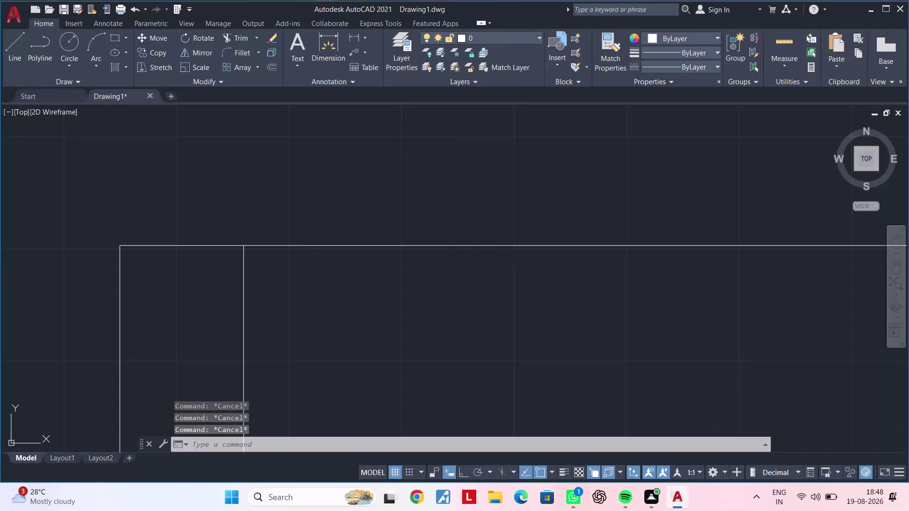
Offset the first vertical frame line 1060 to the right with OFFSET.
key(Escape)
key(Escape)
key(Escape)
key(Escape)
key(Escape)
text(of)
key(space)
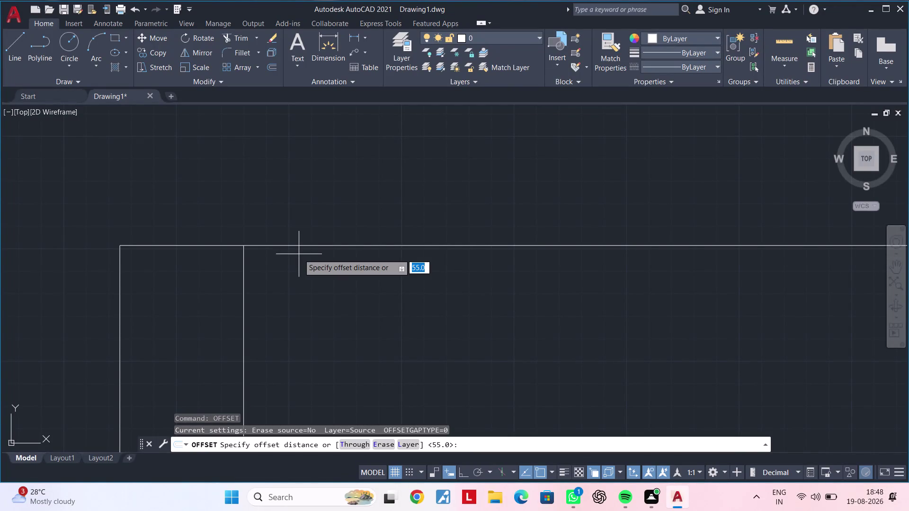
text(10)
text(60)
key(Return)
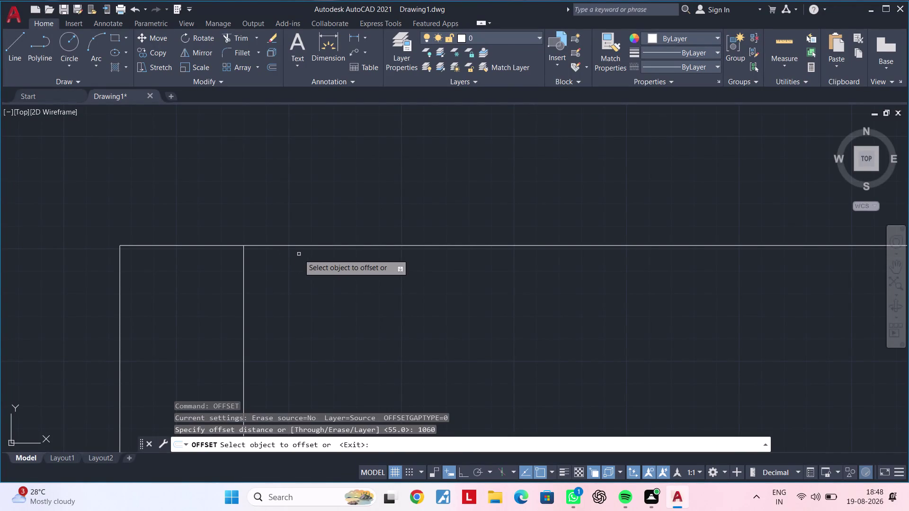
click(243, 278)
click(446, 285)
scroll(down, 3)
middle_drag(595, 304, 108, 319)
scroll(down, 3)
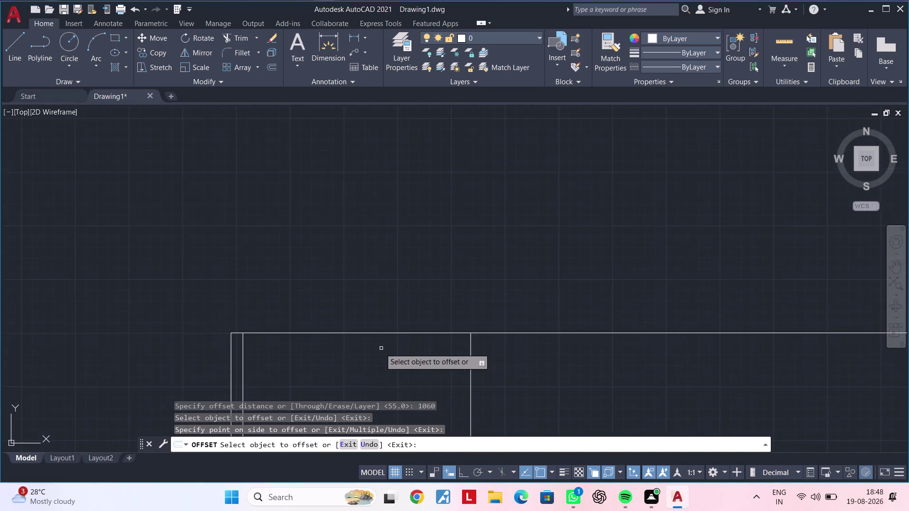
middle_drag(377, 346, 357, 265)
middle_drag(347, 315, 230, 301)
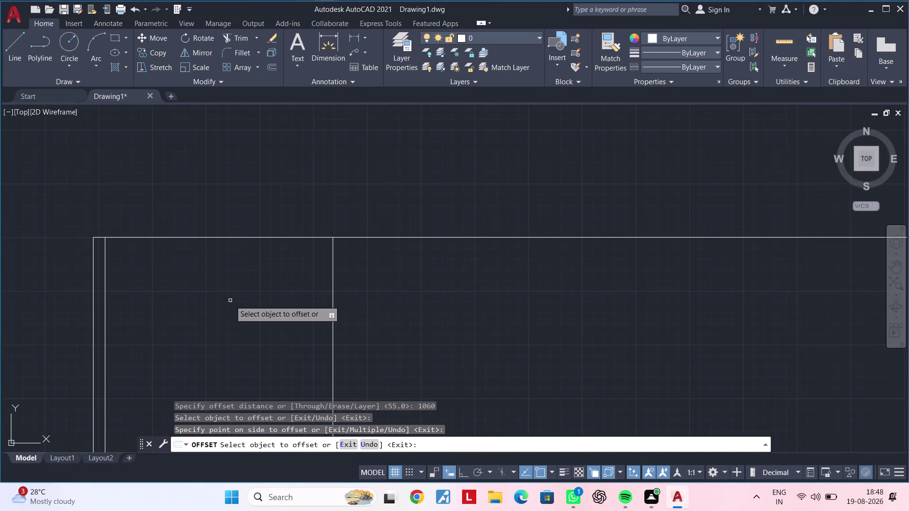
key(space)
Add two more parallel vertical lines, each 1060 apart, further right.
key(space)
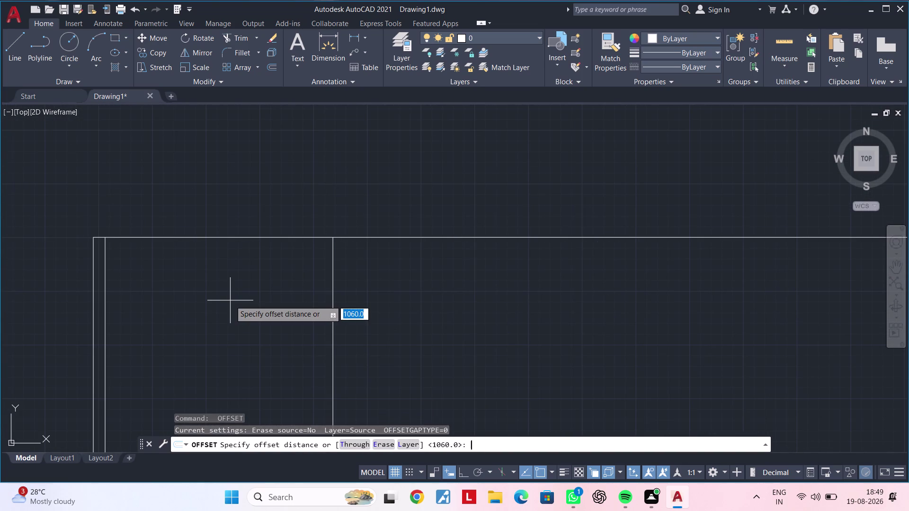
text(1060)
key(Return)
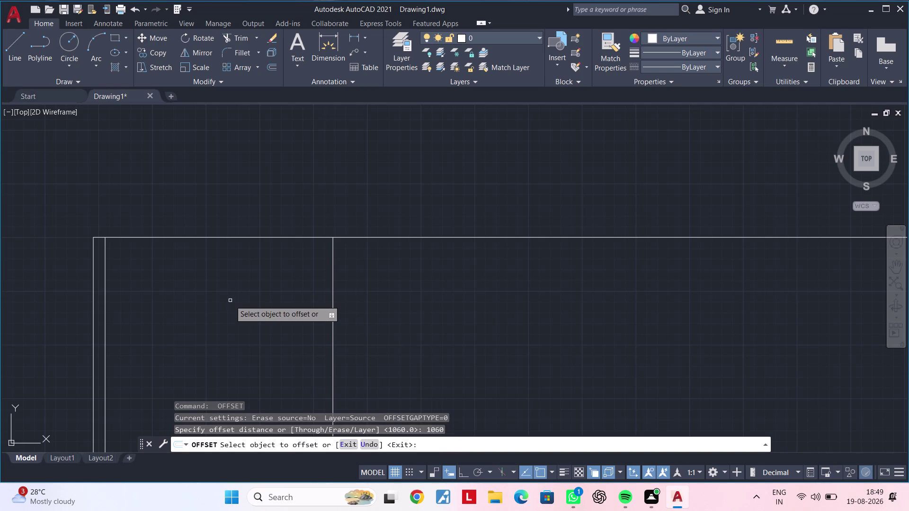
click(332, 288)
click(558, 286)
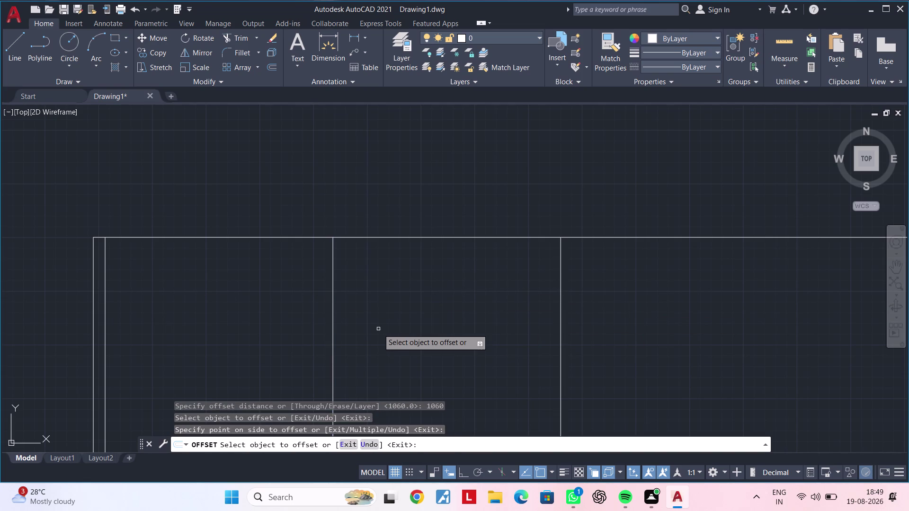
key(space)
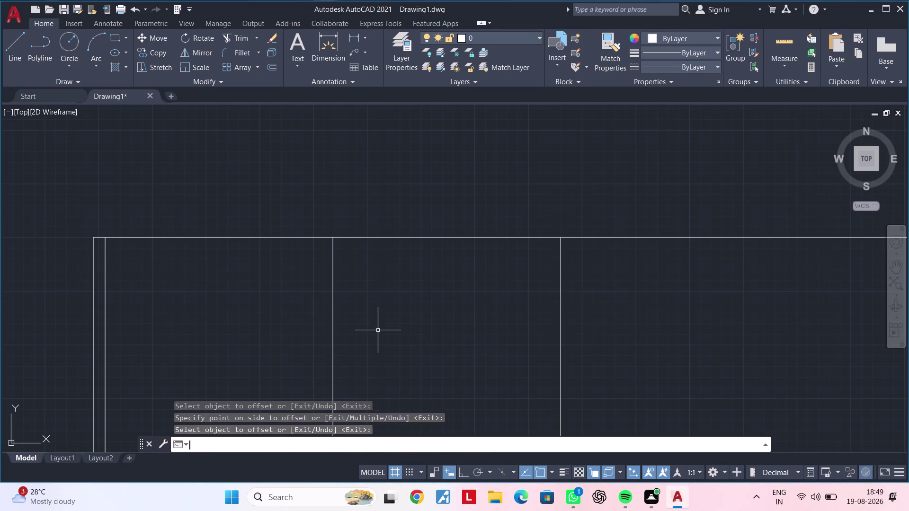
key(space)
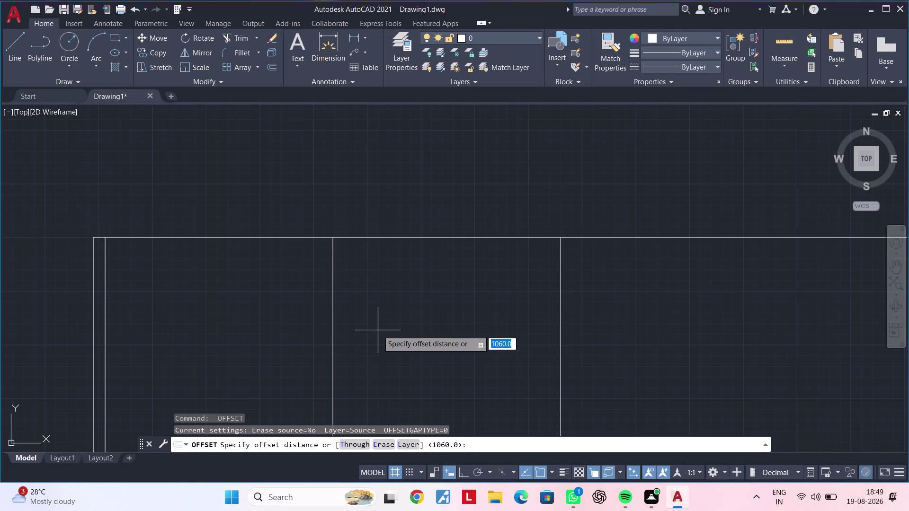
key(space)
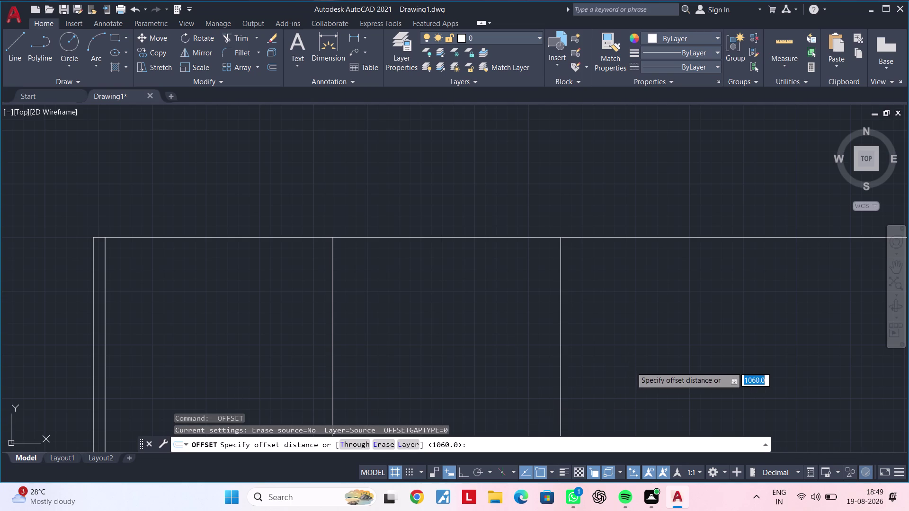
click(562, 291)
middle_drag(663, 294, 291, 304)
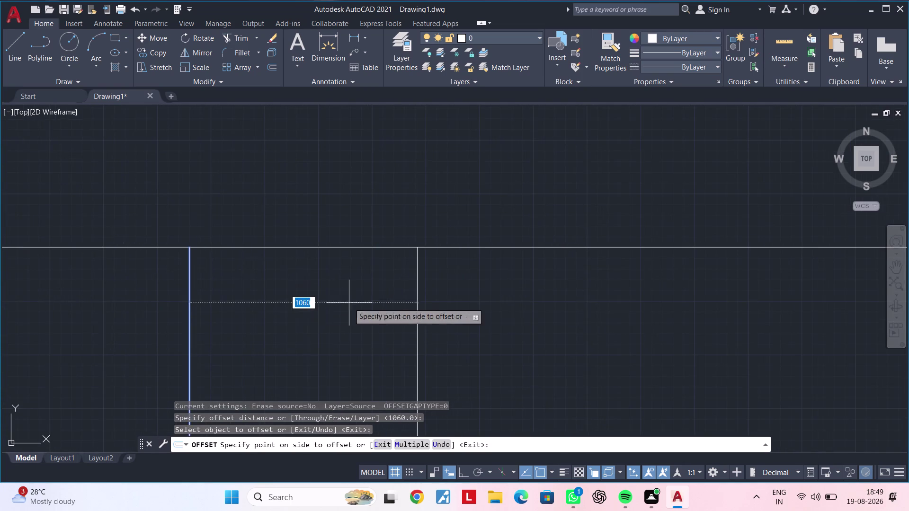
click(394, 314)
key(space)
Offset a vertical line 430 to the right.
key(space)
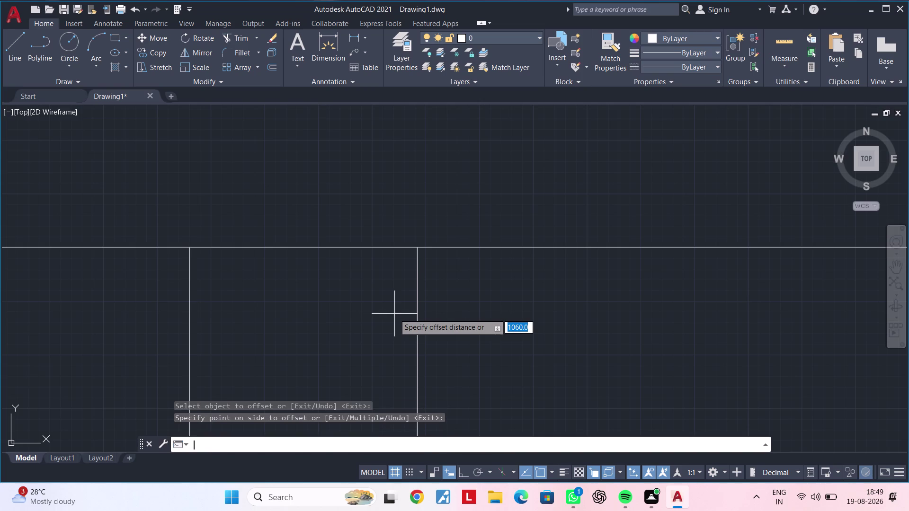
text(4)
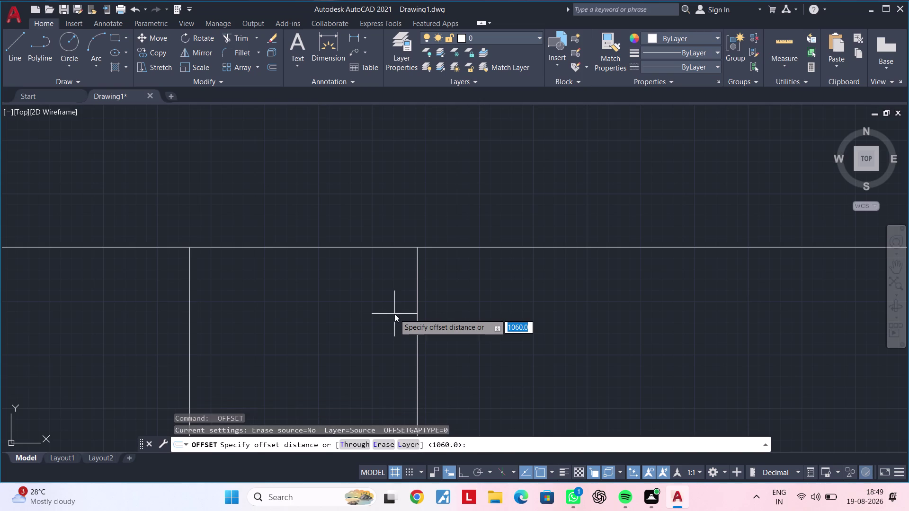
text(30)
key(Return)
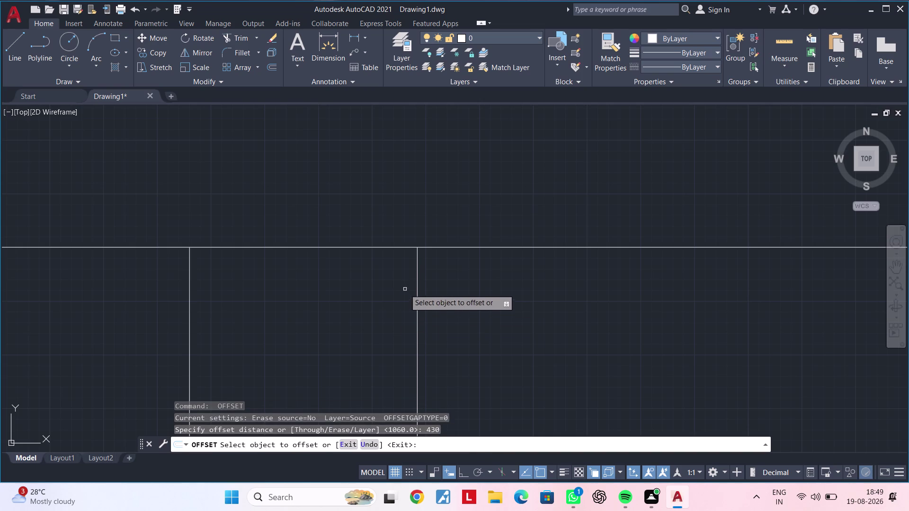
click(418, 282)
click(540, 279)
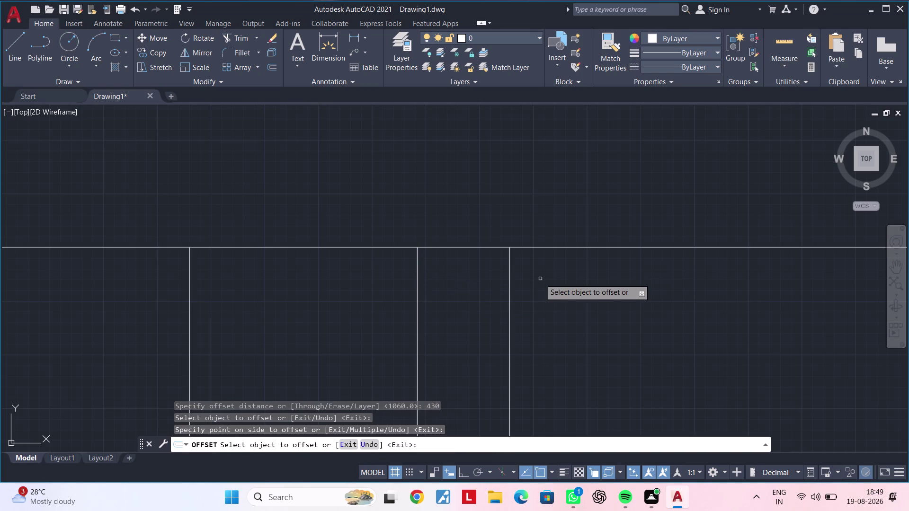
middle_drag(540, 279, 462, 295)
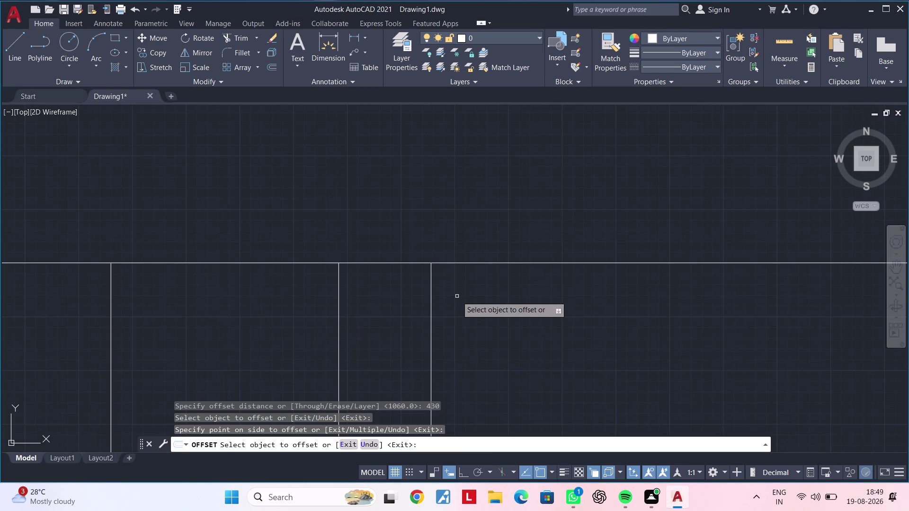
key(space)
Offset a vertical line 150 to form the narrow side panel.
key(space)
text(150)
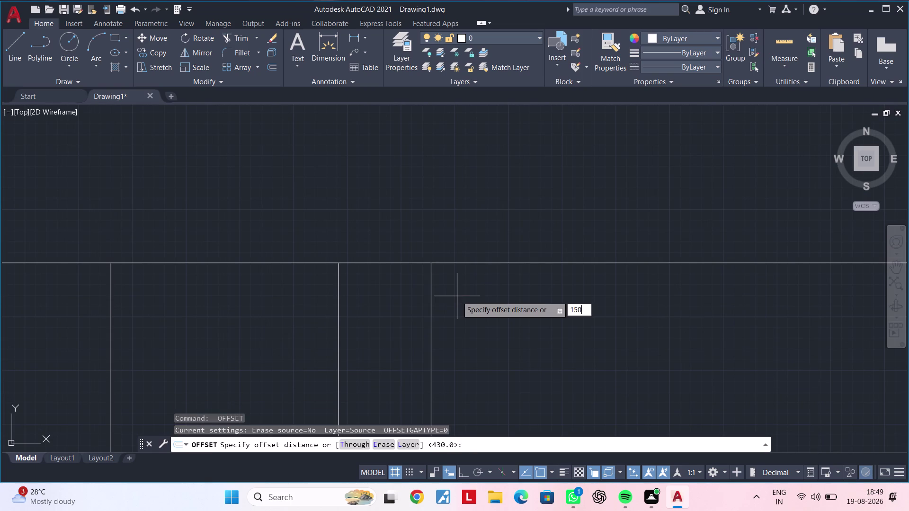
key(Return)
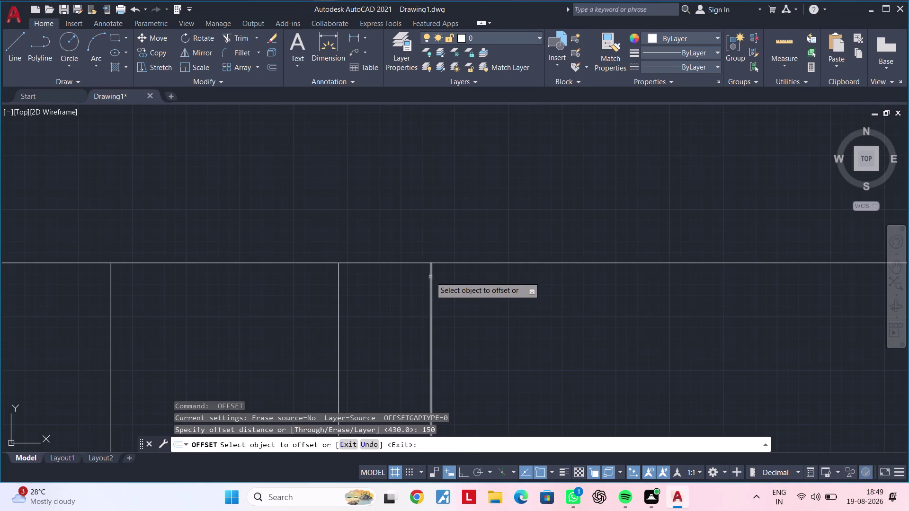
click(434, 277)
click(430, 279)
double_click(479, 278)
key(grave)
key(Escape)
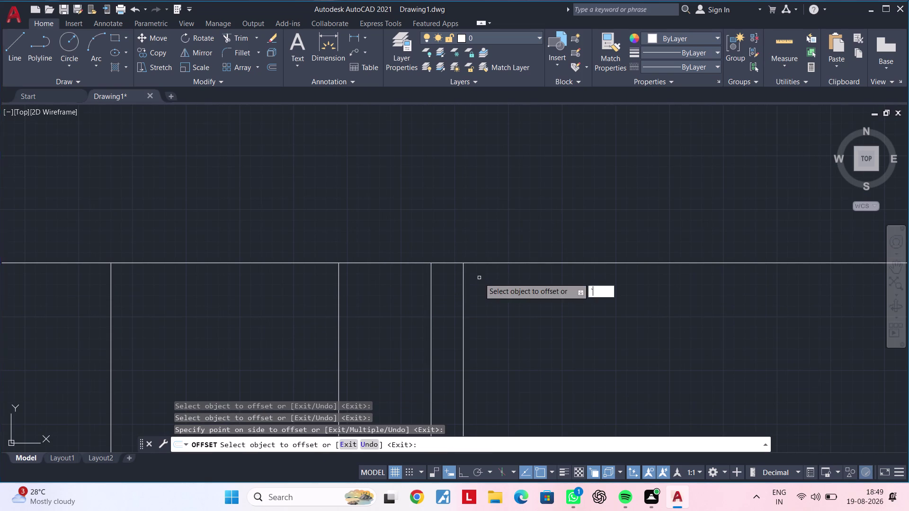
key(Escape)
key(Escape)
key(Escape)
Start TRIM, then cancel it and re-frame the whole wardrobe.
text(tr)
key(space)
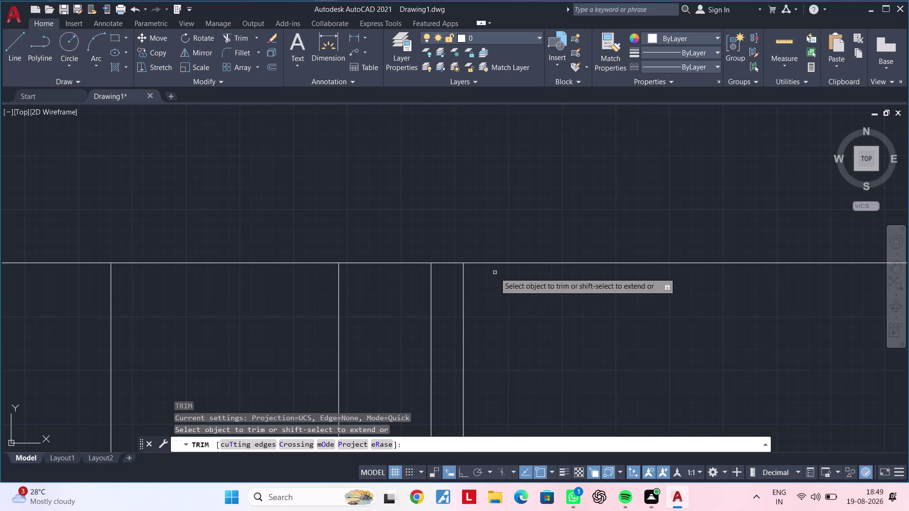
click(495, 262)
scroll(down, 3)
middle_drag(465, 273, 552, 231)
key(Escape)
key(Escape)
scroll(up, 3)
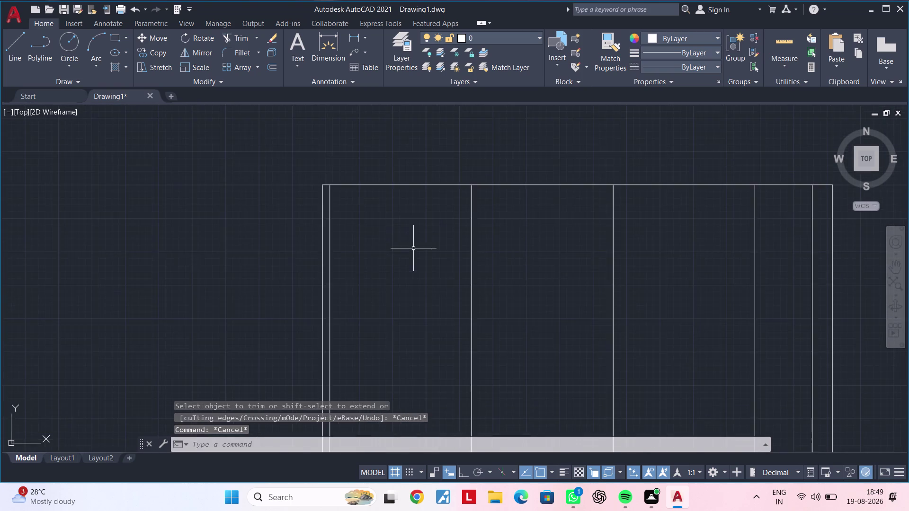
middle_drag(397, 242, 384, 298)
key(Escape)
scroll(up, 3)
middle_drag(372, 269, 353, 290)
scroll(down, 3)
key(Escape)
key(Escape)
key(Escape)
key(Escape)
key(Escape)
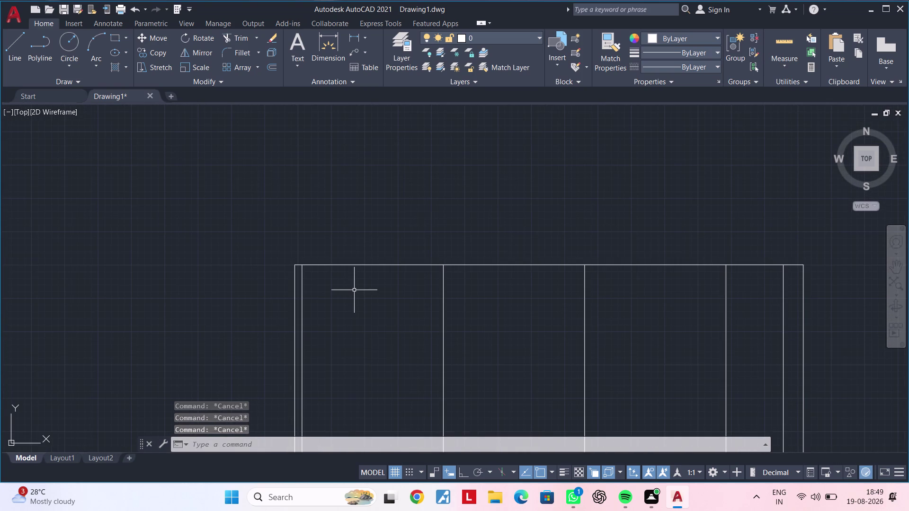
Offset the top frame line 50 downward.
key(Escape)
key(Escape)
key(p)
key(Escape)
key(Escape)
key(Escape)
text(of 50)
key(Return)
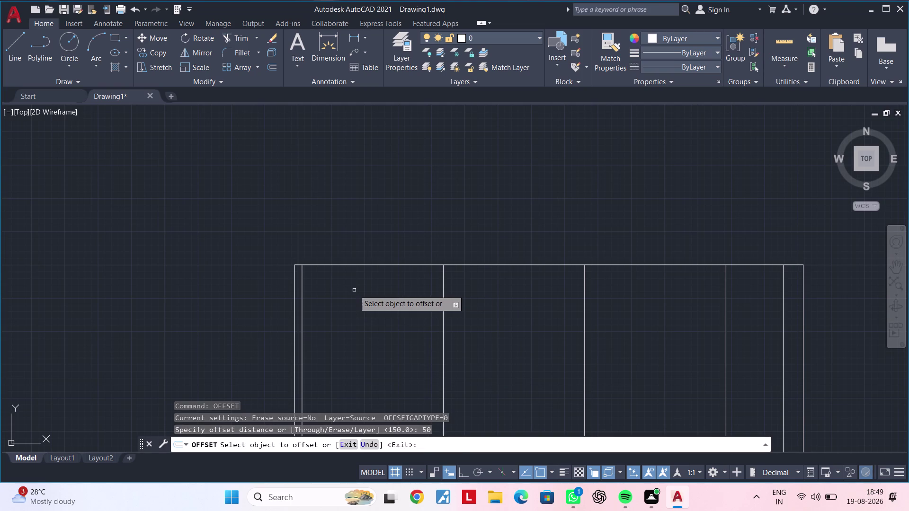
click(359, 264)
click(358, 318)
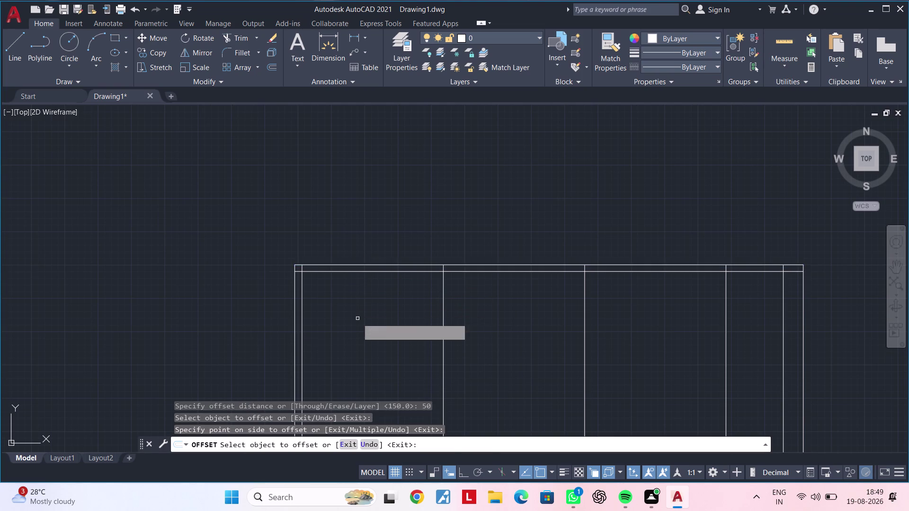
scroll(up, 3)
middle_drag(347, 301, 407, 312)
scroll(down, 3)
middle_drag(417, 313, 310, 326)
key(Escape)
key(Escape)
key(Escape)
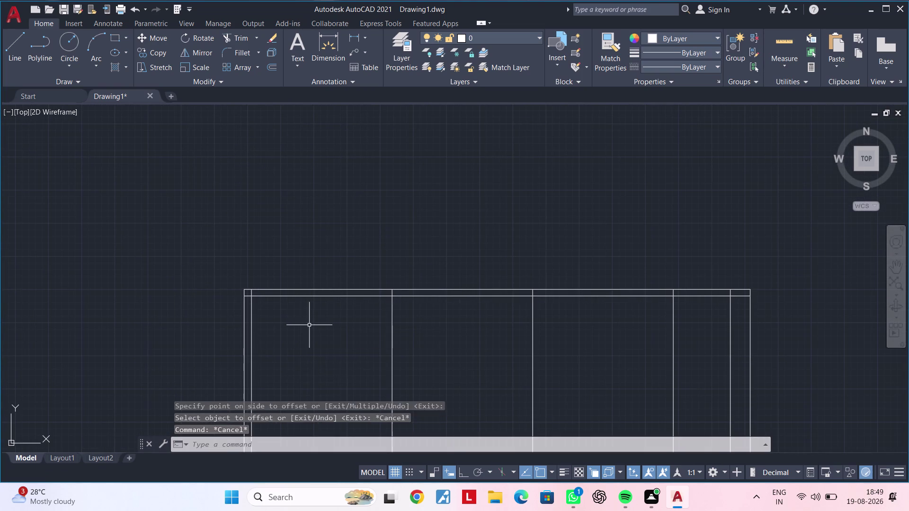
Offset that horizontal line a further 550 downward.
key(Escape)
key(space)
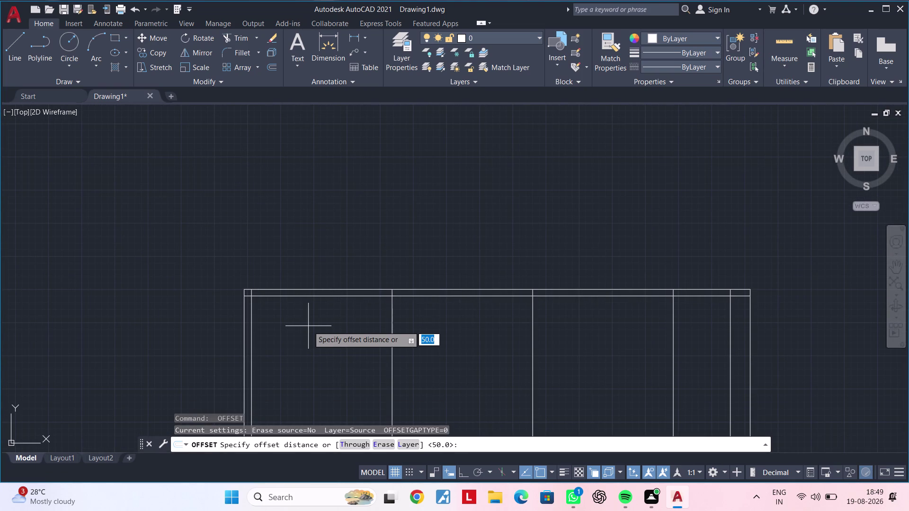
text(550)
key(Return)
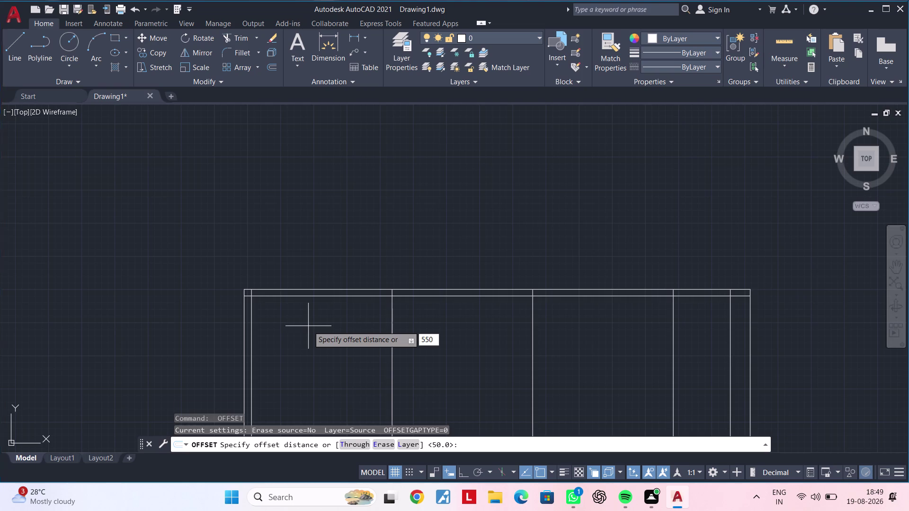
click(336, 296)
click(329, 349)
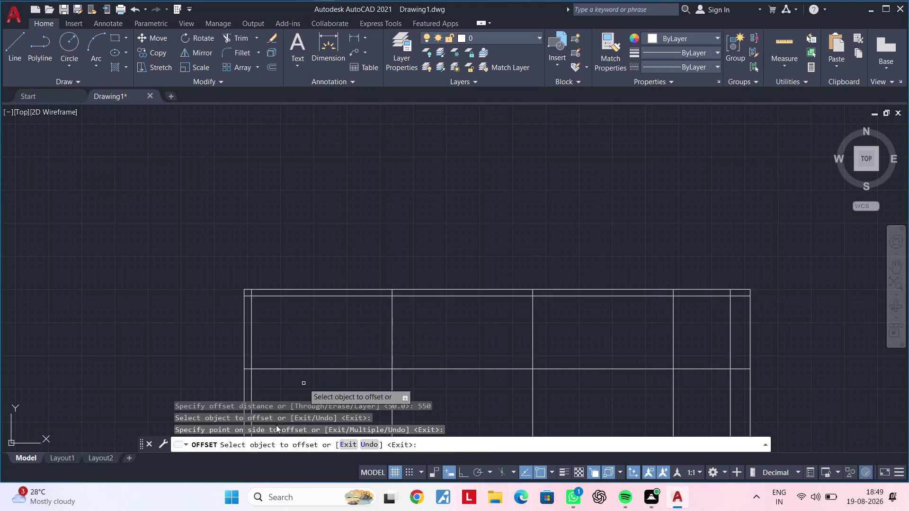
middle_drag(346, 374, 411, 49)
middle_drag(397, 136, 379, 250)
key(space)
Offset the top line 2000 downward across the wardrobe.
key(space)
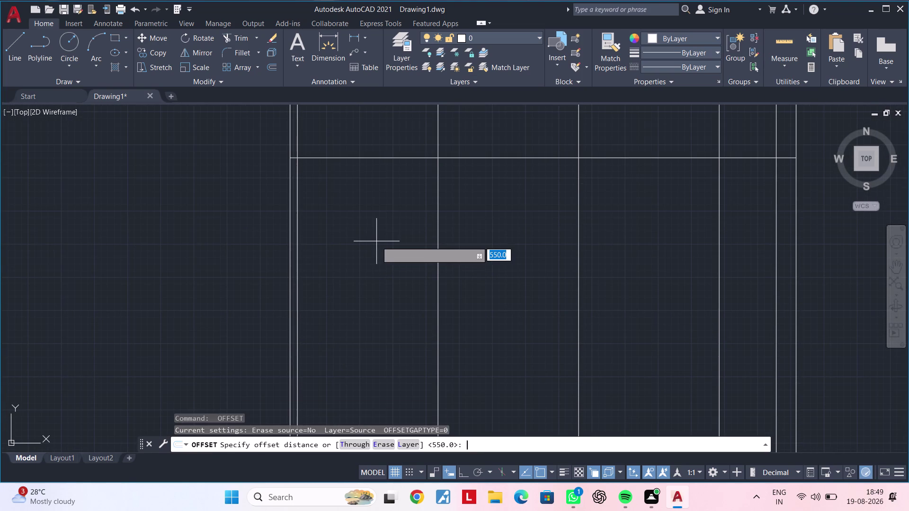
text(20)
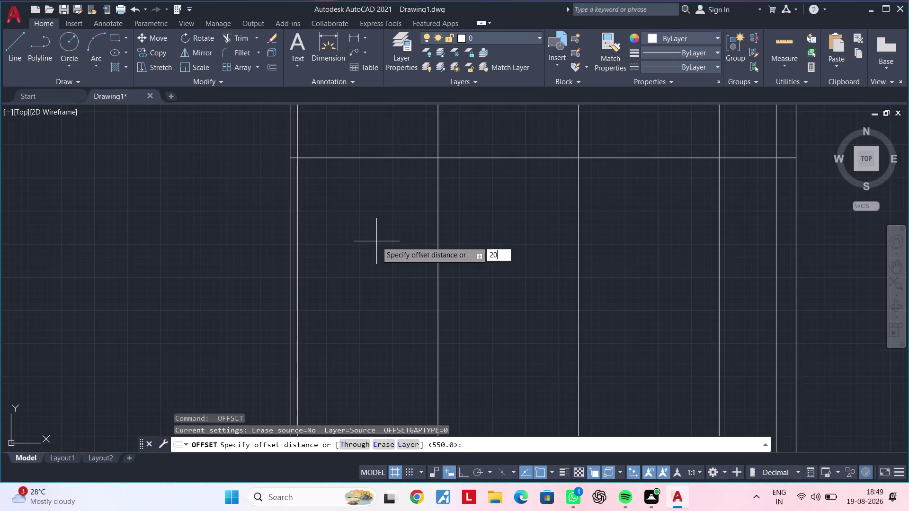
text(00)
key(Return)
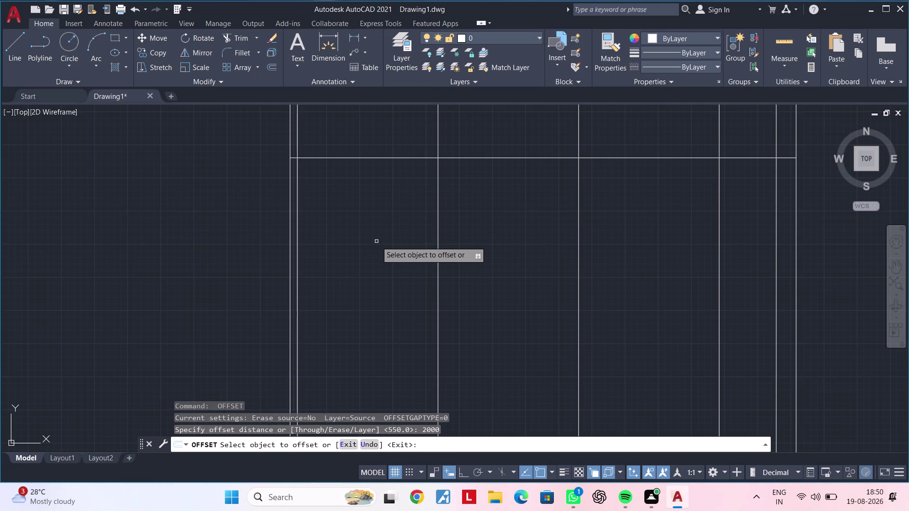
click(383, 157)
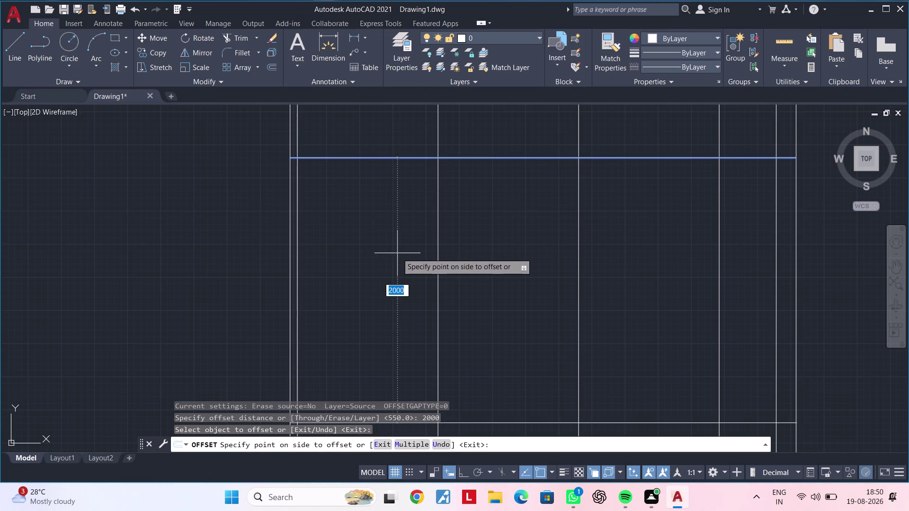
click(394, 257)
scroll(down, 3)
middle_drag(403, 260, 421, 156)
middle_drag(398, 241, 358, 275)
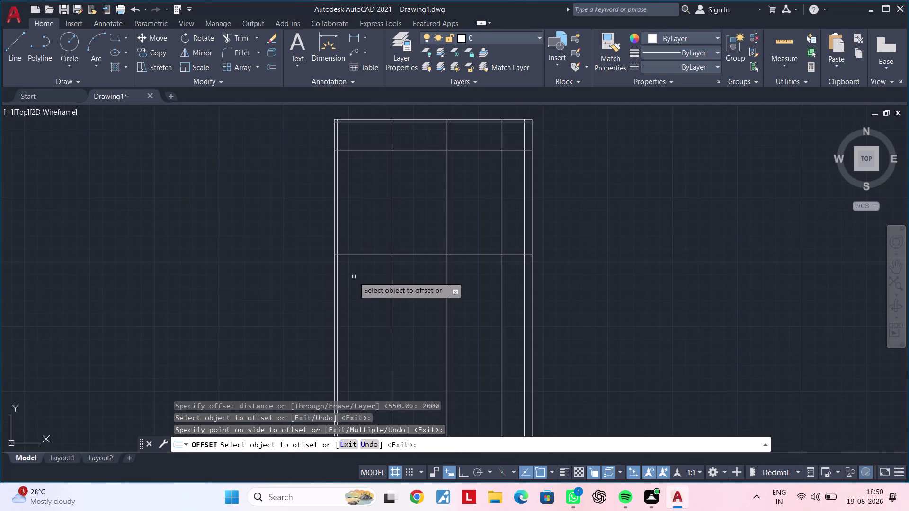
key(space)
Offset the new horizontal line 100 downward to double the partition.
key(space)
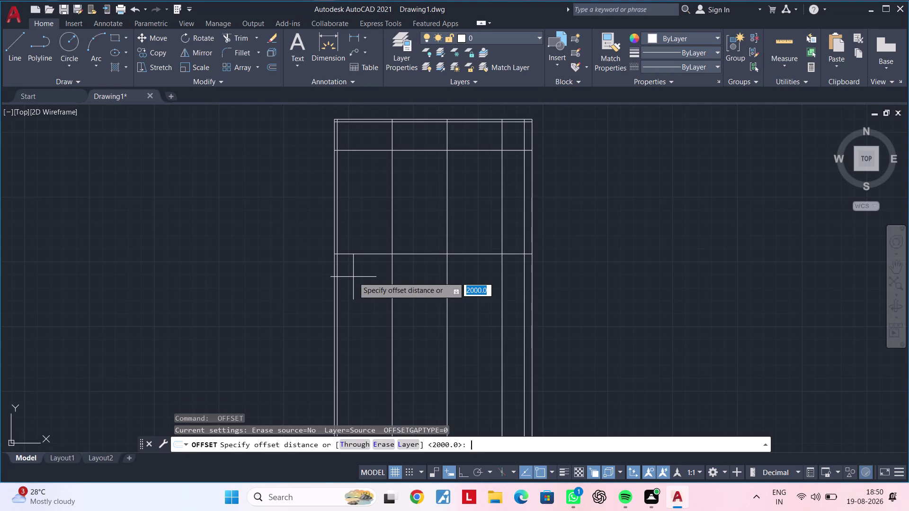
text(100)
key(Return)
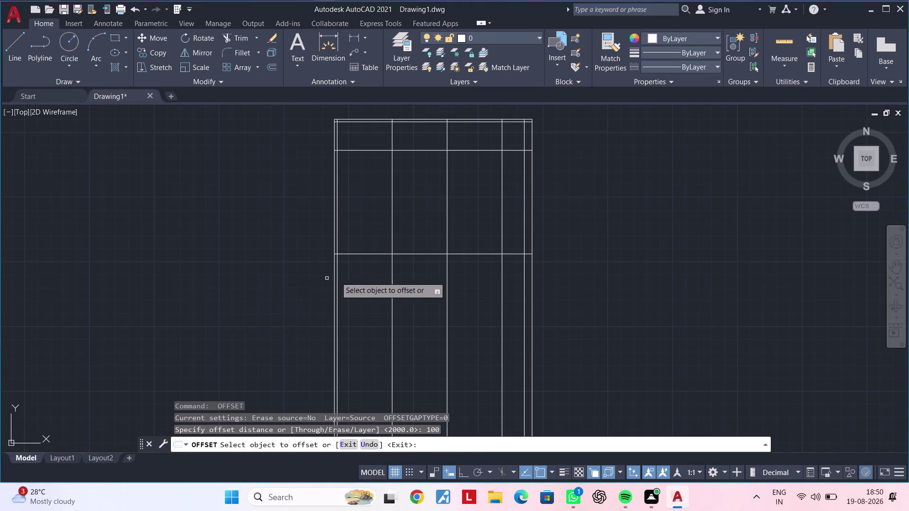
click(371, 254)
click(373, 303)
scroll(up, 3)
middle_drag(373, 300, 306, 315)
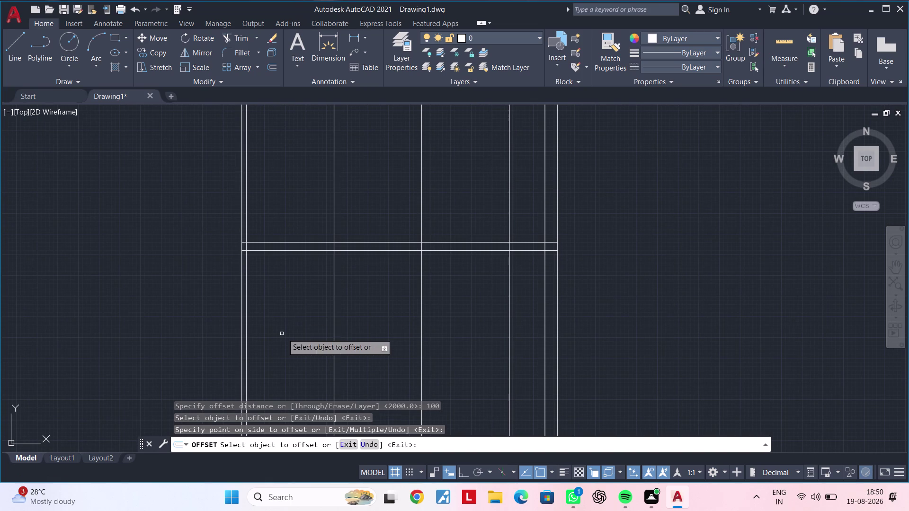
Try a first TR fence trim on the overshooting line ends, then cancel it.
key(Escape)
key(Escape)
key(Escape)
text(tr)
key(space)
drag(193, 313, 241, 309)
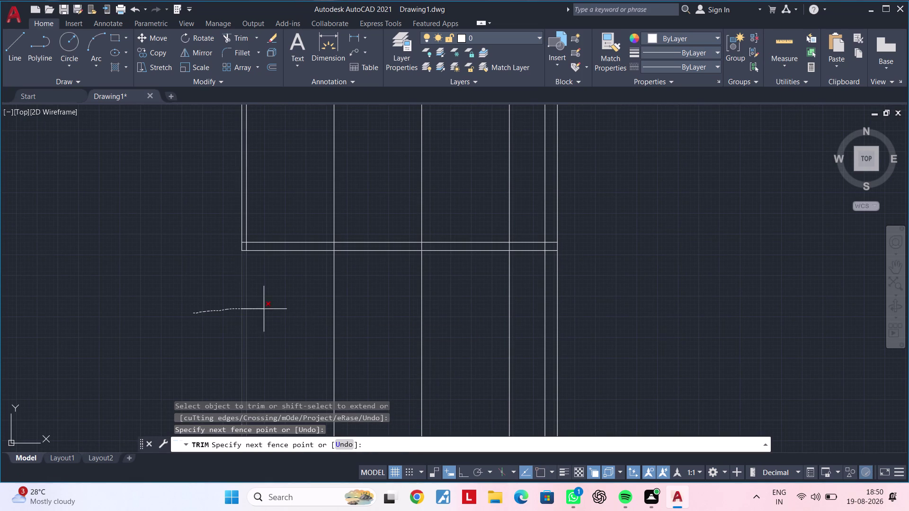
drag(241, 309, 583, 309)
middle_drag(508, 308, 505, 359)
key(Escape)
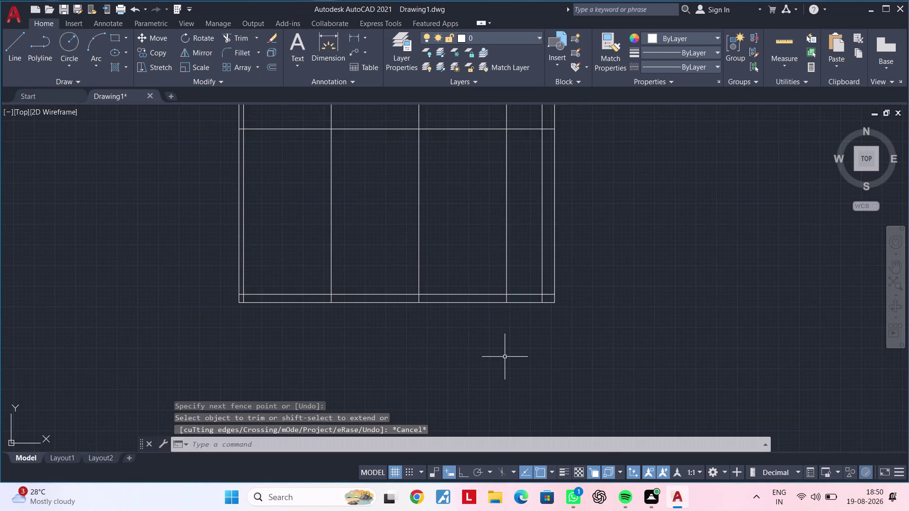
key(Escape)
key(Escape)
key(Escape)
key(Escape)
key(Escape)
middle_drag(469, 348, 399, 349)
key(Escape)
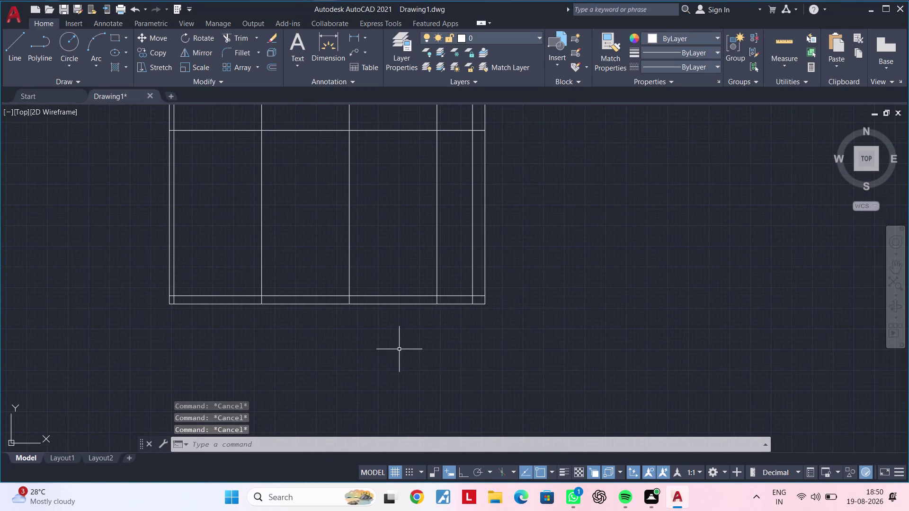
key(Escape)
key(Escape)
key(Escape)
scroll(up, 3)
middle_drag(200, 320, 208, 320)
middle_drag(173, 308, 246, 322)
scroll(up, 3)
middle_drag(221, 312, 187, 325)
key(Escape)
key(Escape)
key(Escape)
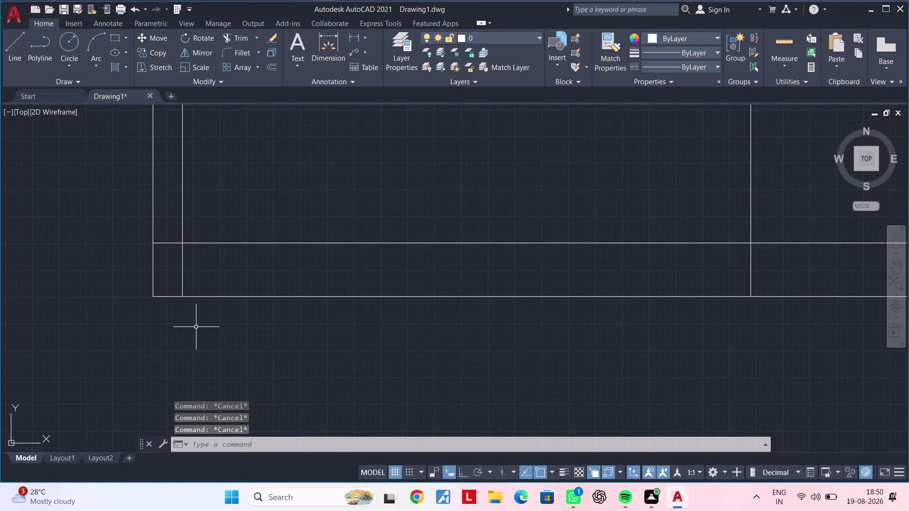
Trim the line ends projecting past the frame's bottom edge, from bottom-left corner rightward.
key(t)
text(r)
key(space)
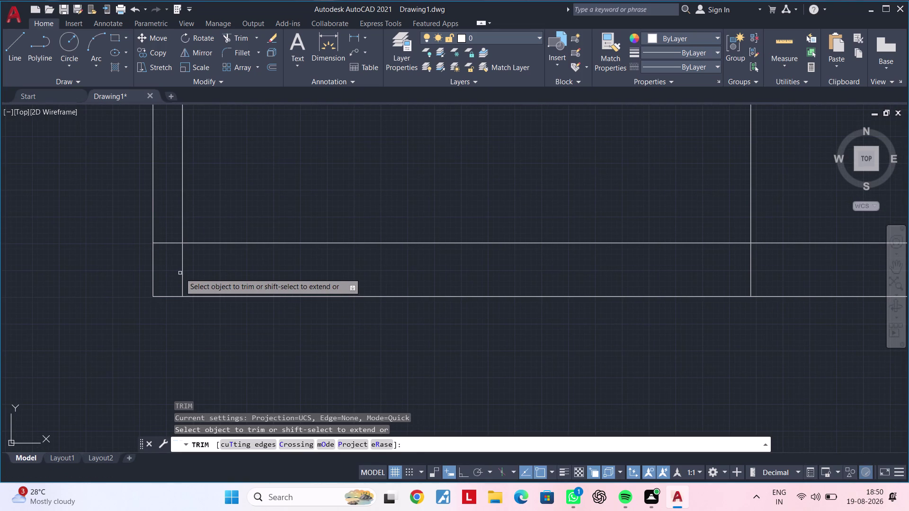
click(181, 272)
middle_drag(321, 270, 20, 263)
scroll(down, 3)
drag(220, 262, 271, 265)
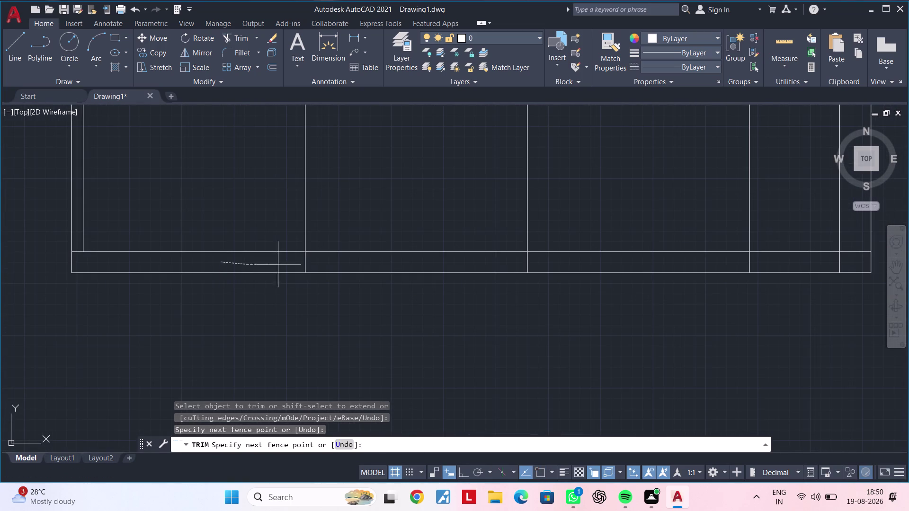
drag(271, 265, 347, 266)
middle_drag(377, 263, 62, 291)
scroll(up, 3)
drag(140, 292, 356, 296)
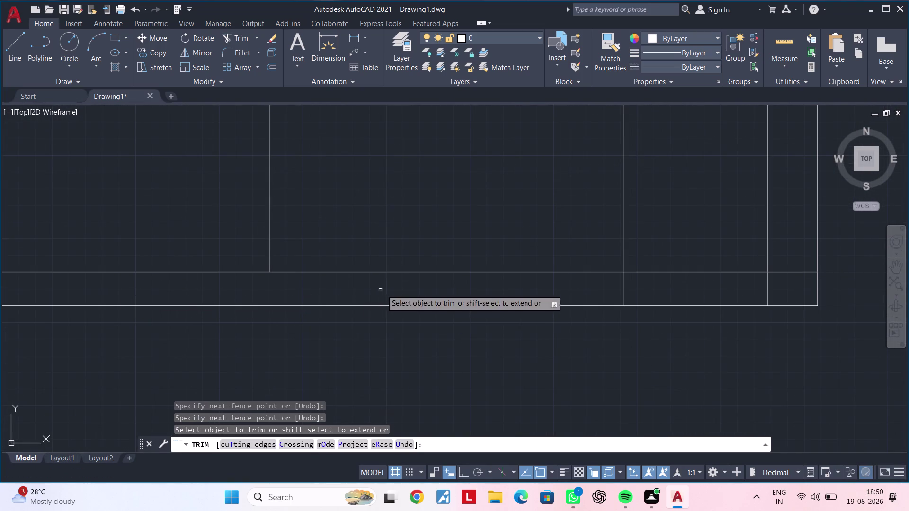
middle_drag(382, 290, 67, 323)
scroll(up, 3)
scroll(down, 3)
drag(316, 325, 433, 326)
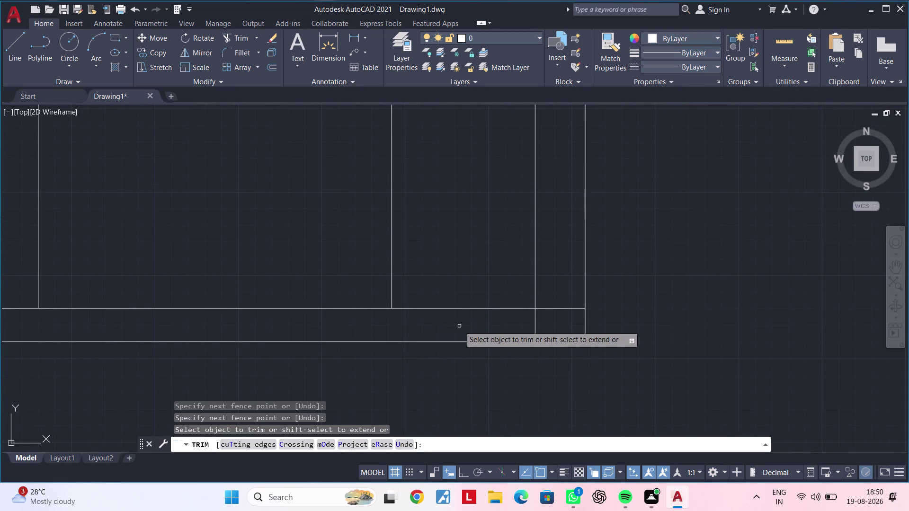
middle_drag(441, 329, 391, 335)
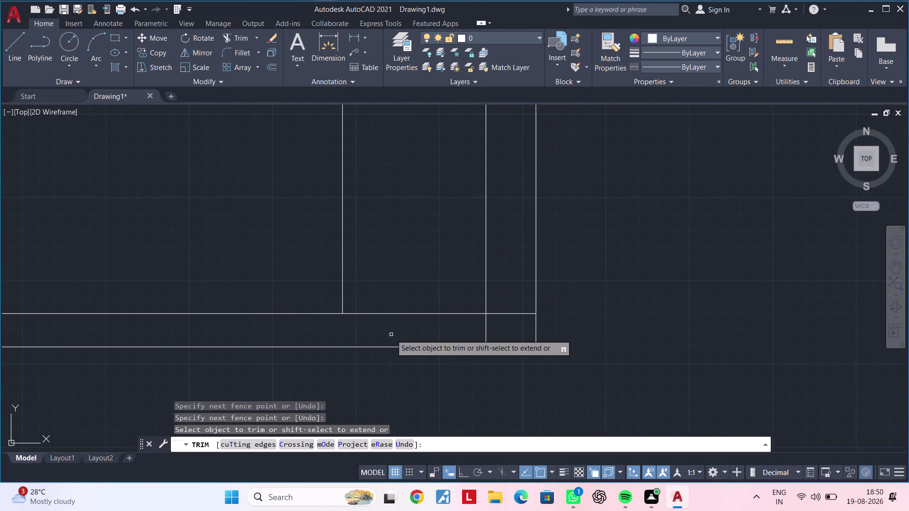
click(488, 327)
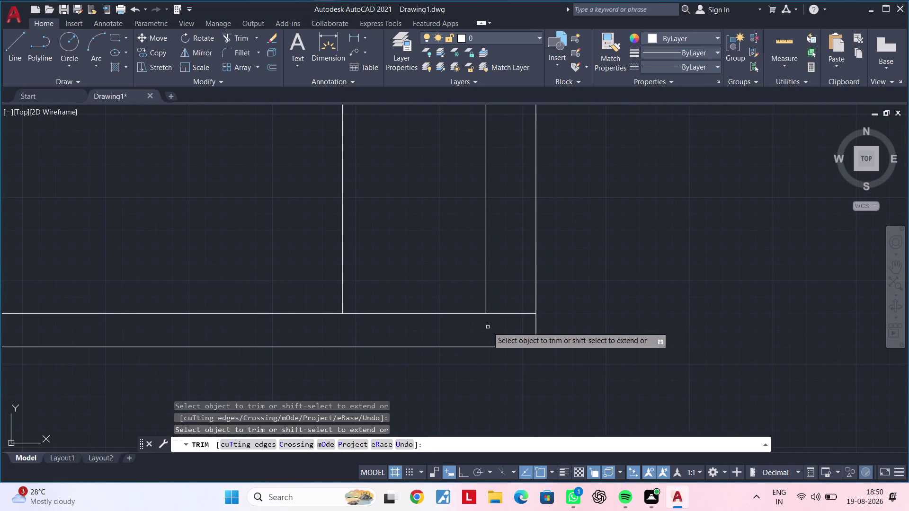
scroll(down, 3)
scroll(down, 3)
Trim the overshooting line ends along the frame's top edge toward the top-left corner.
middle_drag(468, 275, 493, 420)
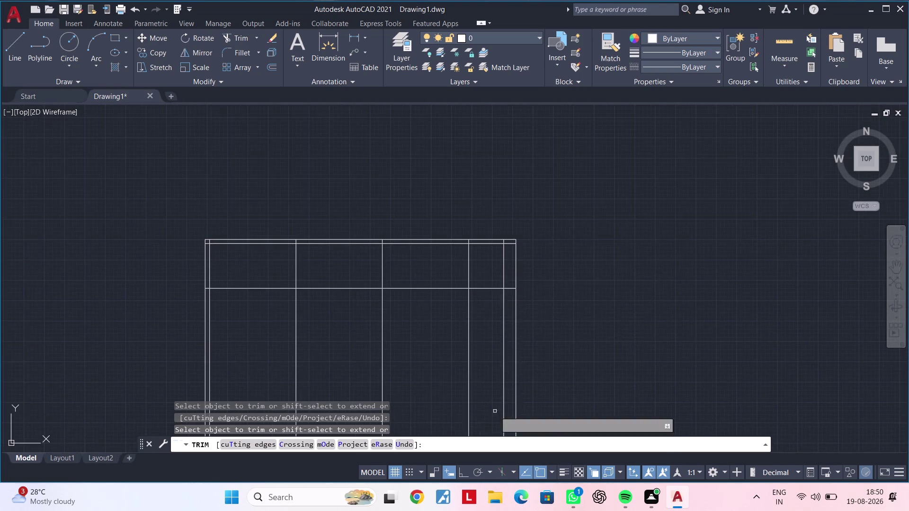
scroll(up, 3)
scroll(up, 3)
drag(509, 222, 434, 222)
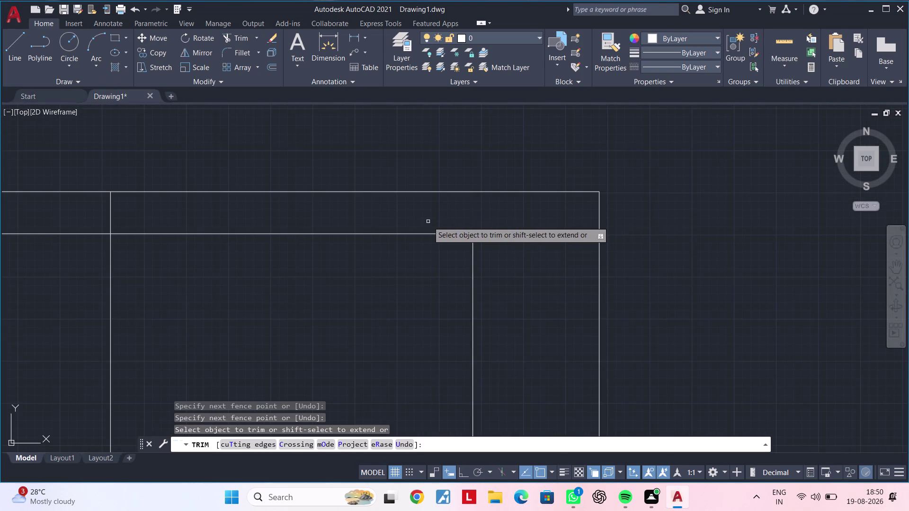
middle_drag(415, 219, 908, 235)
drag(683, 231, 584, 236)
scroll(down, 3)
middle_drag(547, 229, 761, 238)
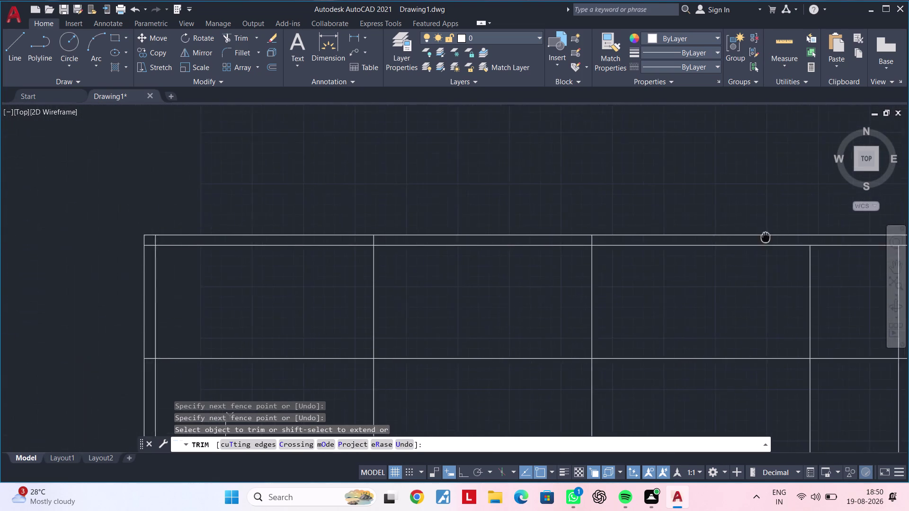
middle_drag(761, 237, 766, 237)
scroll(up, 3)
drag(595, 244, 499, 241)
scroll(down, 3)
middle_drag(487, 241, 908, 261)
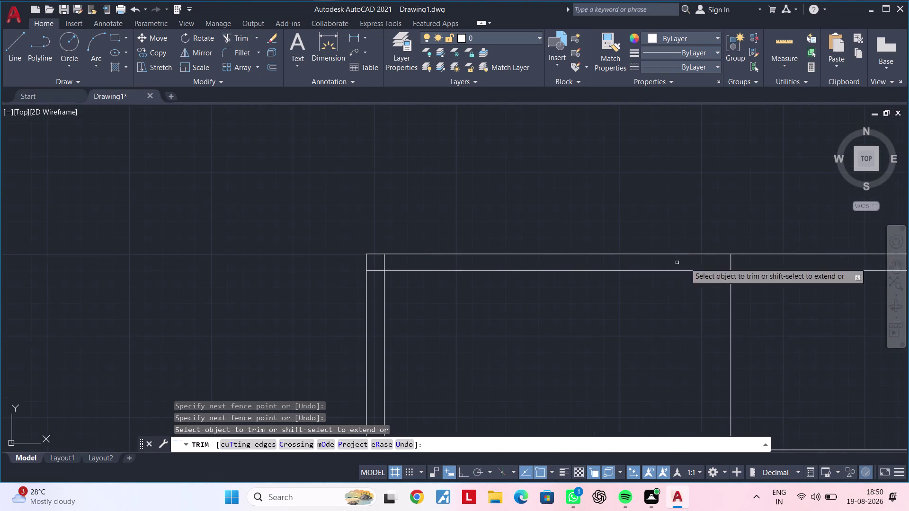
scroll(up, 3)
drag(767, 259, 614, 260)
scroll(down, 3)
middle_drag(589, 258, 773, 259)
scroll(up, 3)
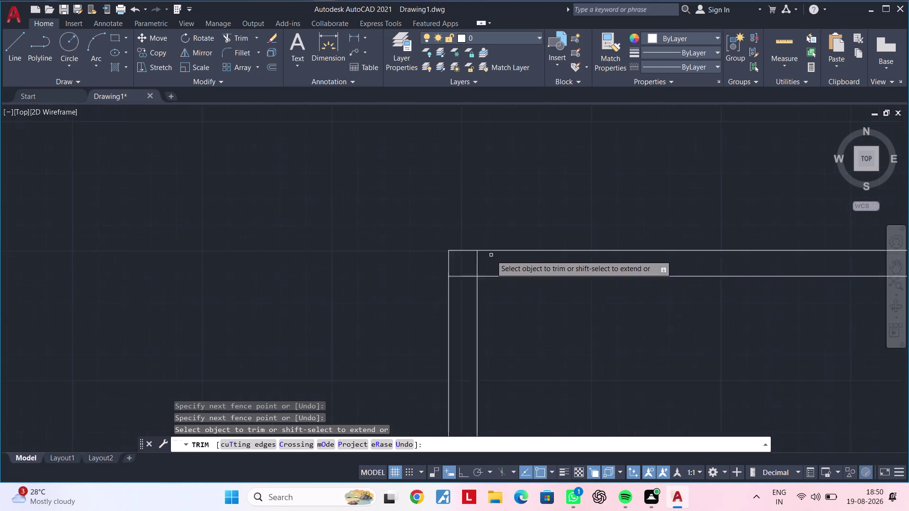
scroll(up, 3)
drag(487, 261, 471, 261)
click(457, 261)
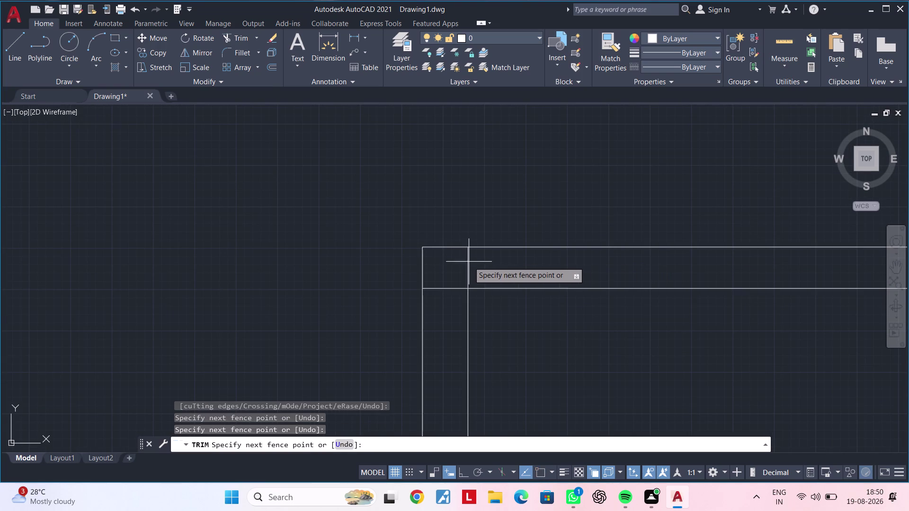
click(483, 263)
scroll(down, 3)
scroll(down, 3)
middle_drag(508, 291, 401, 232)
Exit the trim command and clear any leftover command.
key(Escape)
key(Escape)
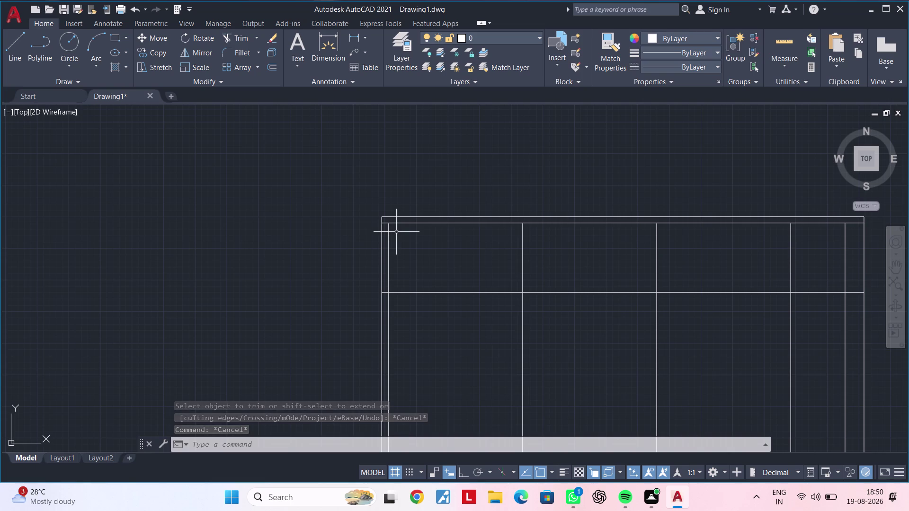
key(Escape)
key(Escape)
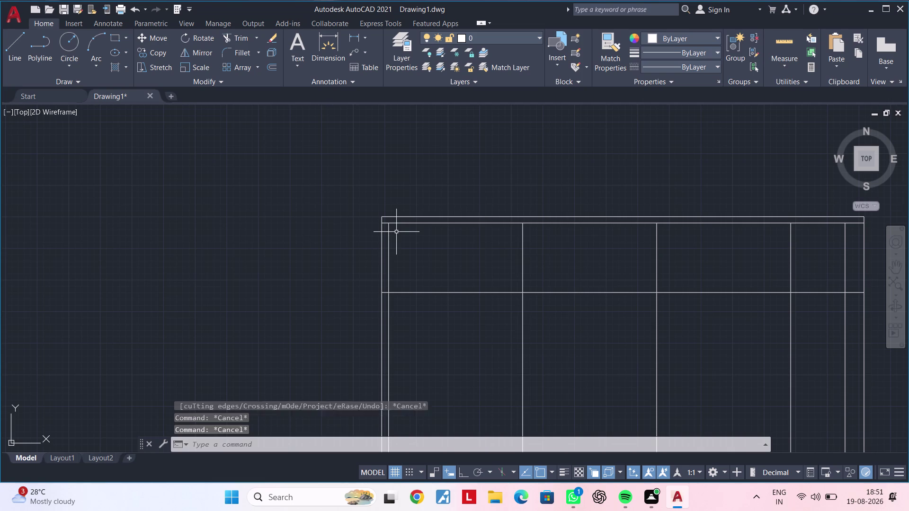
key(Escape)
key(Escape)
key(Escape)
key(Escape)
key(Escape)
key(Escape)
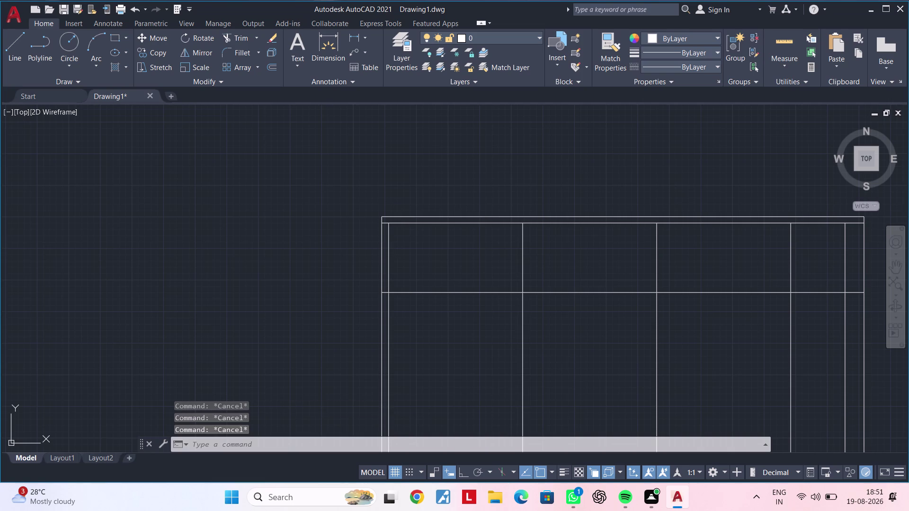
key(Escape)
key(Escape)
key(Escape)
key(Escape)
key(Escape)
key(Escape)
key(Escape)
key(Escape)
key(Escape)
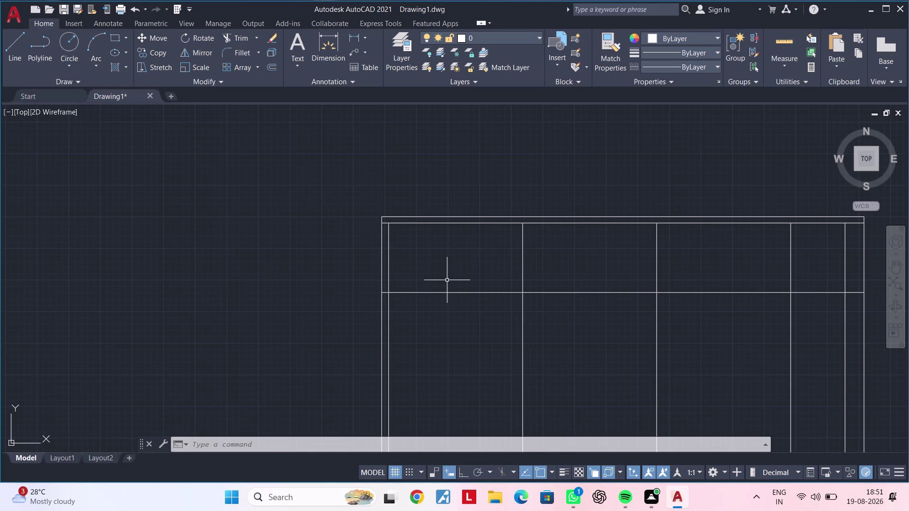
Offset the left inner vertical line 530 to the right.
key(Escape)
key(Escape)
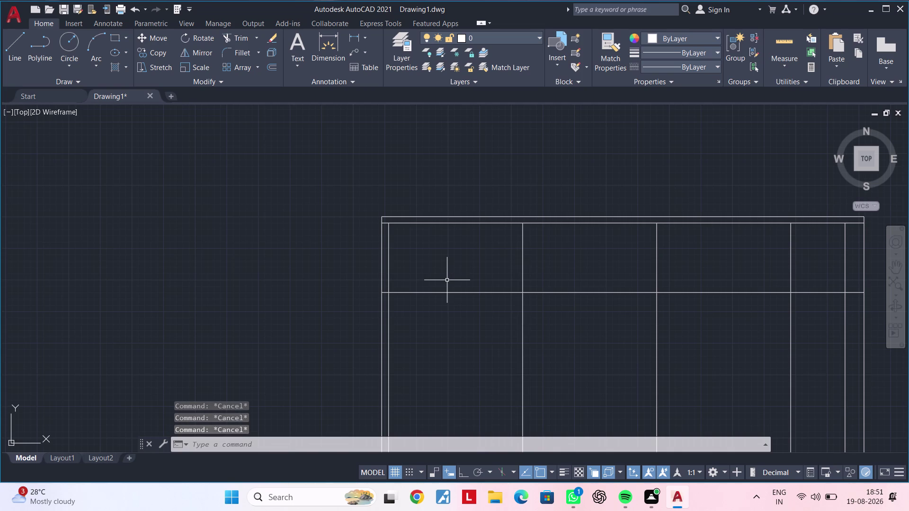
text(of 53)
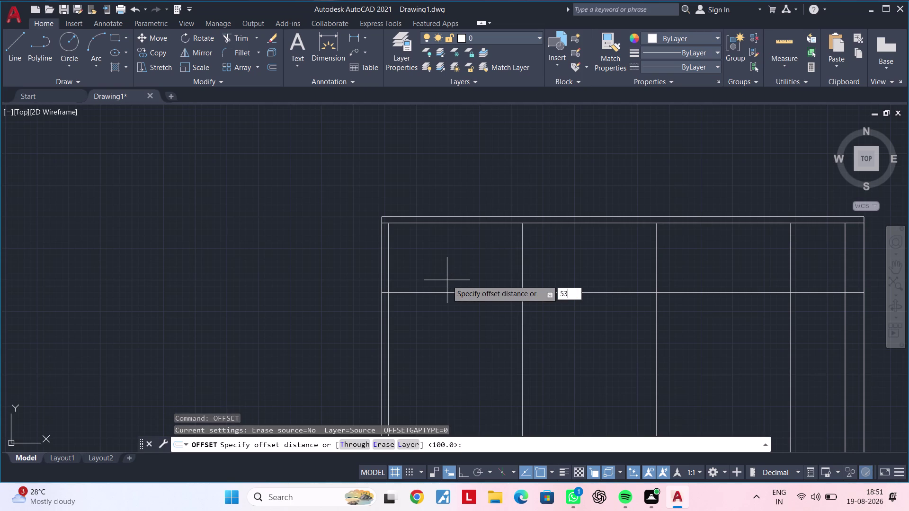
text(0)
key(Return)
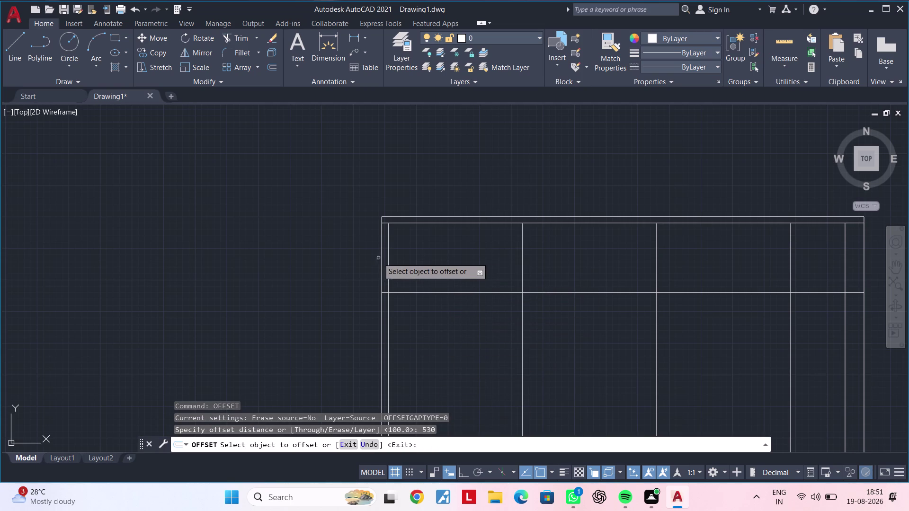
click(389, 254)
click(427, 253)
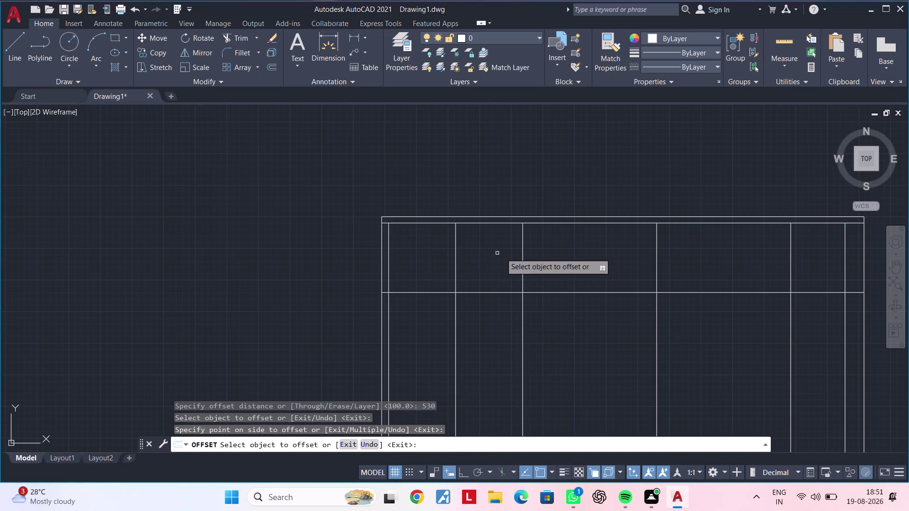
Offset two more vertical lines 530 to the right and recentre the frame.
click(522, 255)
click(598, 262)
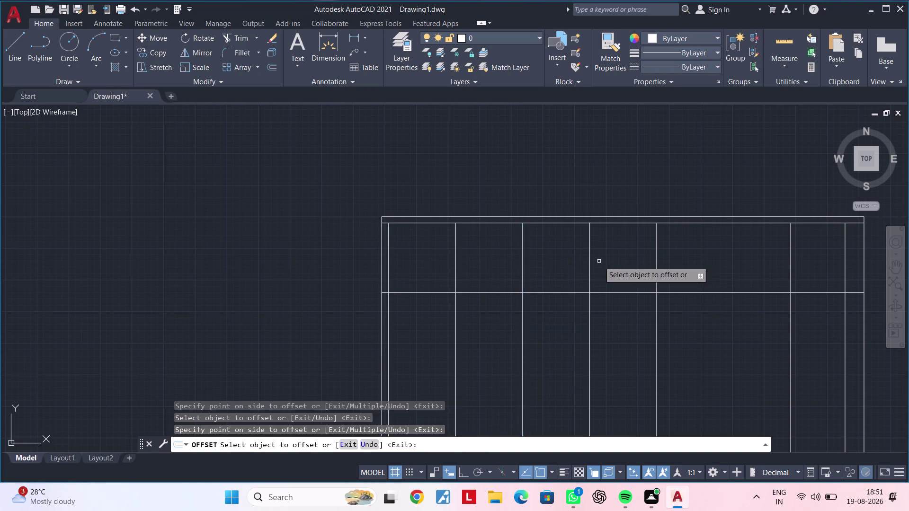
middle_drag(605, 263, 491, 266)
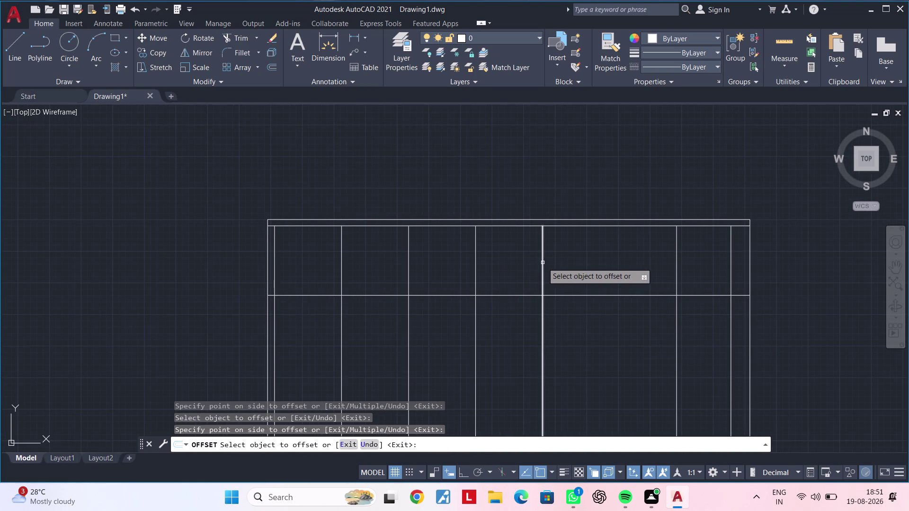
click(543, 263)
click(638, 259)
key(Escape)
key(Escape)
middle_drag(578, 311, 605, 298)
key(Escape)
key(Escape)
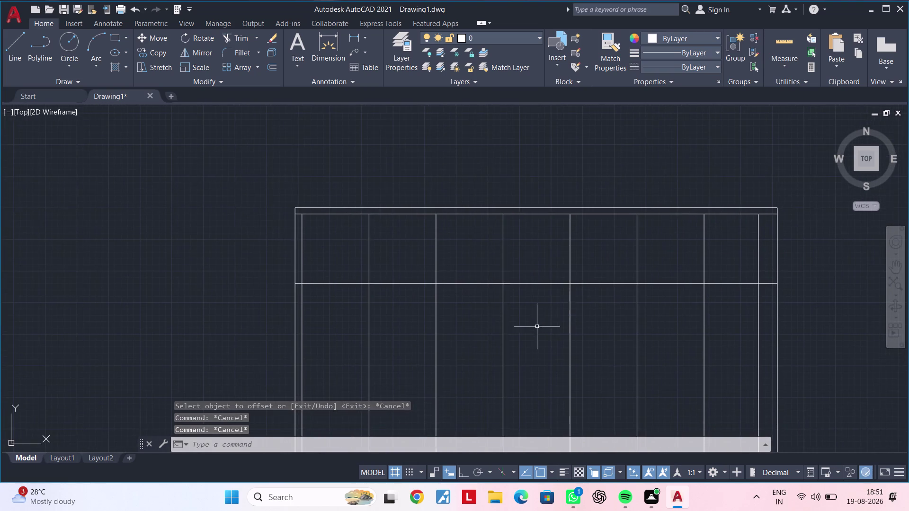
middle_drag(537, 327, 593, 308)
key(Escape)
key(Escape)
key(Escape)
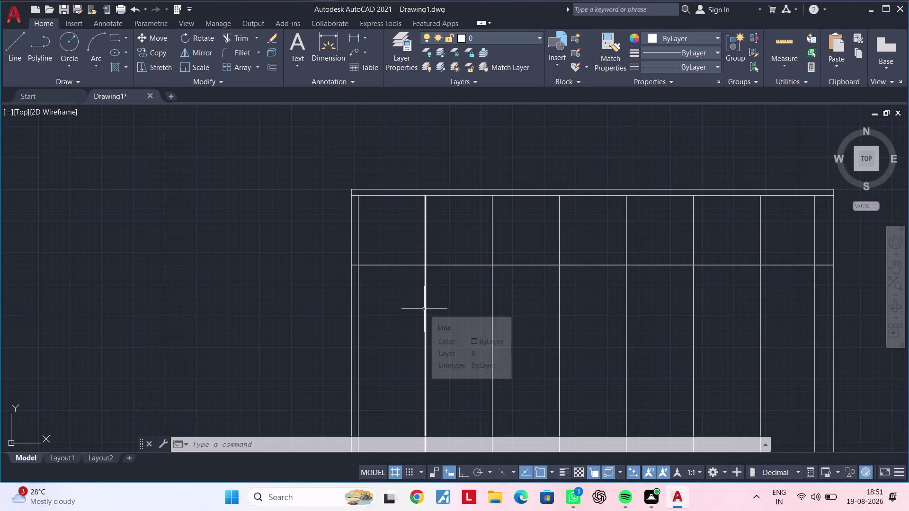
Recolour three alternate vertical divider lines orange using the Properties colour list.
click(424, 309)
click(559, 305)
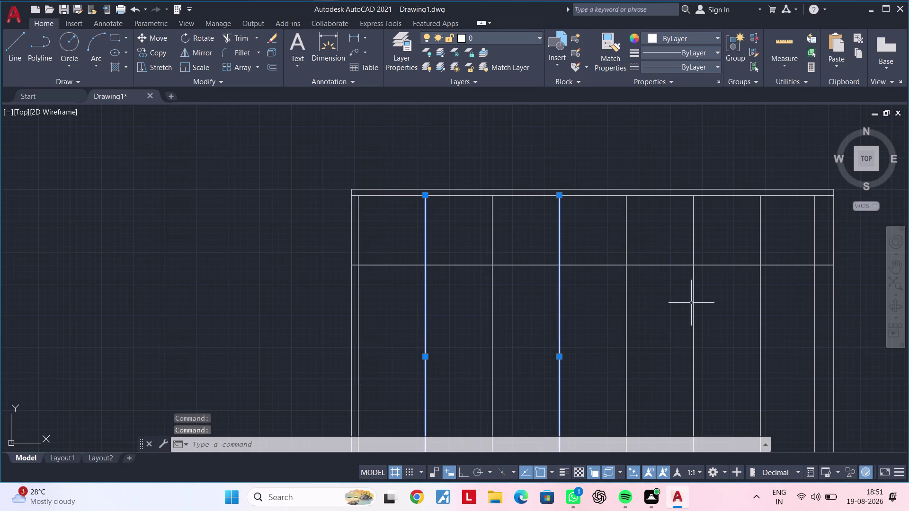
click(694, 303)
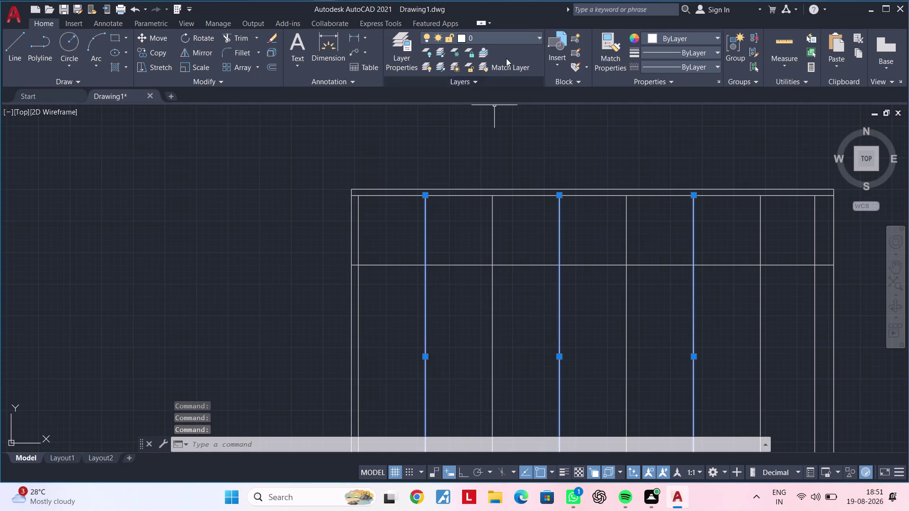
click(687, 39)
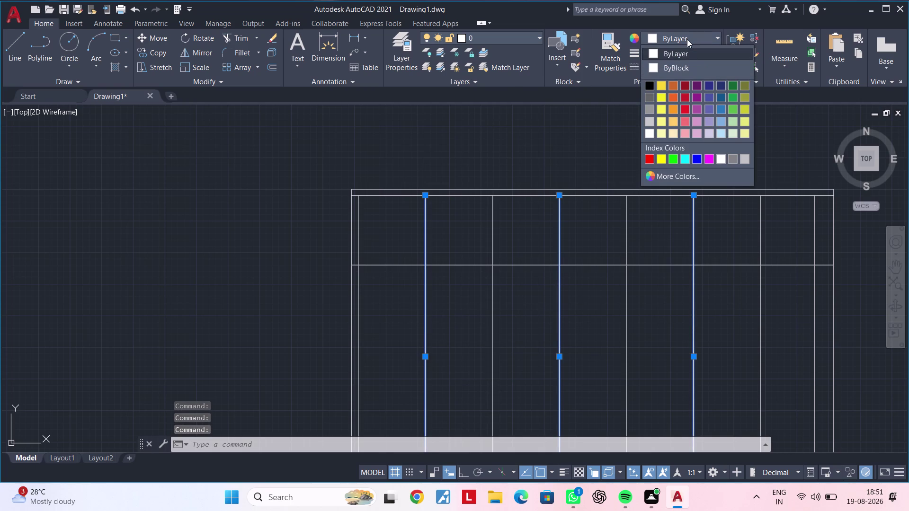
click(672, 108)
key(Escape)
key(Escape)
middle_drag(620, 322, 541, 304)
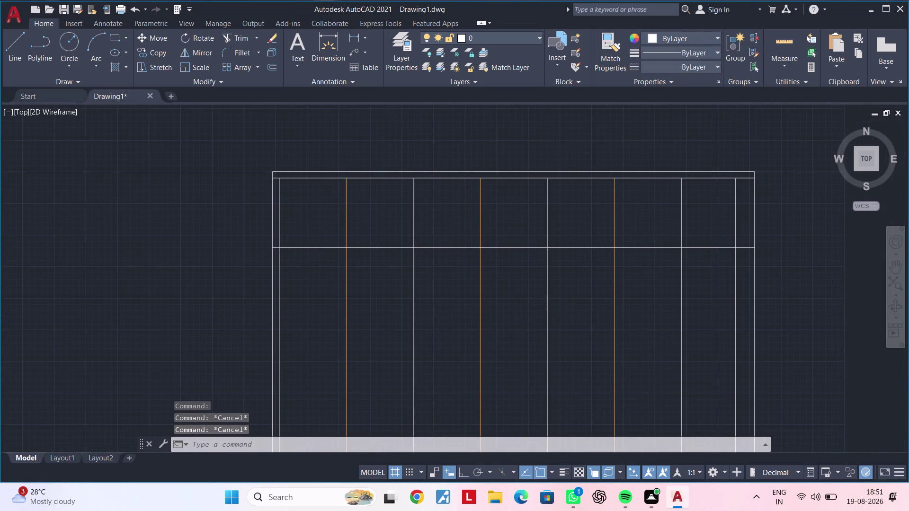
scroll(down, 3)
middle_drag(435, 327, 414, 331)
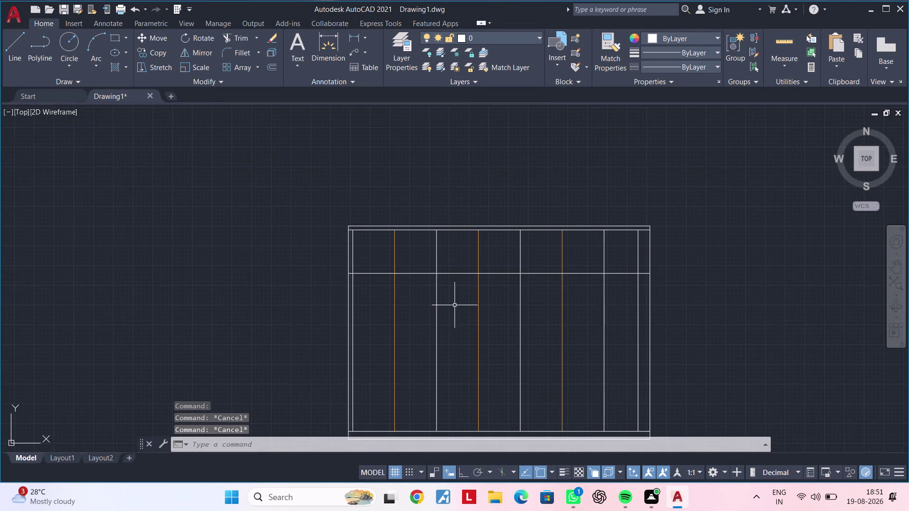
middle_drag(446, 306, 412, 314)
key(Escape)
key(Escape)
key(Escape)
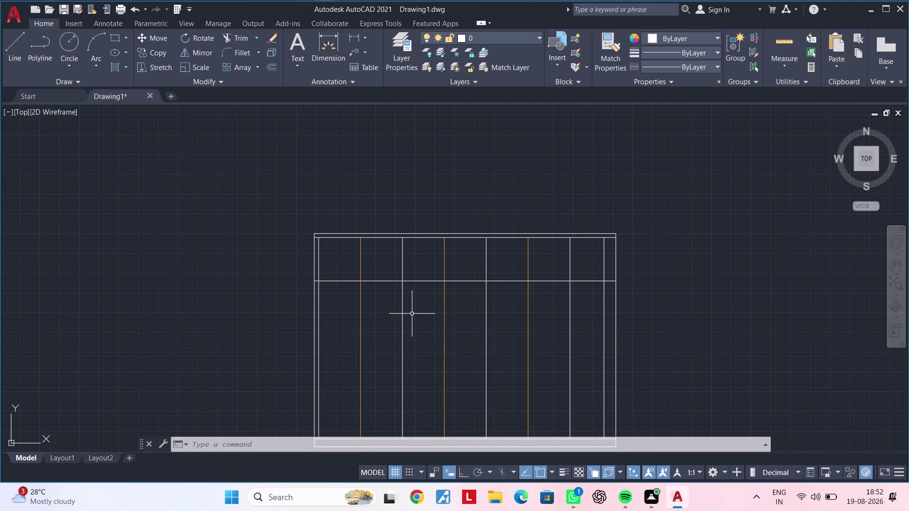
key(Escape)
key(Escape)
key(Escape)
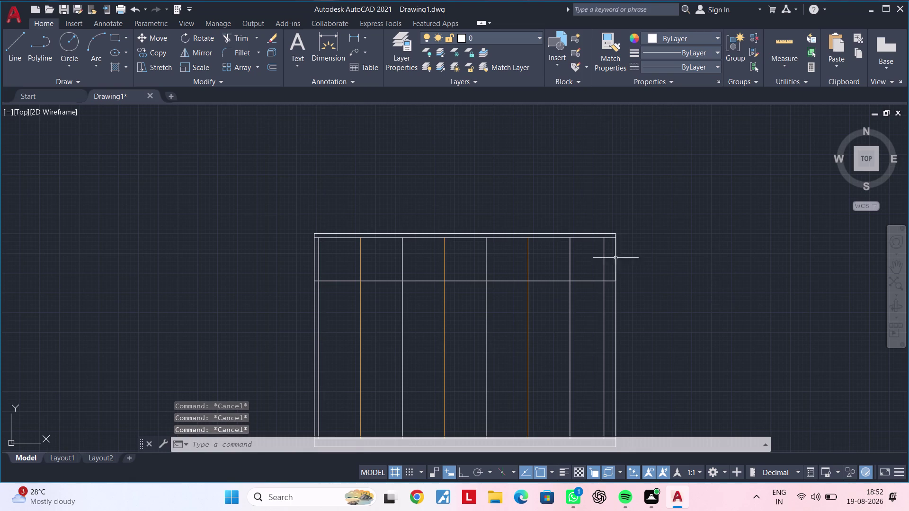
scroll(up, 3)
middle_drag(597, 265, 577, 319)
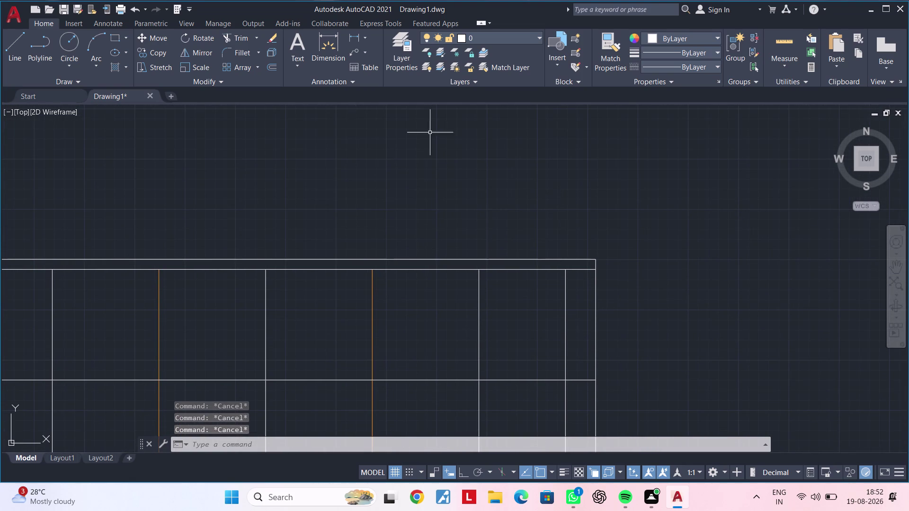
click(357, 36)
click(565, 271)
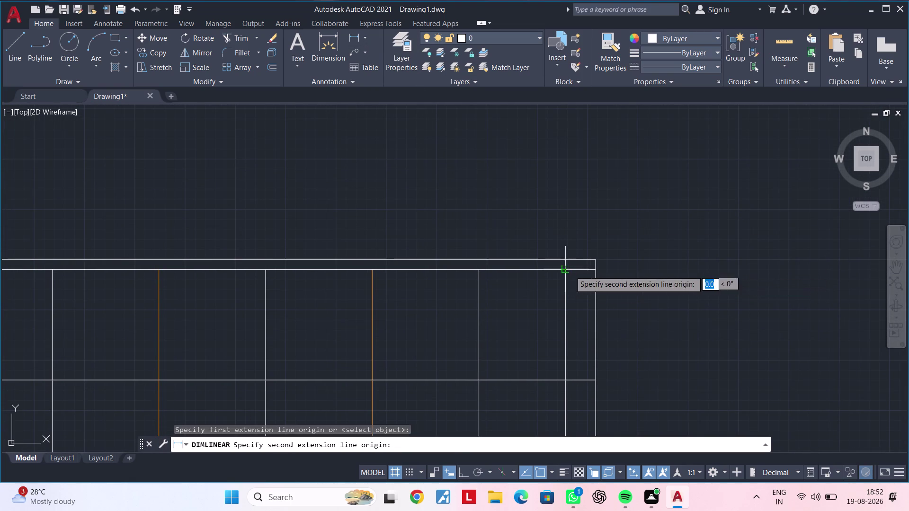
click(591, 270)
scroll(up, 3)
scroll(up, 3)
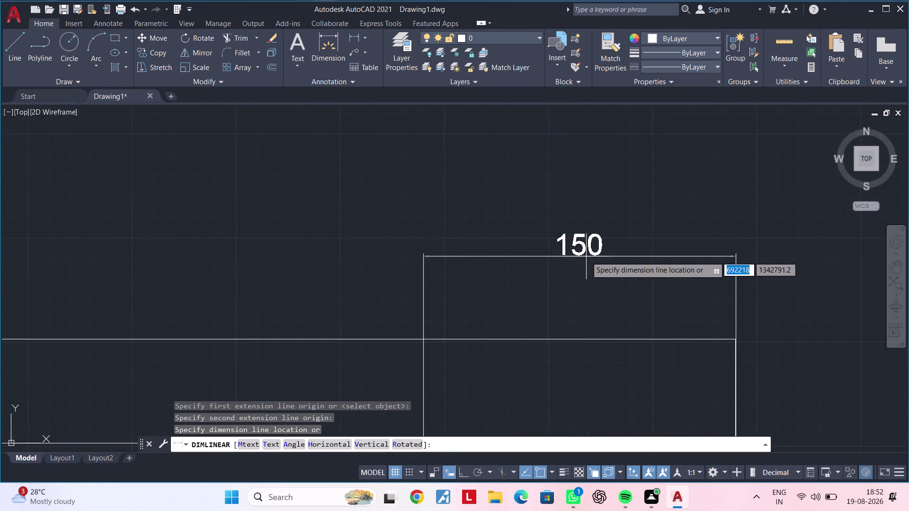
scroll(down, 3)
key(Escape)
key(Escape)
middle_drag(591, 287, 605, 200)
scroll(down, 3)
middle_drag(602, 283, 650, 240)
middle_click(653, 237)
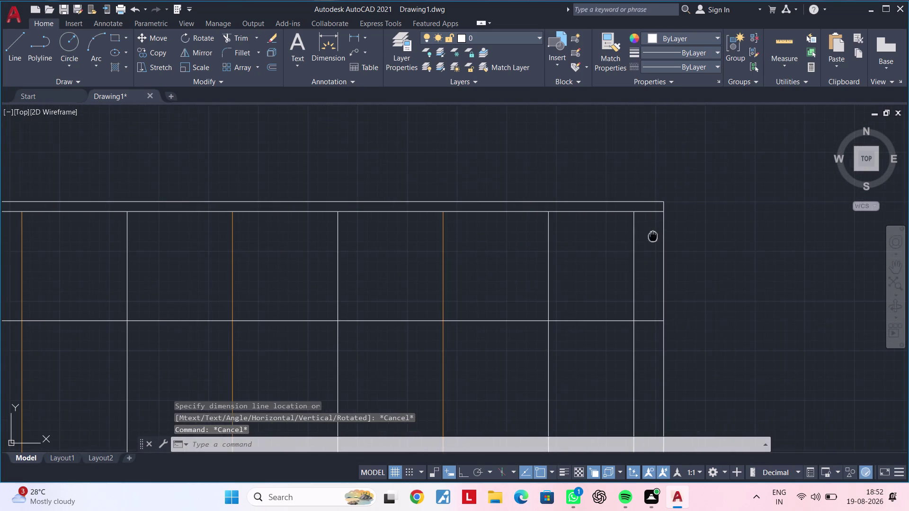
middle_drag(628, 253, 647, 233)
key(Escape)
key(Escape)
key(Escape)
key(Escape)
key(Escape)
key(Escape)
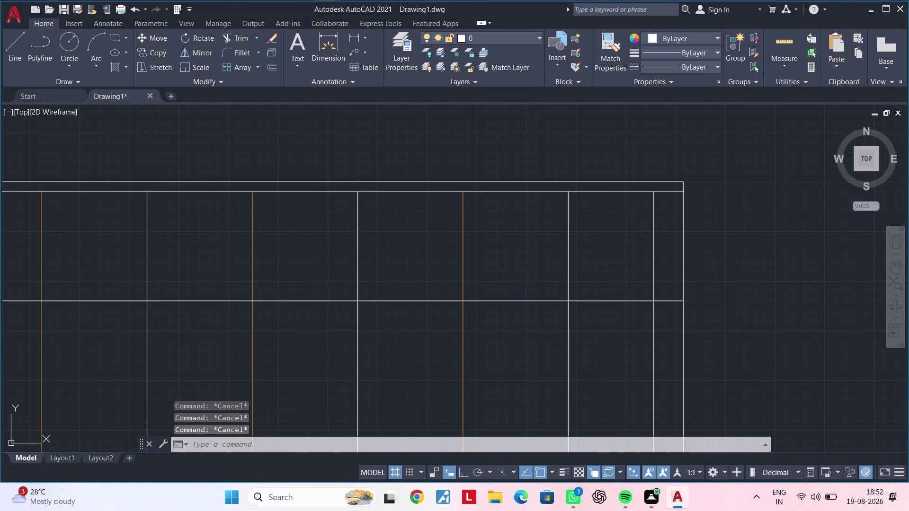
key(Escape)
key(Escape)
key(Escape)
key(Escape)
key(Escape)
key(Escape)
scroll(down, 3)
middle_drag(638, 257, 729, 189)
middle_drag(652, 237, 623, 294)
scroll(up, 3)
middle_drag(555, 273, 517, 326)
middle_drag(554, 307, 474, 330)
scroll(up, 3)
middle_drag(435, 311, 400, 340)
key(Escape)
key(Escape)
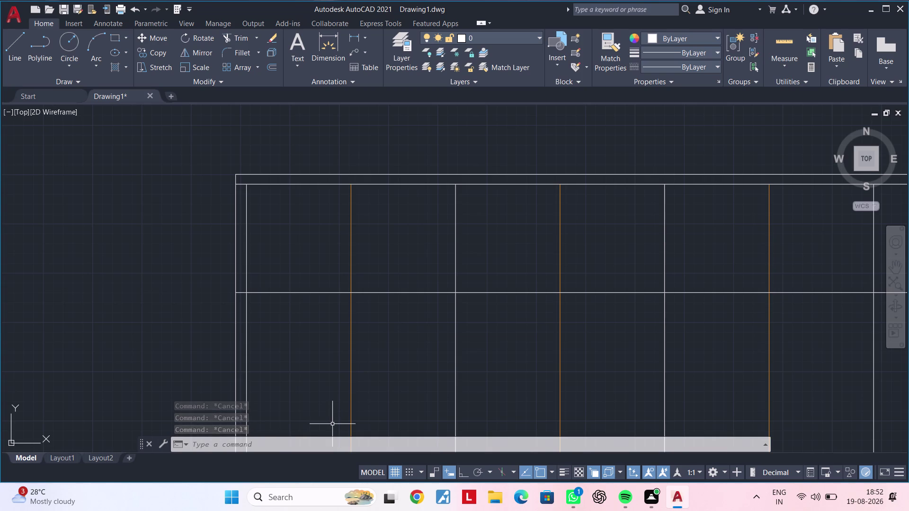
Offset the left frame edge 200 outward to form the left wall line.
key(Escape)
key(Escape)
key(Escape)
key(Escape)
text(of)
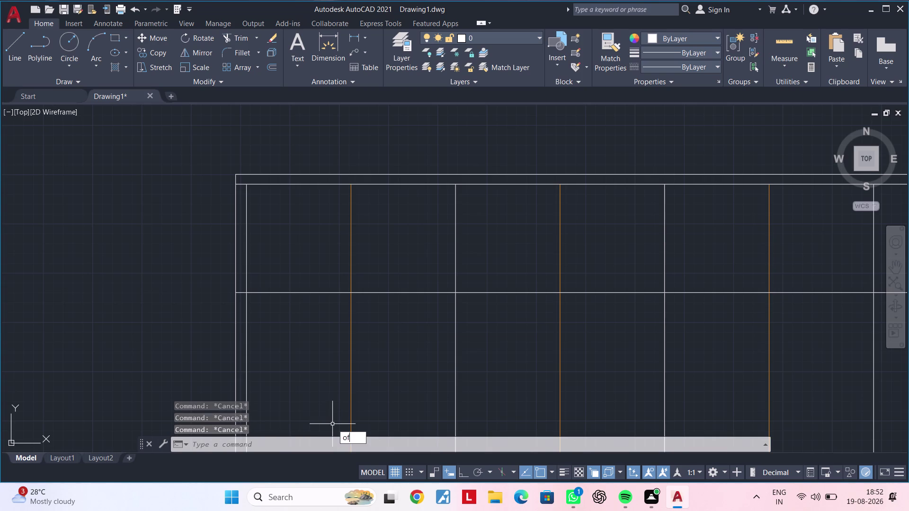
key(space)
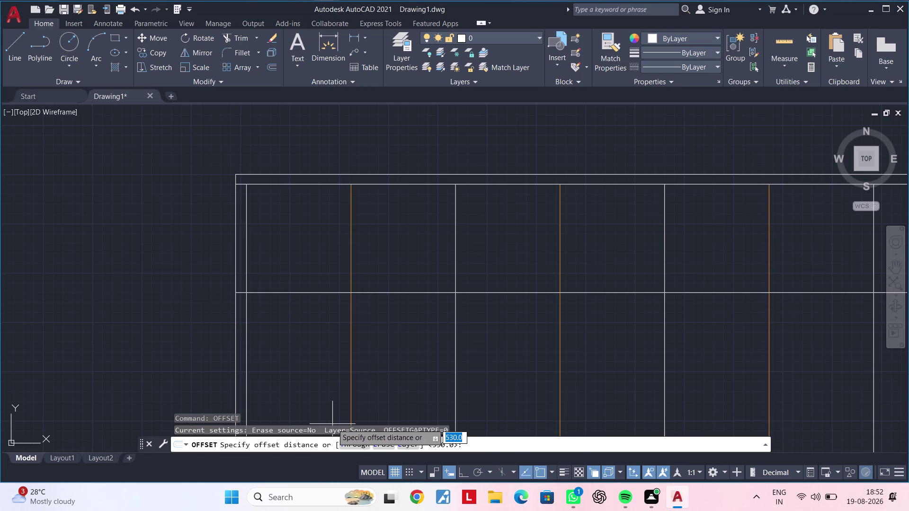
text(2)
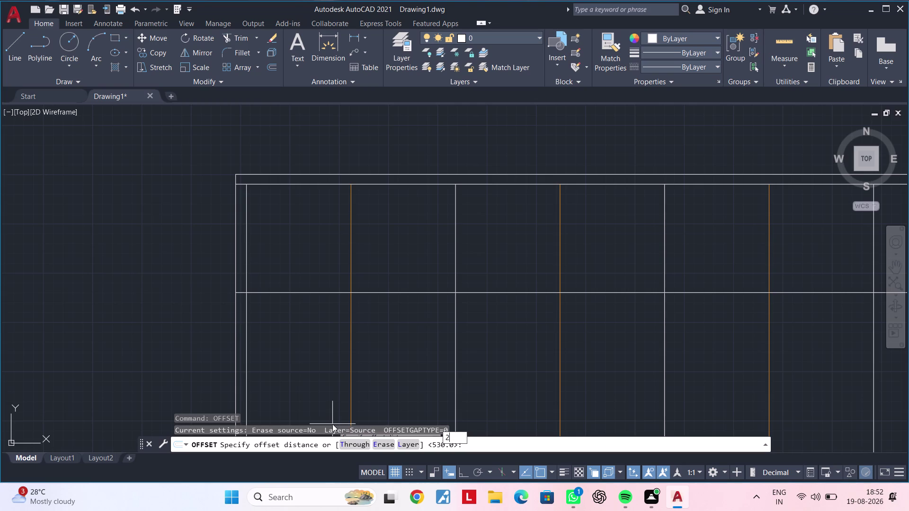
text(0)
key(0)
key(Return)
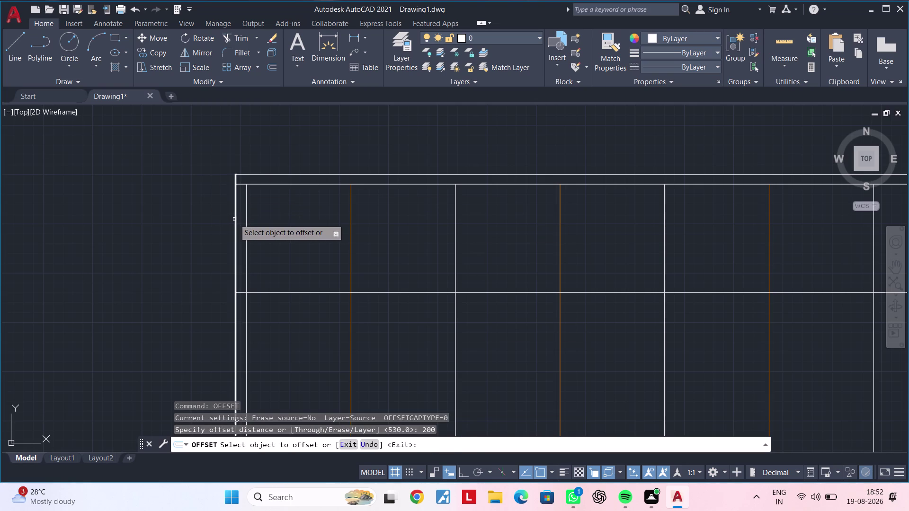
click(234, 219)
click(181, 219)
Offset the right frame edge 150 outward to form the right wall line.
scroll(down, 3)
middle_drag(342, 243, 160, 251)
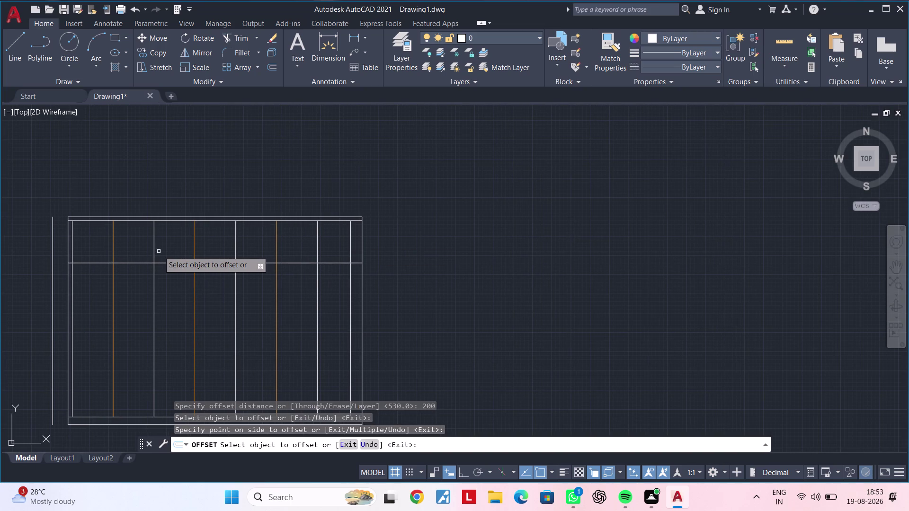
scroll(up, 3)
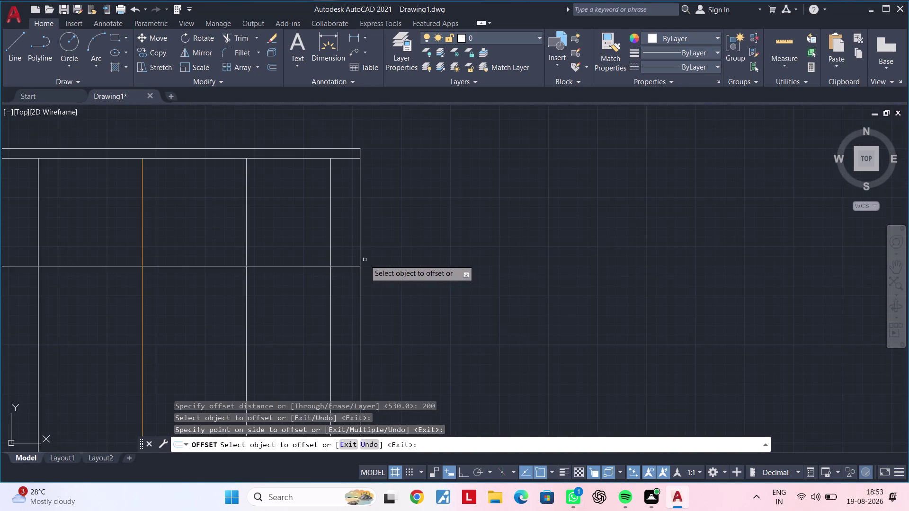
key(space)
key(space)
text(150)
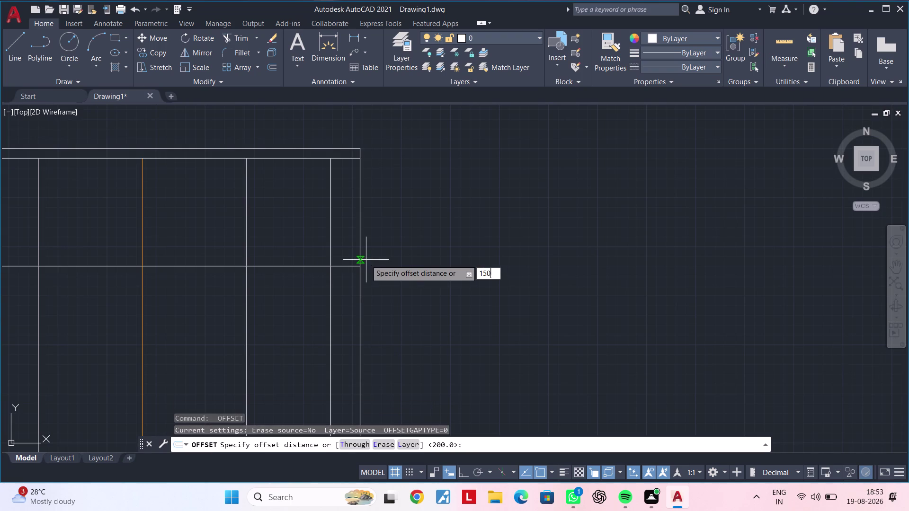
key(Return)
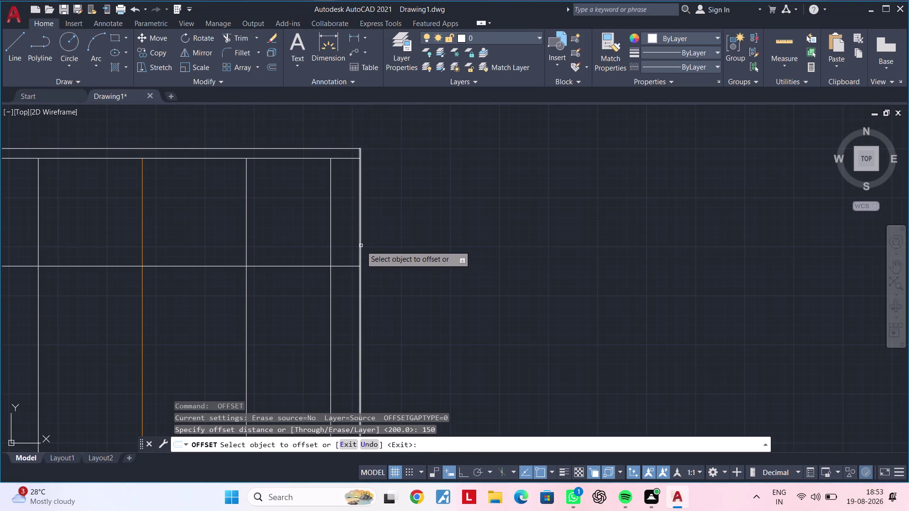
click(361, 246)
click(402, 241)
key(Escape)
key(Escape)
scroll(down, 3)
middle_drag(396, 242, 471, 234)
key(Escape)
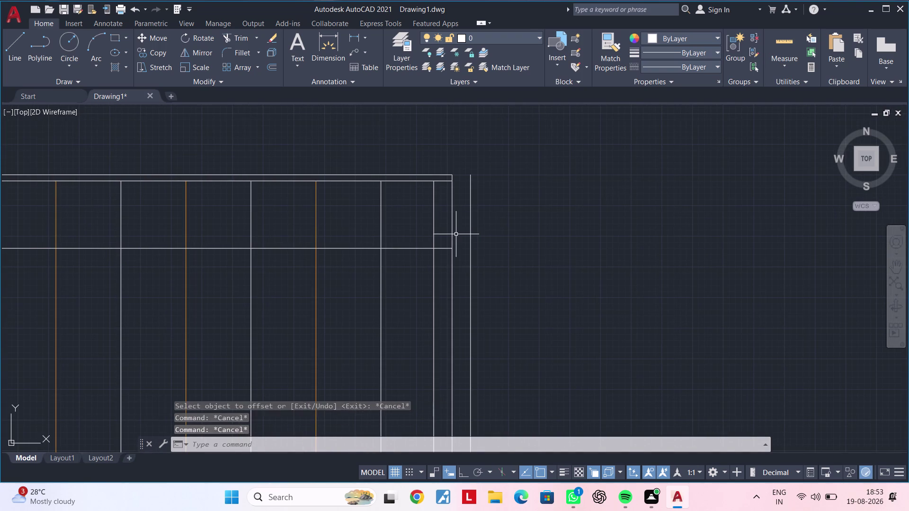
key(Escape)
Use EXTEND to stretch the top frame line out to the left wall line.
key(e)
text(x)
key(space)
click(433, 173)
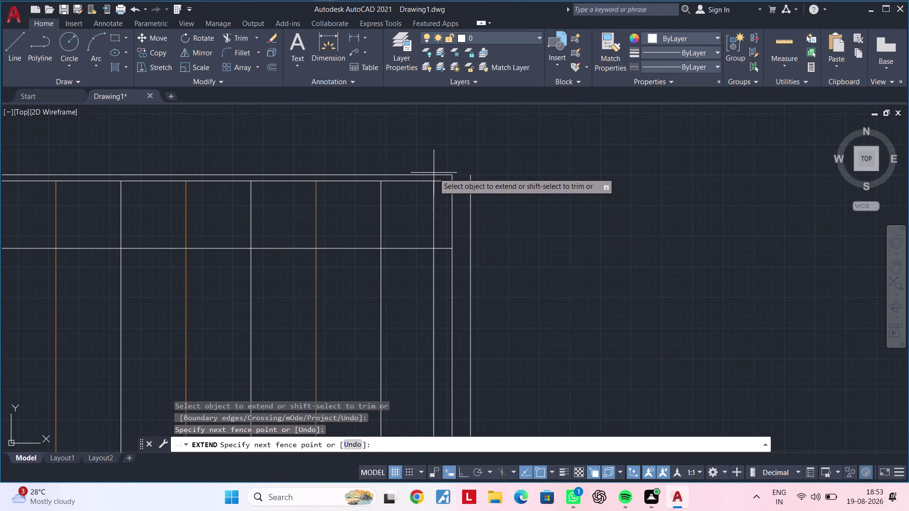
click(433, 176)
scroll(down, 3)
middle_drag(417, 217, 509, 202)
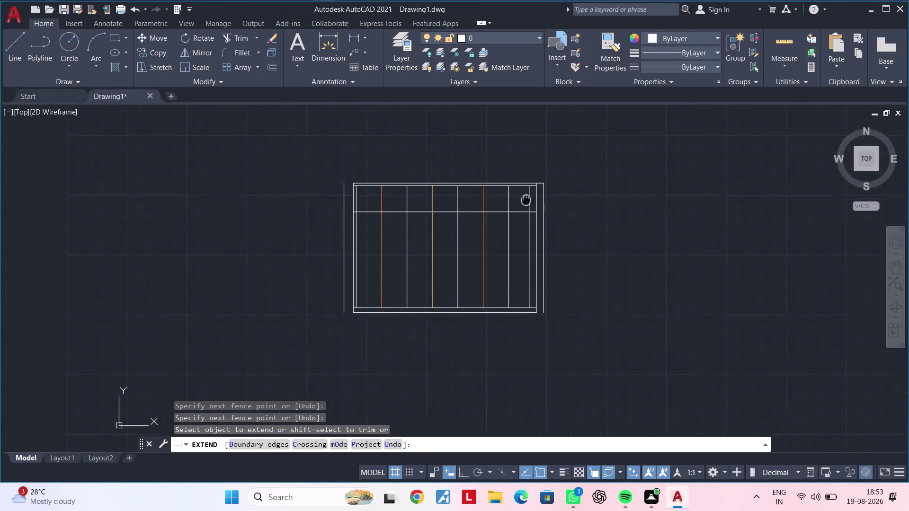
middle_drag(510, 201, 526, 200)
scroll(up, 3)
click(500, 188)
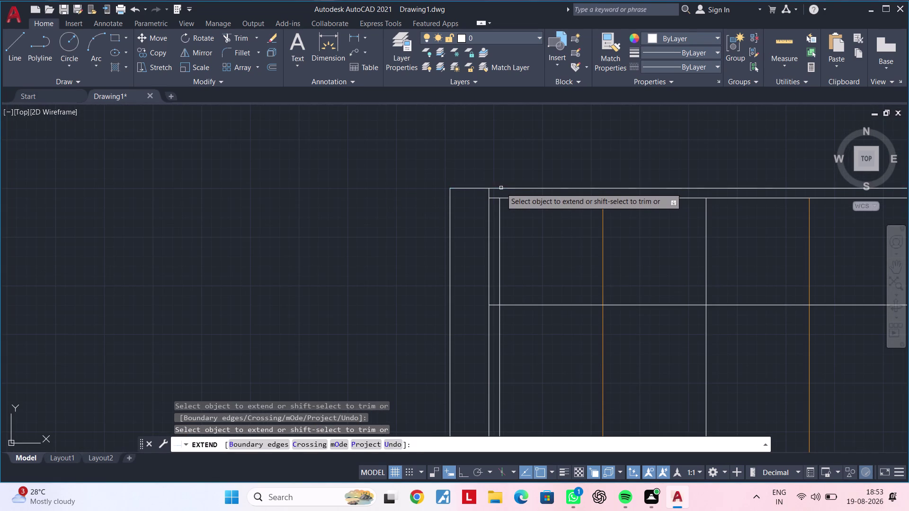
Extend the bottom frame line to the left and right wall lines.
scroll(down, 3)
middle_drag(536, 234, 436, 154)
scroll(up, 3)
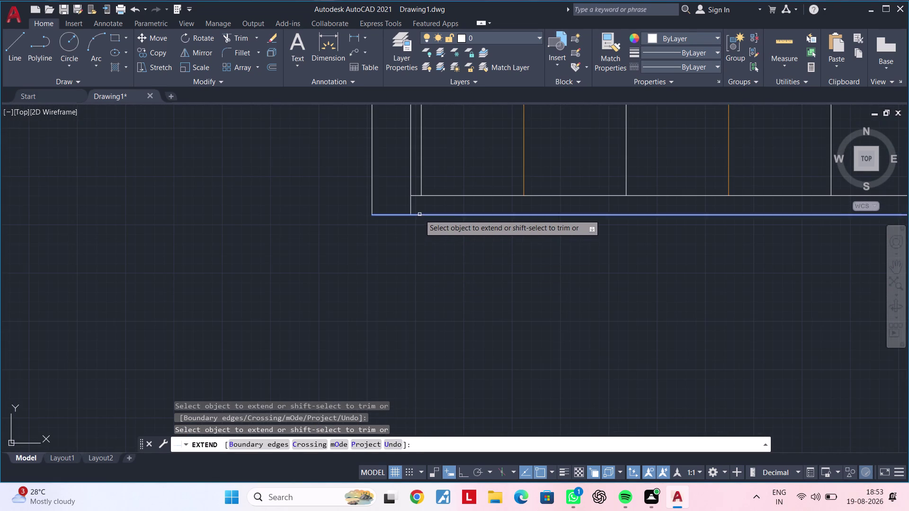
click(420, 215)
scroll(down, 3)
middle_drag(555, 260, 243, 262)
scroll(up, 3)
click(361, 237)
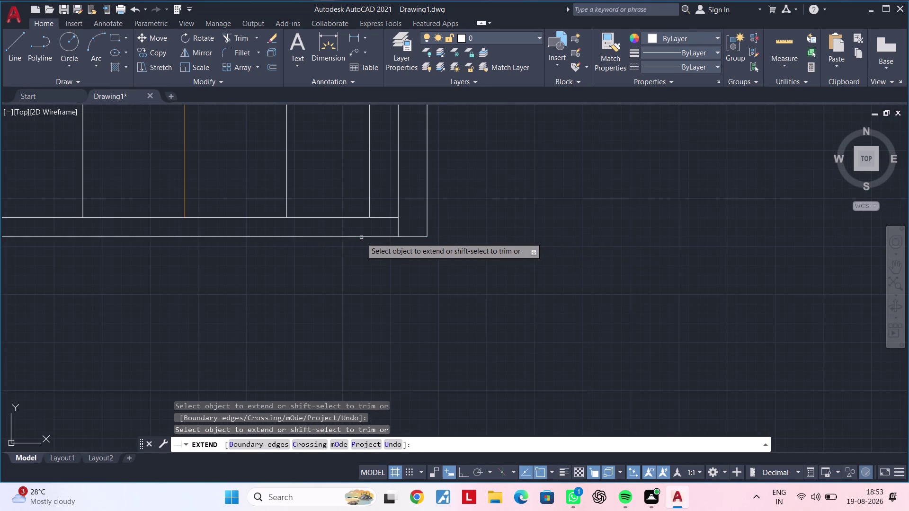
scroll(down, 3)
middle_drag(379, 262, 514, 325)
middle_drag(562, 268, 555, 369)
key(Escape)
key(Escape)
Zoom to the top-right corner and start a line on the right wall line.
scroll(up, 3)
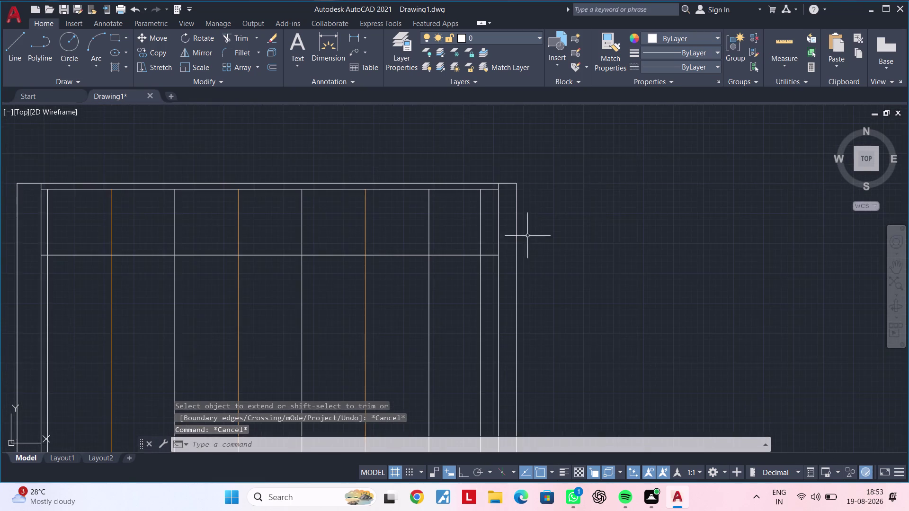
middle_drag(523, 240, 543, 239)
key(Escape)
key(Escape)
key(Escape)
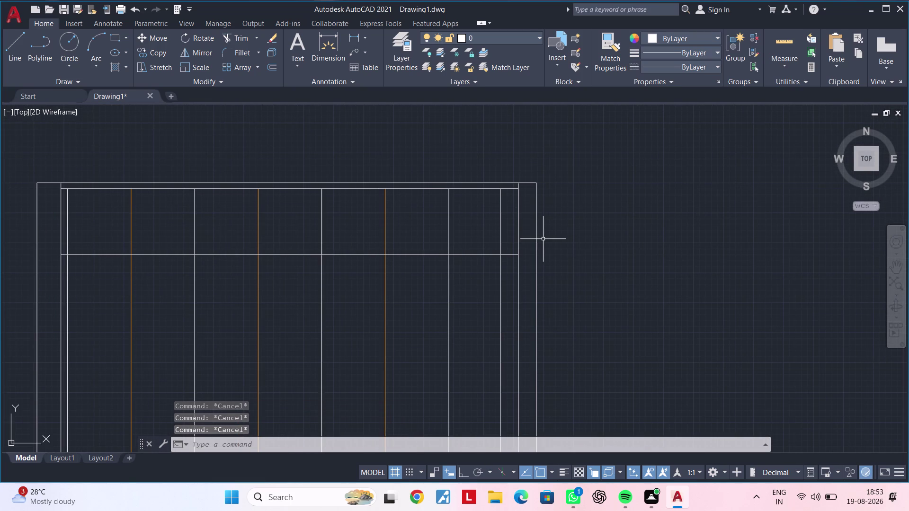
key(Escape)
key(Escape)
key(Escape)
key(Escape)
key(Escape)
scroll(up, 3)
scroll(up, 3)
middle_drag(516, 212, 473, 244)
key(Escape)
key(Escape)
key(l)
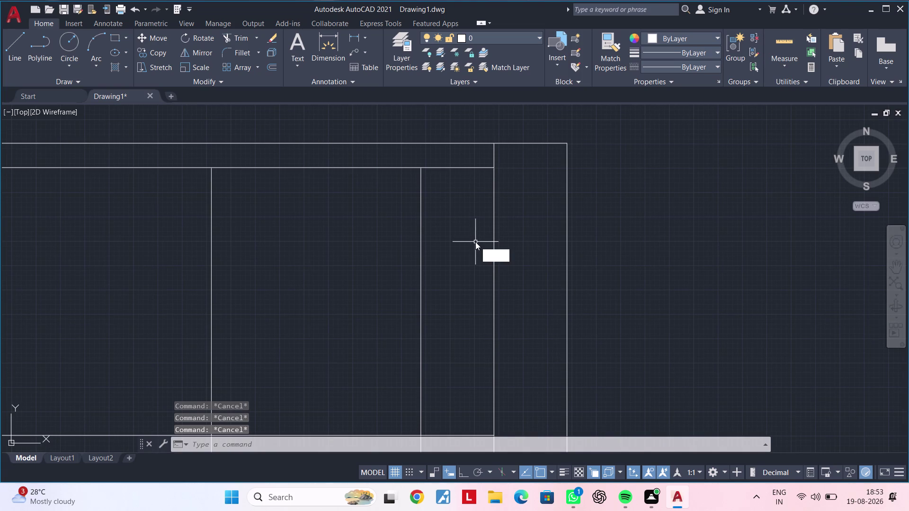
key(space)
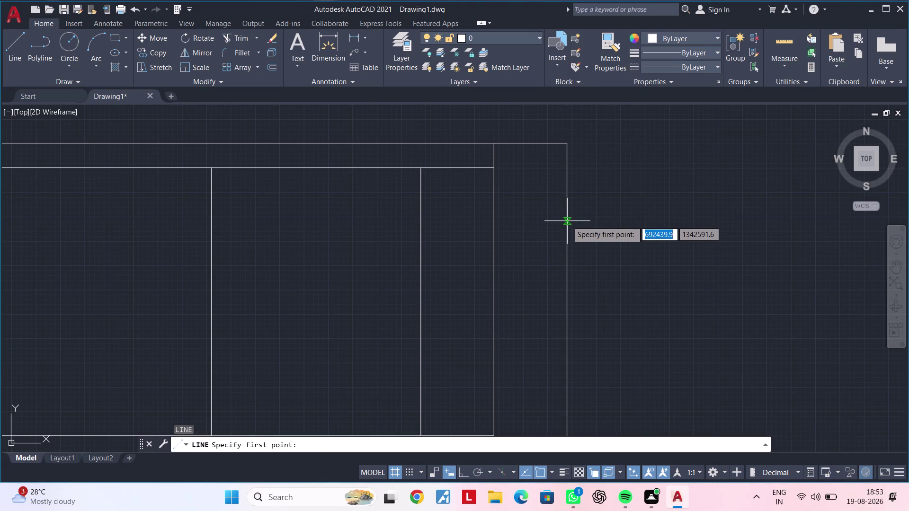
click(567, 211)
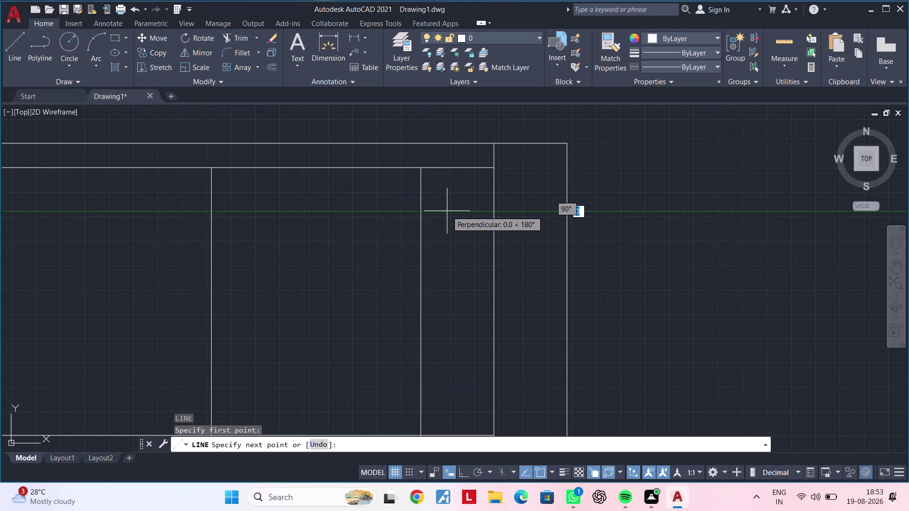
Draw the small box lines at the top-right corner, ending on the frame's top edge.
scroll(up, 3)
scroll(down, 3)
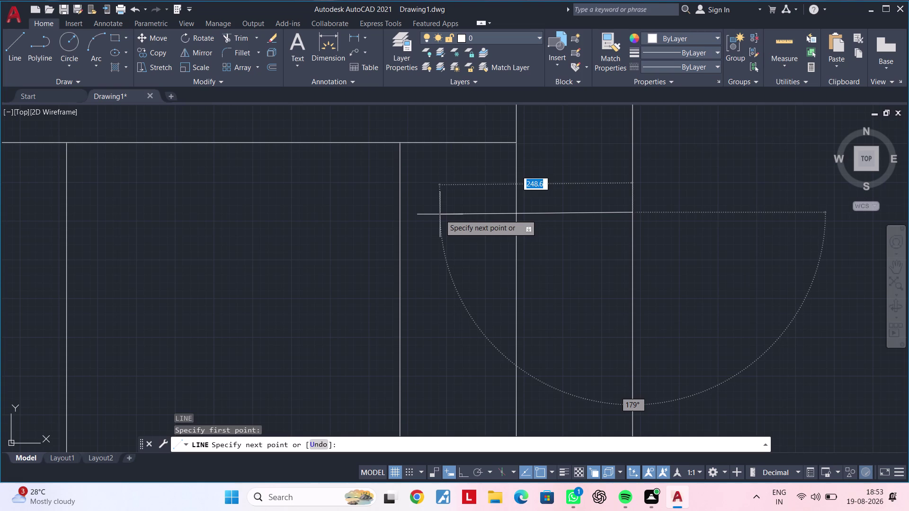
click(462, 476)
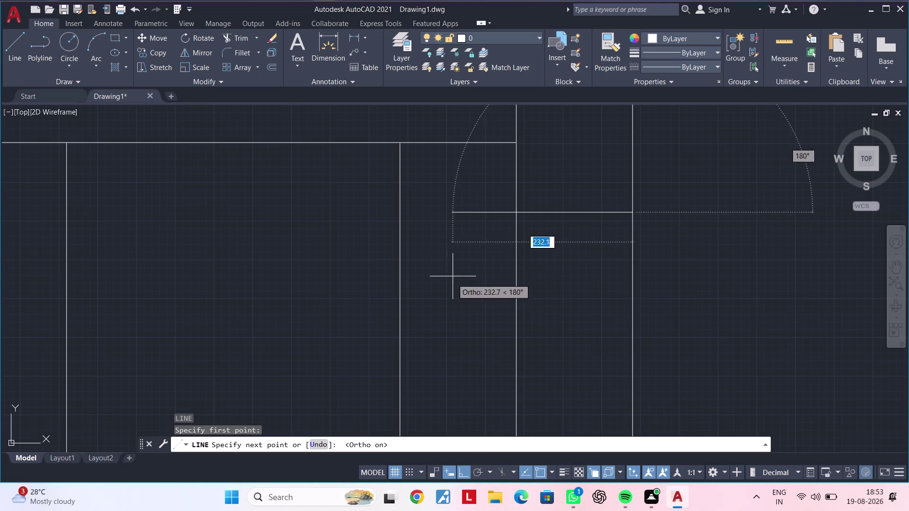
scroll(down, 3)
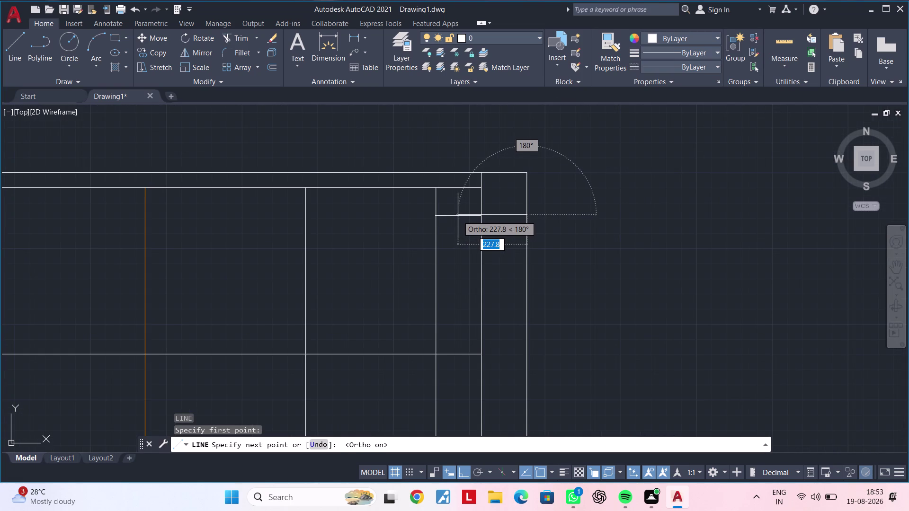
scroll(up, 3)
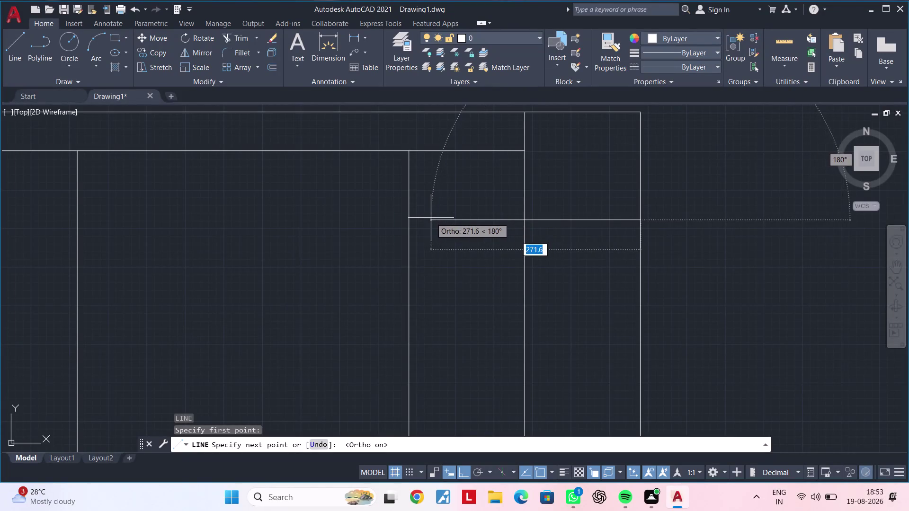
click(431, 217)
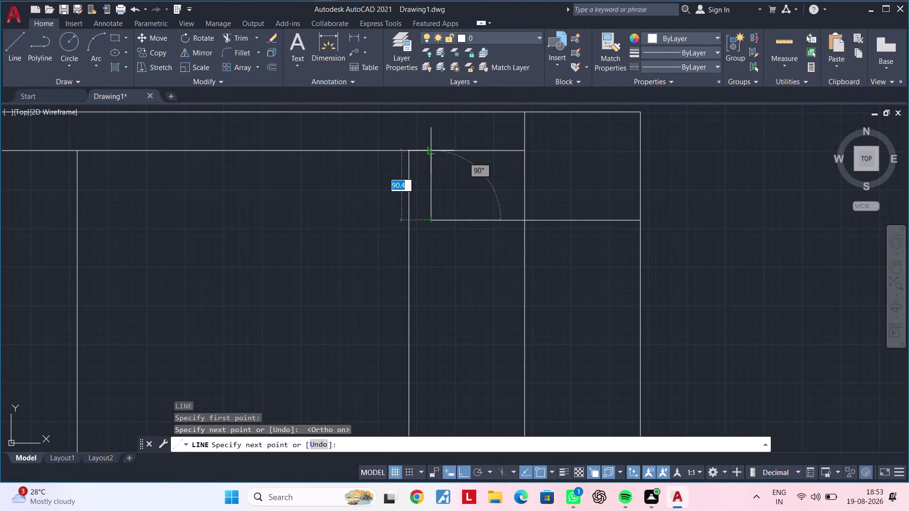
middle_drag(431, 150, 437, 223)
click(438, 185)
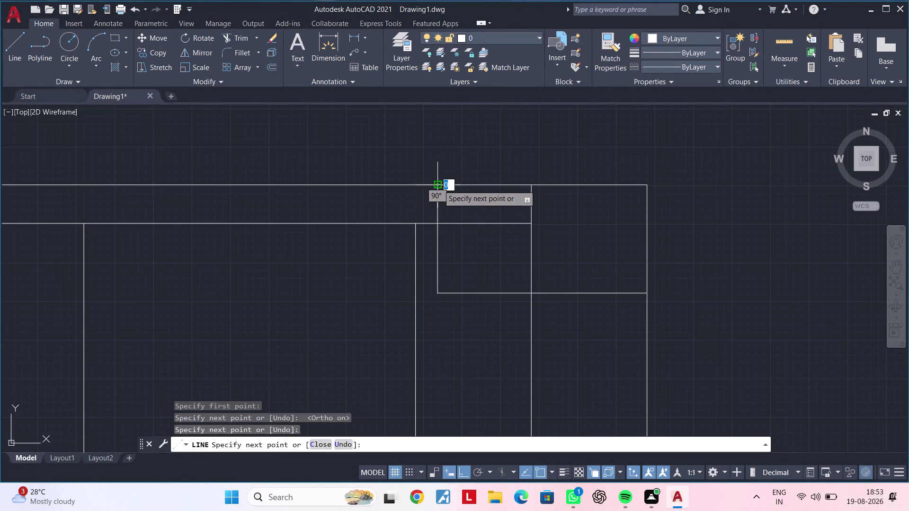
key(Escape)
key(Escape)
key(Escape)
key(Escape)
text(tr)
key(space)
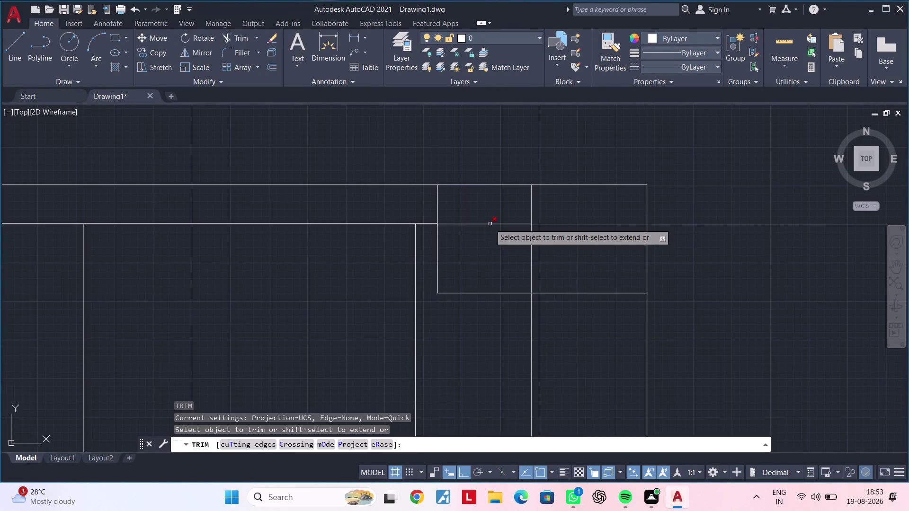
Trim the two overlapping line segments inside the corner box.
click(490, 224)
click(531, 223)
scroll(down, 3)
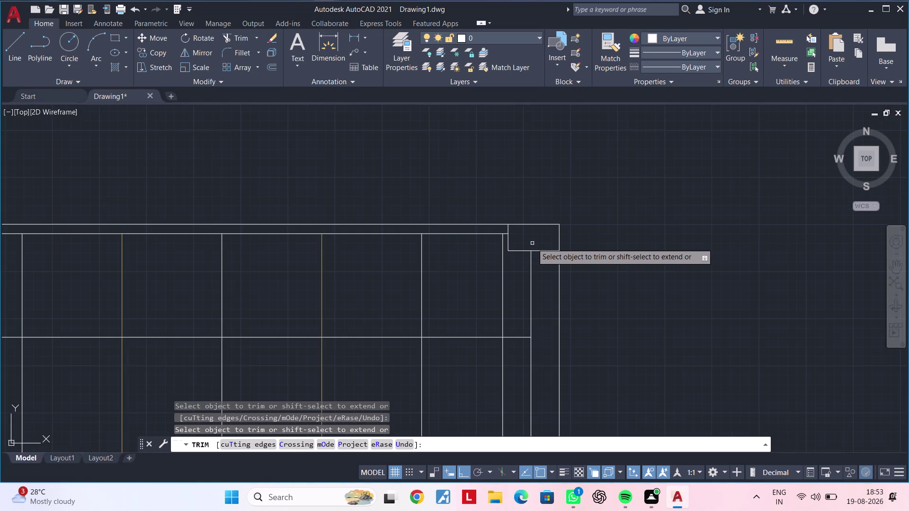
middle_drag(532, 243, 584, 225)
key(Escape)
key(Escape)
key(Escape)
key(Escape)
Pan across the whole wardrobe frame and bring the first shutter's top into view.
scroll(down, 3)
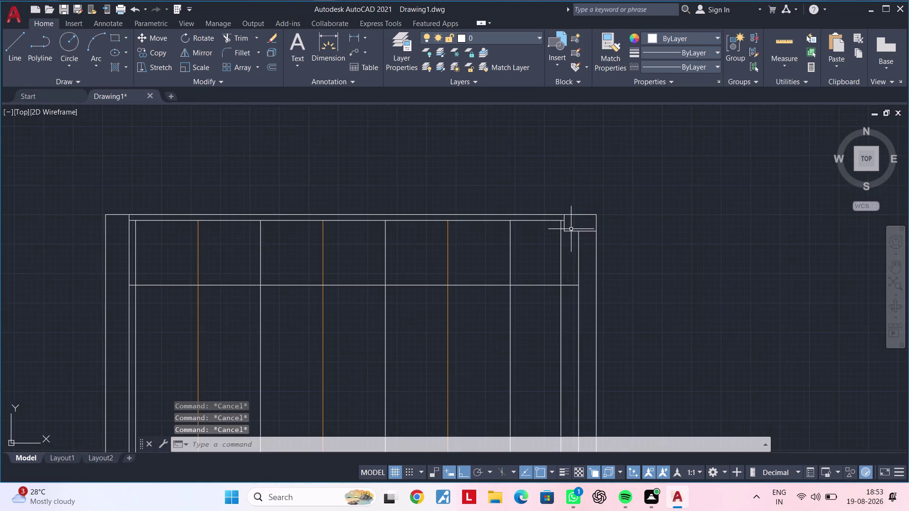
middle_drag(568, 231, 601, 231)
middle_drag(543, 236, 613, 231)
middle_drag(569, 248, 646, 230)
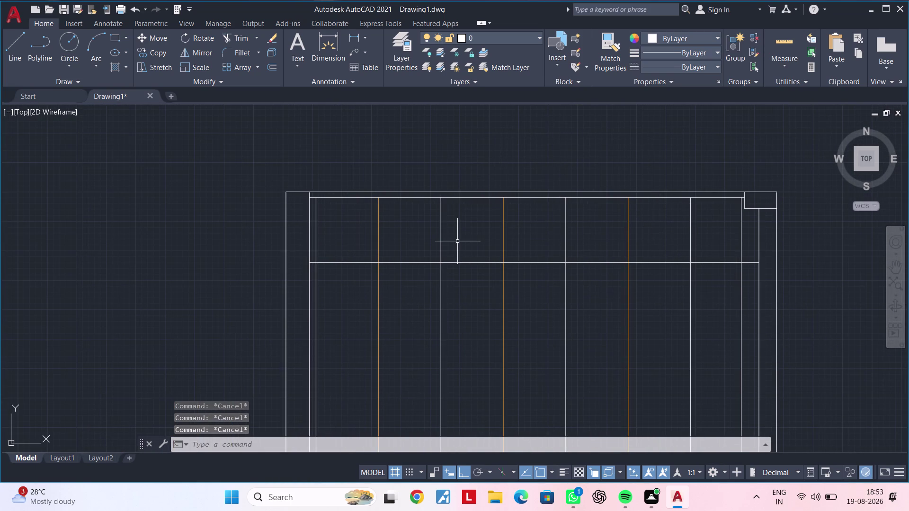
scroll(down, 3)
middle_drag(539, 267, 498, 237)
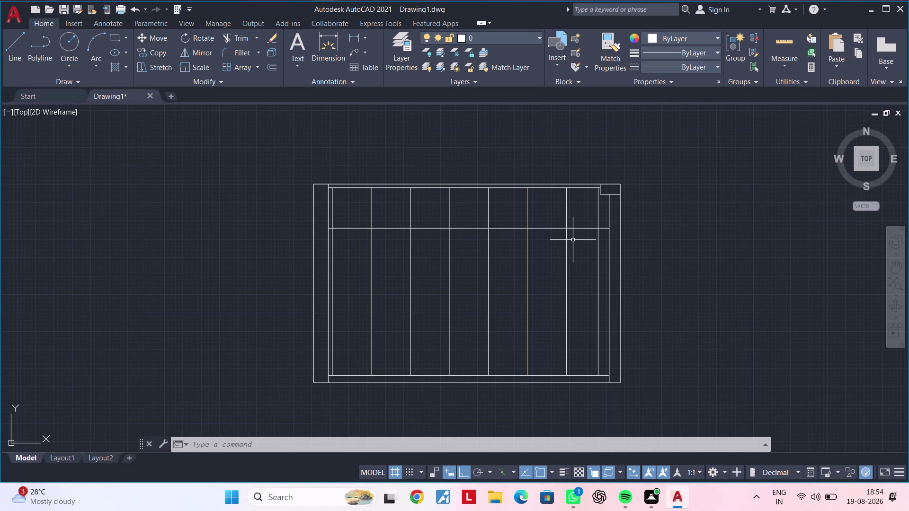
key(Escape)
key(Escape)
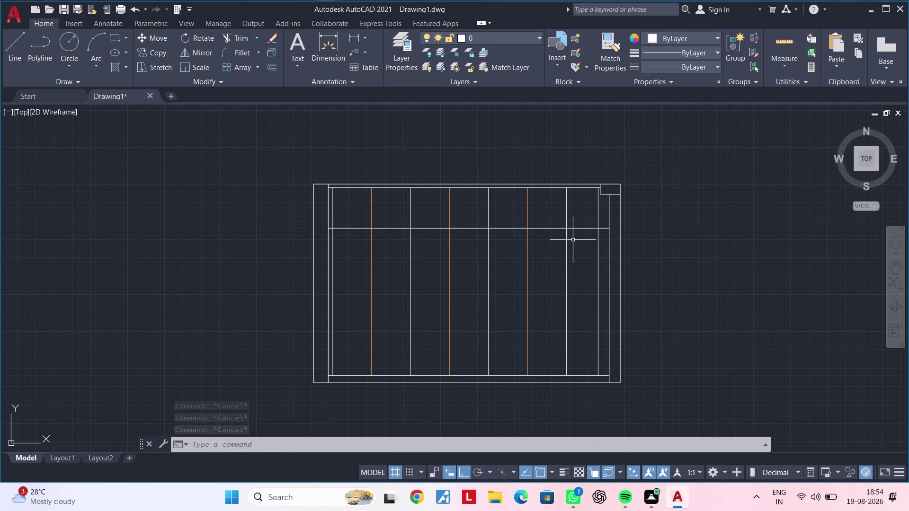
key(Escape)
key(Escape)
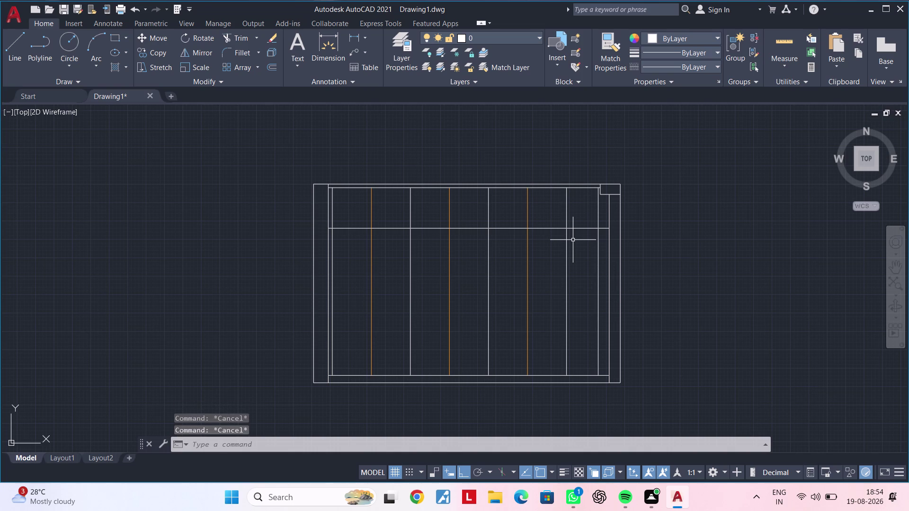
key(Escape)
key(Escape)
key(Escape)
scroll(up, 3)
scroll(down, 3)
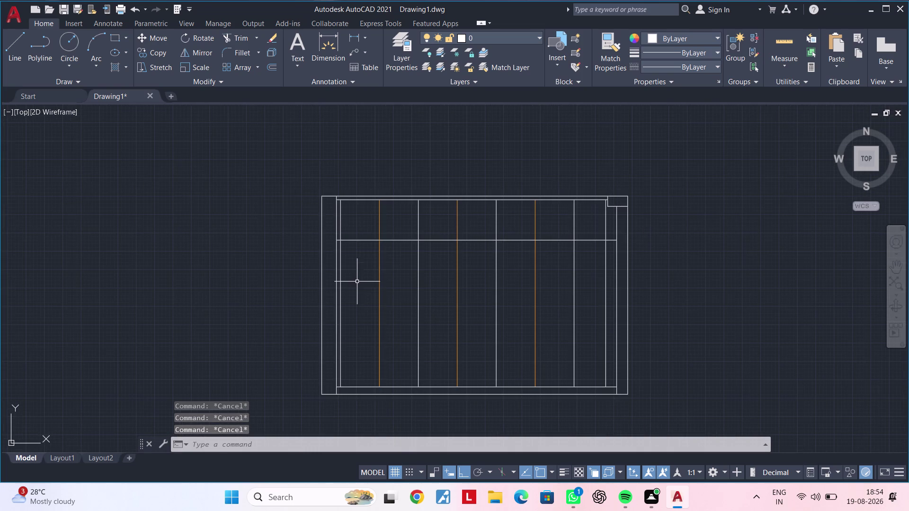
scroll(up, 3)
middle_drag(364, 279, 357, 338)
middle_drag(341, 226, 318, 264)
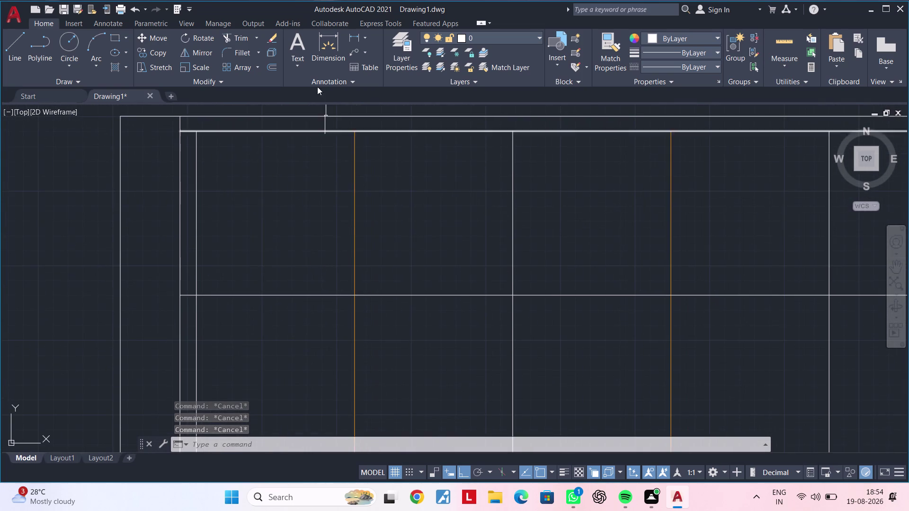
Draw a small rectangle in the first shutter just above the horizontal divider.
key(r)
key(e)
key(c)
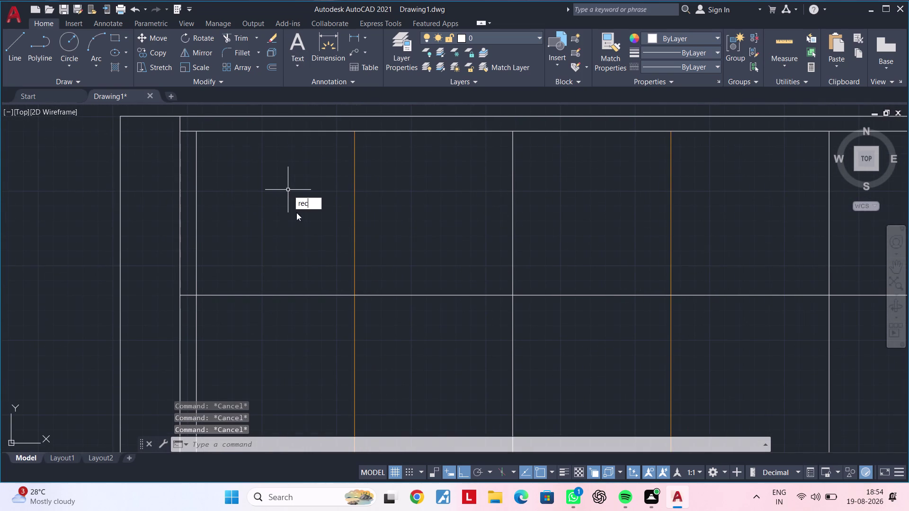
key(space)
scroll(up, 3)
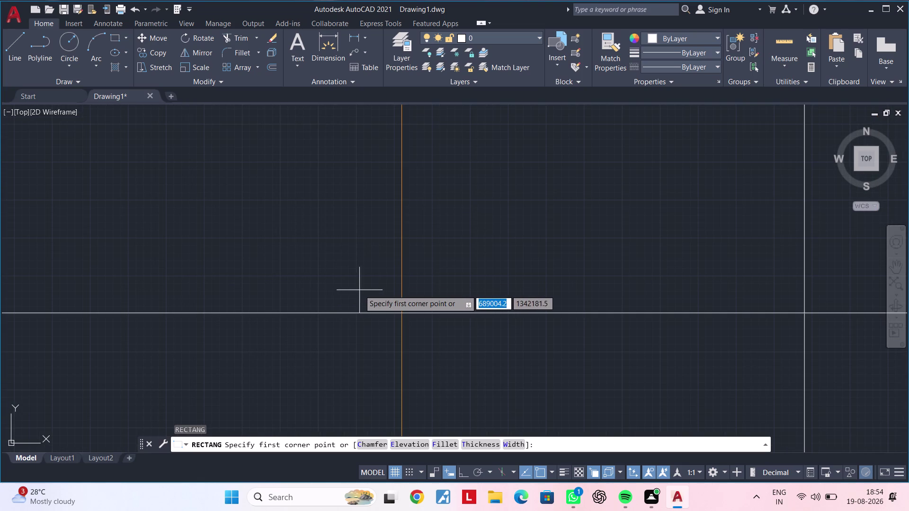
scroll(up, 3)
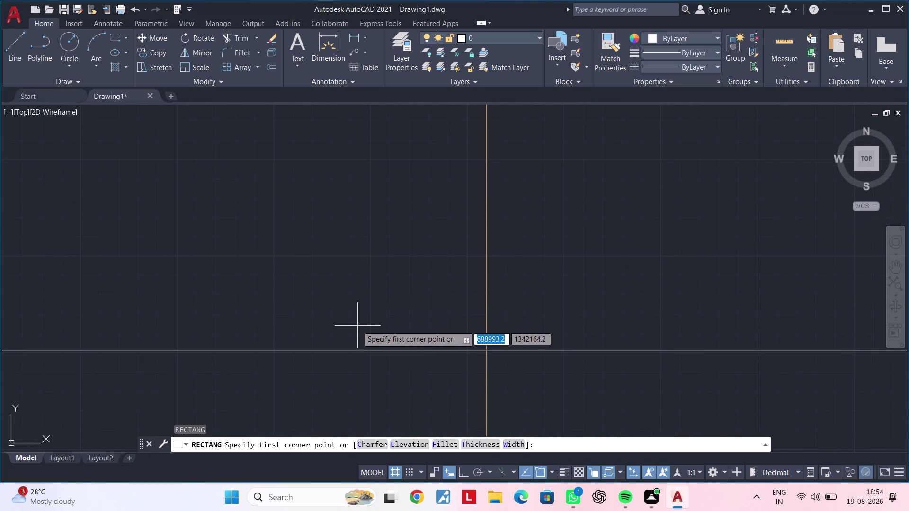
click(356, 314)
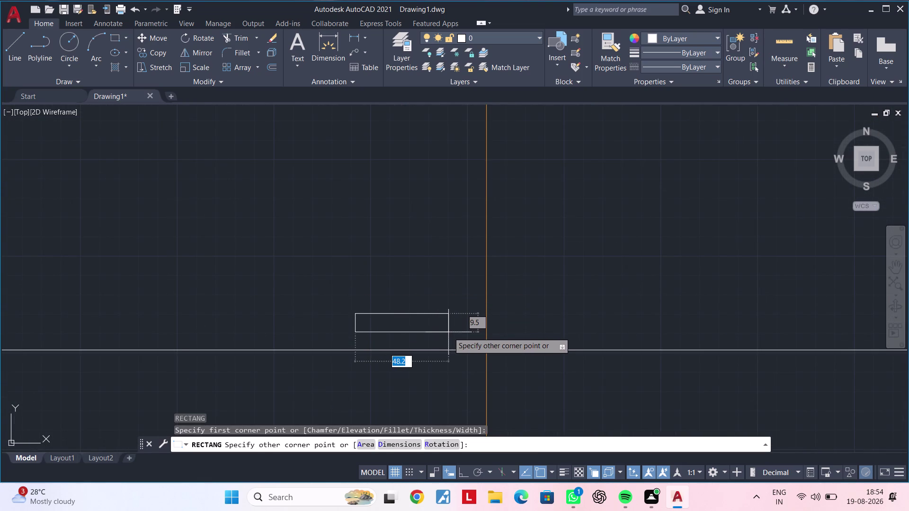
click(449, 333)
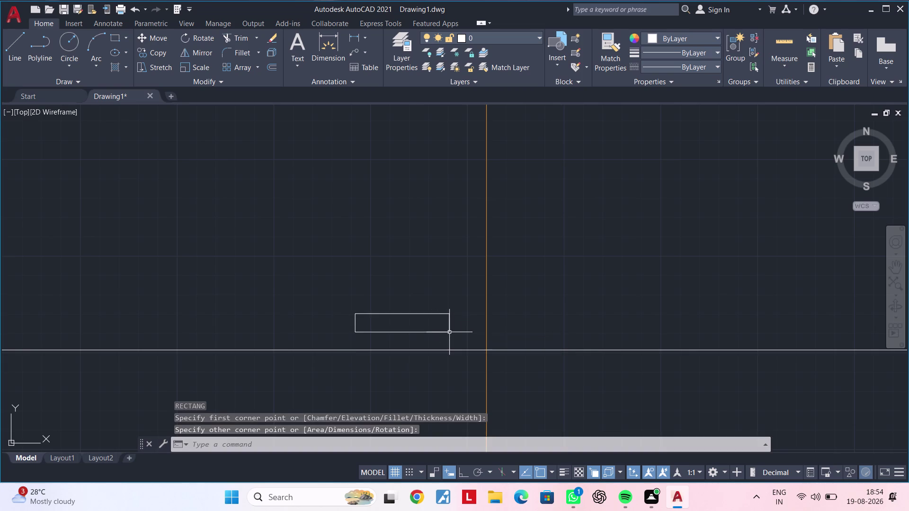
scroll(down, 3)
middle_drag(467, 331, 331, 317)
scroll(up, 3)
scroll(down, 3)
middle_drag(358, 307, 386, 265)
scroll(up, 3)
scroll(down, 3)
middle_drag(408, 299, 416, 256)
scroll(down, 3)
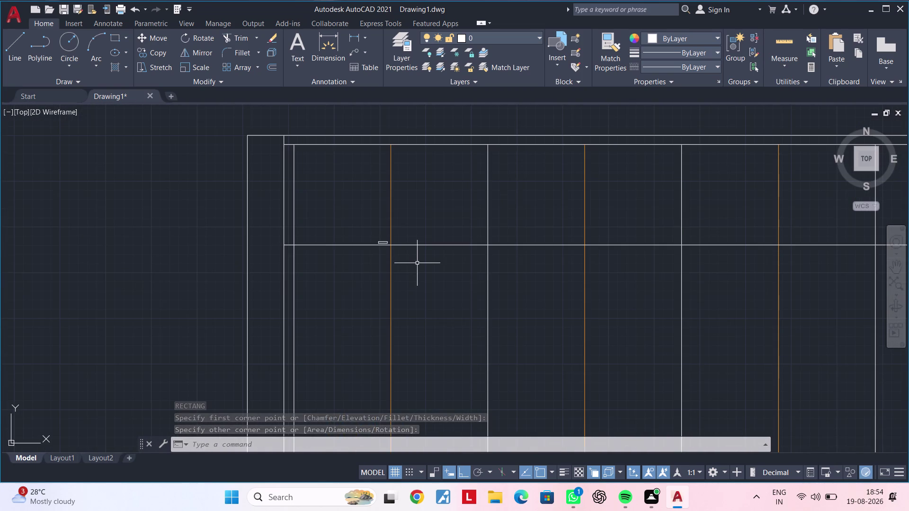
scroll(down, 3)
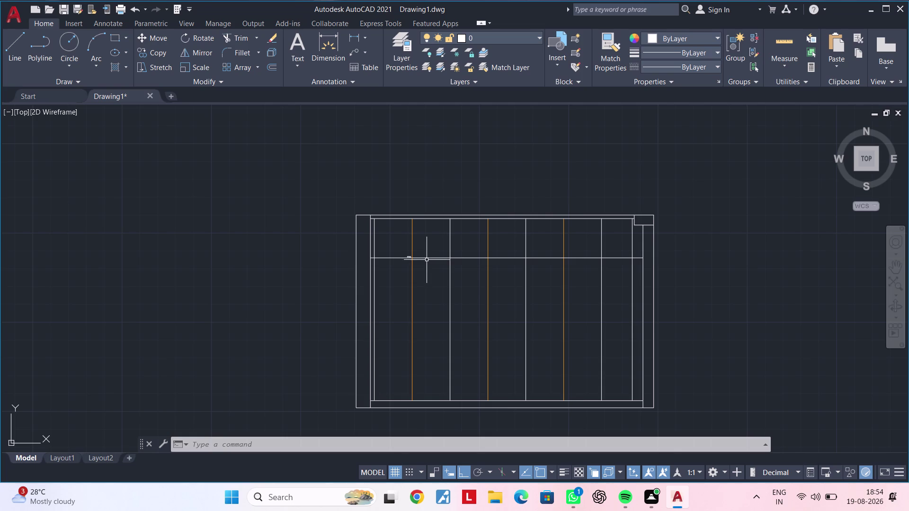
scroll(up, 3)
scroll(up, 3)
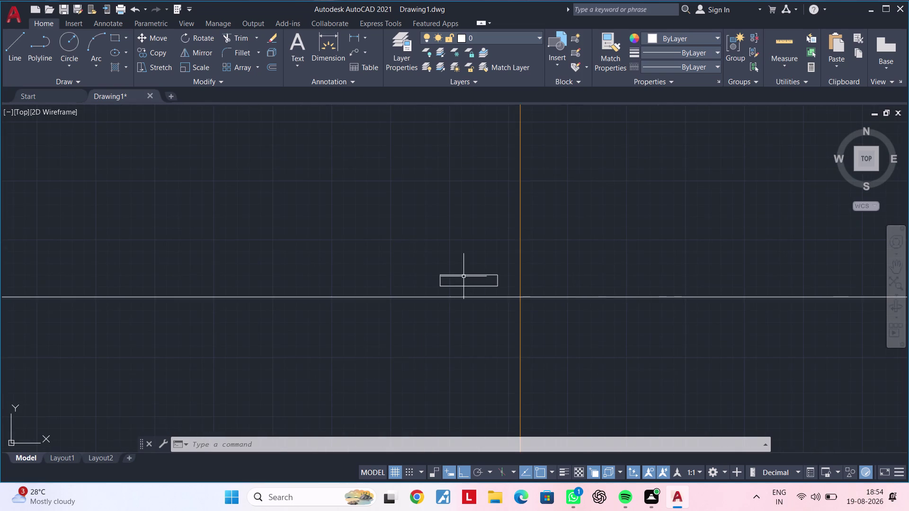
middle_drag(456, 276, 358, 257)
scroll(up, 3)
Stretch the rectangle's left corner outward and its top edge upward to enlarge it.
click(361, 253)
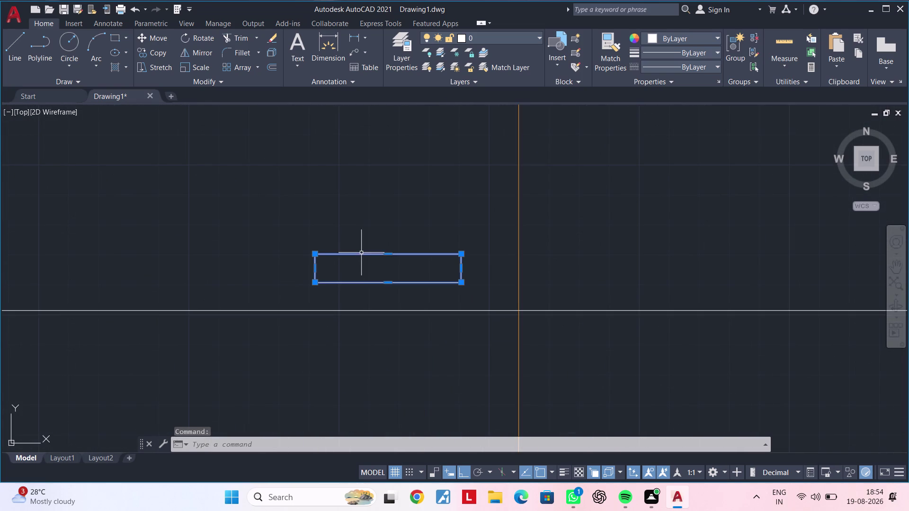
click(317, 267)
click(284, 267)
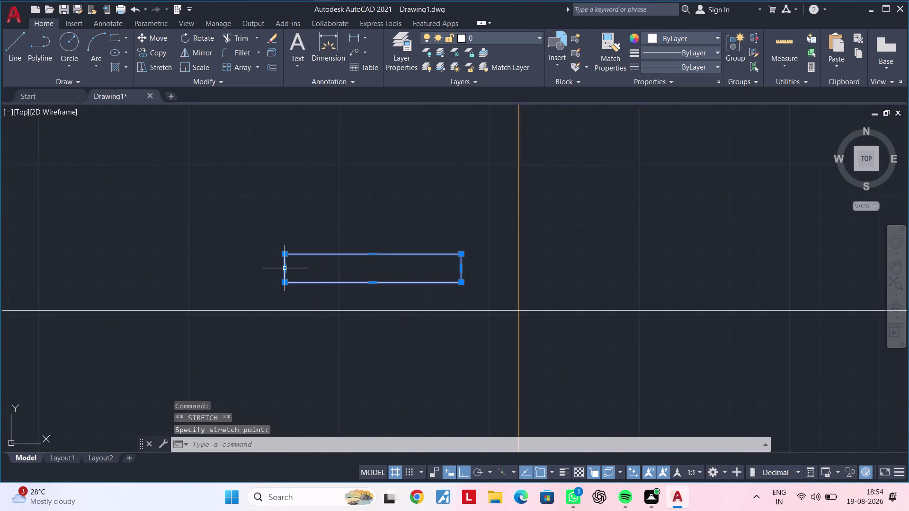
click(370, 256)
click(370, 236)
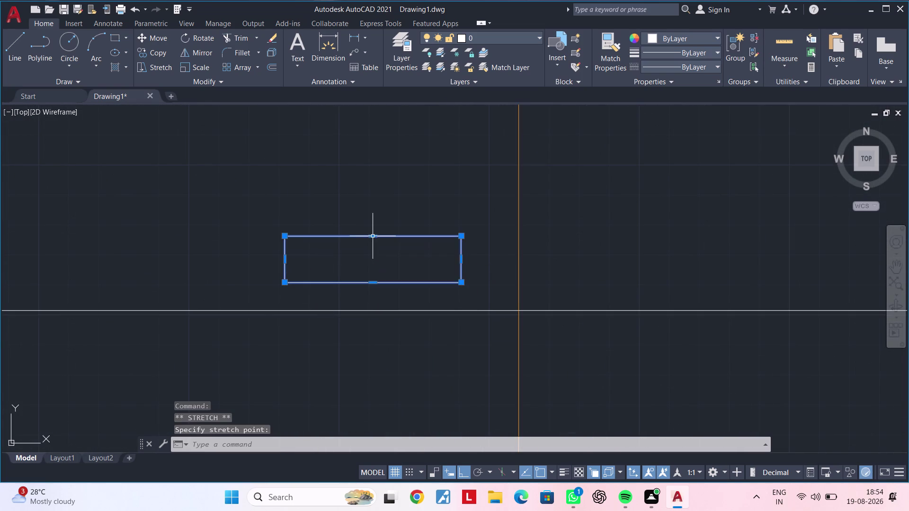
scroll(down, 3)
scroll(down, 3)
key(Escape)
key(Escape)
scroll(down, 3)
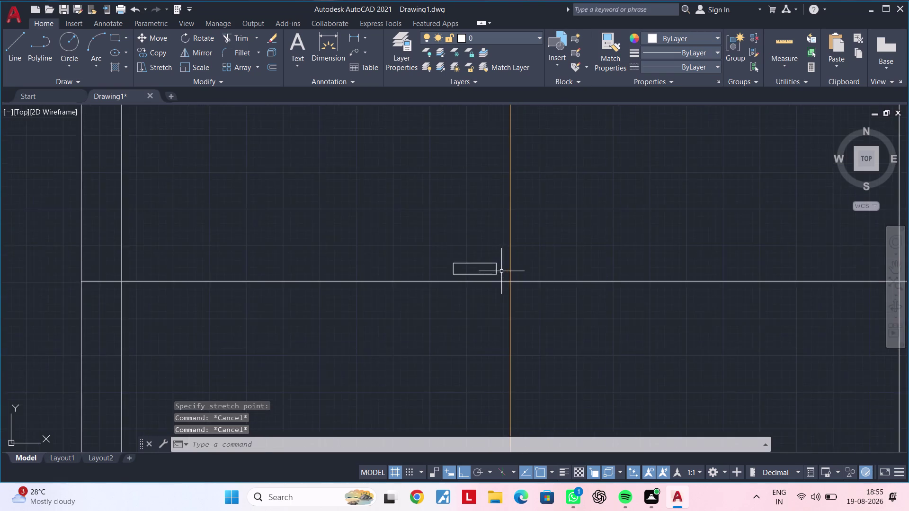
scroll(down, 3)
middle_drag(456, 259, 253, 225)
scroll(up, 3)
middle_drag(324, 252, 274, 224)
scroll(up, 3)
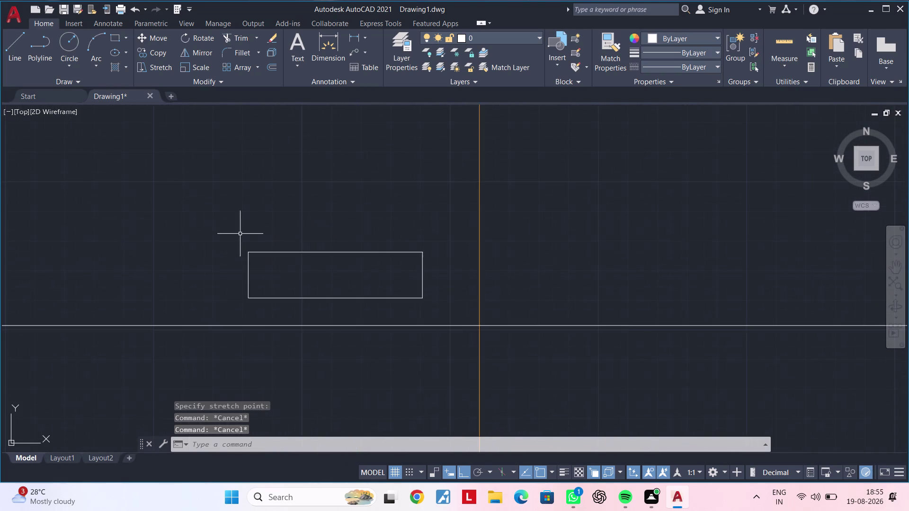
Mirror the handle rectangle across the vertical shutter line, keeping the original.
click(235, 234)
click(442, 313)
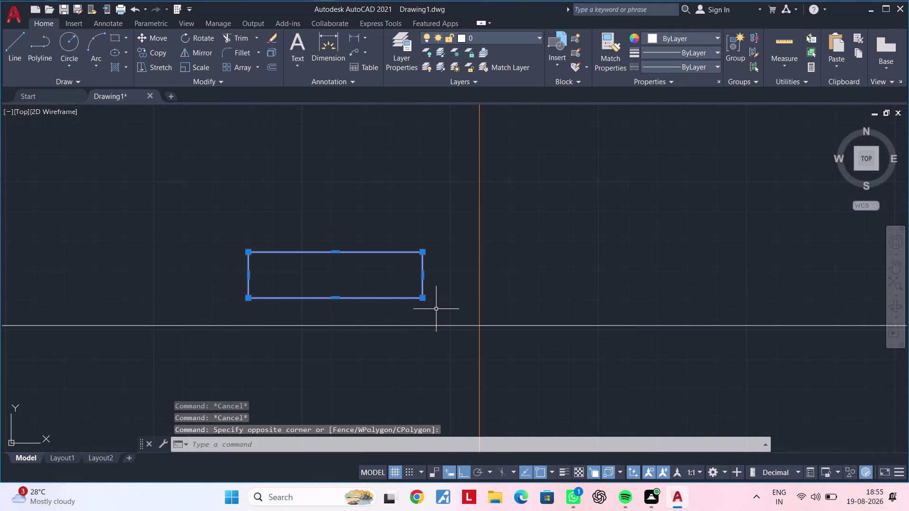
text(mi)
key(space)
click(479, 326)
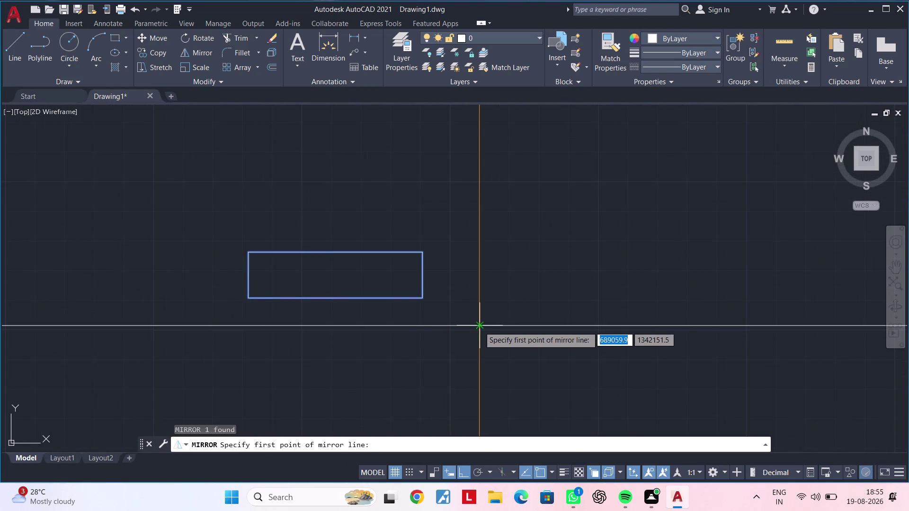
click(481, 247)
drag(500, 289, 481, 247)
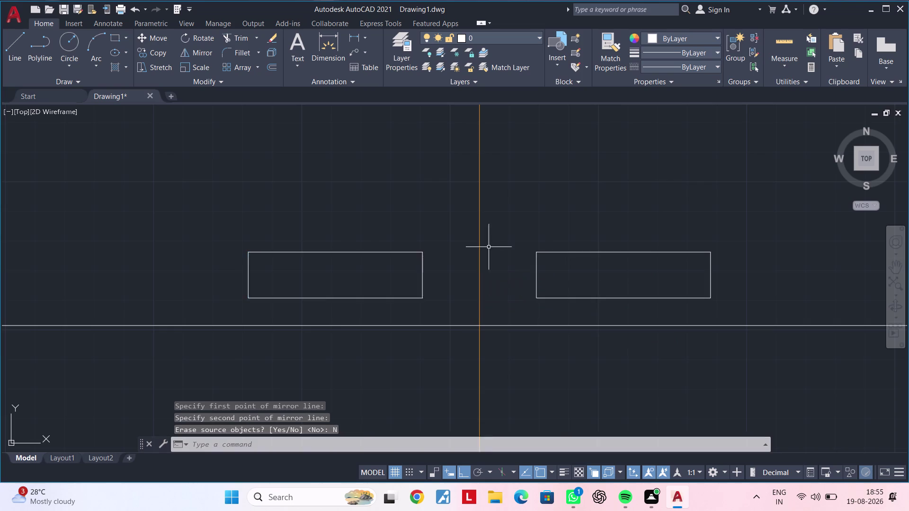
scroll(down, 3)
middle_drag(498, 250, 354, 223)
Select both handle rectangles and pick a base point to copy them.
drag(213, 200, 220, 204)
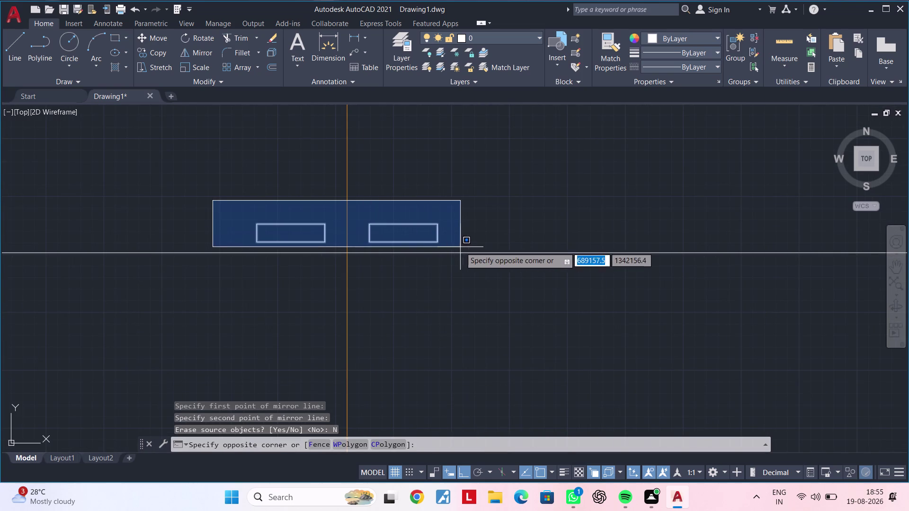
click(460, 247)
middle_drag(495, 234, 422, 233)
key(c)
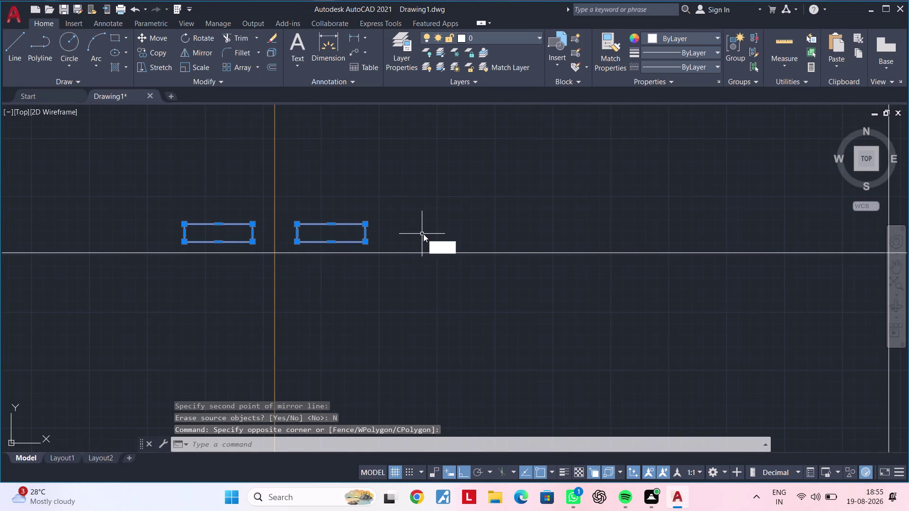
text(o)
key(space)
click(276, 254)
Place copies of the handle pair at the following shutter joints toward the right end.
scroll(down, 3)
middle_drag(562, 255, 352, 252)
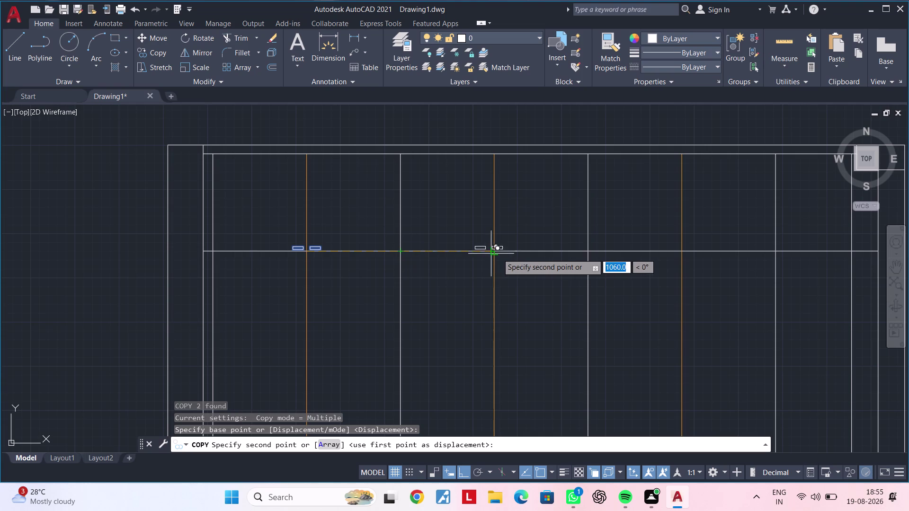
scroll(up, 3)
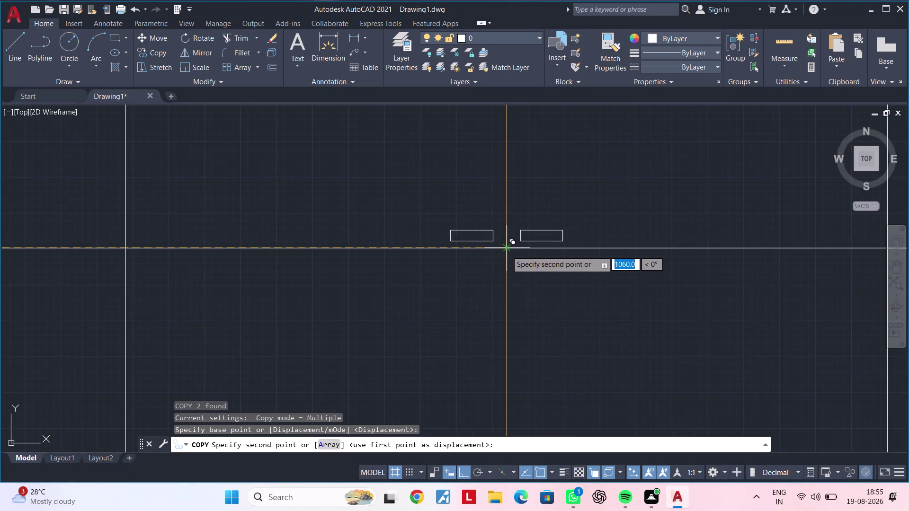
click(506, 251)
scroll(down, 3)
middle_drag(593, 261, 253, 256)
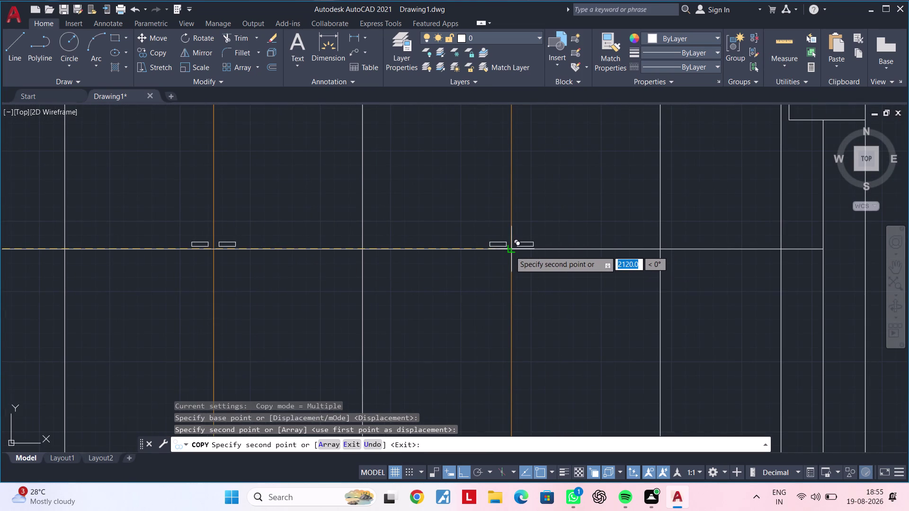
click(510, 251)
scroll(down, 3)
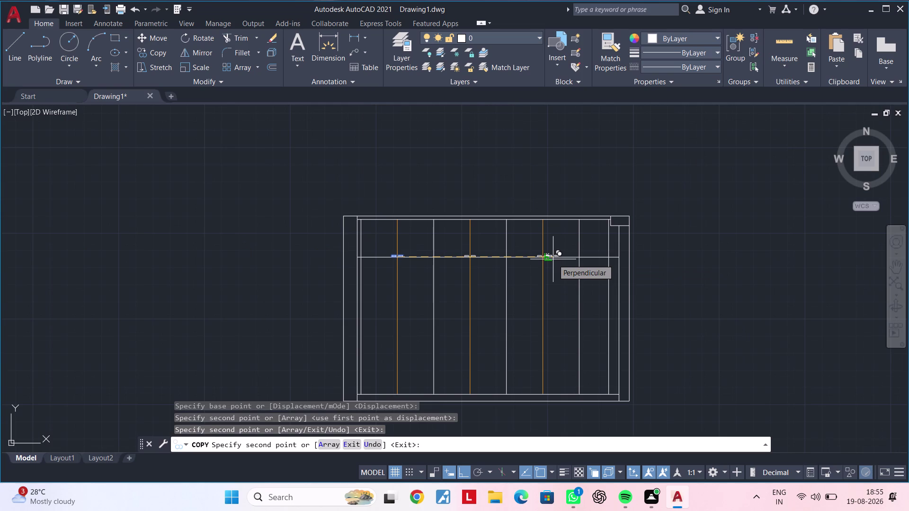
scroll(up, 3)
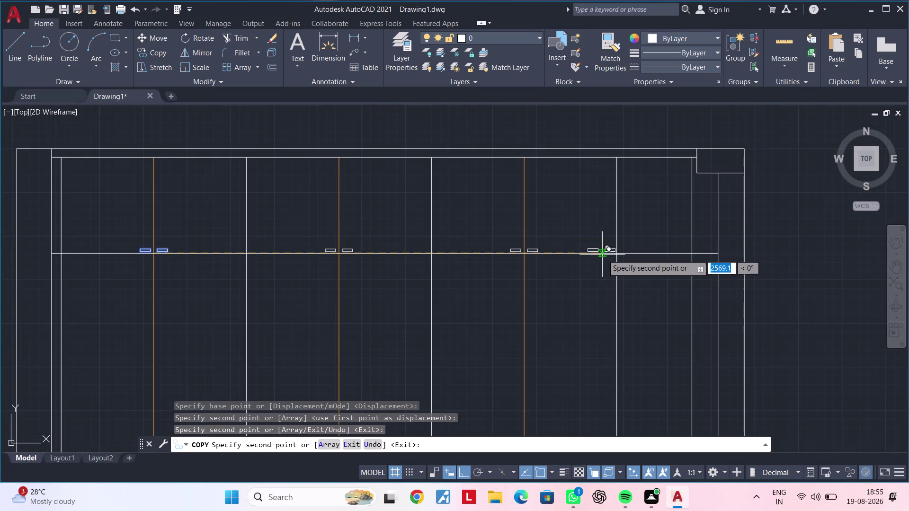
click(618, 252)
key(Escape)
key(Escape)
Window-select the stray extra handle copy and delete it.
scroll(up, 3)
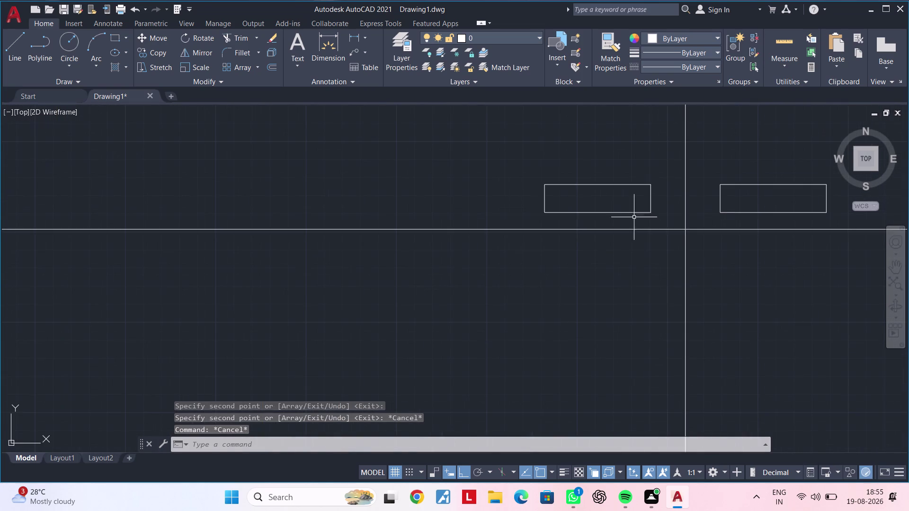
click(652, 179)
click(537, 216)
key(Delete)
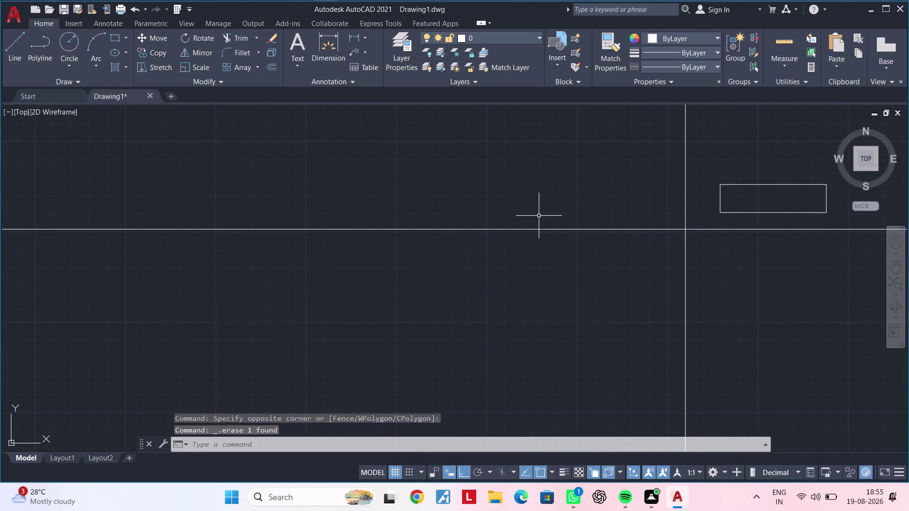
Pan up to bring the top of the wardrobe into view.
scroll(down, 3)
middle_drag(516, 243, 614, 237)
scroll(down, 3)
middle_drag(542, 249, 600, 242)
middle_drag(515, 248, 587, 245)
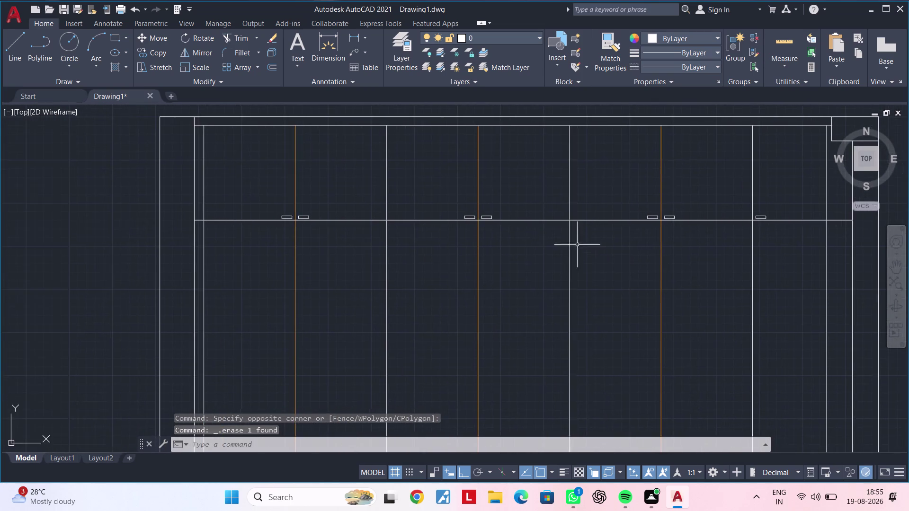
middle_drag(424, 251, 509, 223)
middle_drag(369, 243, 405, 227)
scroll(down, 3)
middle_drag(435, 249, 412, 175)
key(grave)
text(``)
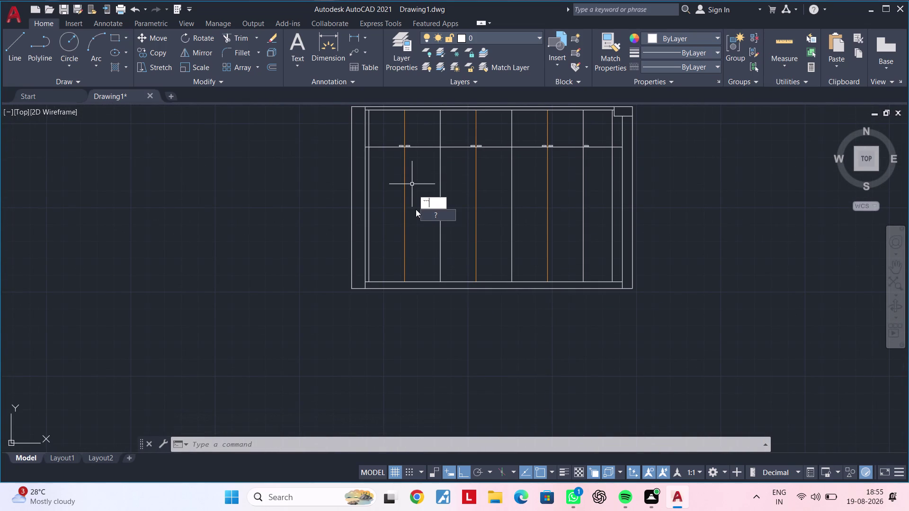
text(``````)
key(grave)
key(grave)
key(grave)
key(grave)
key(grave)
key(Escape)
key(Escape)
scroll(up, 3)
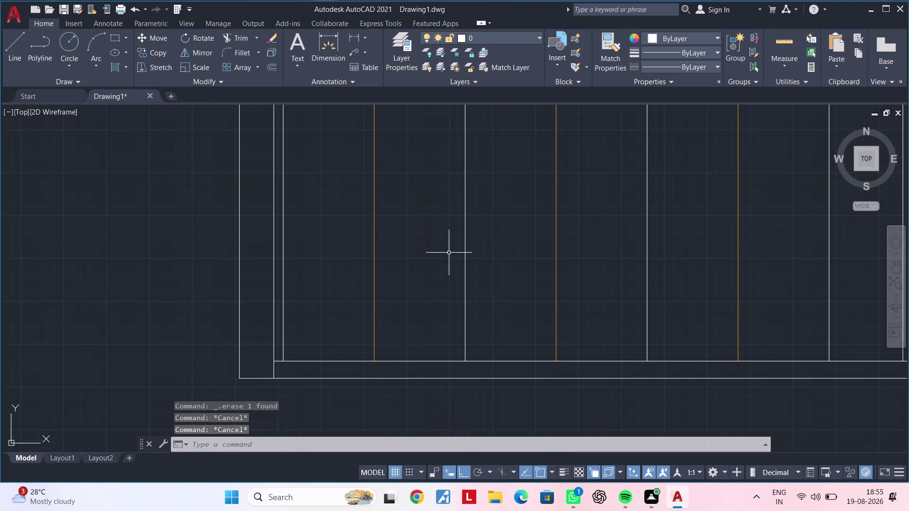
Offset the upper horizontal line 1000 downward across the wardrobe.
middle_drag(416, 317, 394, 361)
scroll(down, 3)
middle_drag(391, 293, 276, 331)
key(Escape)
key(Escape)
key(Escape)
key(Escape)
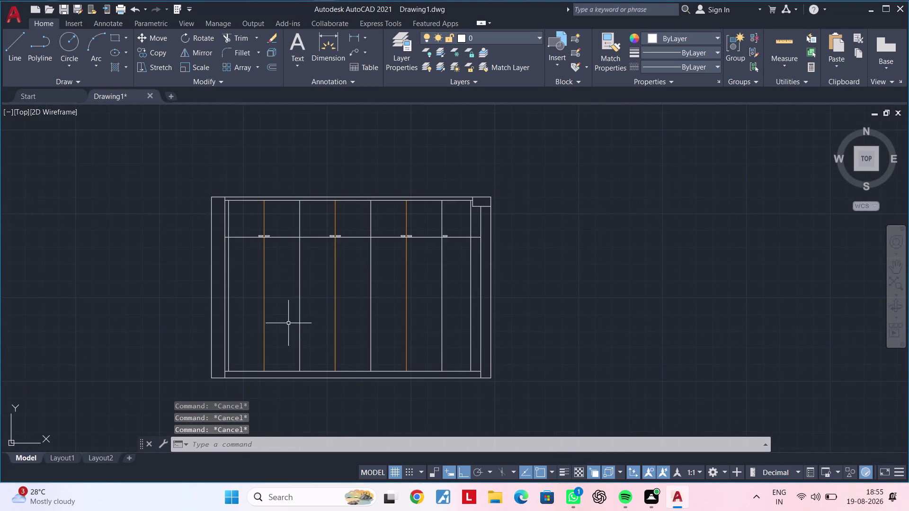
middle_drag(283, 305, 292, 303)
key(Escape)
key(Escape)
text(of)
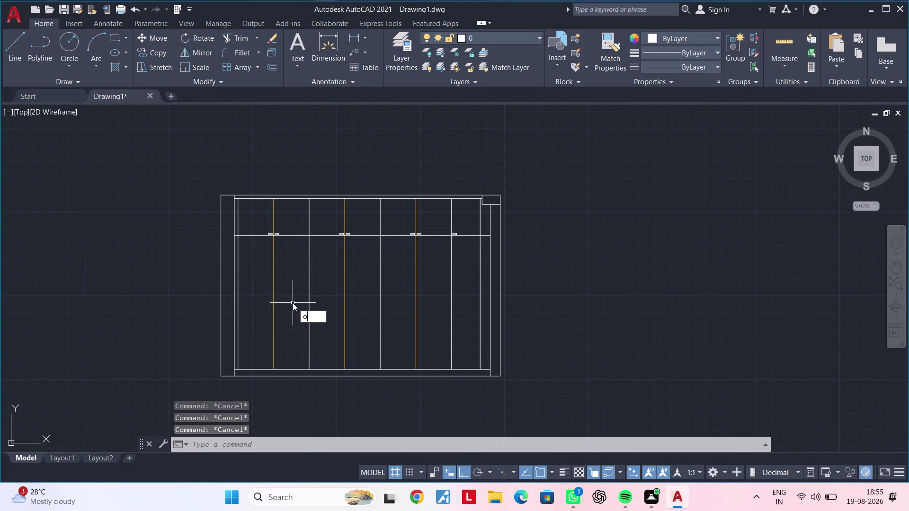
key(space)
text(100)
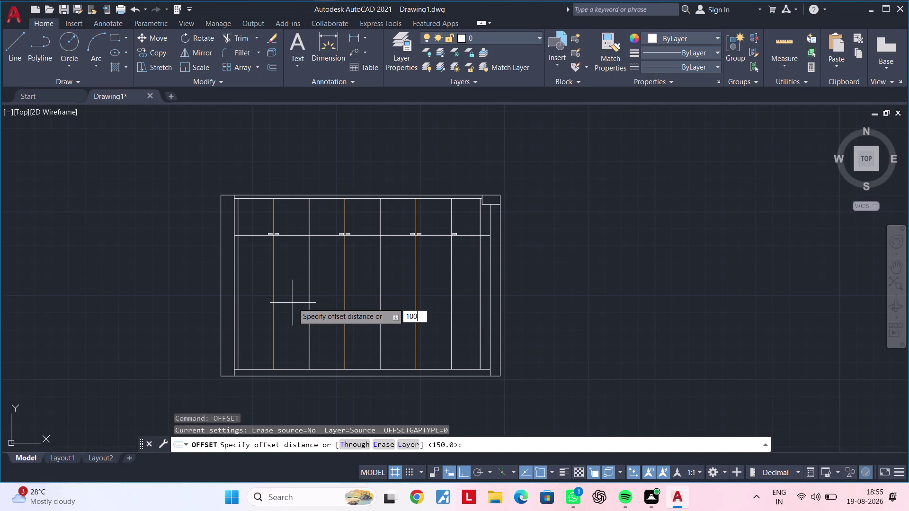
text(0)
key(Return)
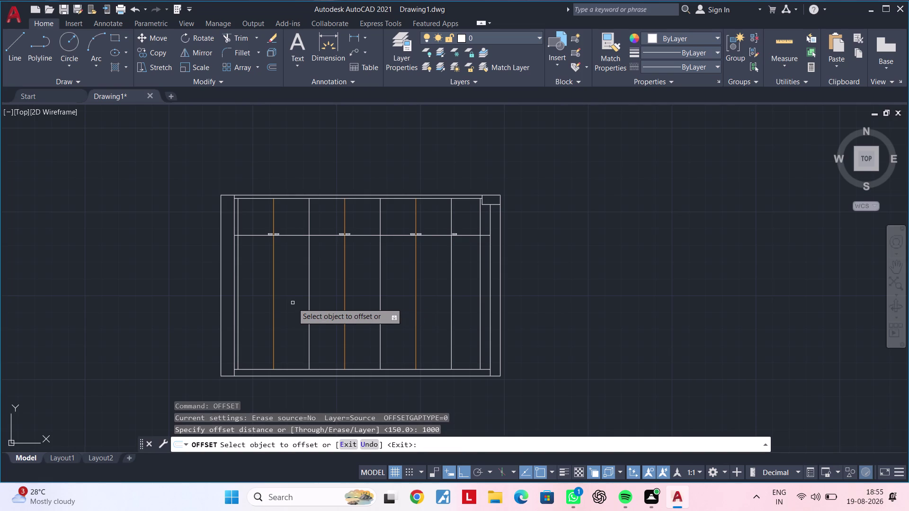
click(297, 236)
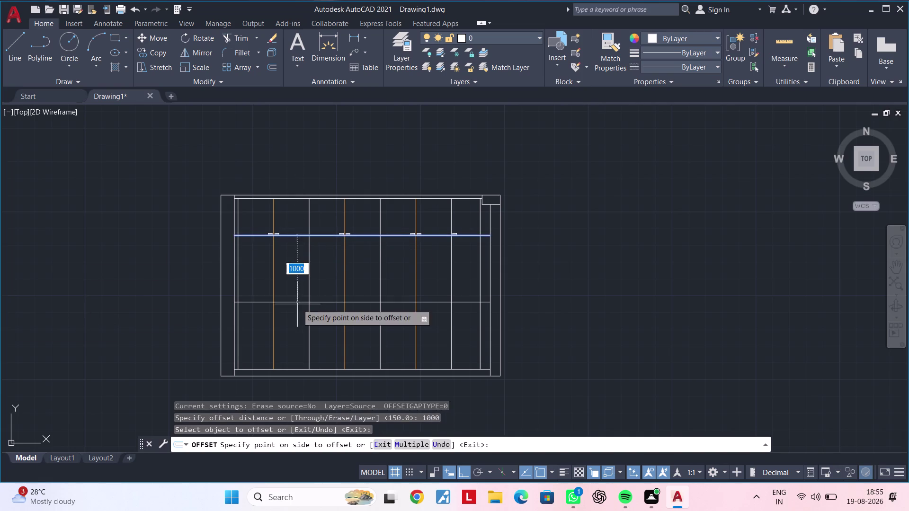
click(297, 305)
scroll(up, 3)
middle_drag(296, 318, 286, 336)
scroll(down, 3)
middle_drag(287, 335, 373, 331)
key(Escape)
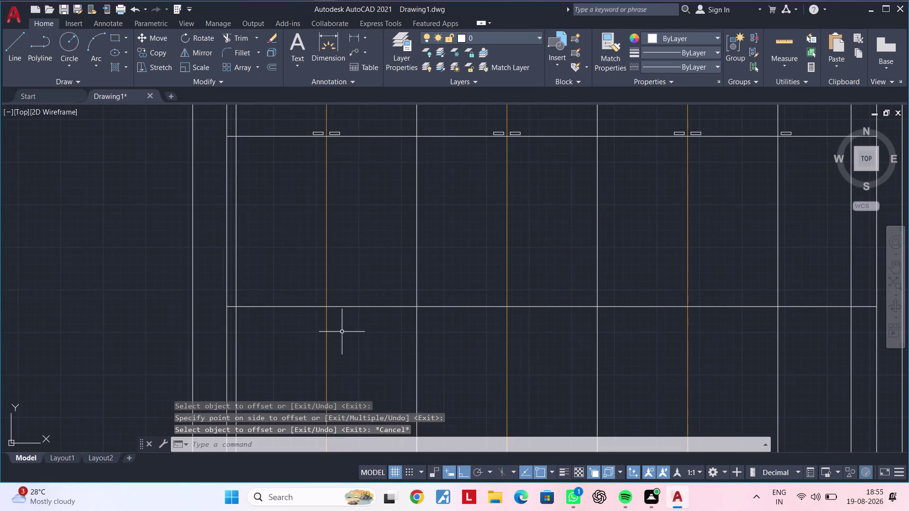
key(Escape)
middle_drag(342, 333, 365, 325)
key(Escape)
scroll(up, 3)
middle_drag(334, 314, 326, 333)
key(Escape)
key(Escape)
key(Escape)
key(Escape)
key(Escape)
key(Escape)
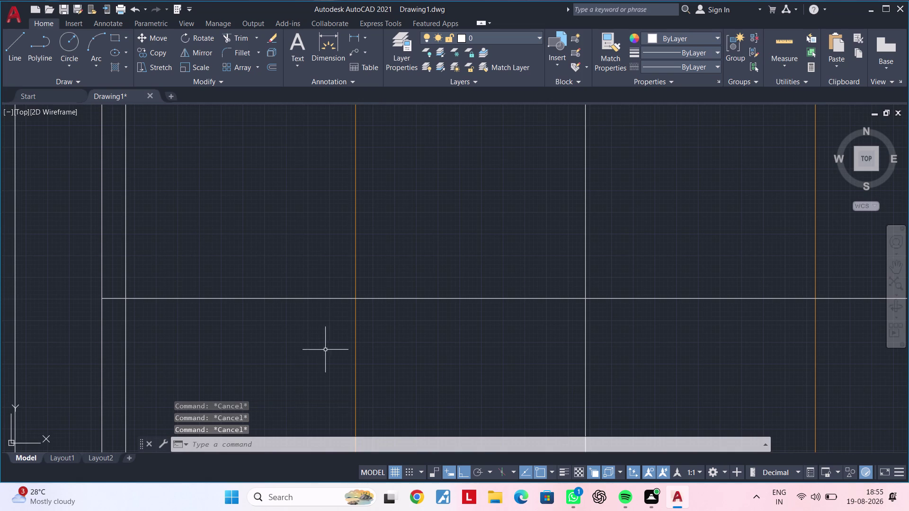
key(Escape)
key(Escape)
key(Escape)
middle_drag(328, 348, 321, 358)
key(Escape)
key(Escape)
Start a rectangle with REC, then cancel it.
text(r)
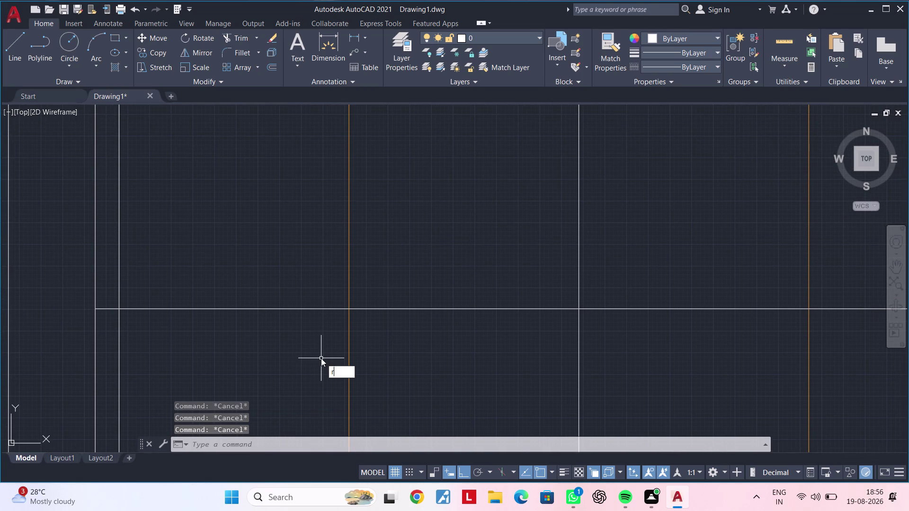
text(e)
key(c)
key(space)
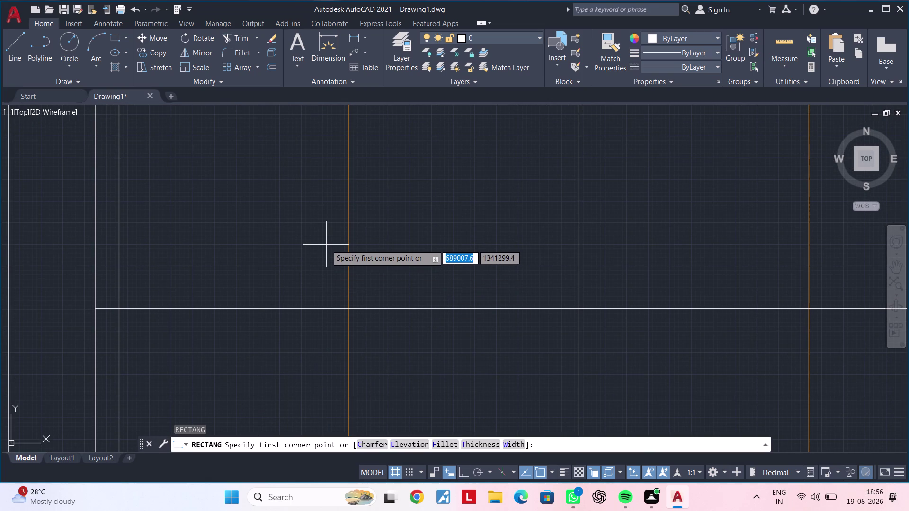
key(Escape)
key(Escape)
key(Escape)
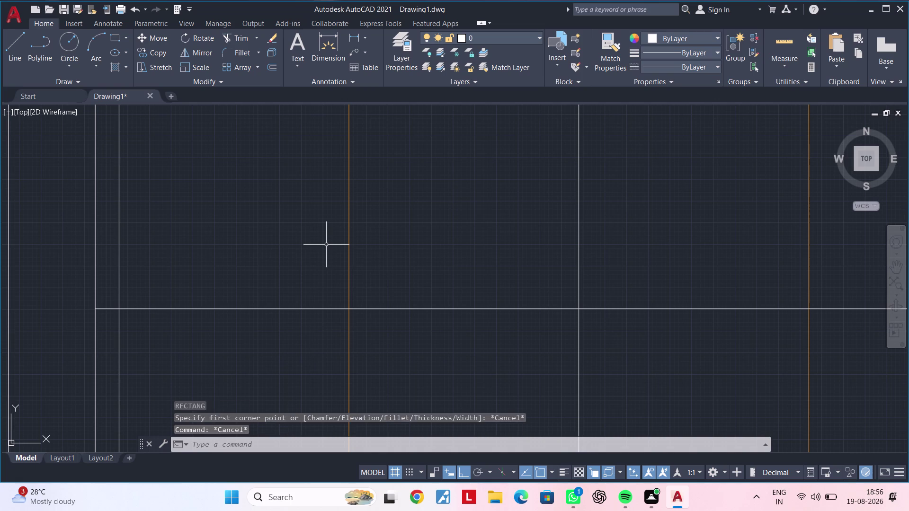
key(Escape)
key(Escape)
Offset the lower horizontal line 200 upward as a handle guide.
text(of)
key(space)
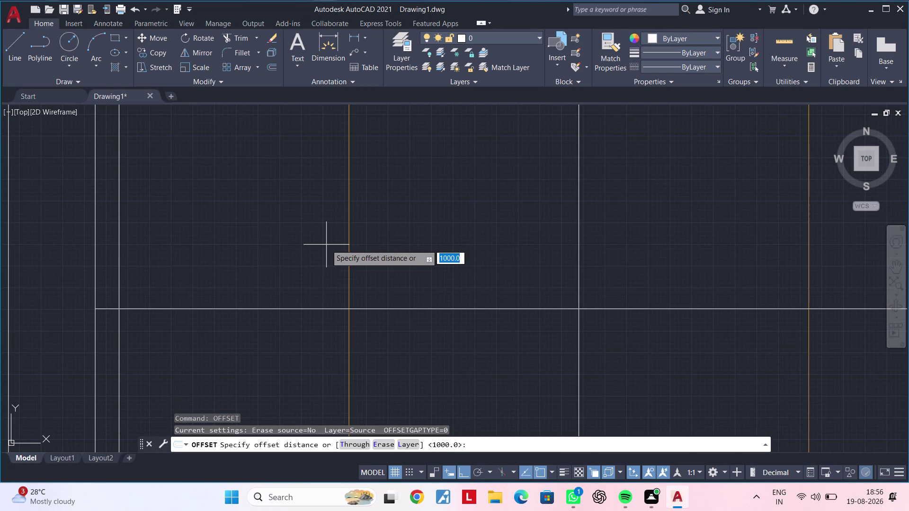
text(20)
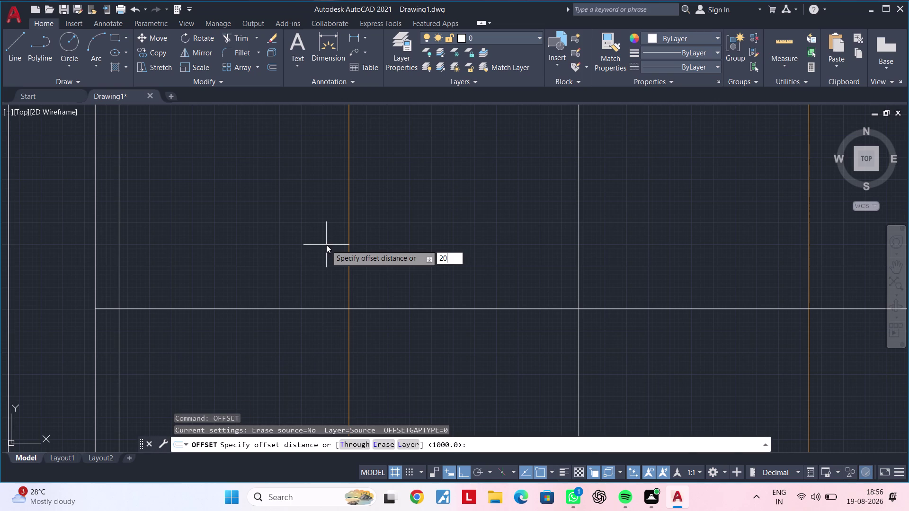
text(0)
key(Return)
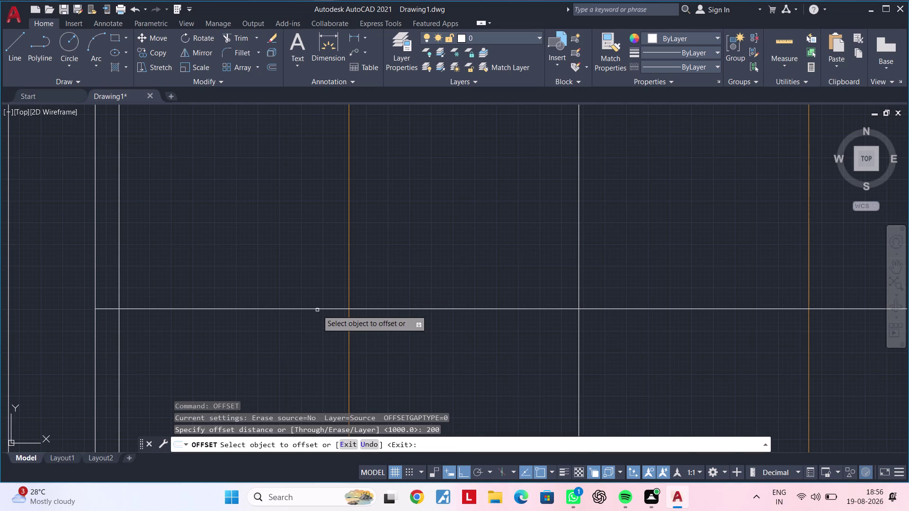
click(317, 308)
click(321, 252)
click(328, 310)
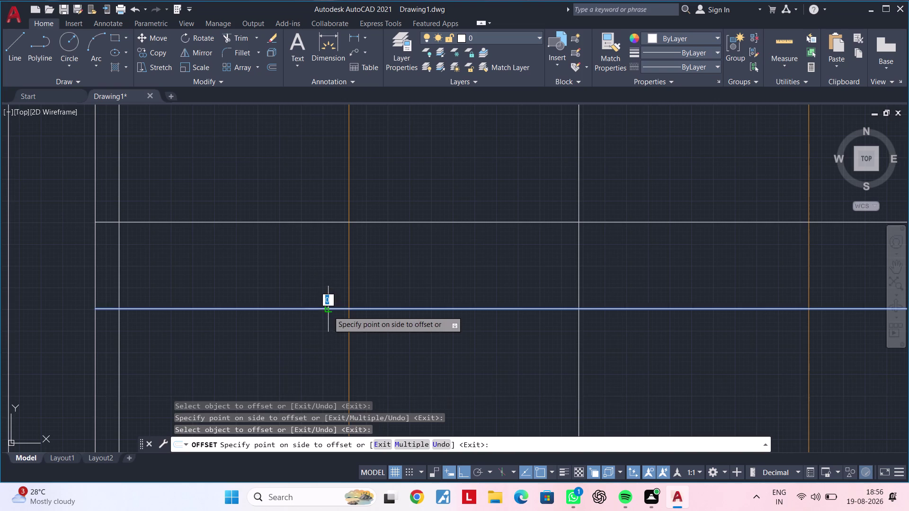
click(326, 333)
scroll(down, 3)
middle_drag(332, 342, 334, 304)
scroll(up, 3)
scroll(up, 3)
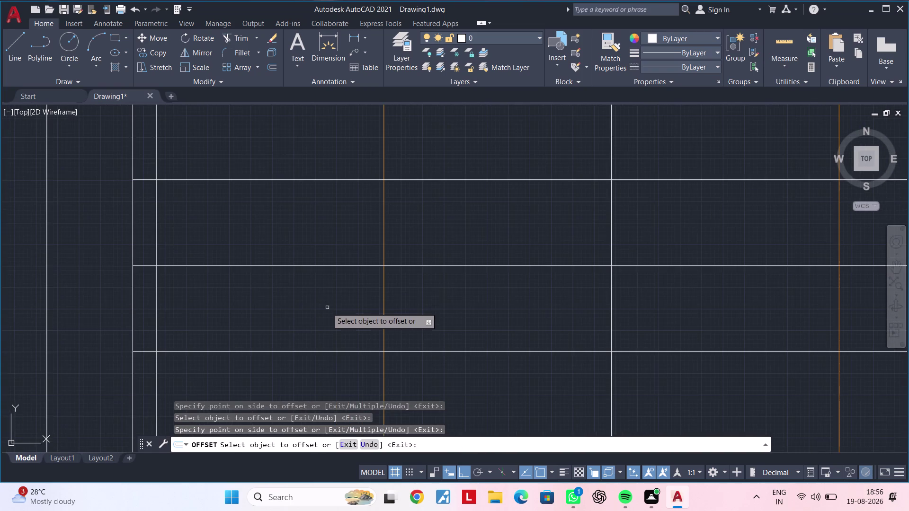
scroll(down, 3)
middle_drag(329, 308, 356, 273)
scroll(down, 3)
middle_drag(356, 274, 329, 285)
key(Escape)
key(Escape)
key(Escape)
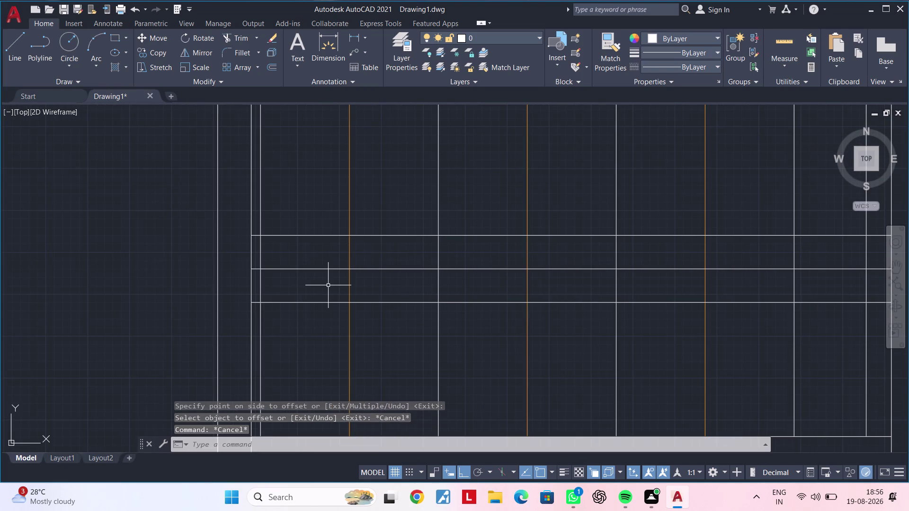
Draw a tall narrow handle rectangle between the guide lines.
text(rec)
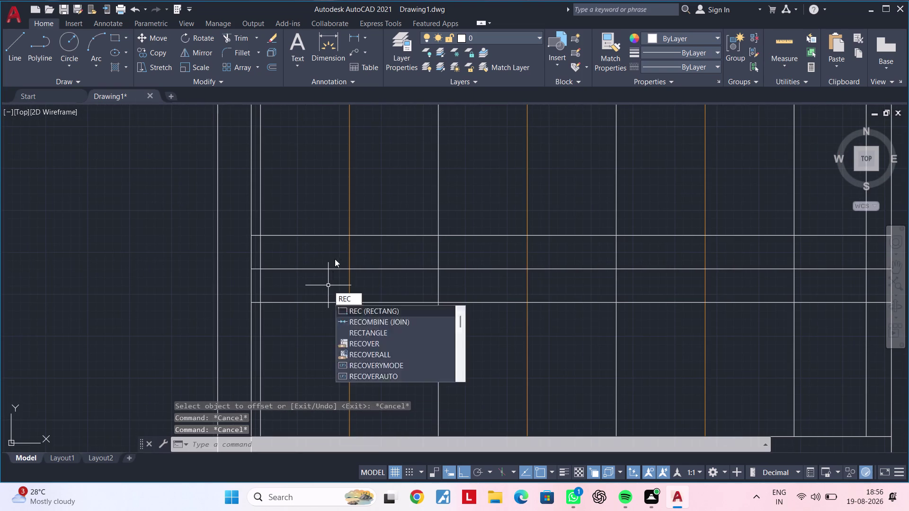
key(space)
scroll(up, 3)
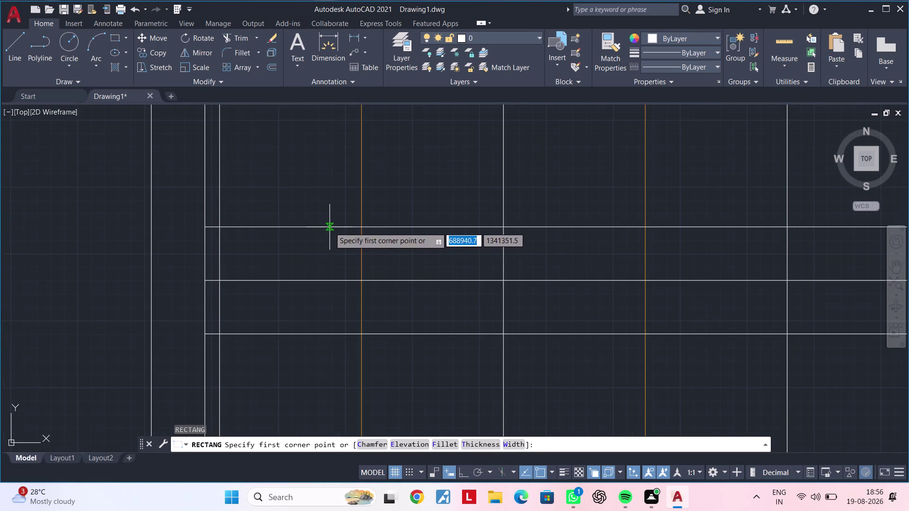
click(333, 226)
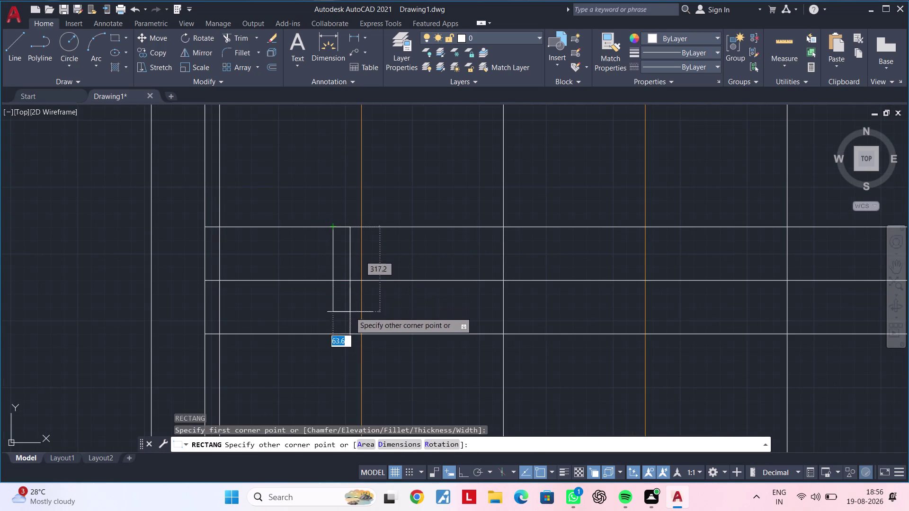
click(346, 335)
key(Escape)
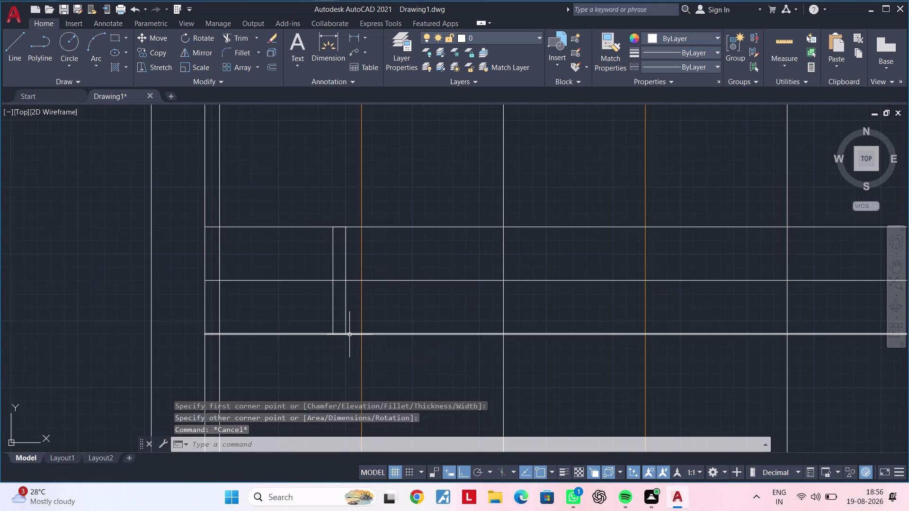
key(Escape)
Erase the three horizontal construction lines and zoom to the first shutter's handle.
click(312, 344)
click(287, 224)
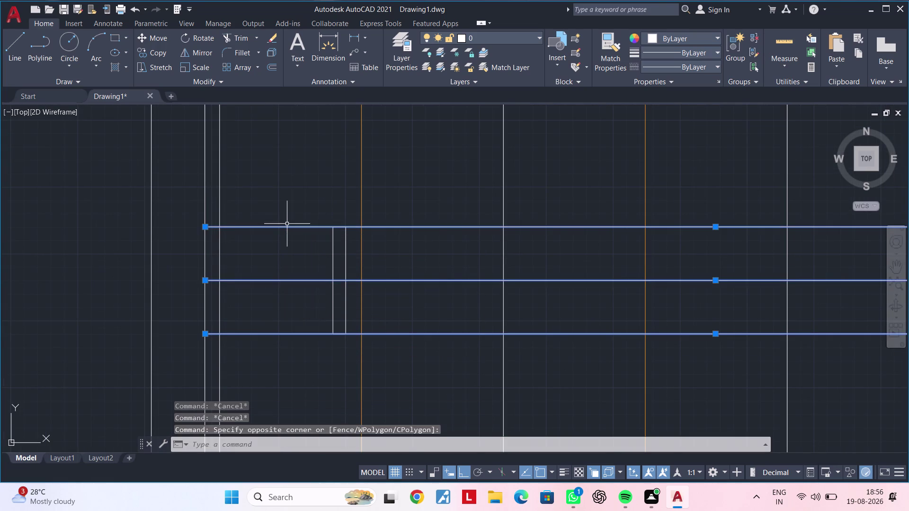
key(Delete)
scroll(down, 3)
scroll(down, 3)
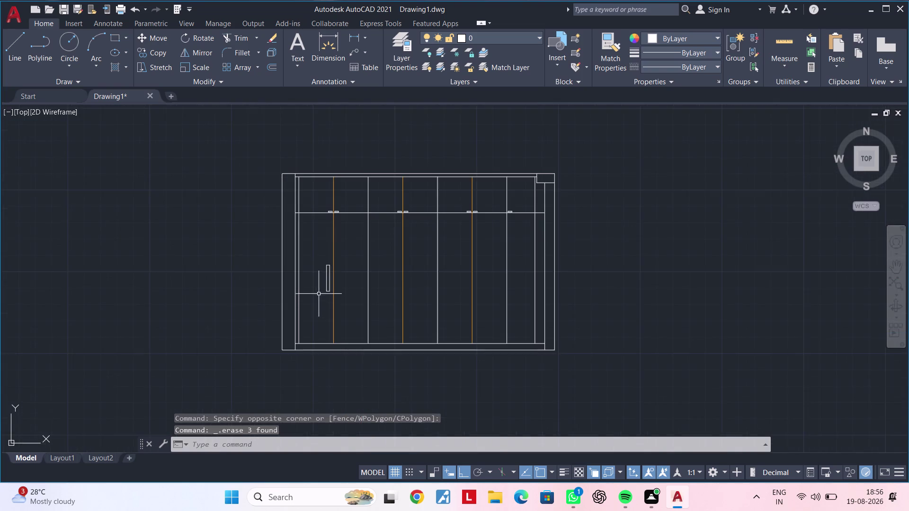
middle_drag(311, 308, 319, 345)
scroll(up, 3)
middle_drag(350, 312, 378, 298)
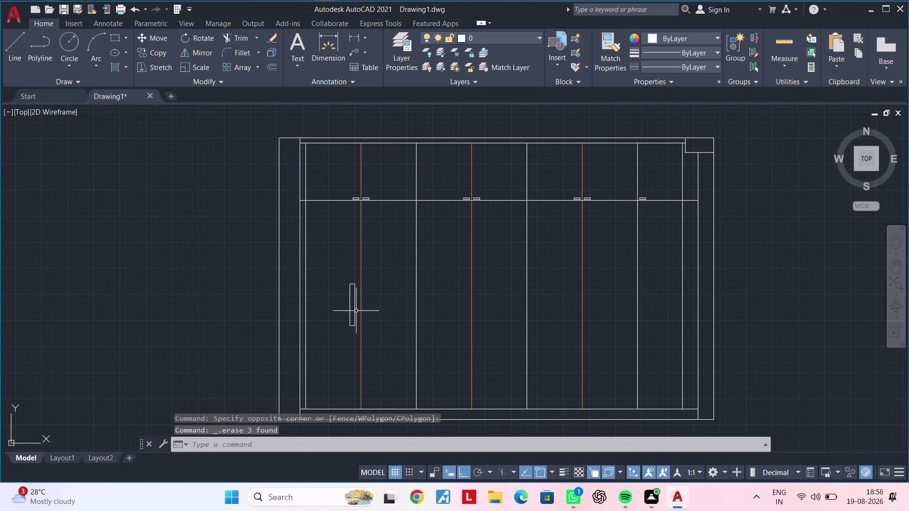
scroll(up, 3)
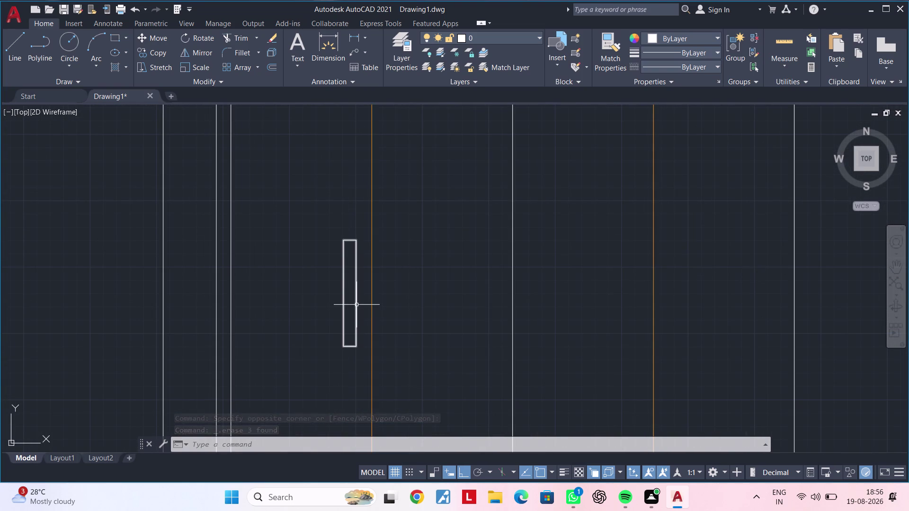
Mirror the handle rectangle across the vertical shutter joint, keeping the original.
click(356, 304)
text(mi)
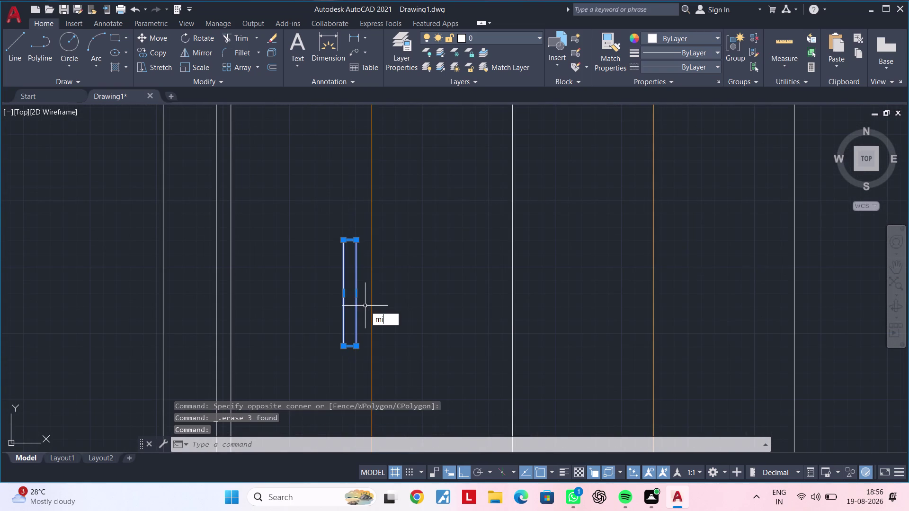
key(space)
click(371, 288)
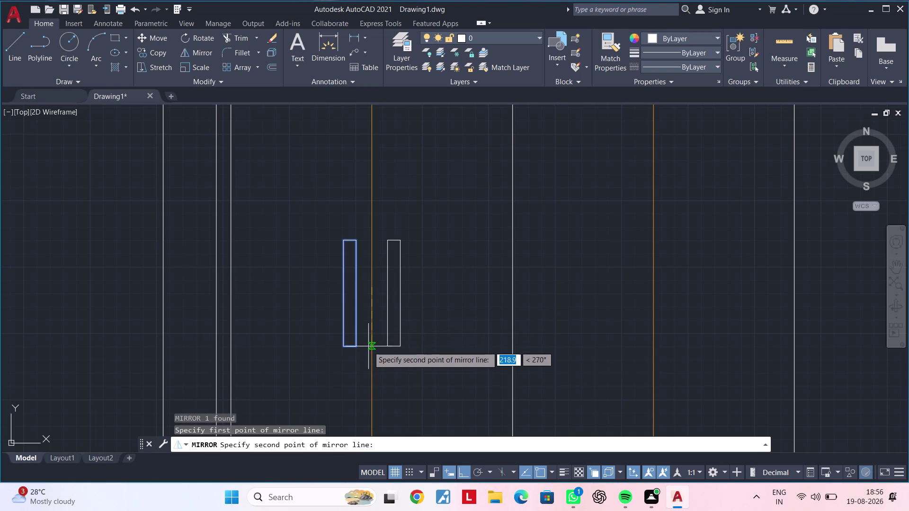
click(369, 356)
drag(389, 398, 370, 356)
middle_drag(369, 319, 350, 327)
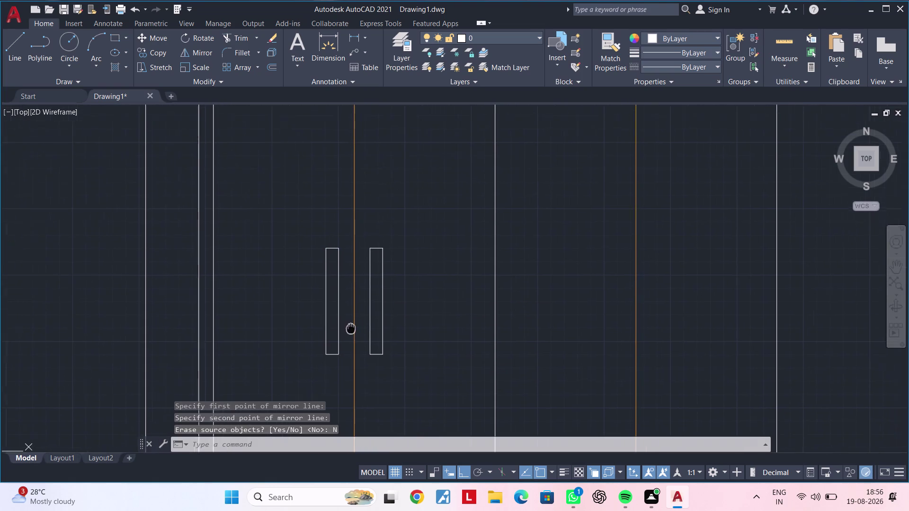
middle_drag(351, 327, 338, 331)
middle_drag(340, 320, 307, 324)
key(Escape)
key(Escape)
scroll(up, 3)
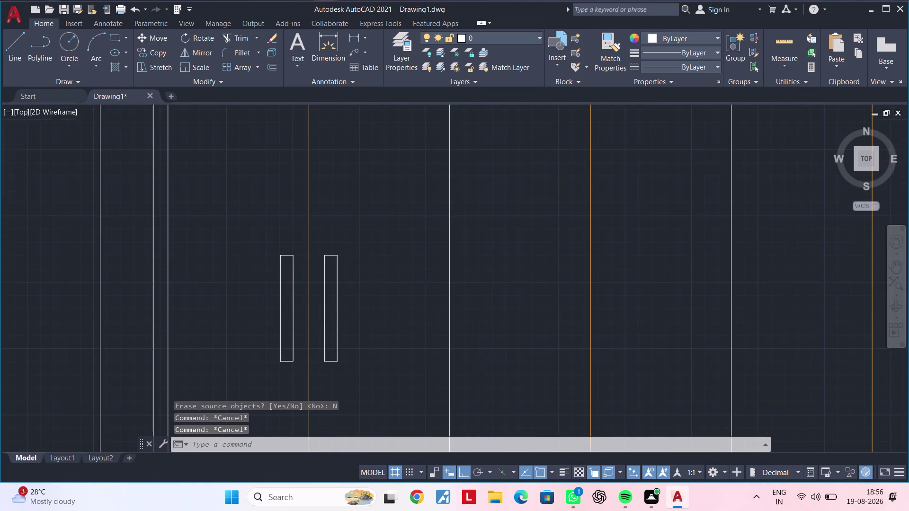
middle_drag(324, 311, 333, 311)
scroll(up, 3)
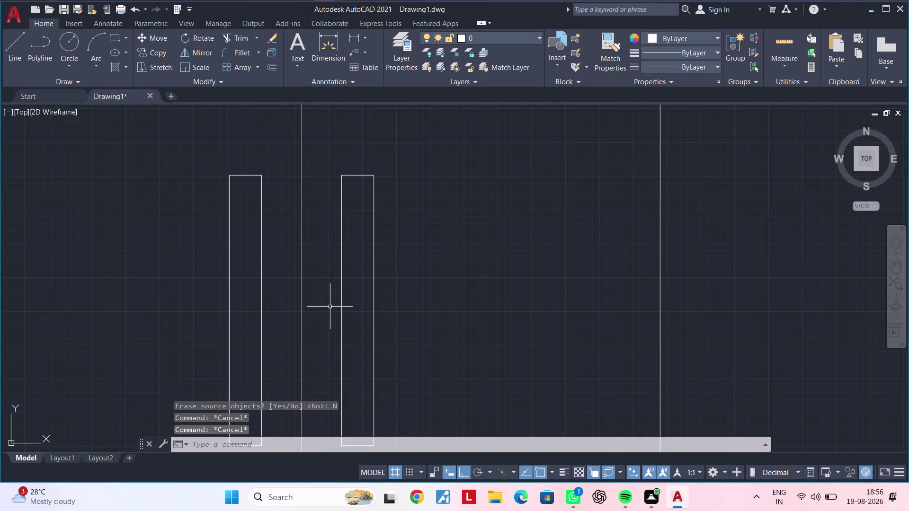
Abandon a circle between the handles and begin an offset of 1000.
text(c)
key(space)
click(318, 307)
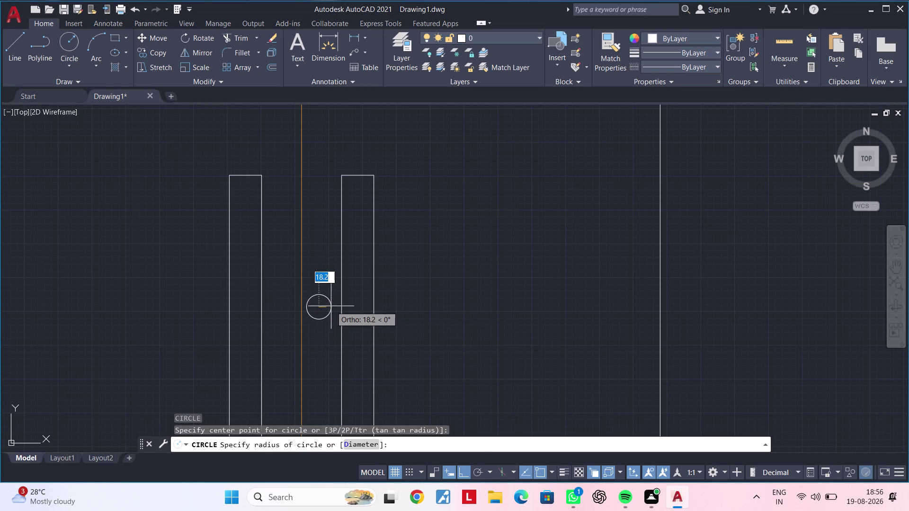
scroll(down, 3)
key(Escape)
key(Escape)
key(Escape)
scroll(down, 3)
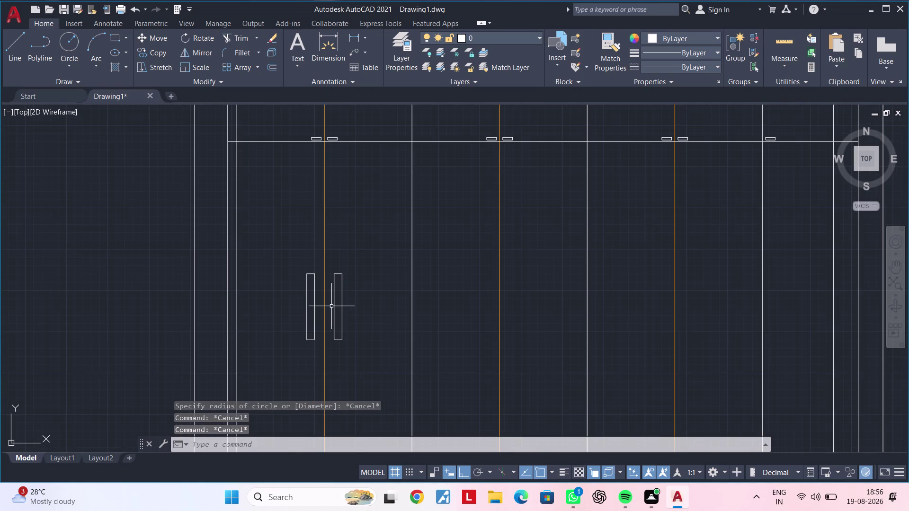
text(o)
text(f 1000)
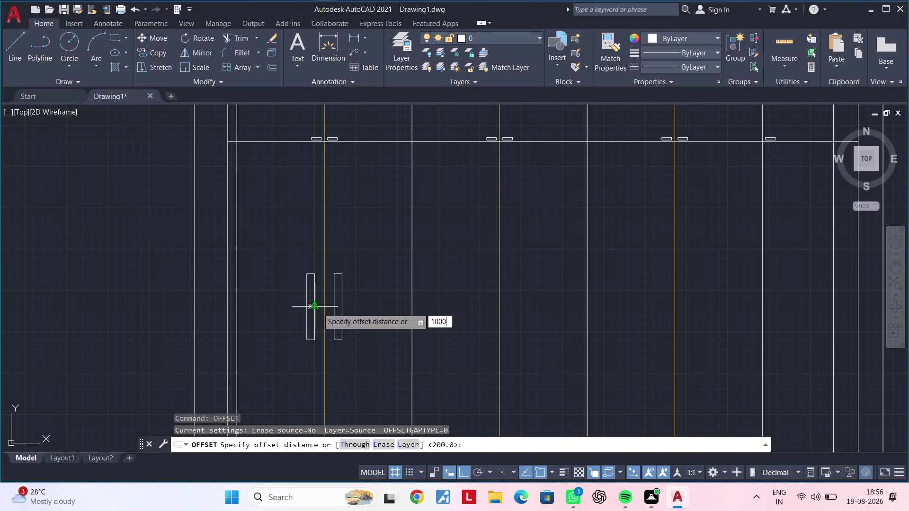
Offset a horizontal line 1000 across the shutters.
key(Return)
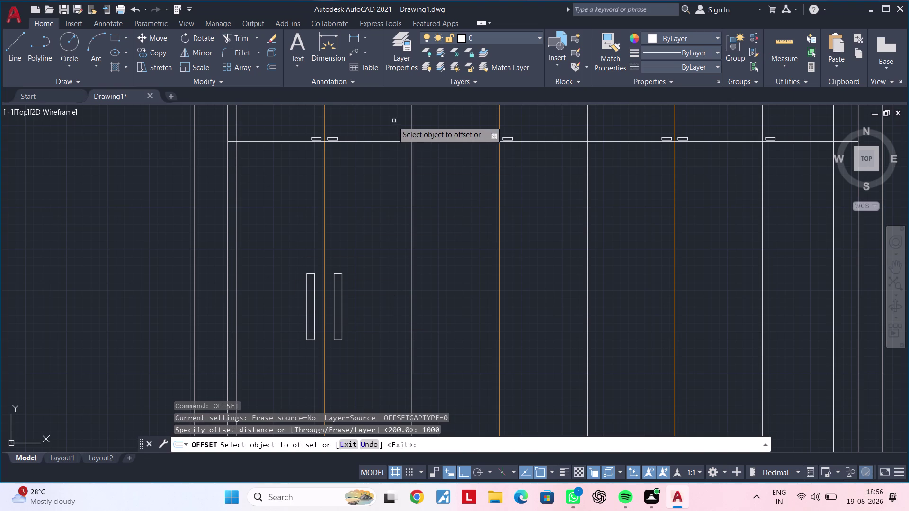
click(382, 141)
click(369, 234)
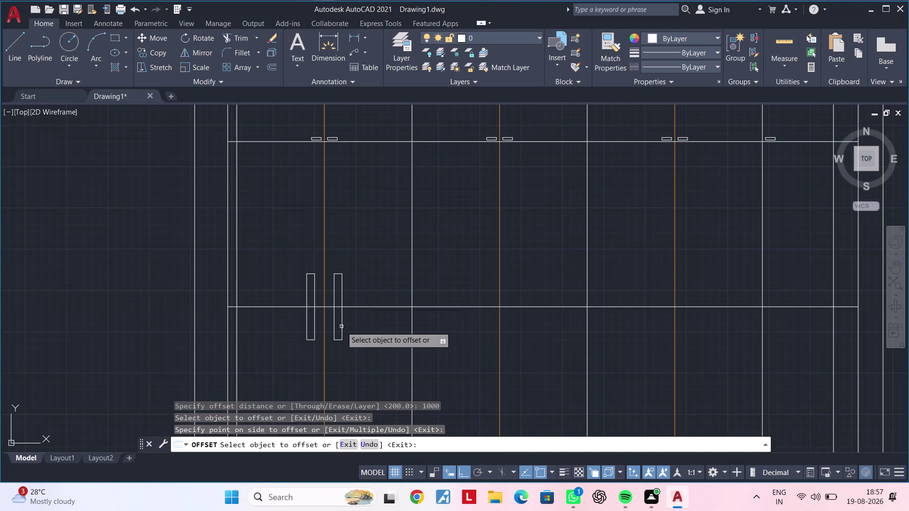
scroll(up, 3)
scroll(up, 3)
middle_drag(353, 341, 450, 245)
key(Escape)
key(Escape)
key(Escape)
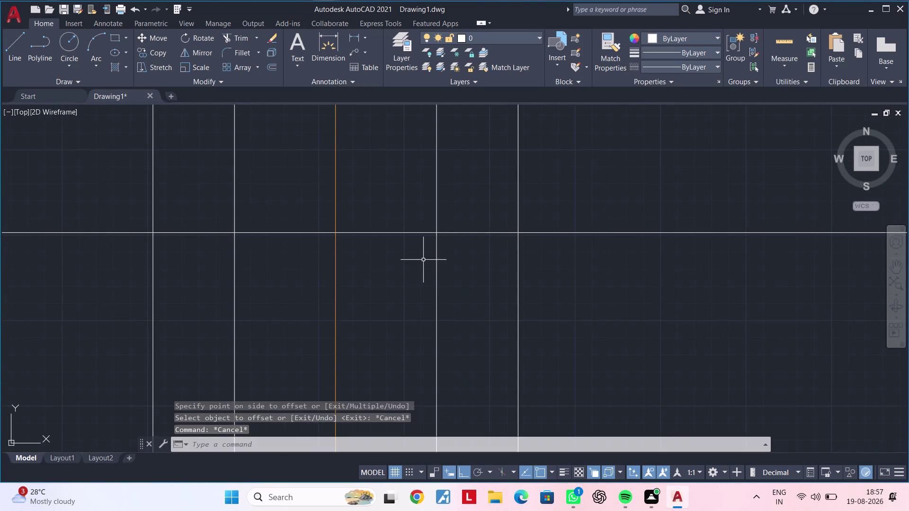
Draw concentric lock circles at the line intersection between the handles.
key(c)
key(space)
click(385, 233)
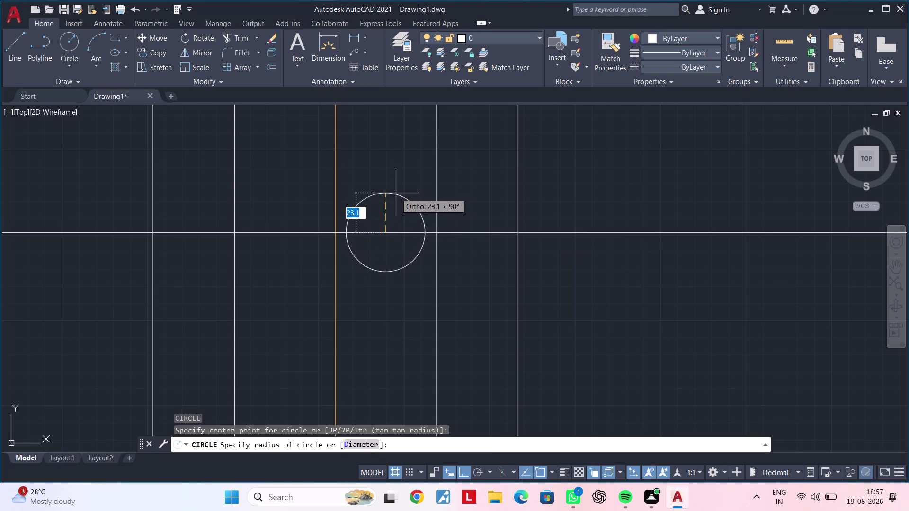
click(396, 193)
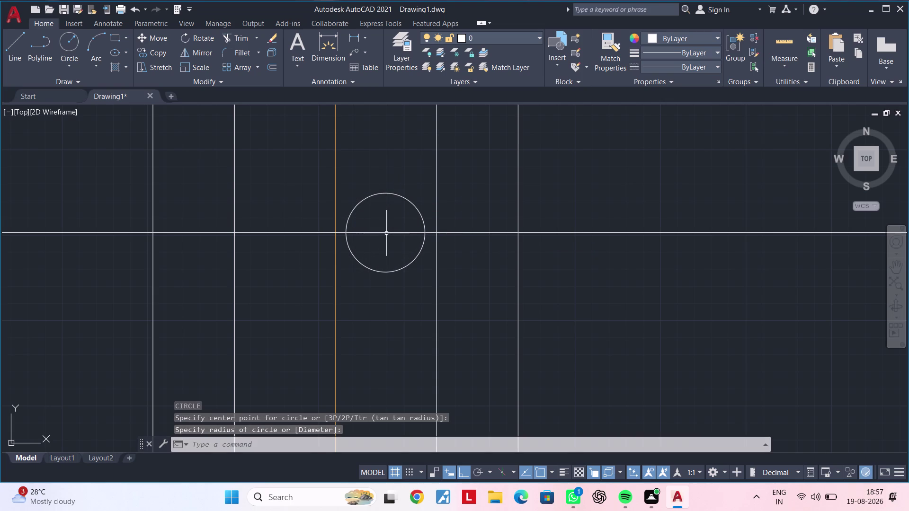
text(c)
key(space)
click(386, 232)
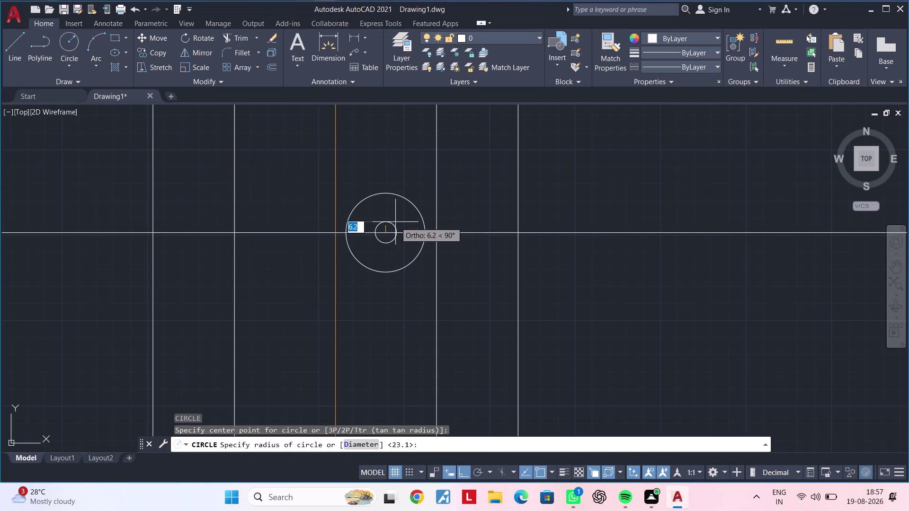
click(417, 202)
key(space)
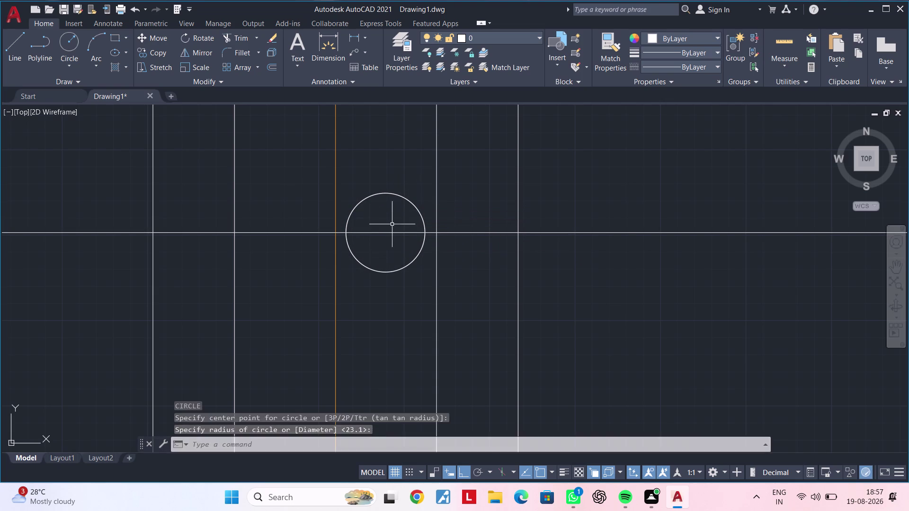
click(388, 234)
click(405, 224)
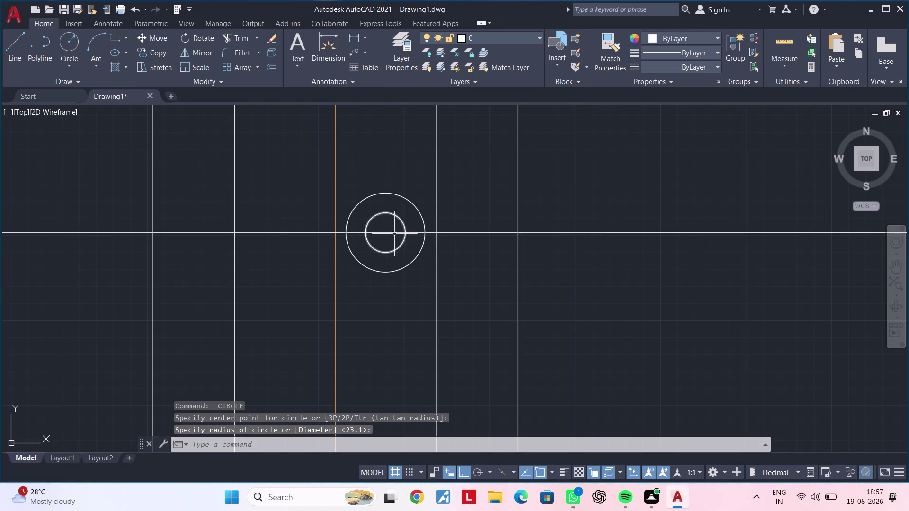
Resize the outer lock circle with its grip.
scroll(up, 3)
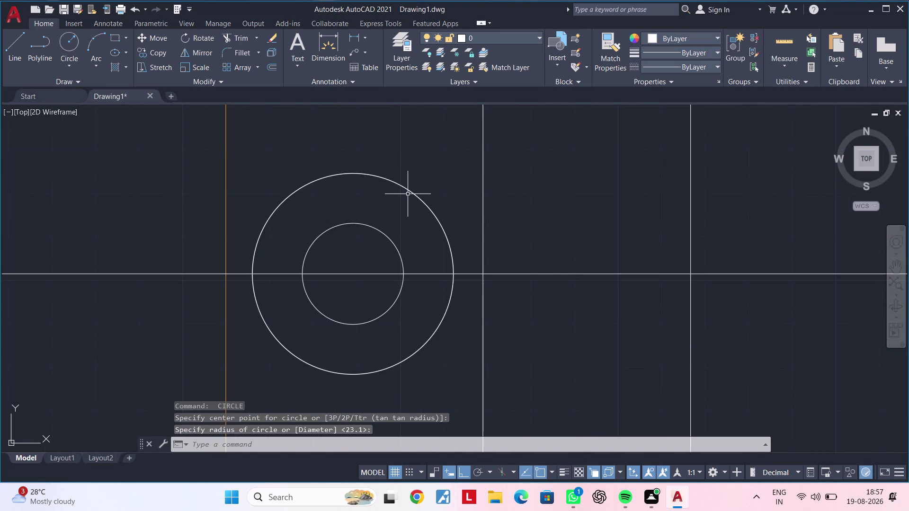
click(409, 191)
click(355, 172)
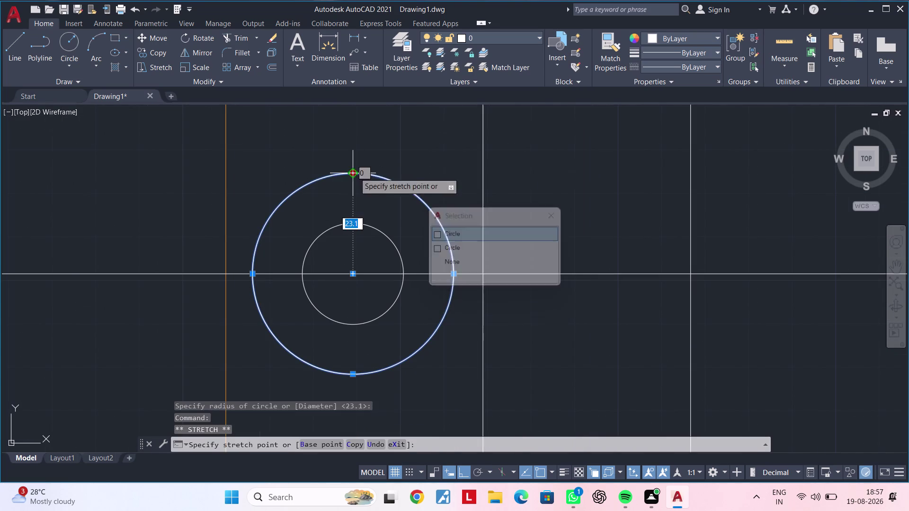
click(358, 188)
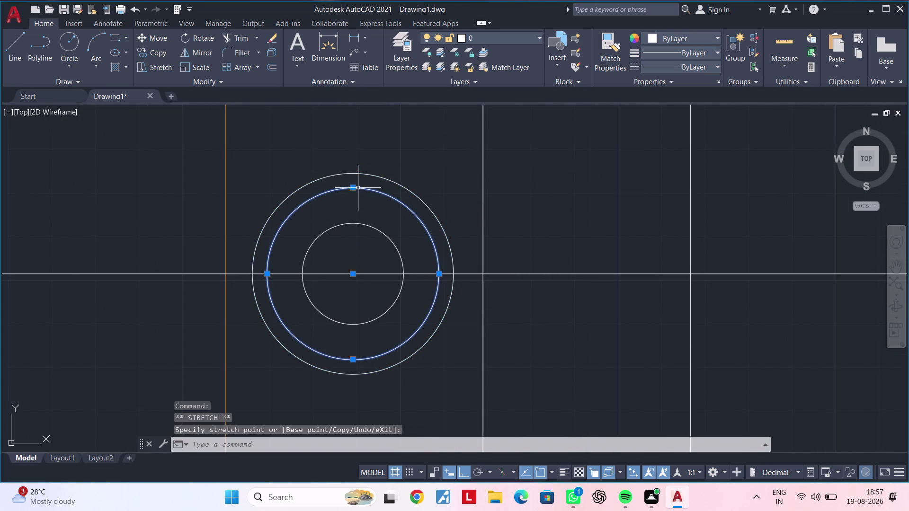
scroll(down, 3)
key(Escape)
key(Escape)
scroll(down, 3)
scroll(down, 3)
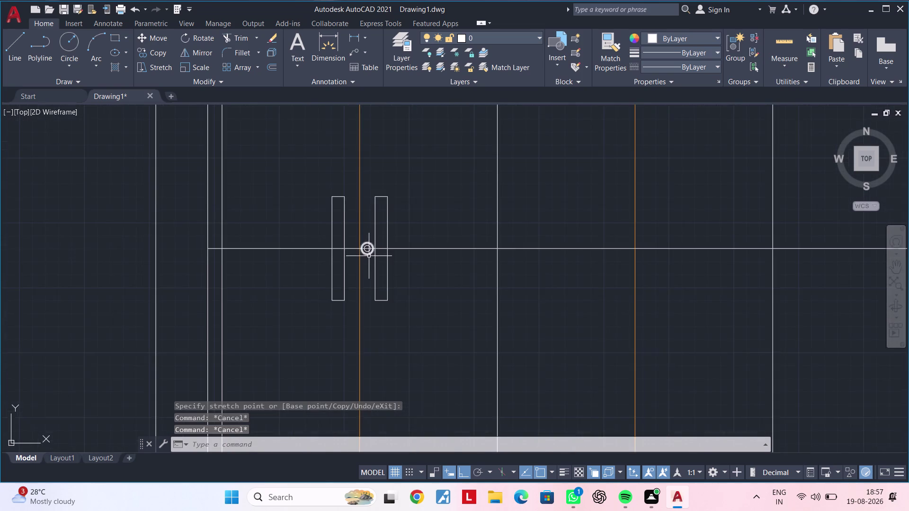
middle_drag(369, 264, 376, 287)
middle_drag(421, 298, 376, 302)
key(Escape)
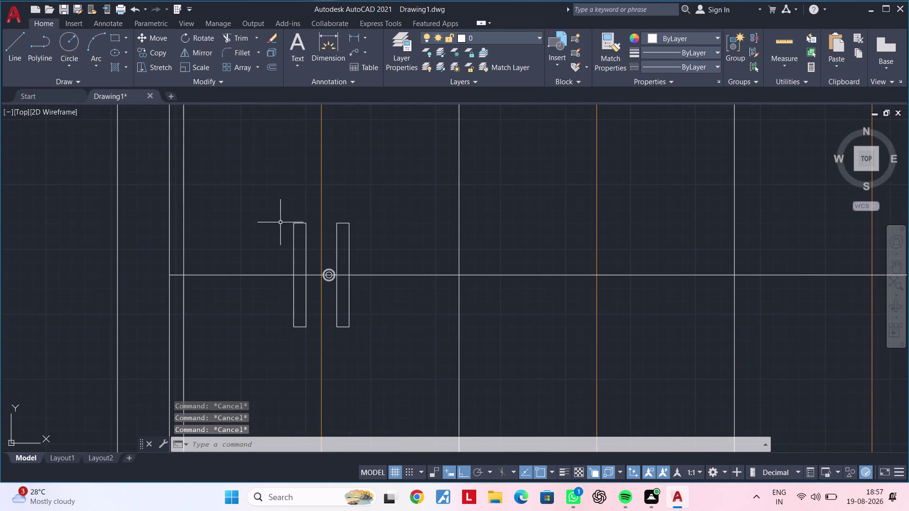
Copy the handle pair and lock from the lock centre to the next two shutter joints.
click(278, 202)
click(411, 360)
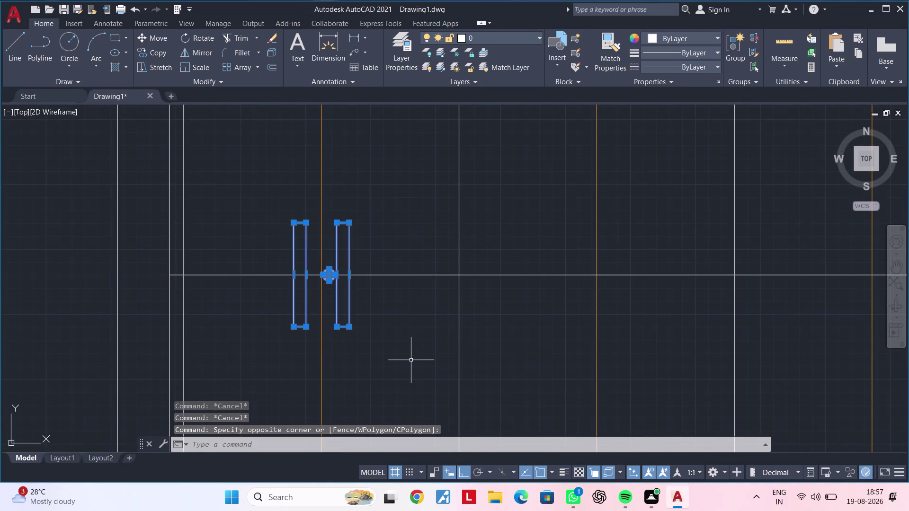
text(co)
key(space)
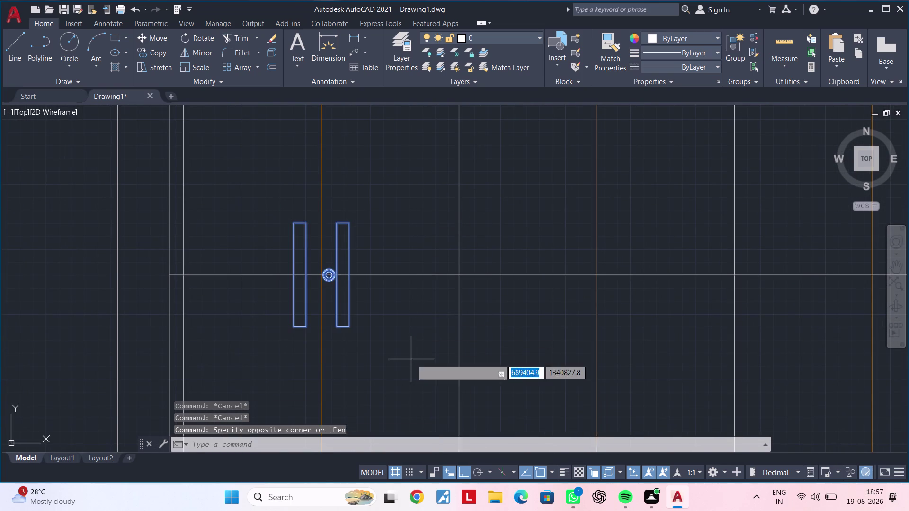
scroll(up, 3)
click(329, 278)
scroll(down, 3)
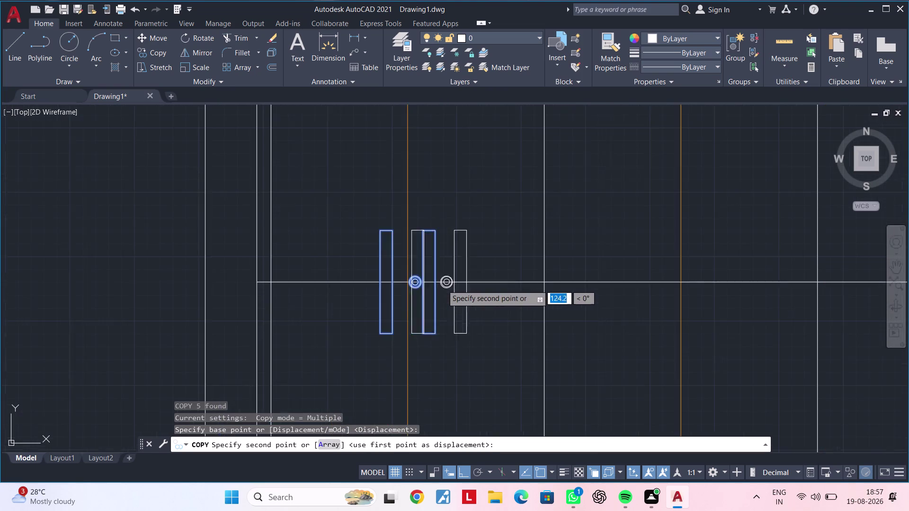
middle_drag(458, 282, 158, 280)
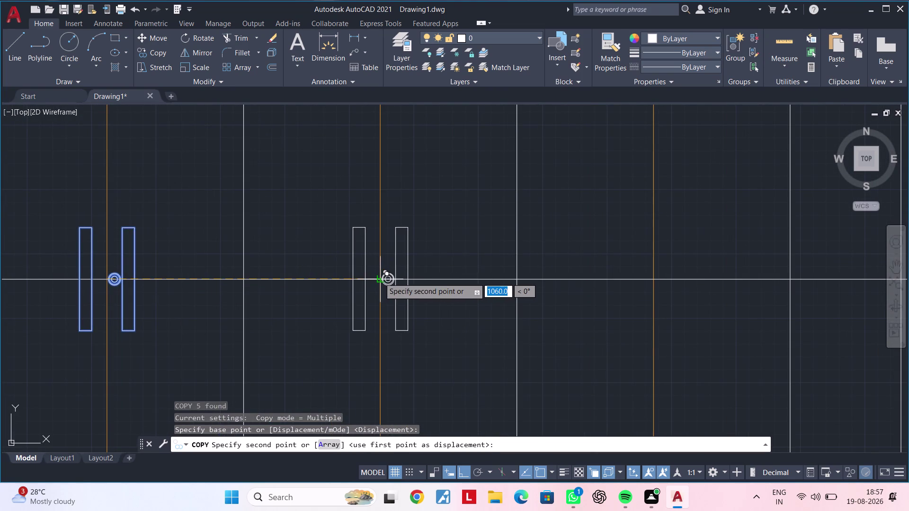
click(379, 278)
middle_drag(496, 280, 282, 284)
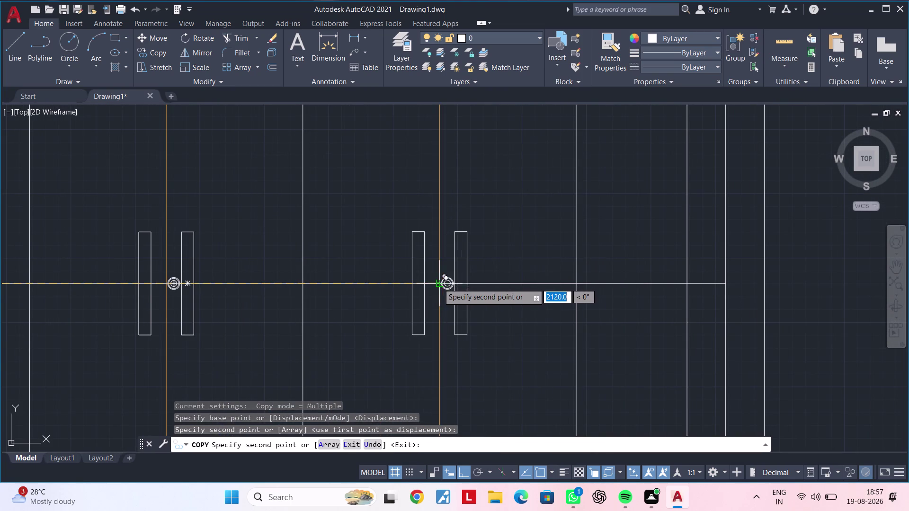
click(439, 284)
Place another handle-and-lock copy at the next knob along the middle rail.
scroll(down, 3)
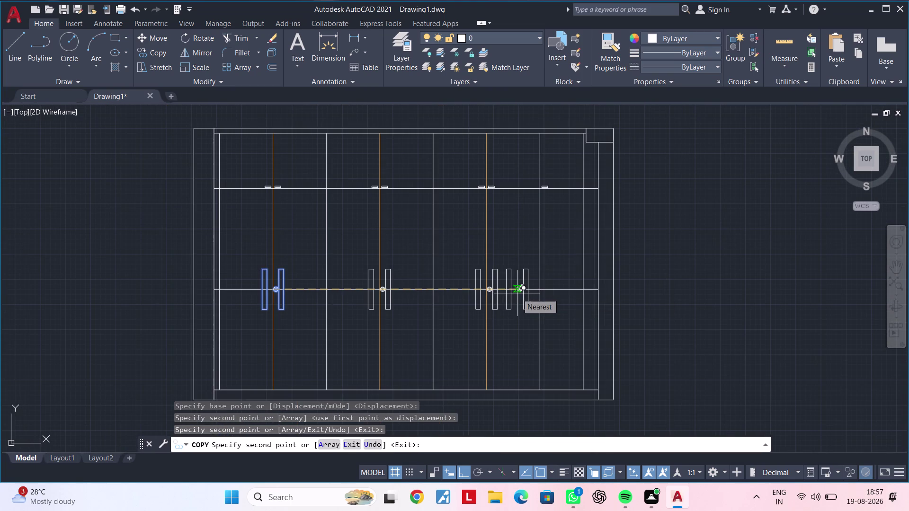
scroll(up, 3)
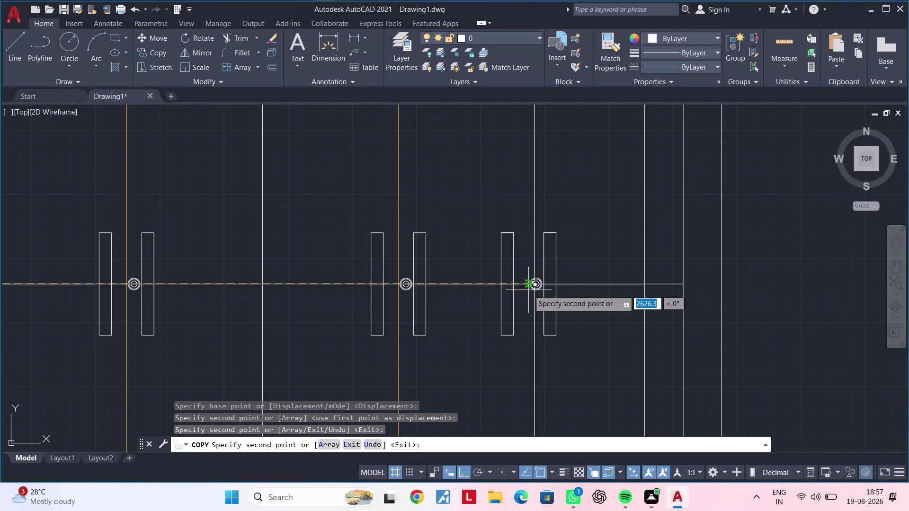
scroll(up, 3)
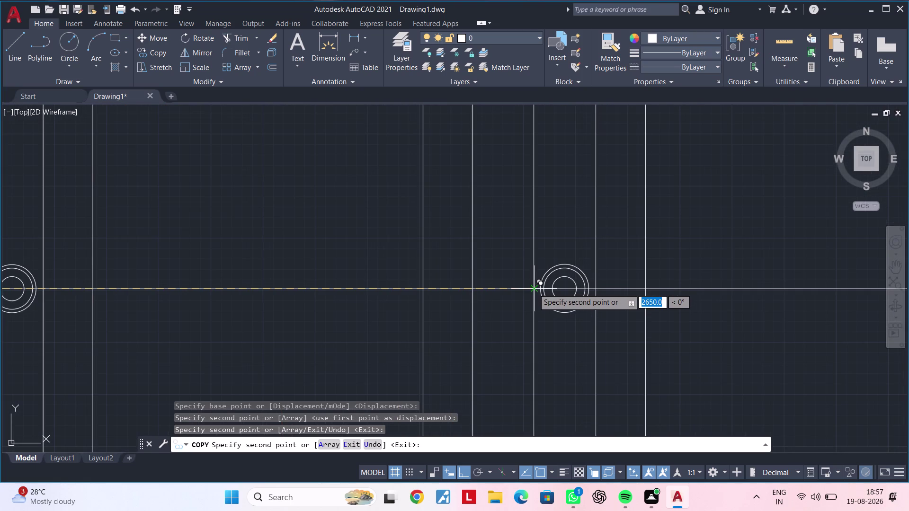
click(534, 290)
key(grave)
key(grave)
scroll(down, 3)
middle_drag(508, 336, 504, 350)
key(grave)
key(grave)
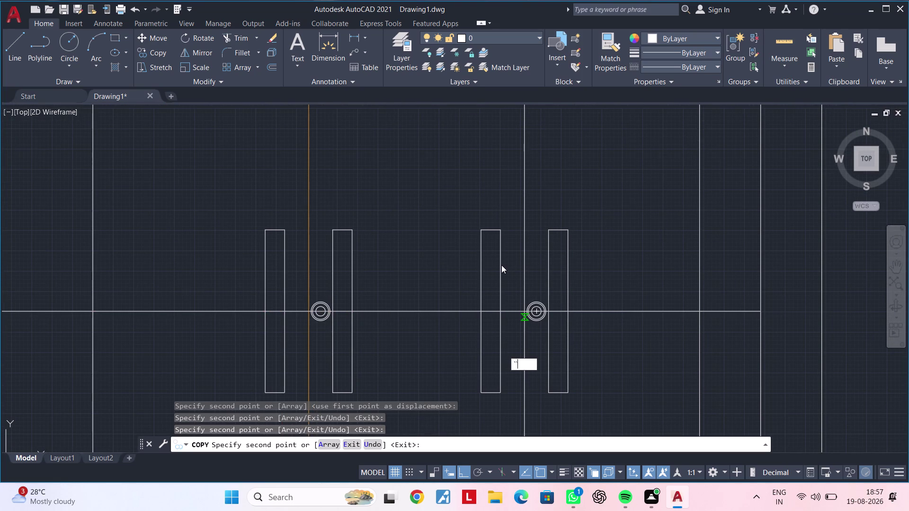
key(grave)
key(Escape)
key(Escape)
Window-select a single handle.
click(497, 265)
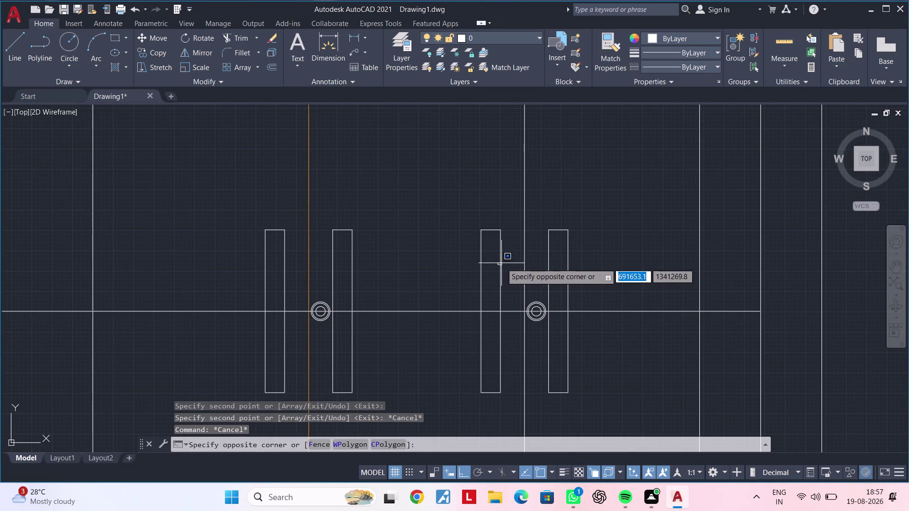
click(501, 263)
click(503, 258)
click(493, 260)
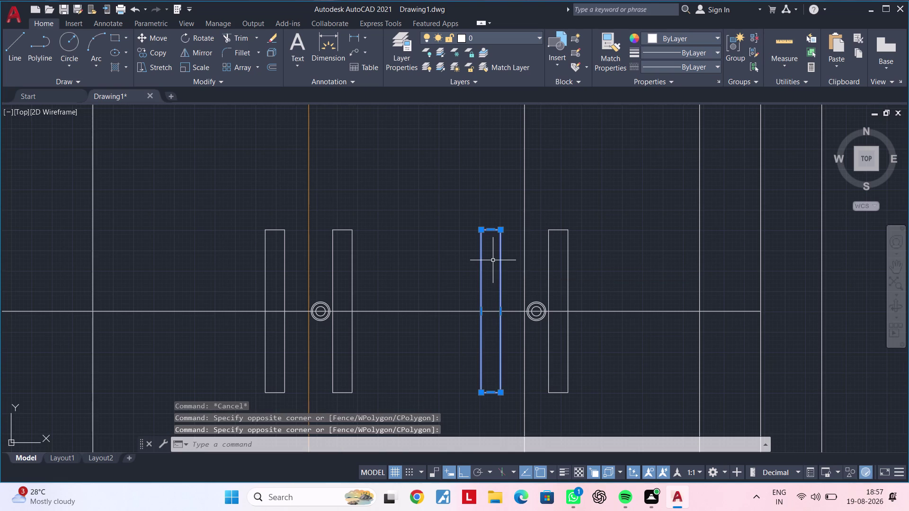
Delete the selected handle, then zoom in toward the first knob.
key(Delete)
scroll(down, 3)
middle_drag(454, 291, 541, 287)
middle_drag(398, 301, 418, 302)
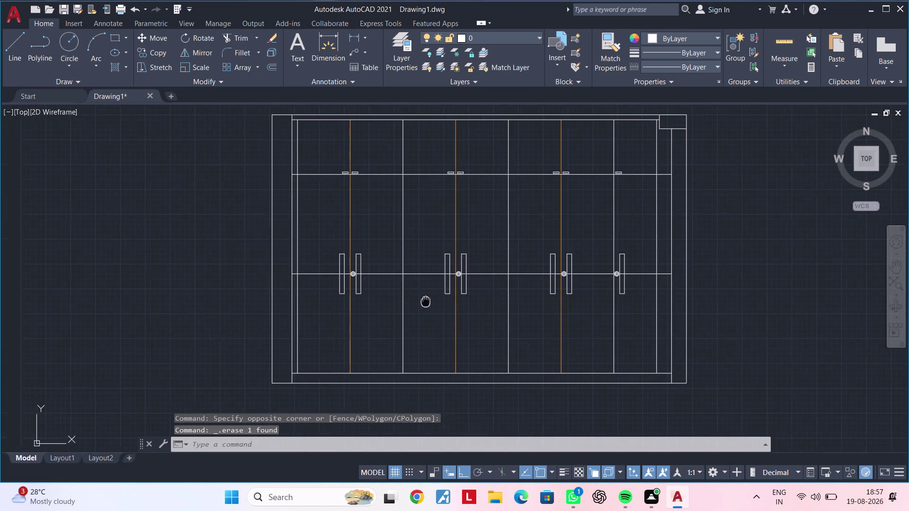
middle_drag(418, 302, 431, 301)
scroll(down, 3)
scroll(up, 3)
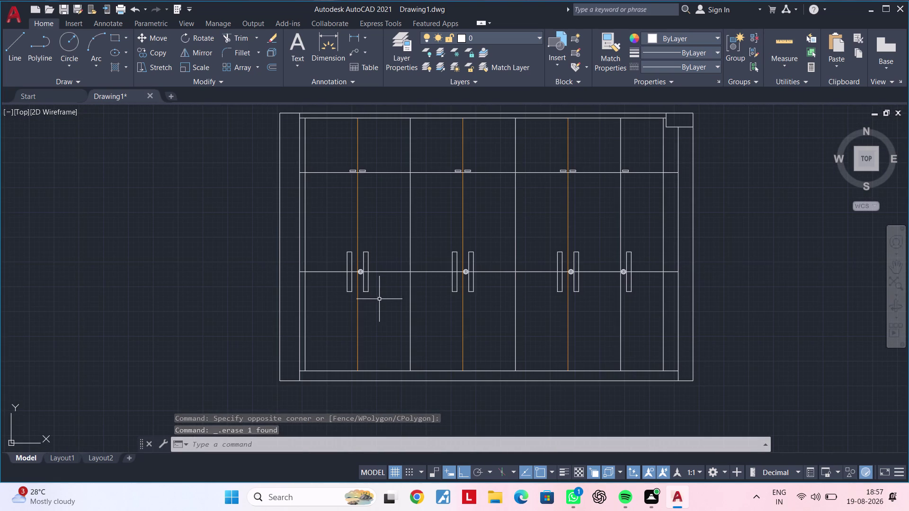
scroll(up, 3)
middle_drag(344, 266, 343, 300)
scroll(up, 3)
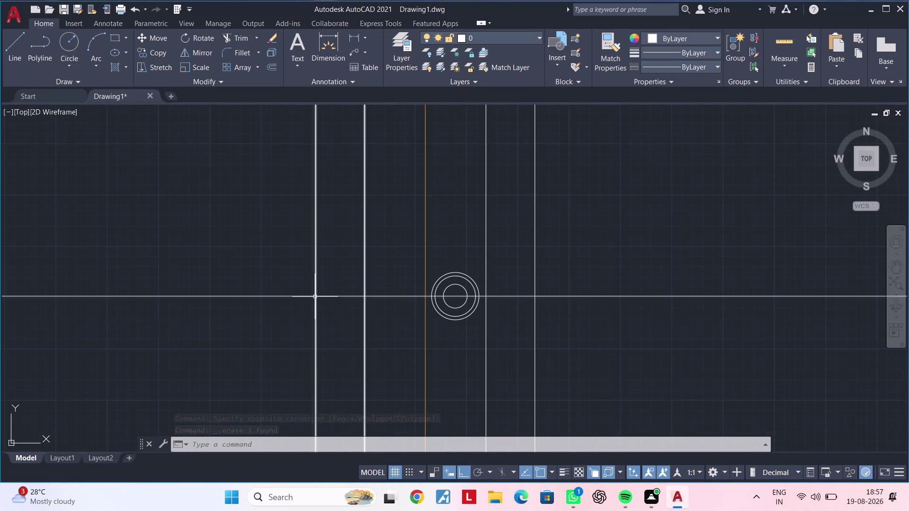
Cancel the accidental stretch of the shutter lines near the first knob.
click(315, 288)
click(316, 295)
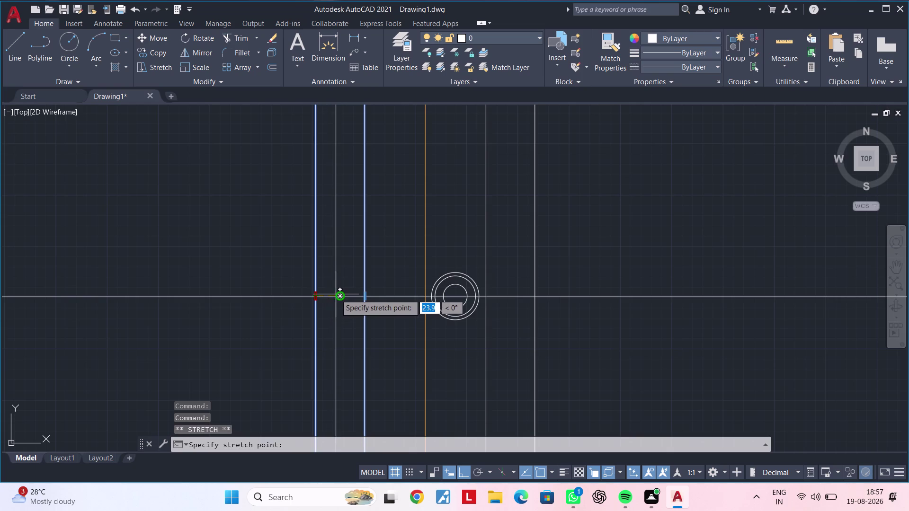
click(337, 294)
scroll(down, 3)
key(Escape)
key(Escape)
scroll(down, 3)
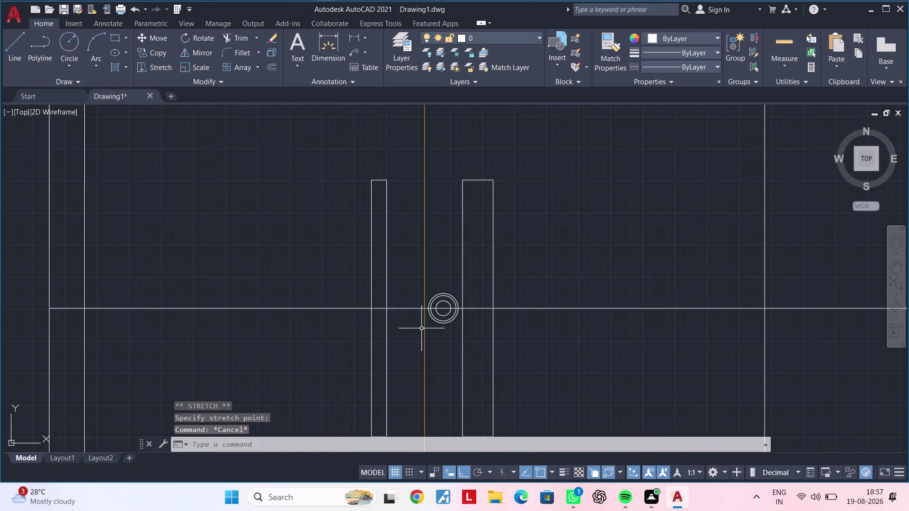
middle_drag(399, 329, 362, 331)
key(Escape)
scroll(down, 3)
scroll(down, 3)
middle_drag(446, 299, 379, 295)
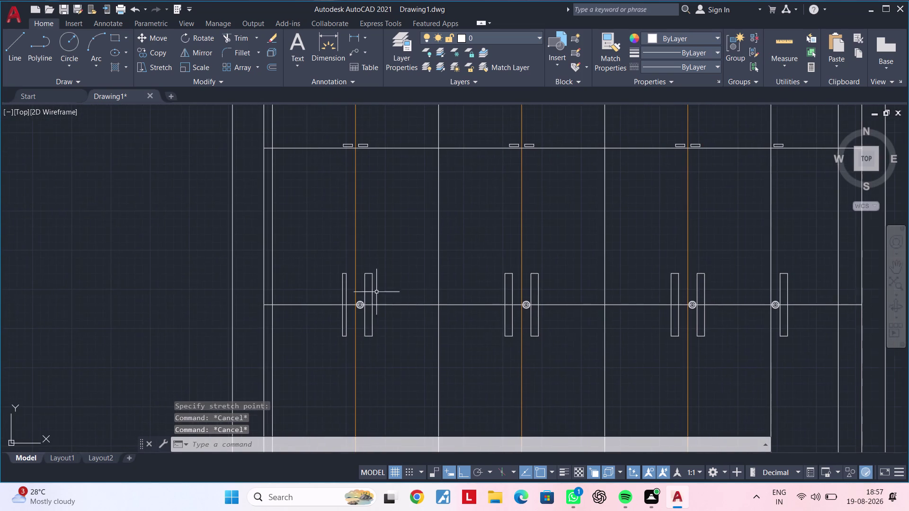
Erase the extra handles at the first, second, third and fourth knobs.
click(374, 283)
key(Delete)
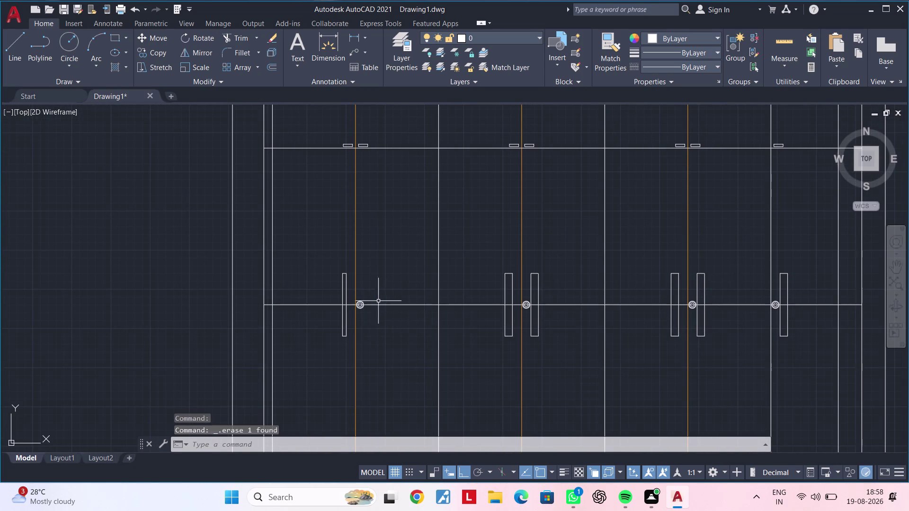
click(505, 285)
key(Delete)
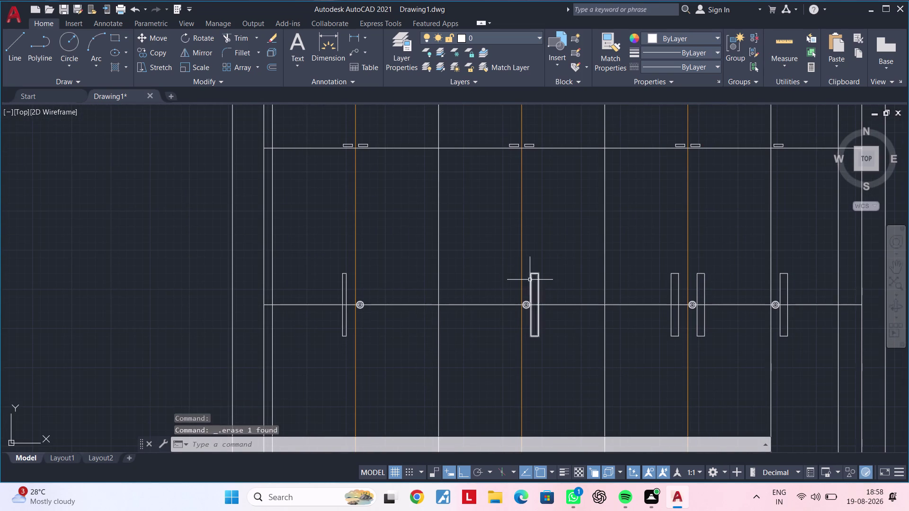
click(531, 279)
key(Delete)
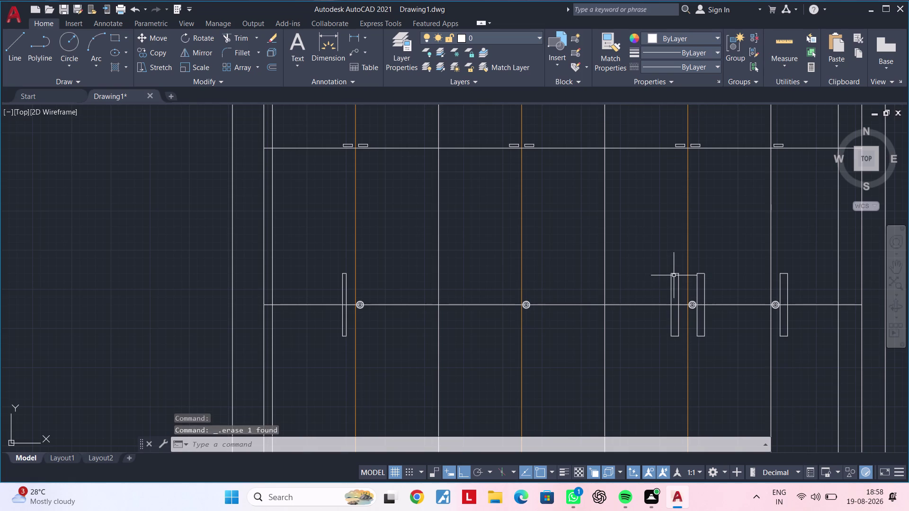
click(674, 274)
key(Delete)
click(698, 273)
key(Delete)
click(785, 273)
key(Delete)
Zoom out to check the wardrobe, then close in on the remaining handle.
scroll(down, 3)
middle_drag(749, 288, 628, 296)
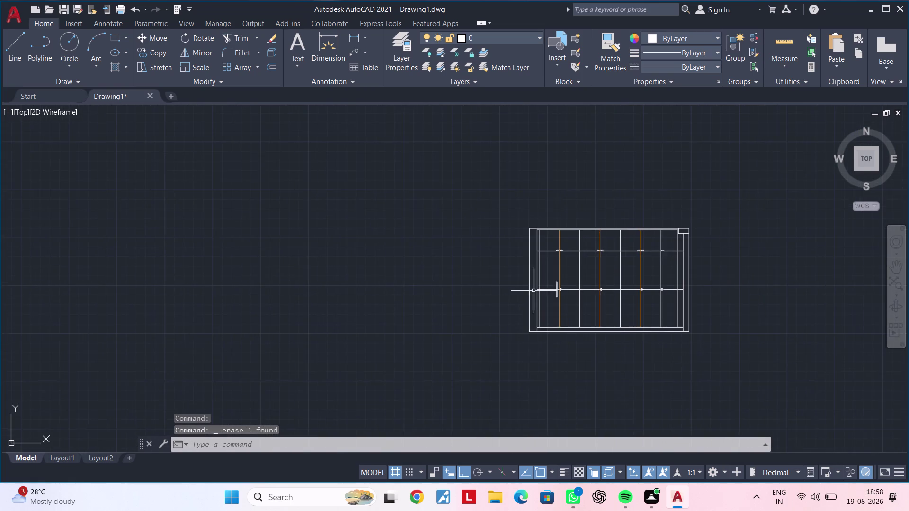
scroll(up, 3)
middle_drag(558, 301, 485, 302)
scroll(up, 3)
middle_drag(492, 303, 429, 303)
middle_drag(428, 308, 422, 311)
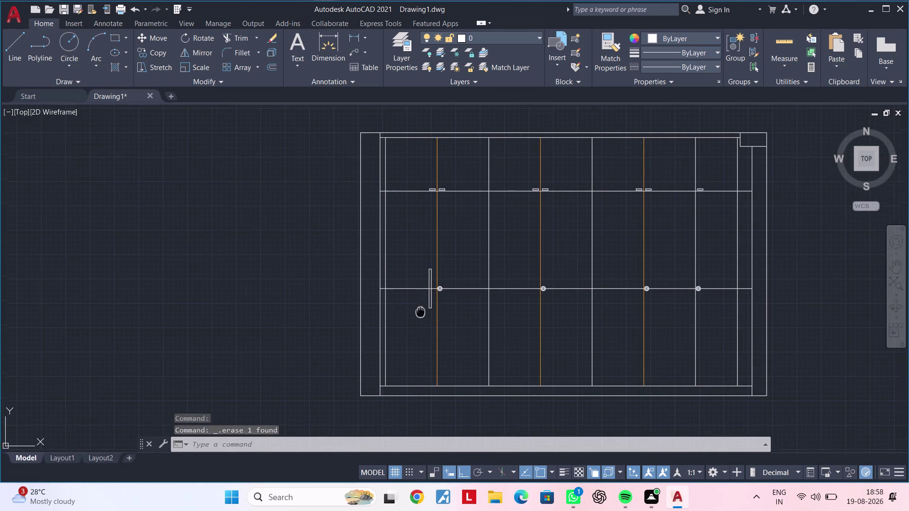
middle_drag(422, 311, 367, 343)
middle_drag(404, 337, 334, 339)
scroll(up, 3)
middle_drag(296, 336, 292, 353)
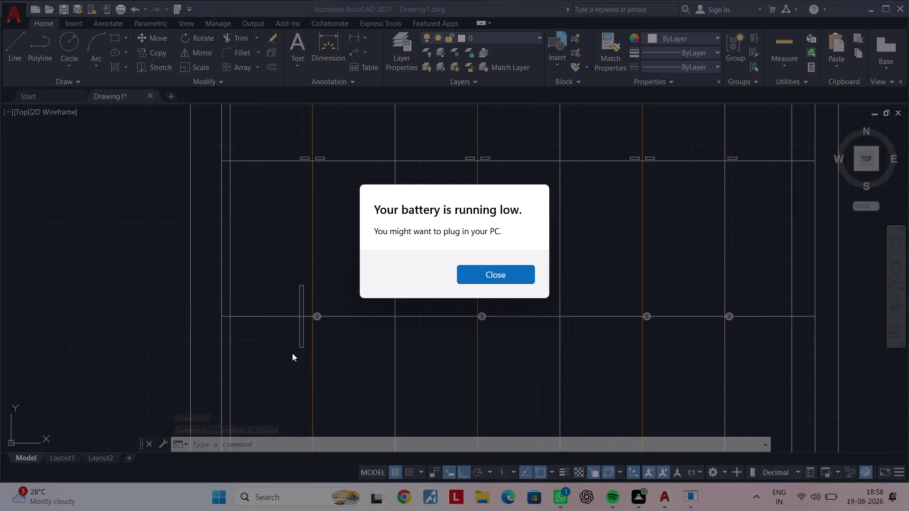
middle_drag(292, 354, 294, 353)
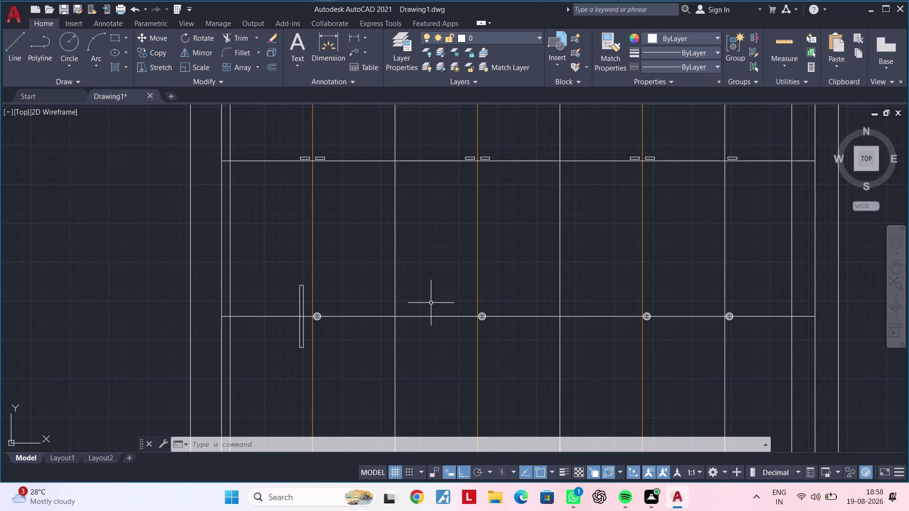
scroll(up, 3)
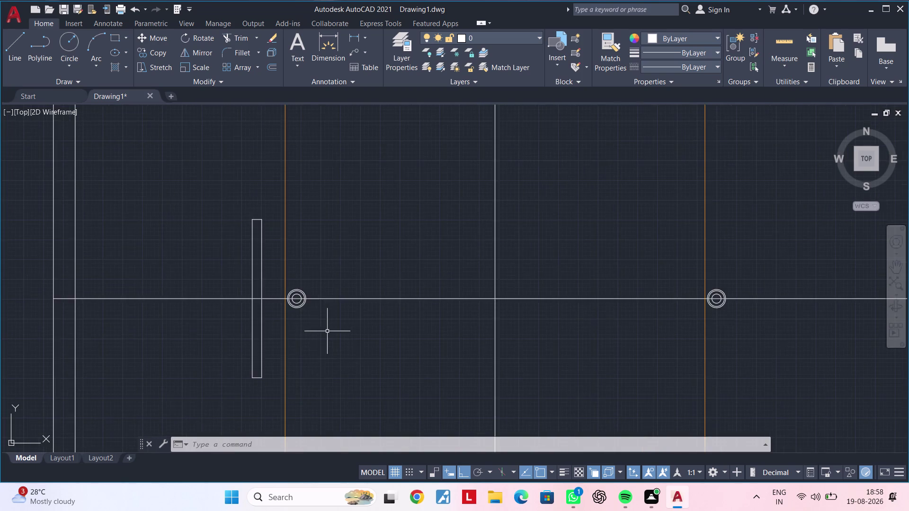
Mirror the lone handle across the vertical line through the first knob, keeping the original.
middle_drag(292, 336, 391, 345)
click(361, 346)
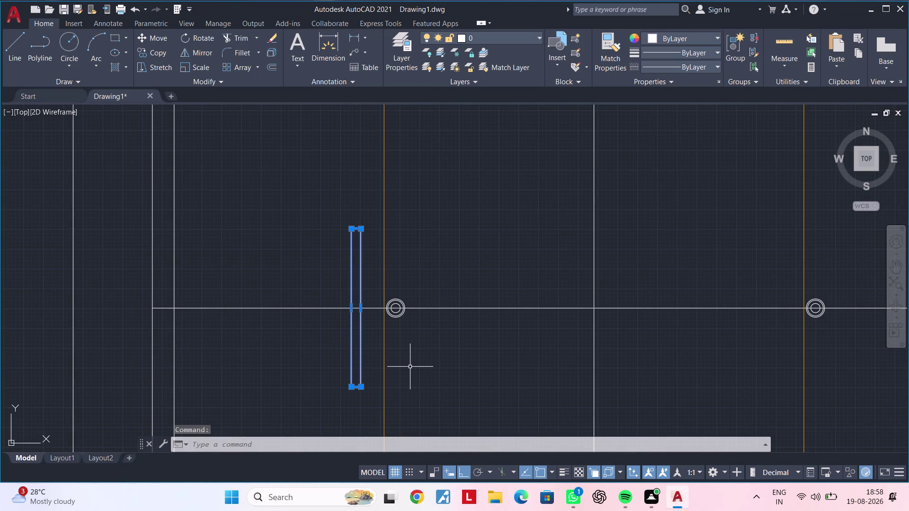
text(mi)
key(space)
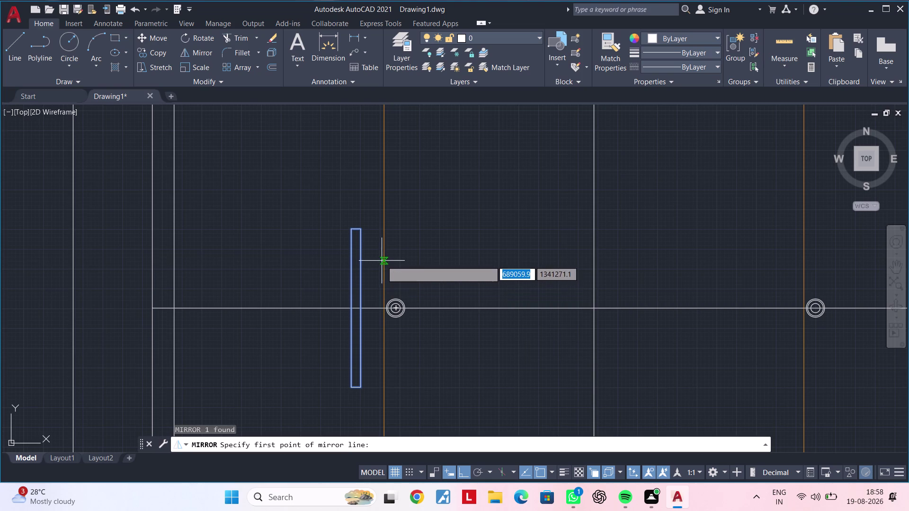
click(384, 236)
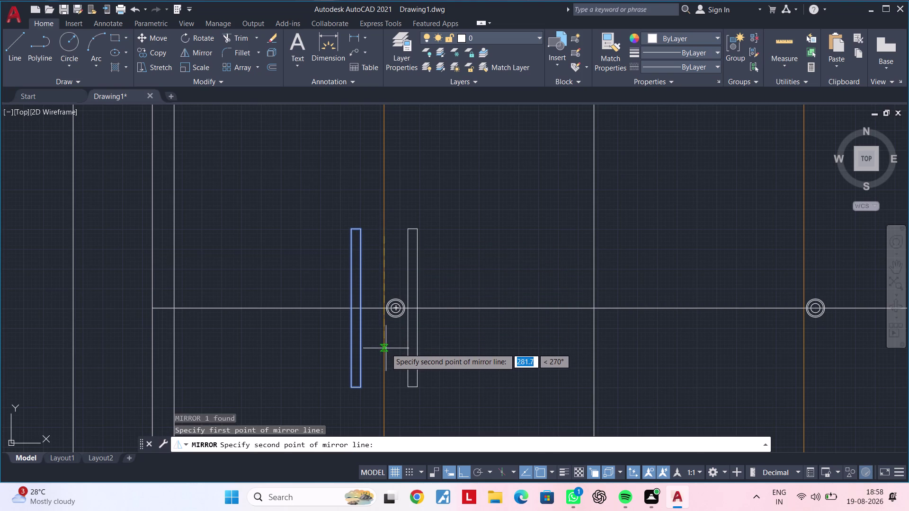
click(385, 349)
drag(415, 390, 386, 348)
scroll(down, 3)
middle_drag(418, 334, 379, 340)
key(Escape)
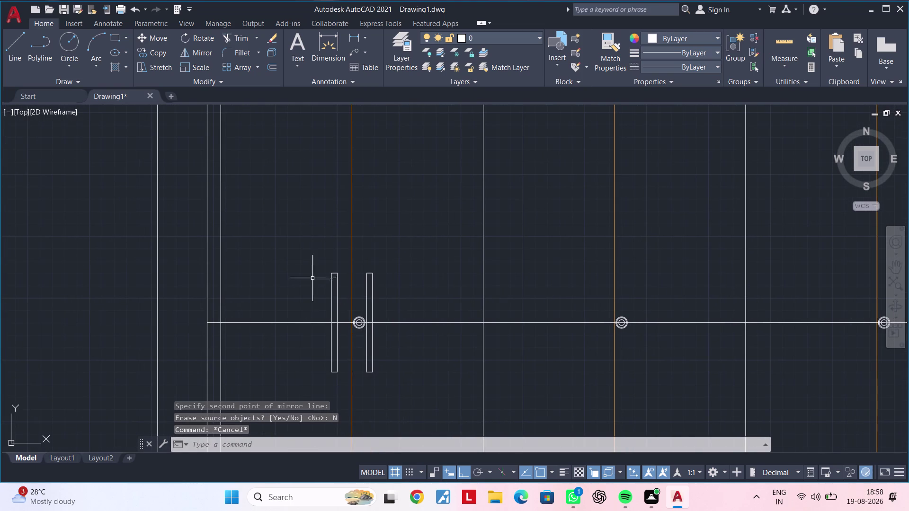
Window-select the handle pair and knob and start COPY from the knob centre.
click(308, 257)
click(430, 387)
key(c)
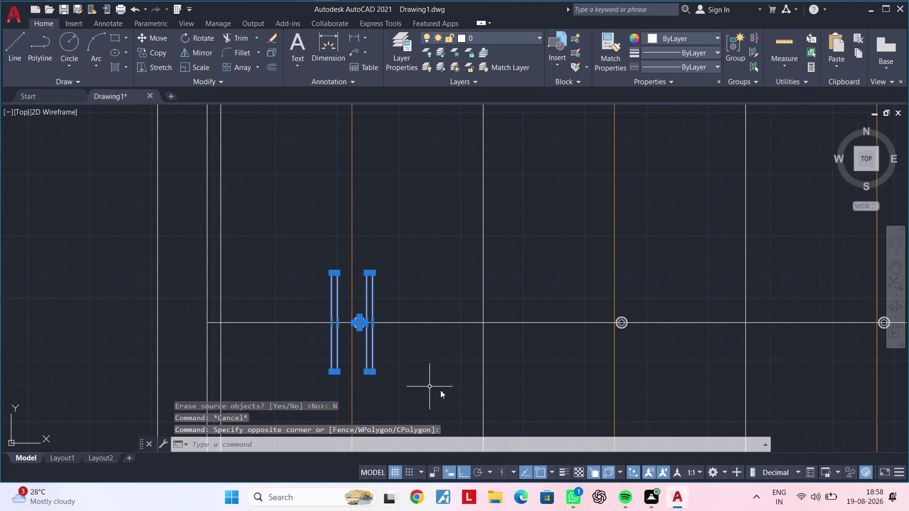
key(o)
key(space)
scroll(up, 3)
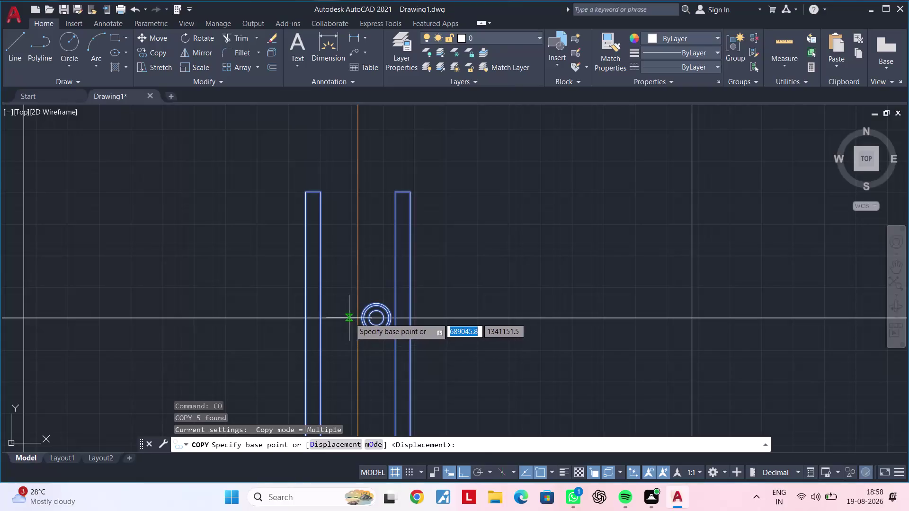
click(357, 318)
Cancel the copy and zoom out to the whole wardrobe.
scroll(down, 3)
middle_drag(479, 320, 349, 321)
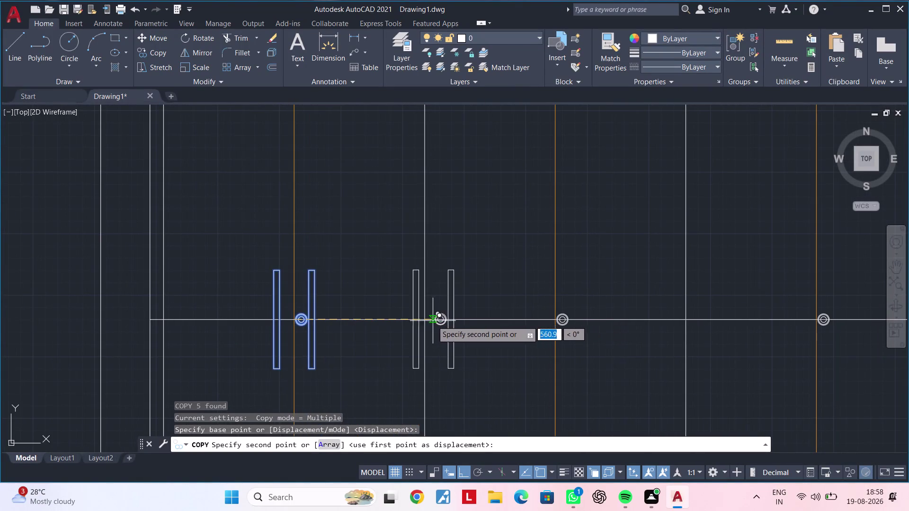
scroll(up, 3)
scroll(up, 3)
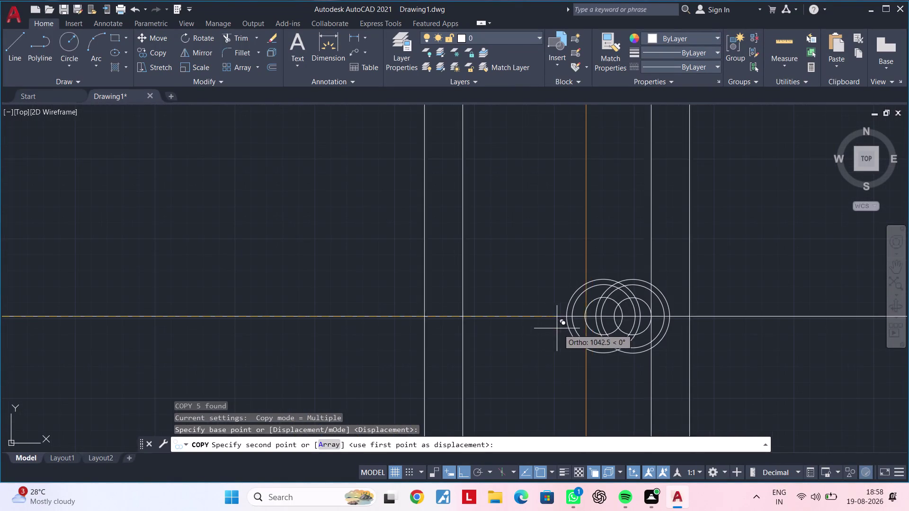
scroll(down, 3)
key(Escape)
scroll(down, 3)
scroll(down, 3)
middle_drag(461, 349, 500, 320)
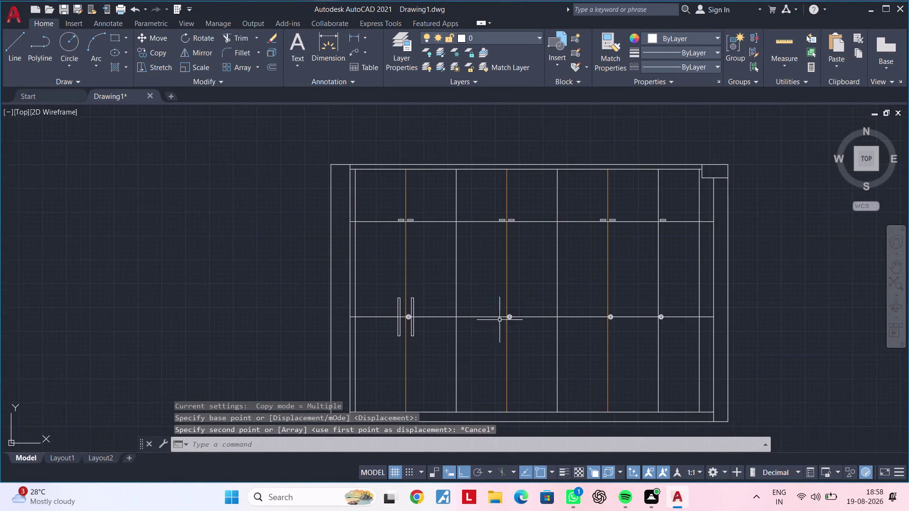
Select both handles at the first knob and start COPY from the knob centre.
scroll(up, 3)
click(417, 300)
click(399, 301)
click(376, 297)
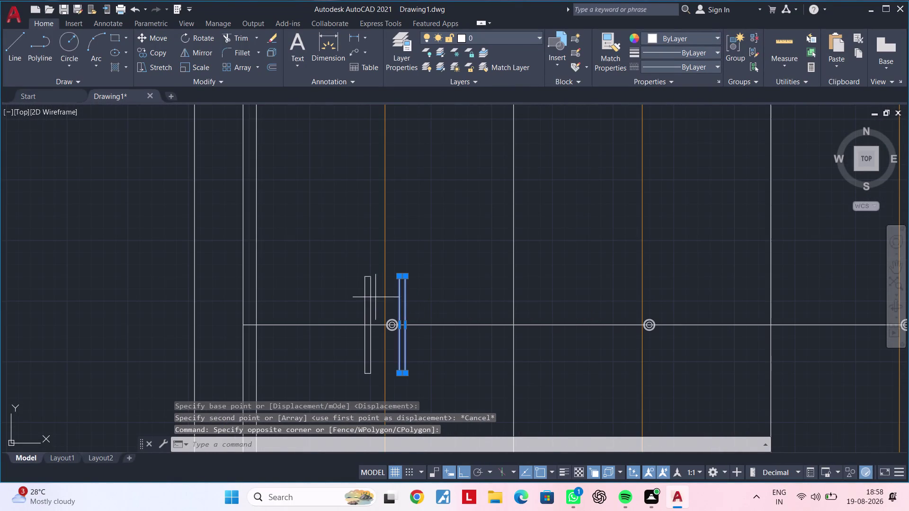
click(355, 297)
key(c)
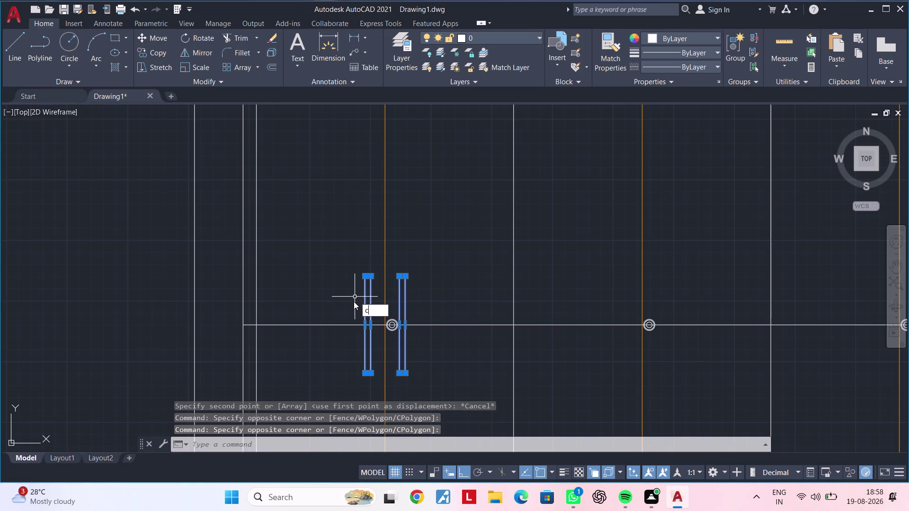
key(o)
key(space)
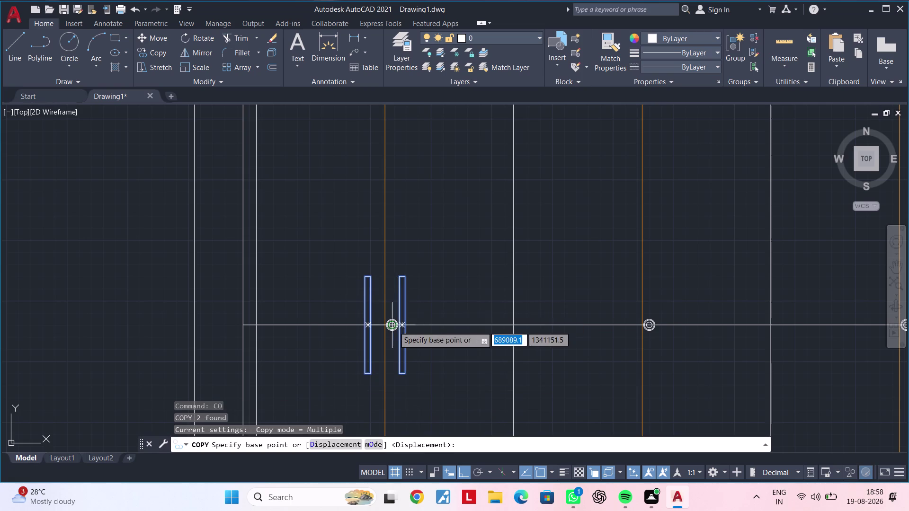
scroll(up, 3)
click(351, 321)
Place copies of the handle pair at the next two shutters' knobs.
scroll(down, 3)
middle_drag(598, 320, 243, 331)
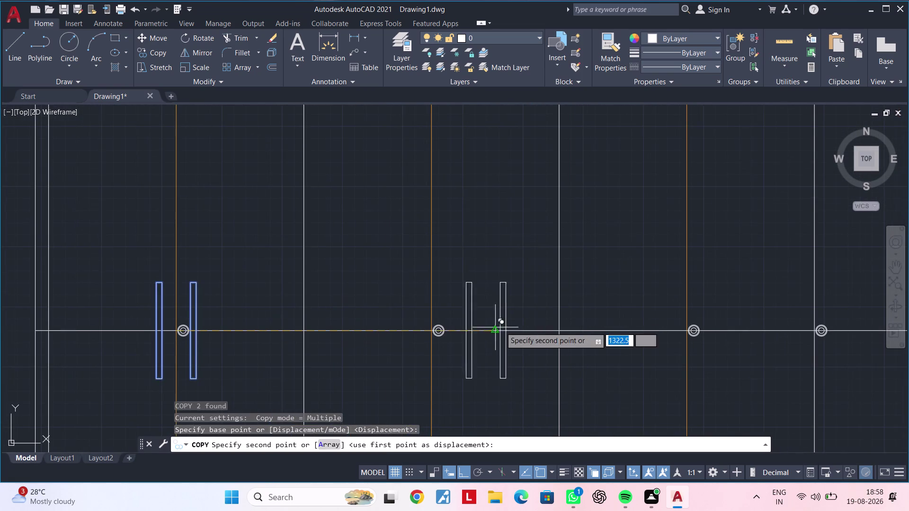
scroll(up, 3)
click(405, 317)
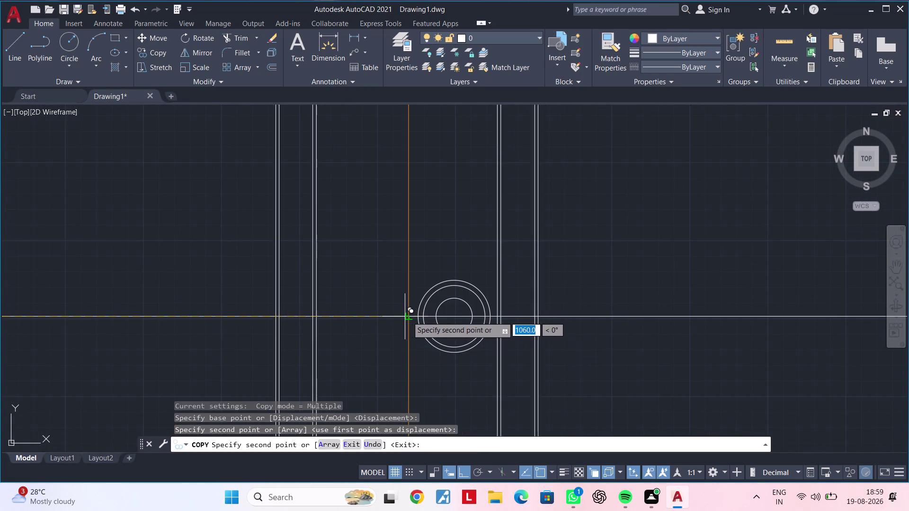
scroll(down, 3)
middle_drag(589, 326, 179, 331)
scroll(up, 3)
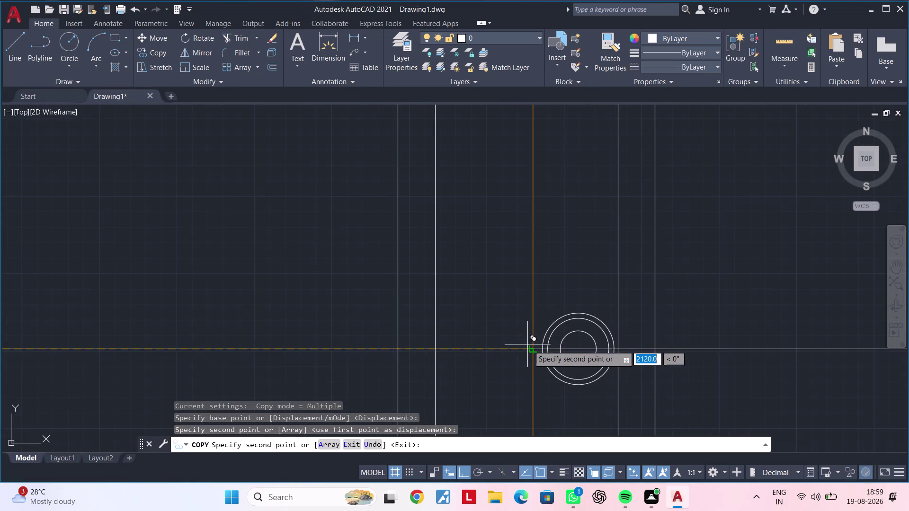
click(533, 351)
Place another copy at a further shutter and finish the copy command.
scroll(down, 3)
middle_drag(607, 348, 177, 331)
scroll(up, 3)
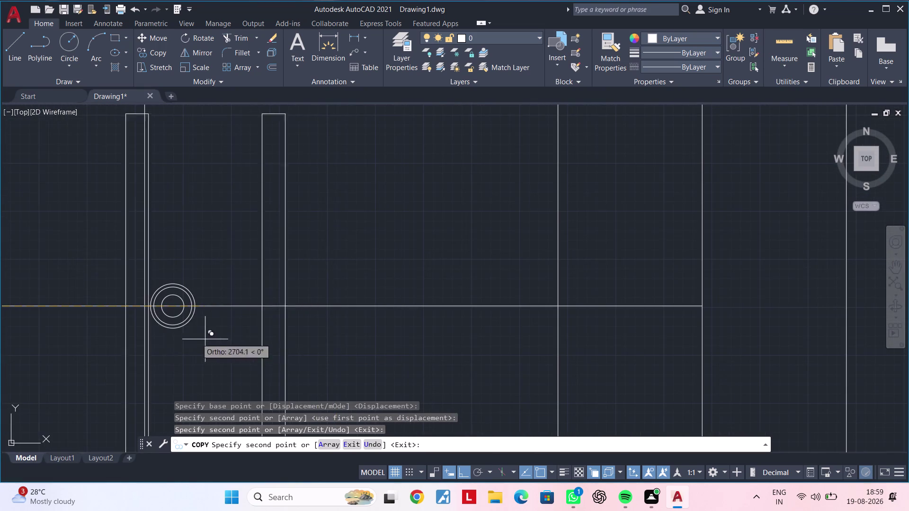
middle_drag(138, 312, 243, 326)
scroll(up, 3)
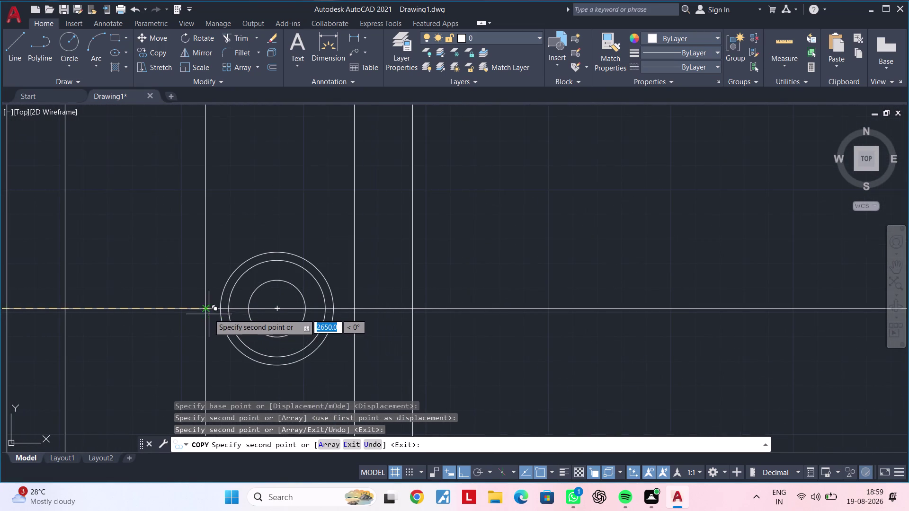
click(208, 309)
key(Escape)
key(Escape)
scroll(down, 3)
middle_drag(201, 328, 295, 328)
key(Escape)
Erase the stray knob copy and zoom out to the whole wardrobe.
click(259, 267)
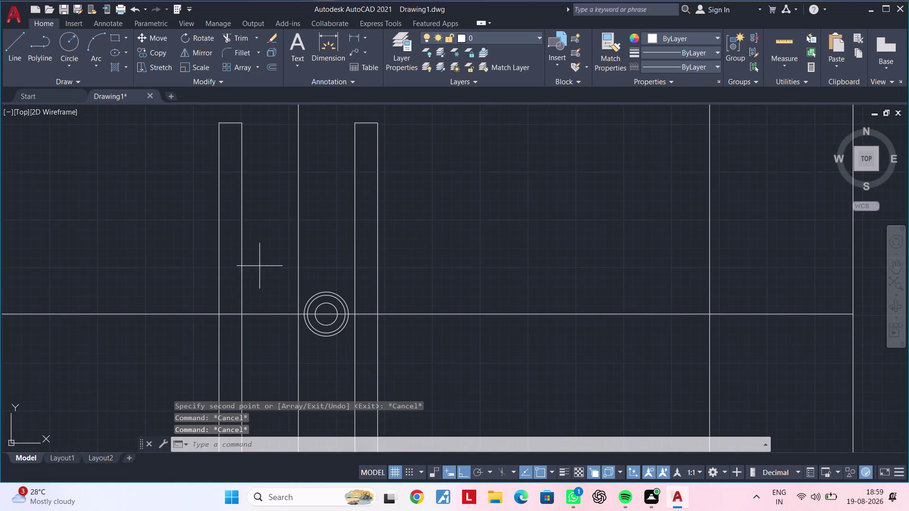
click(202, 282)
key(Delete)
scroll(down, 3)
middle_drag(242, 311, 362, 300)
scroll(down, 3)
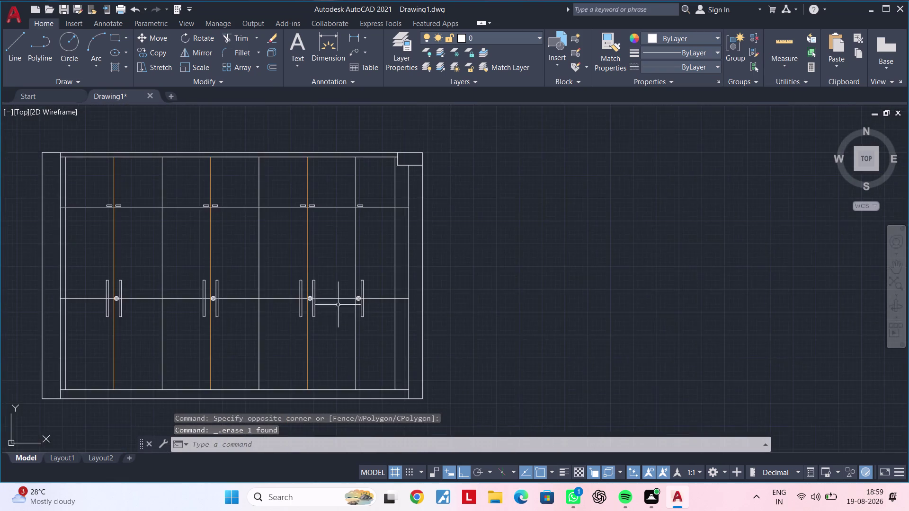
middle_drag(304, 314, 414, 285)
middle_drag(405, 306, 439, 298)
middle_drag(418, 311, 471, 312)
key(Escape)
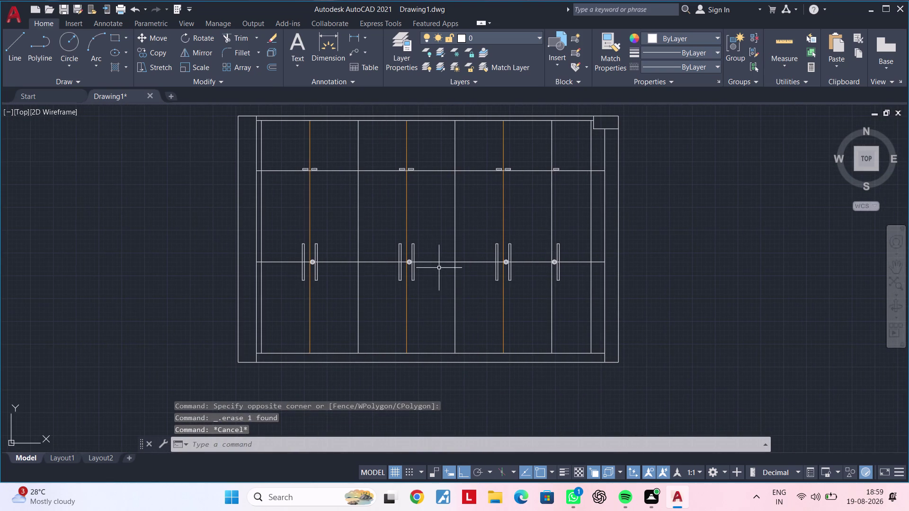
click(438, 261)
key(Delete)
scroll(down, 3)
middle_drag(443, 295, 458, 323)
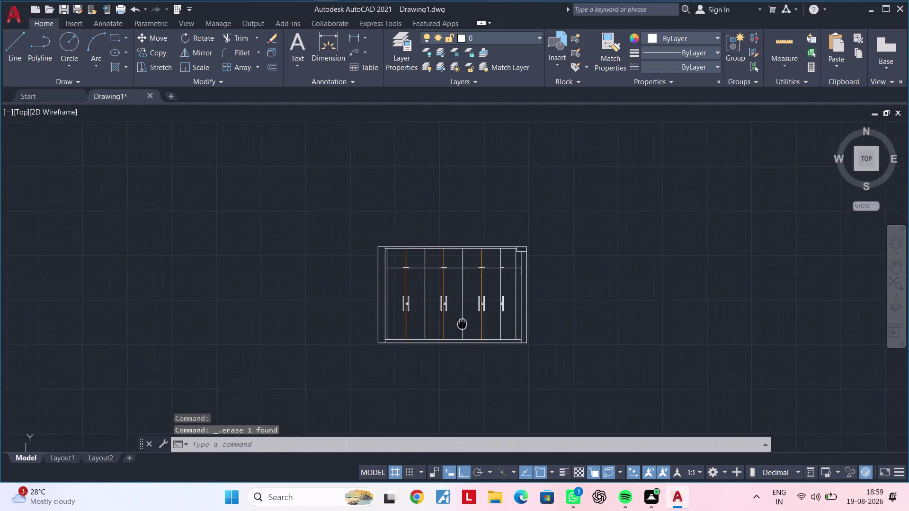
middle_drag(458, 324, 499, 315)
scroll(up, 3)
middle_drag(542, 278, 471, 301)
key(Escape)
key(Escape)
key(Escape)
key(Escape)
key(Escape)
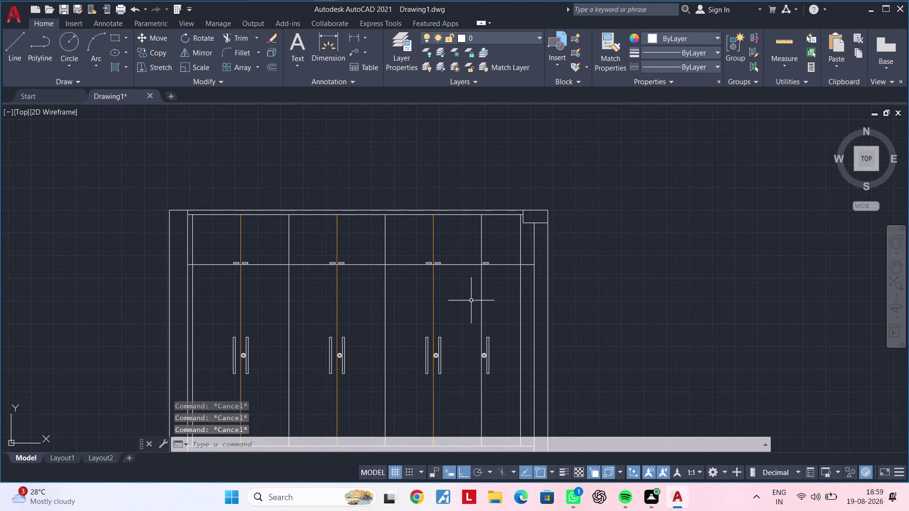
key(Escape)
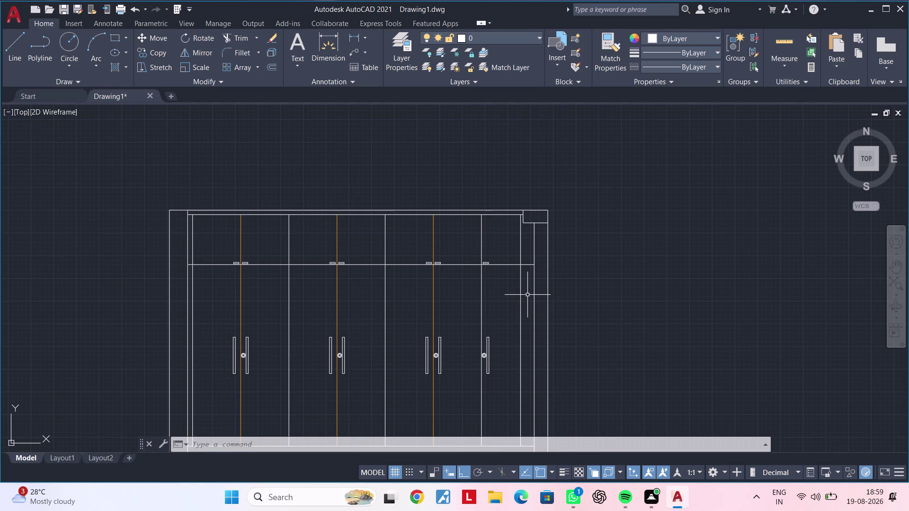
Pan to the right side wall, abandoning an early trim attempt.
scroll(up, 3)
middle_drag(527, 299, 524, 308)
key(Escape)
key(Escape)
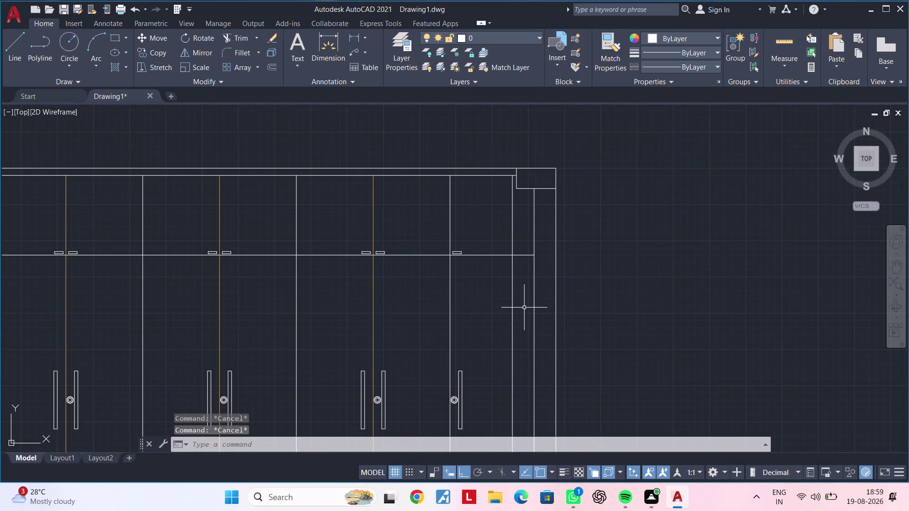
text(tr)
key(space)
click(512, 308)
scroll(down, 3)
middle_drag(523, 299, 543, 253)
key(Escape)
scroll(up, 3)
middle_drag(543, 301, 539, 310)
key(Escape)
key(Escape)
Offset the right wall line 50 units inward, redoing a misplaced first copy.
text(o)
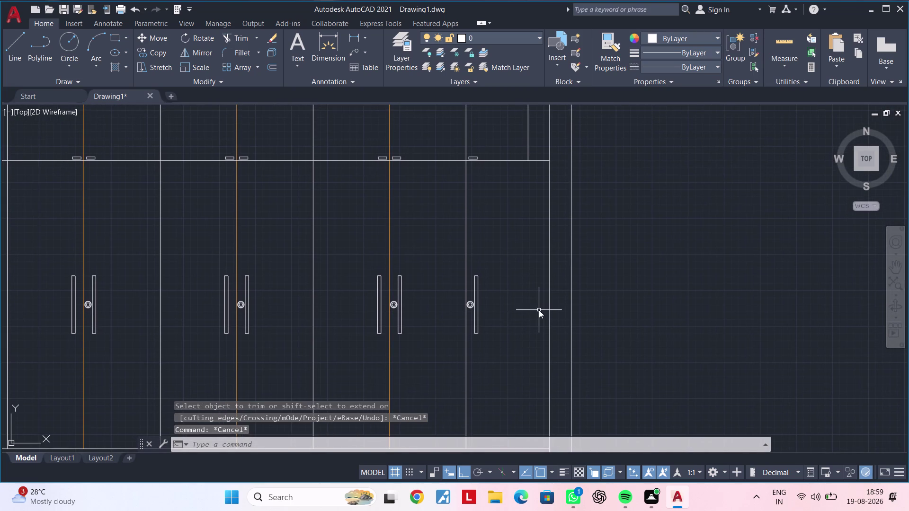
text(f 50)
key(Return)
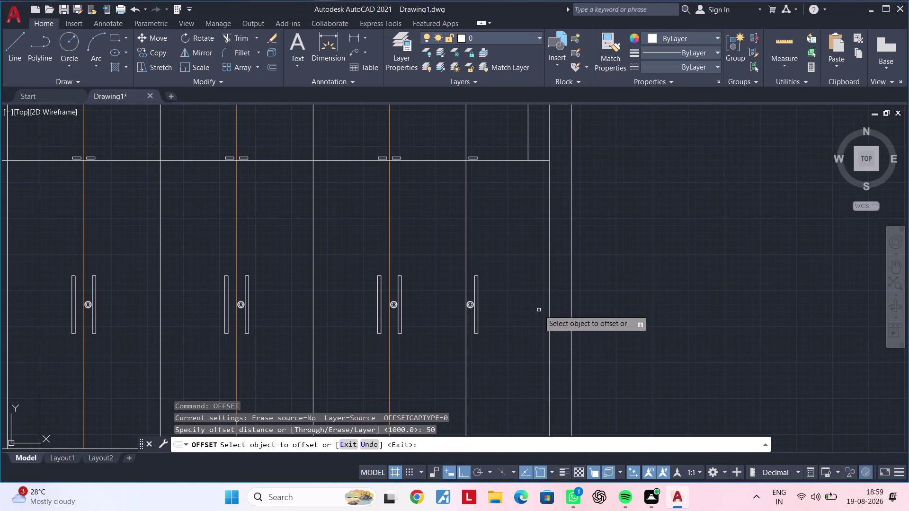
click(549, 277)
click(545, 278)
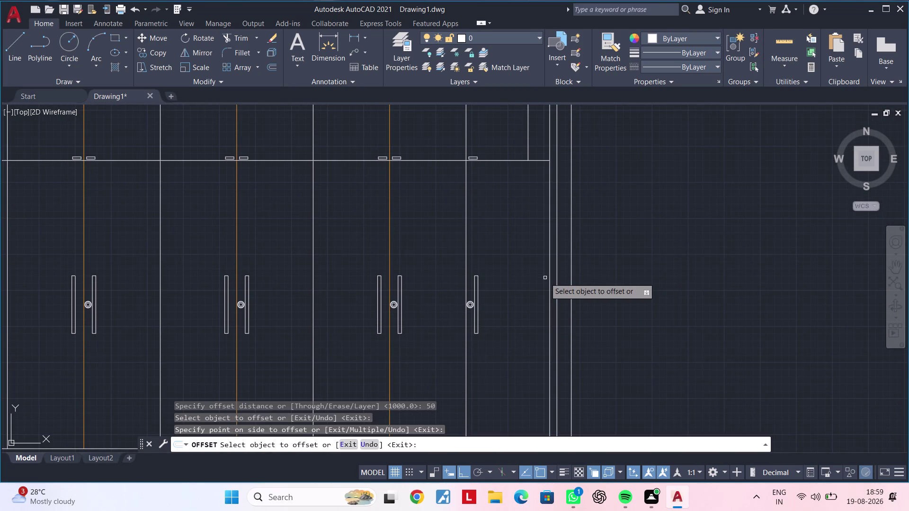
key(ctrl+z)
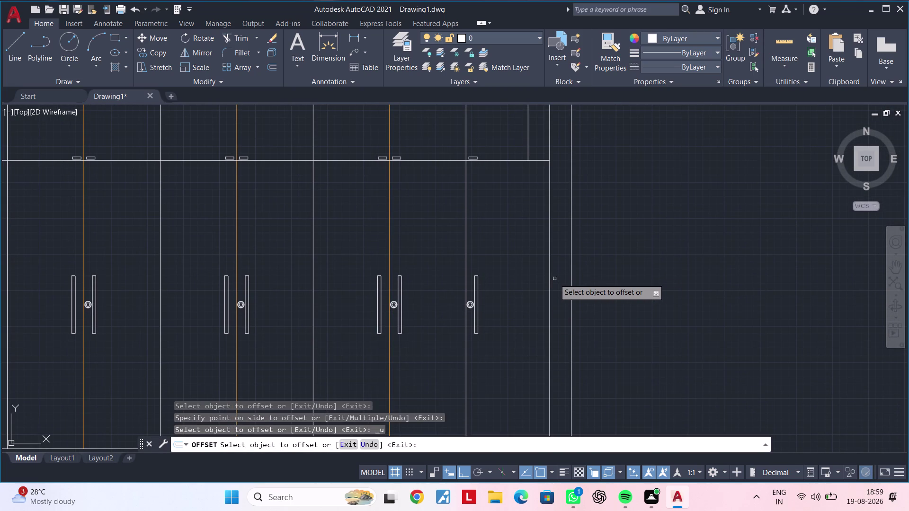
click(549, 280)
click(522, 283)
key(Escape)
Trim the new line's overhang above the top shelf.
middle_drag(528, 235, 508, 301)
key(Escape)
key(Escape)
key(Escape)
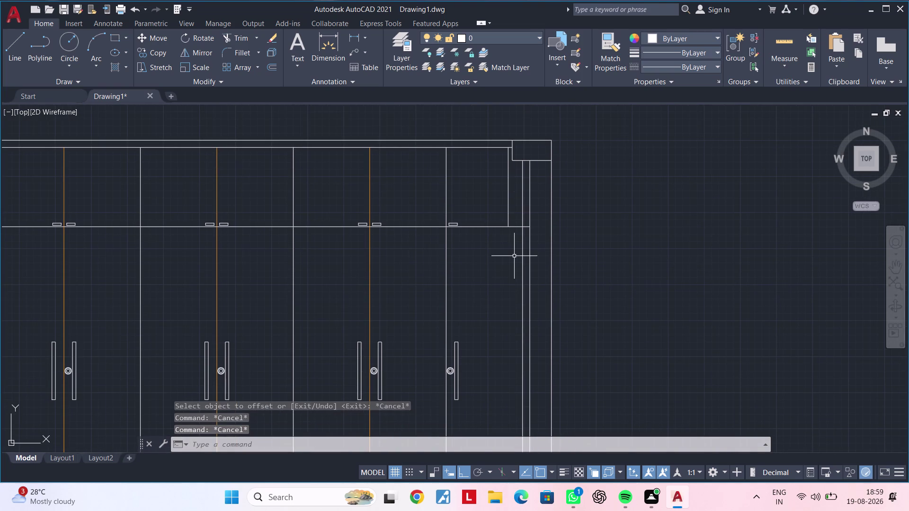
text(tr)
key(space)
scroll(up, 3)
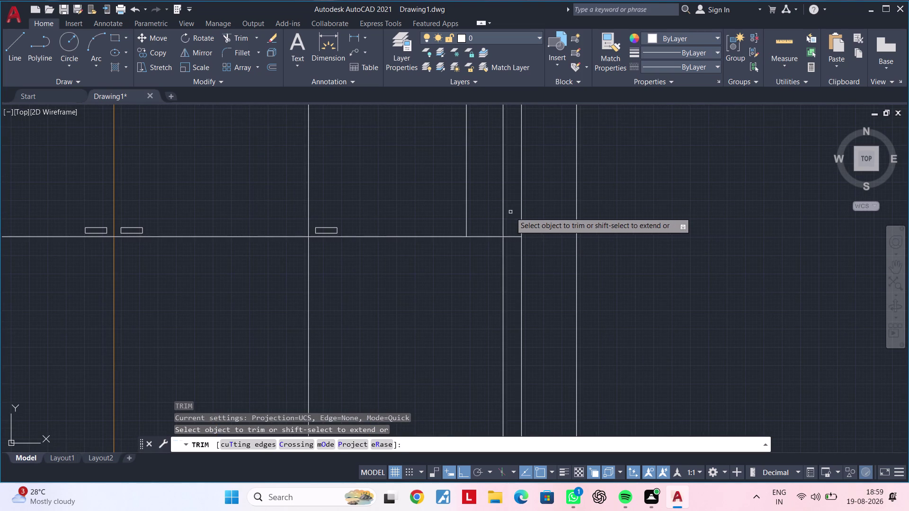
click(501, 214)
click(502, 214)
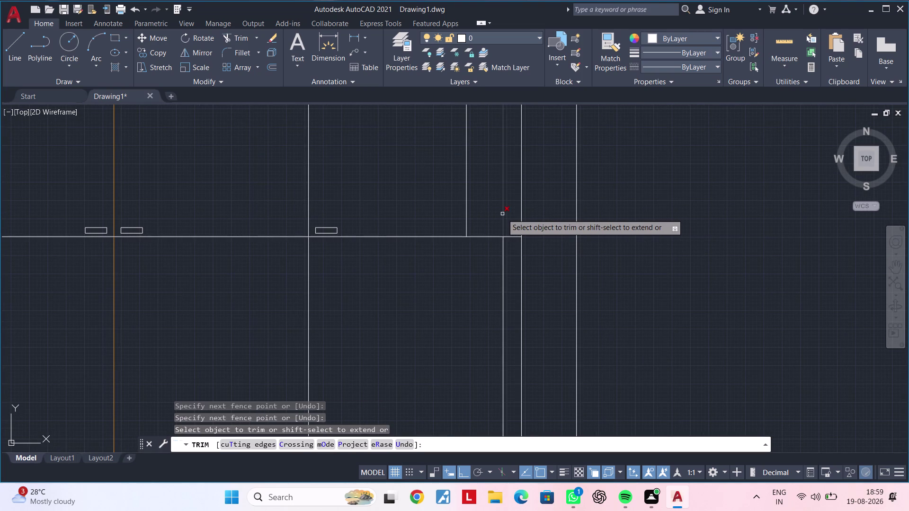
click(502, 214)
scroll(down, 3)
key(Escape)
Trim the new line's overhang at the wardrobe base.
middle_drag(496, 263, 640, 246)
scroll(up, 3)
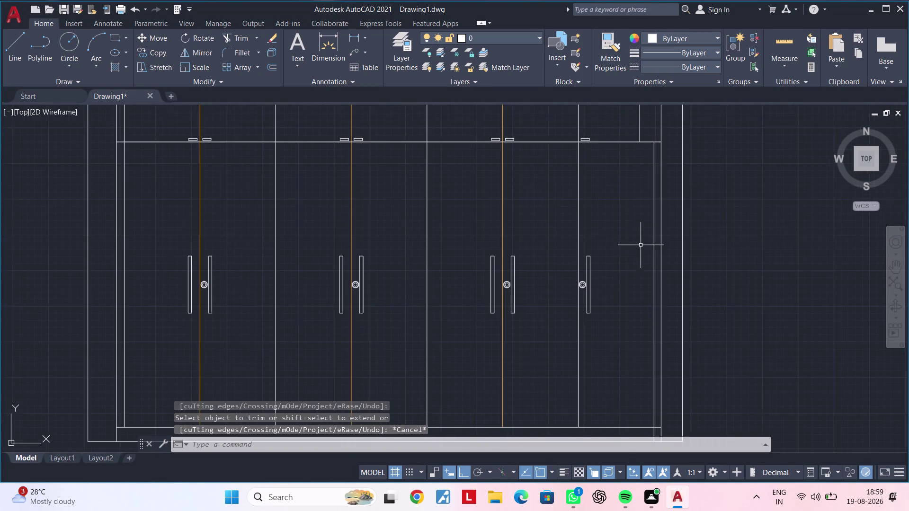
middle_drag(630, 249, 690, 238)
middle_drag(695, 239, 704, 175)
middle_drag(704, 229, 698, 197)
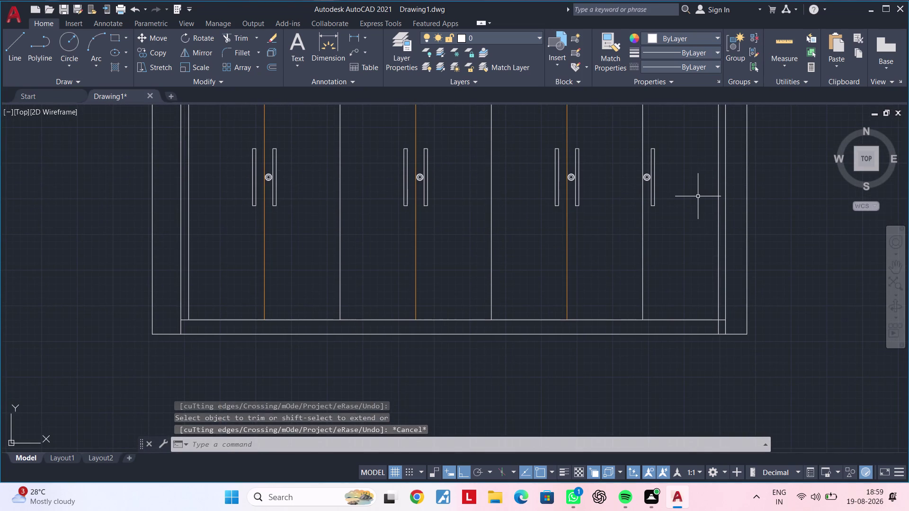
scroll(up, 3)
middle_drag(719, 312, 698, 234)
key(Escape)
key(Escape)
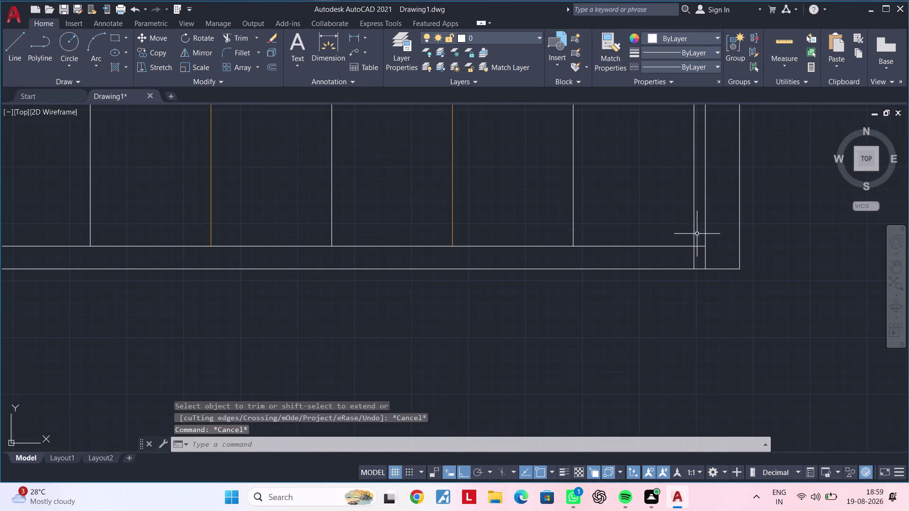
key(t)
key(r)
key(space)
scroll(up, 3)
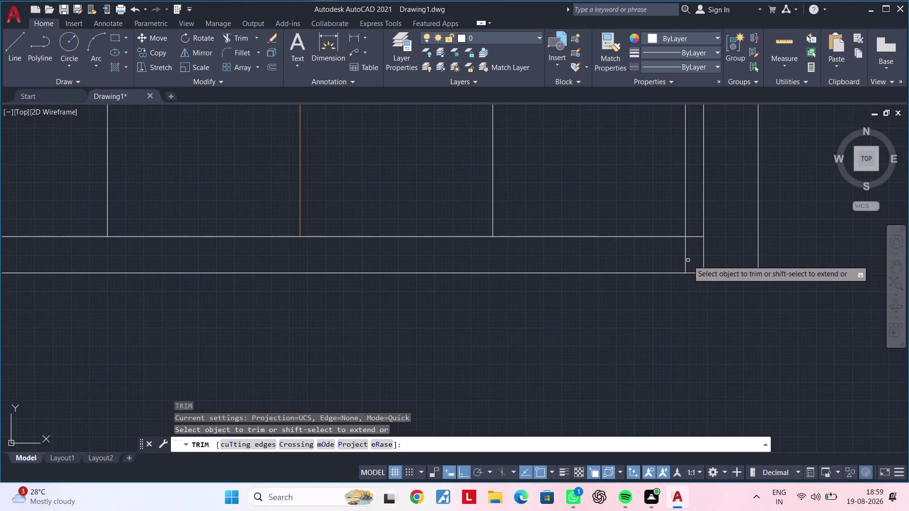
click(685, 261)
scroll(down, 3)
middle_drag(626, 230, 614, 298)
key(Escape)
Pan and zoom around the wardrobe to inspect the small shelf fittings.
middle_drag(530, 196, 532, 250)
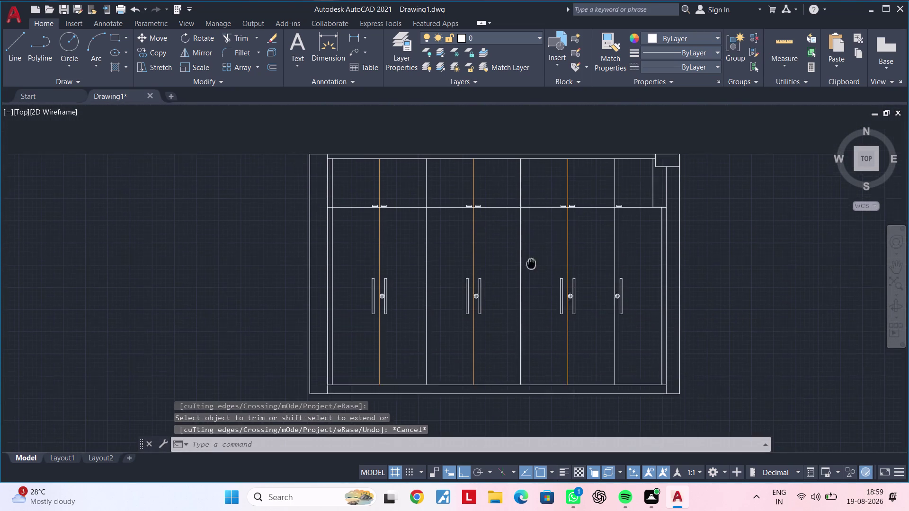
middle_drag(532, 250, 535, 290)
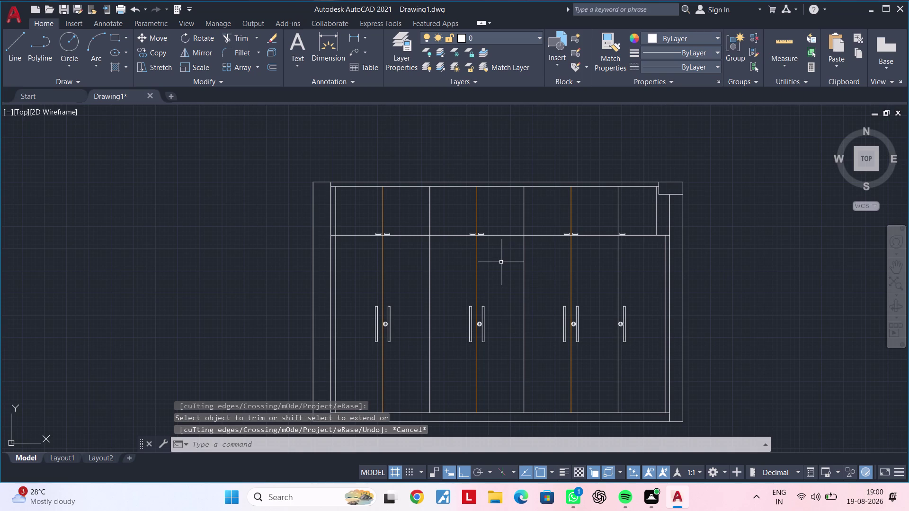
scroll(up, 3)
scroll(down, 3)
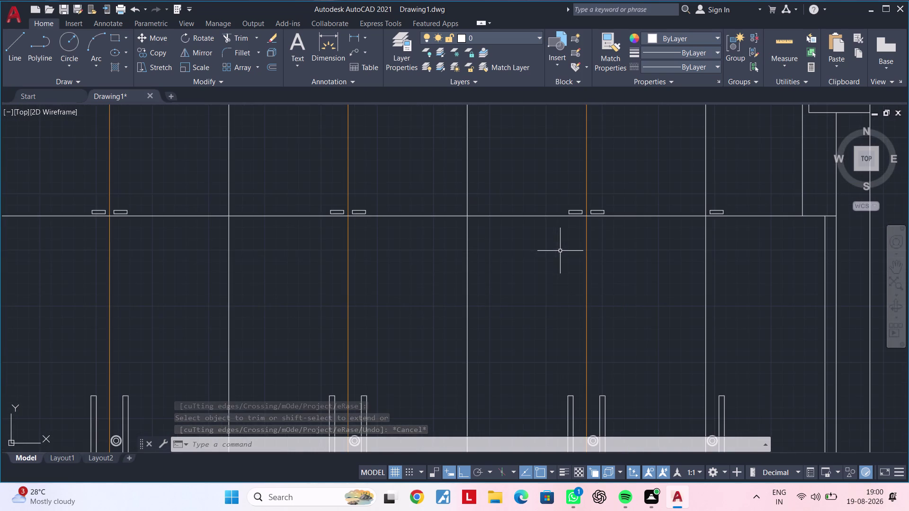
scroll(up, 3)
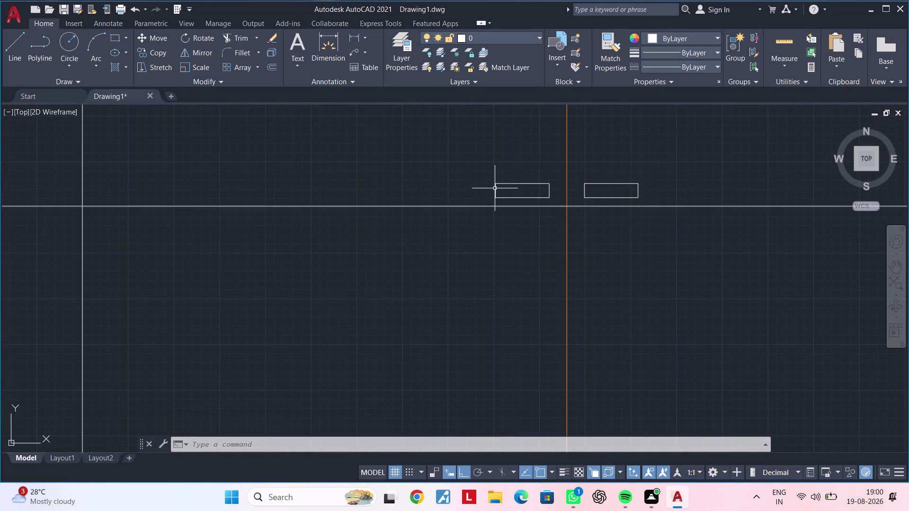
scroll(down, 3)
middle_drag(449, 213, 575, 216)
scroll(down, 3)
middle_drag(400, 243, 569, 222)
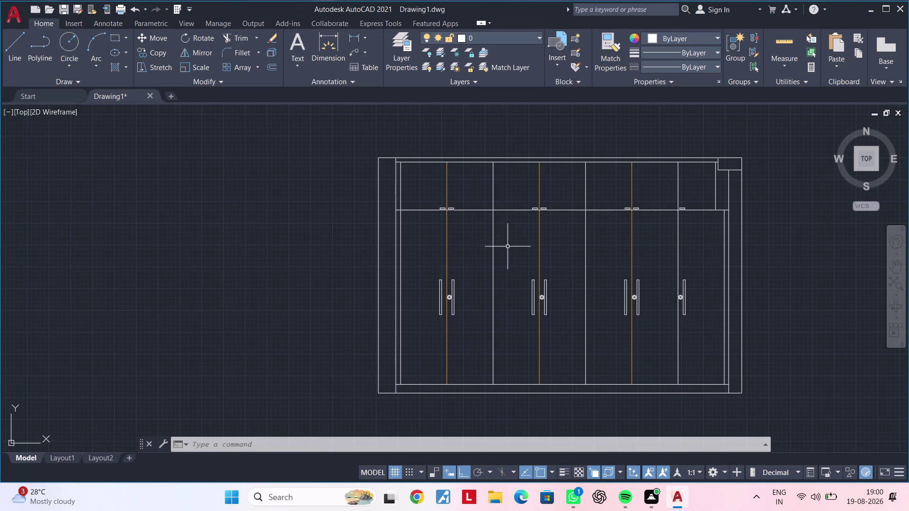
scroll(down, 3)
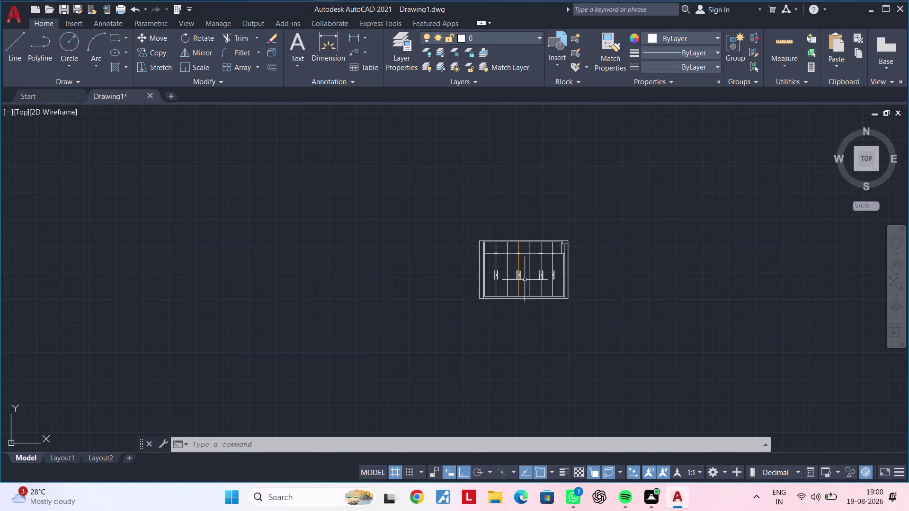
scroll(up, 3)
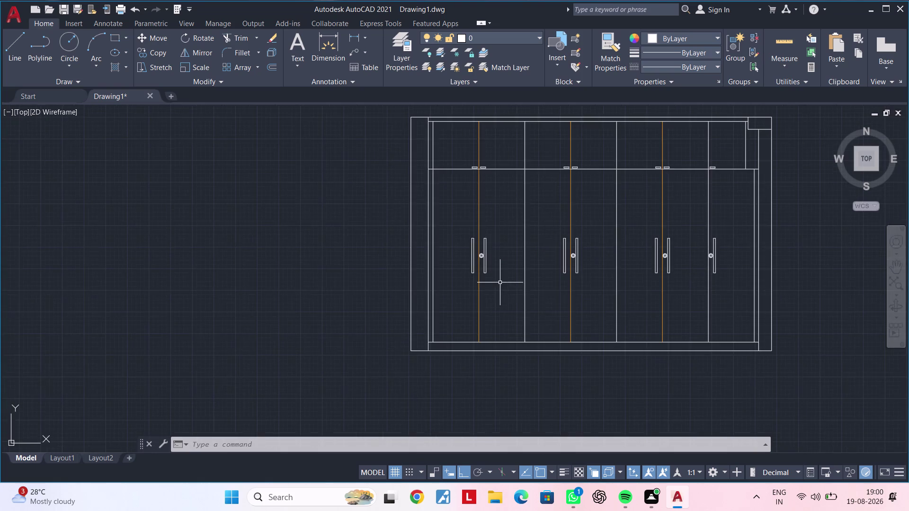
scroll(up, 3)
middle_drag(492, 269, 475, 398)
middle_drag(448, 287, 431, 432)
scroll(up, 3)
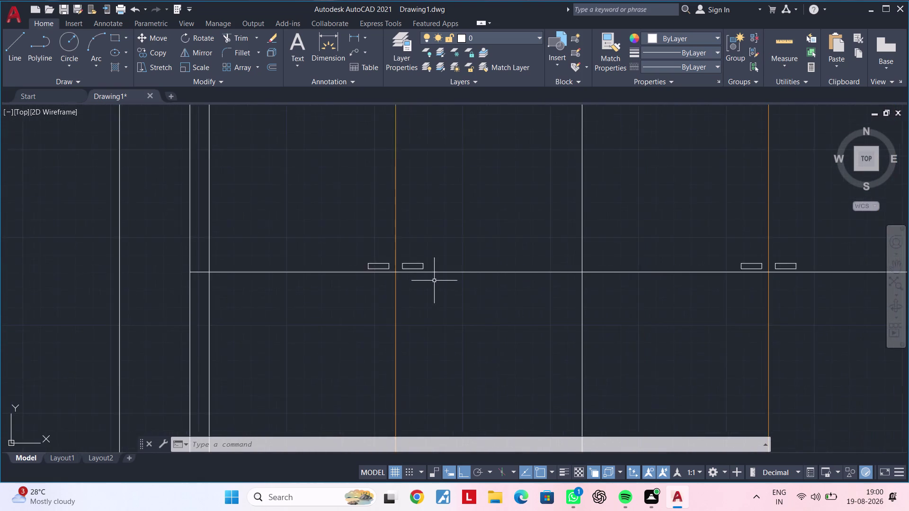
middle_drag(399, 300, 426, 363)
scroll(up, 3)
click(425, 314)
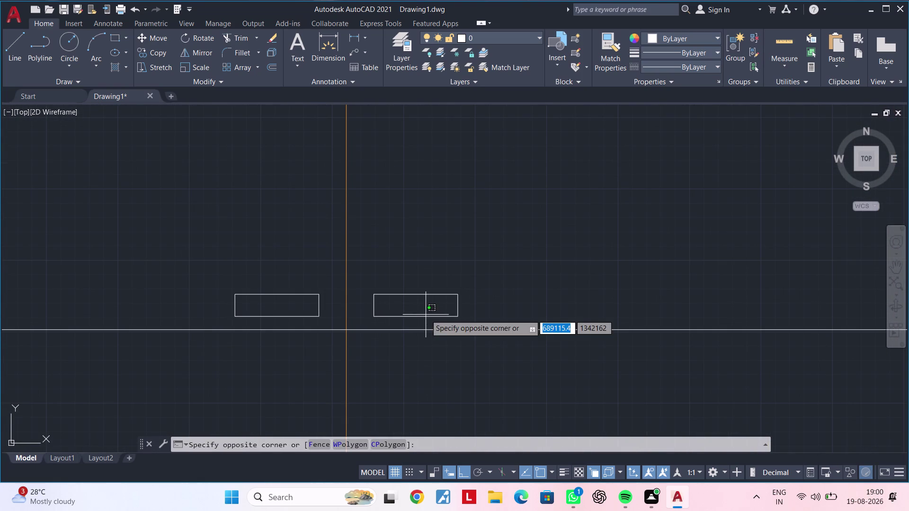
click(408, 316)
click(407, 316)
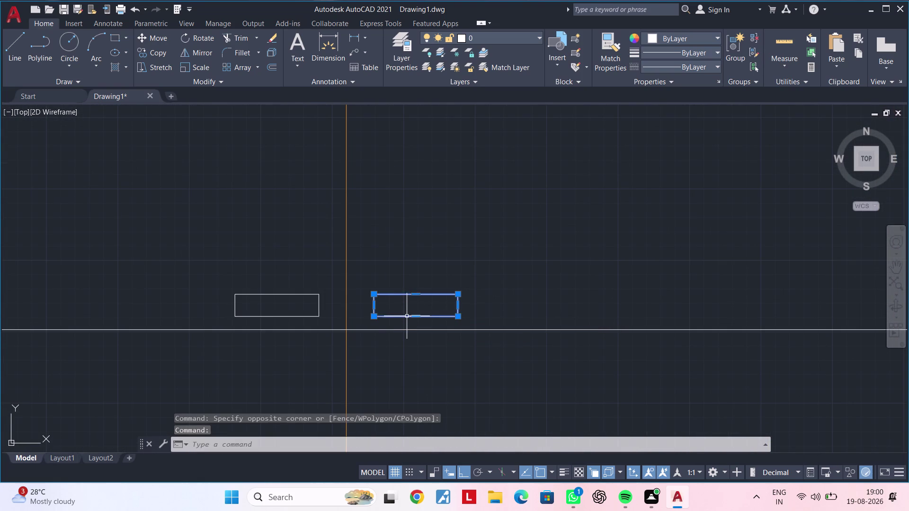
key(Delete)
middle_drag(401, 332, 461, 342)
scroll(up, 3)
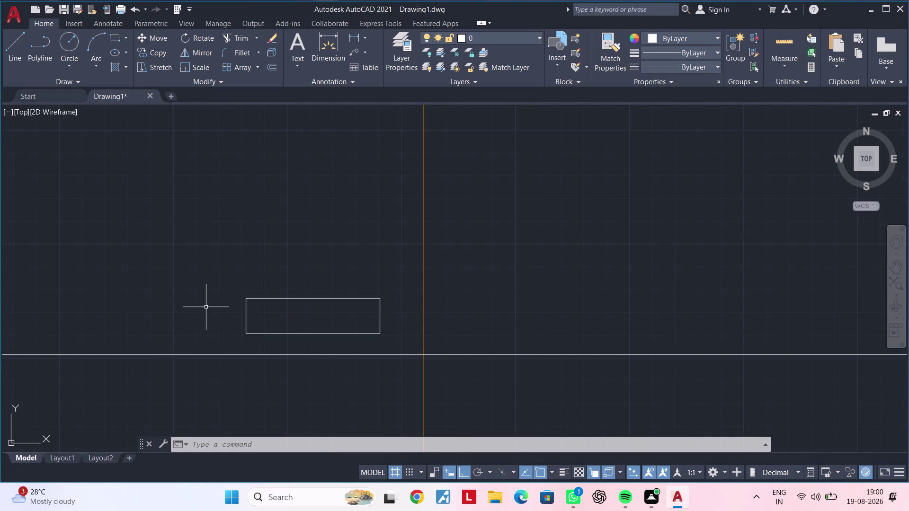
scroll(up, 3)
click(248, 316)
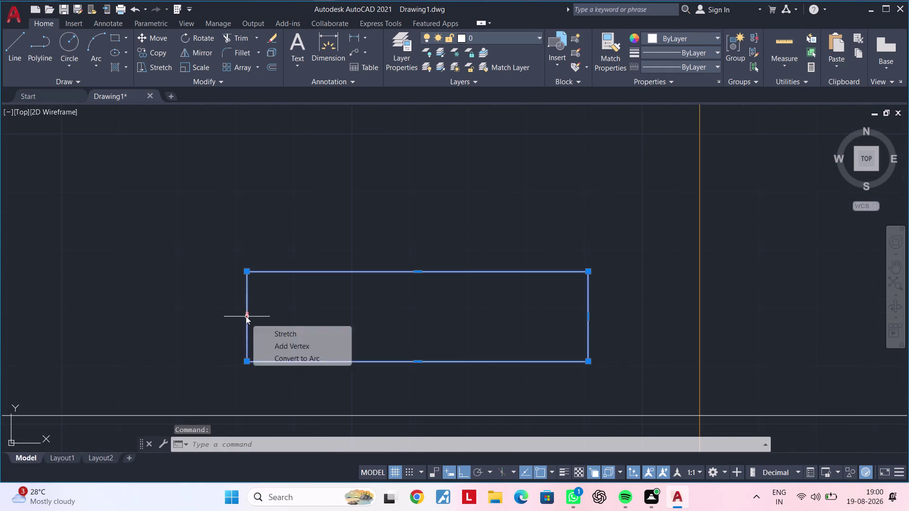
click(246, 316)
click(200, 317)
scroll(down, 3)
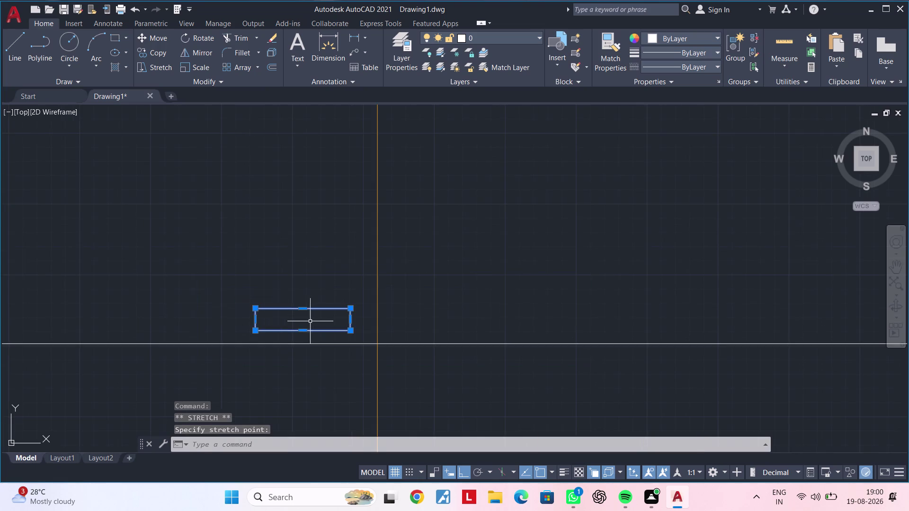
middle_drag(324, 320, 378, 307)
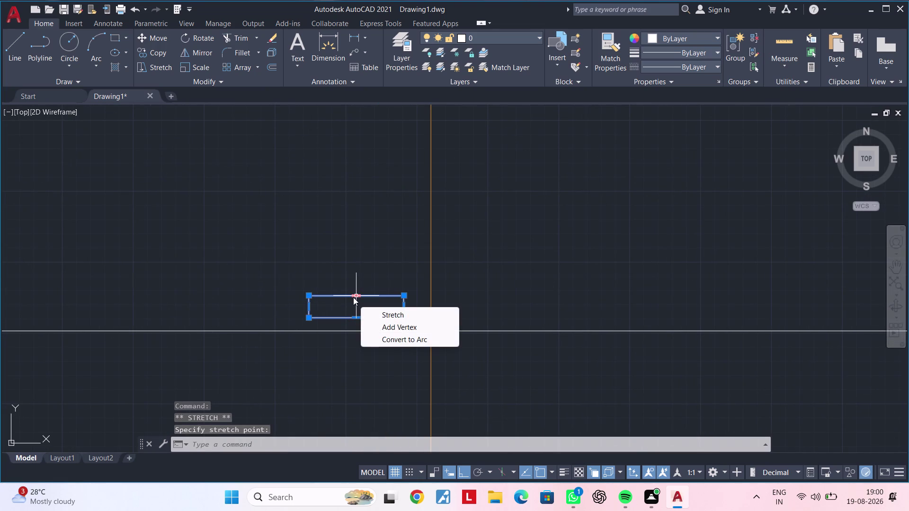
drag(353, 305, 361, 285)
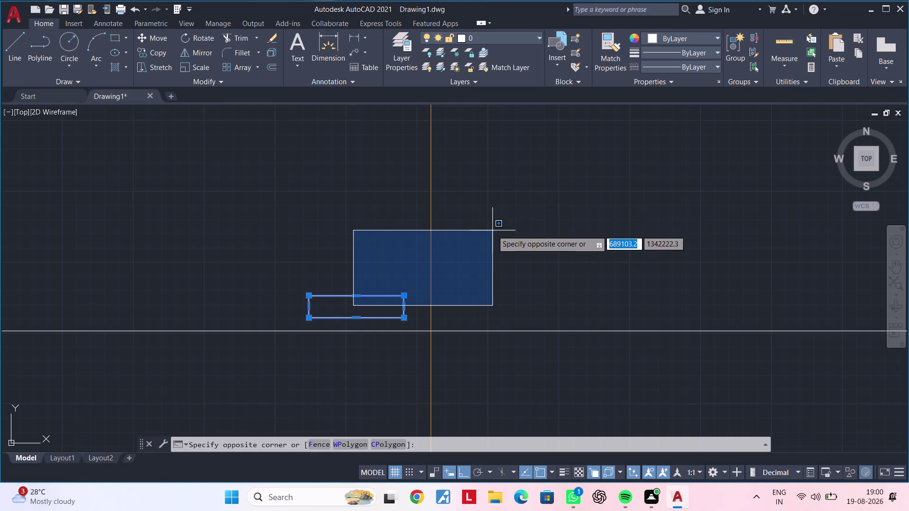
key(Escape)
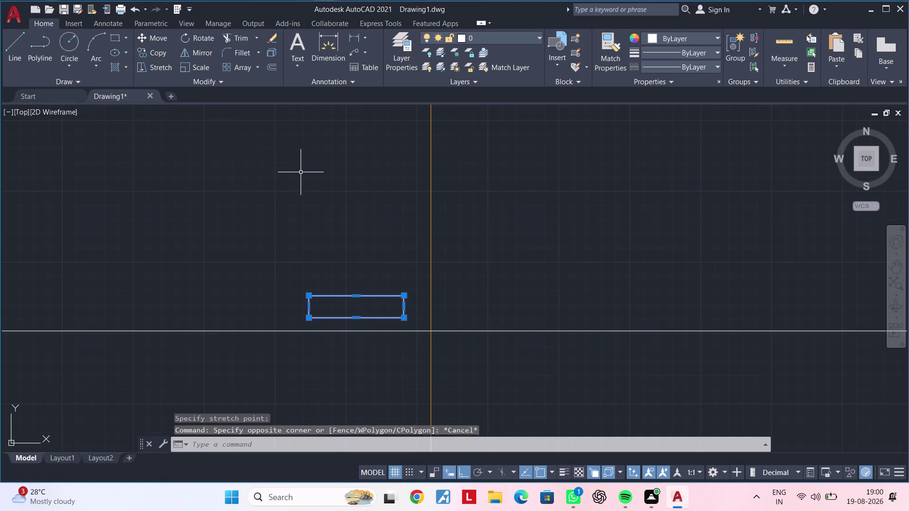
key(Escape)
middle_drag(354, 245, 351, 220)
scroll(down, 3)
middle_drag(356, 229, 363, 217)
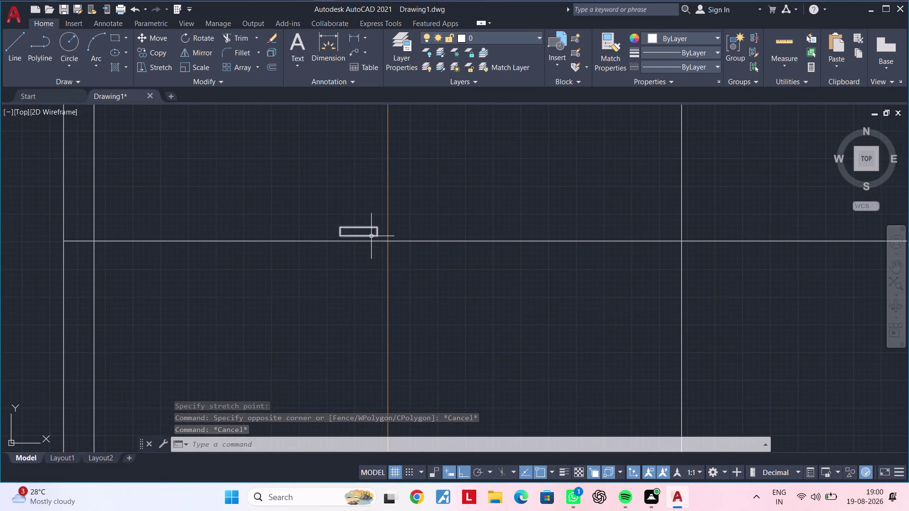
scroll(up, 3)
scroll(up, 3)
click(405, 213)
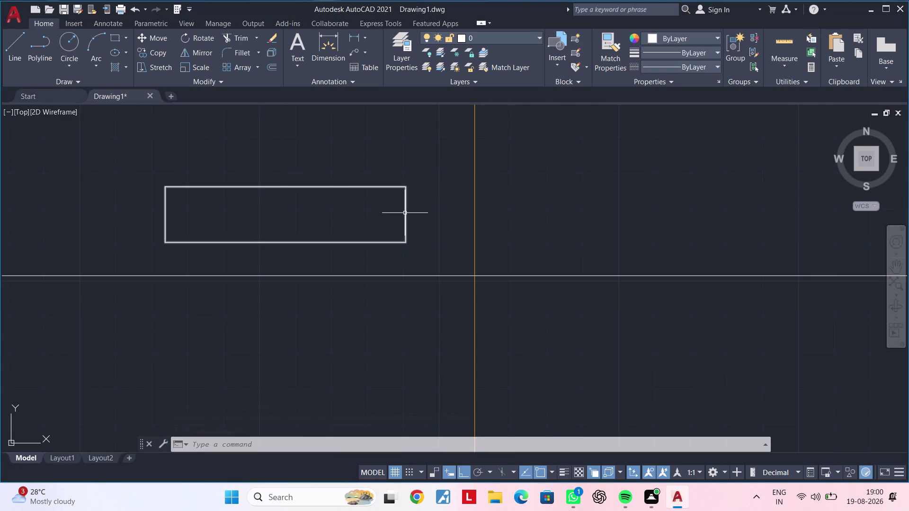
click(408, 213)
click(419, 213)
scroll(down, 3)
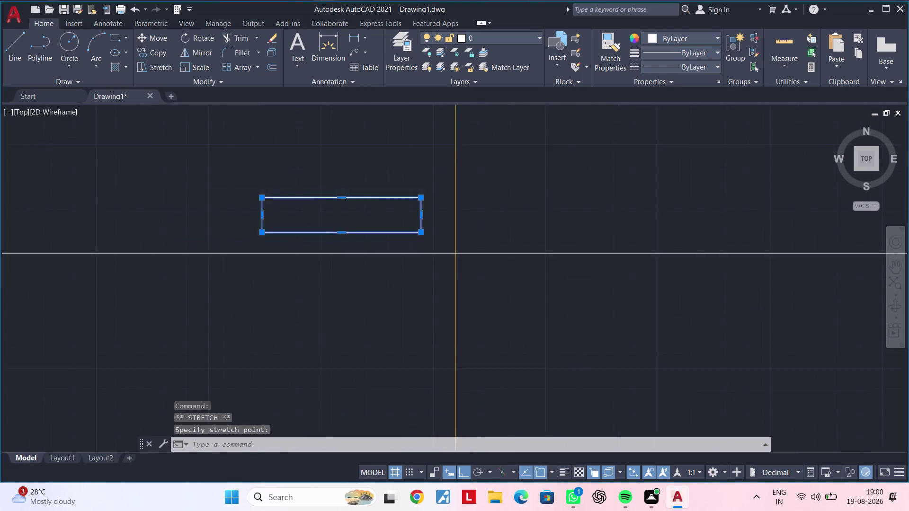
scroll(down, 3)
key(Escape)
key(Escape)
key(Escape)
key(Escape)
key(Escape)
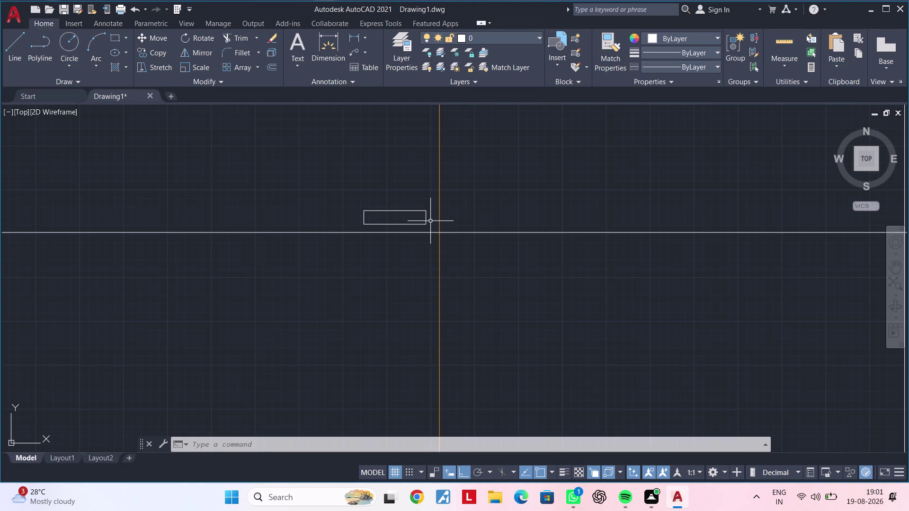
scroll(down, 3)
middle_drag(411, 229, 355, 241)
scroll(up, 3)
middle_drag(355, 235, 369, 235)
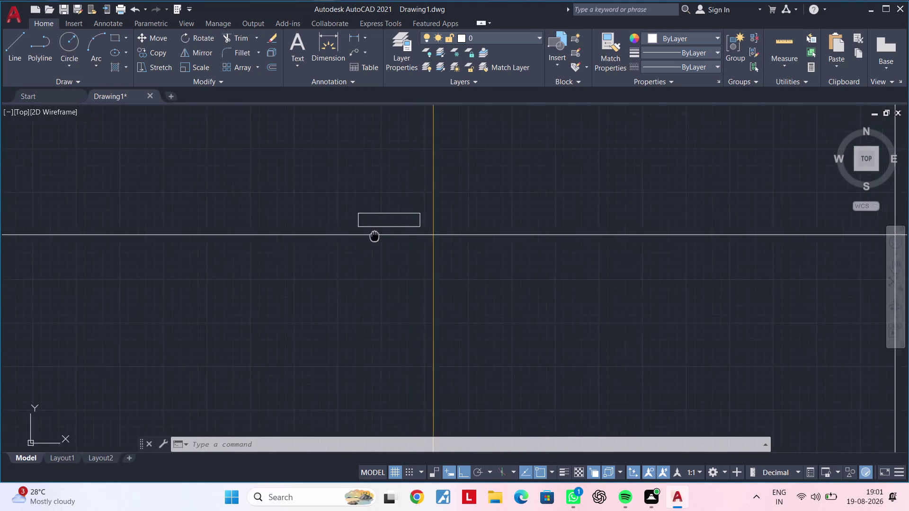
middle_drag(370, 235, 400, 235)
scroll(up, 3)
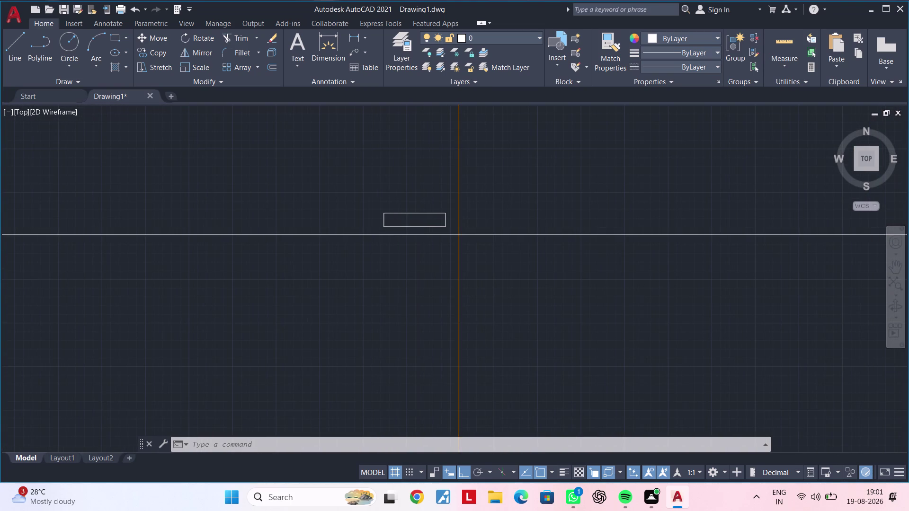
scroll(up, 3)
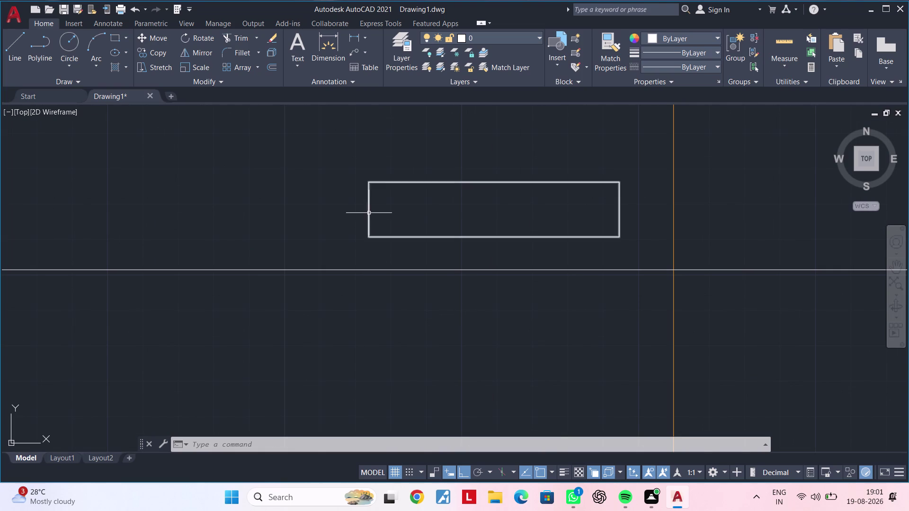
click(368, 213)
click(367, 212)
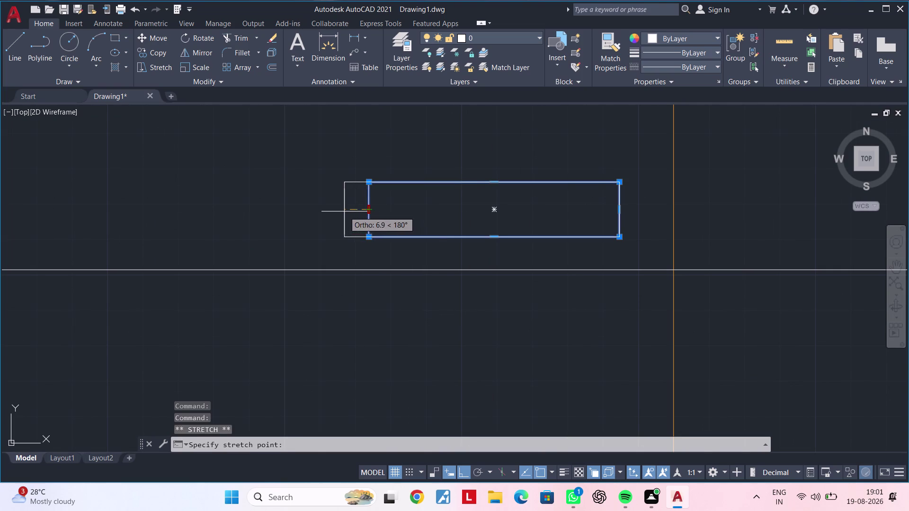
click(344, 212)
scroll(down, 3)
key(Escape)
key(Escape)
scroll(down, 3)
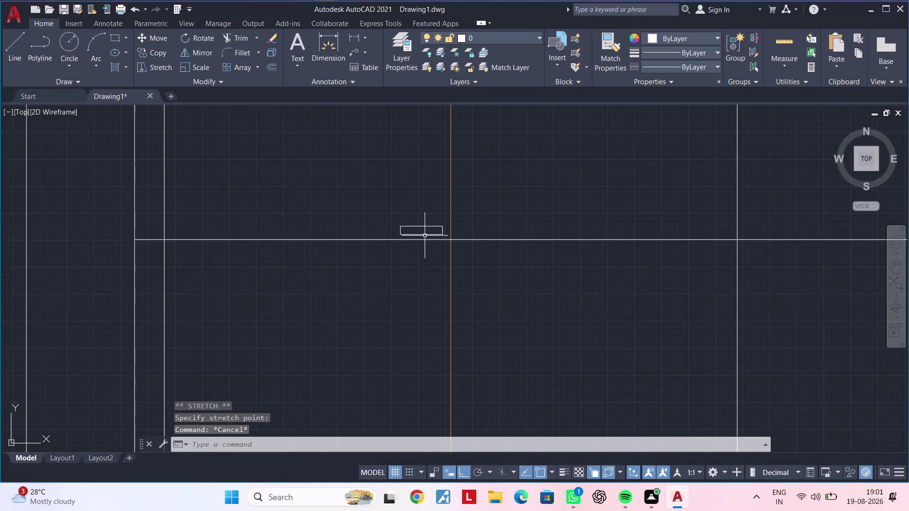
middle_drag(425, 236, 359, 242)
scroll(up, 3)
click(358, 229)
middle_drag(525, 237, 454, 238)
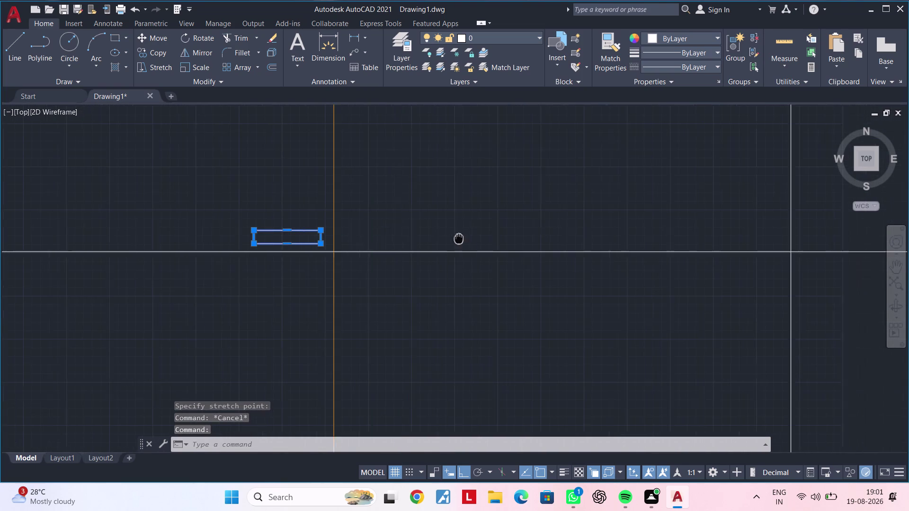
Mirror the small rectangle across the vertical line, keeping the original.
middle_drag(454, 238, 449, 237)
text(mi)
key(space)
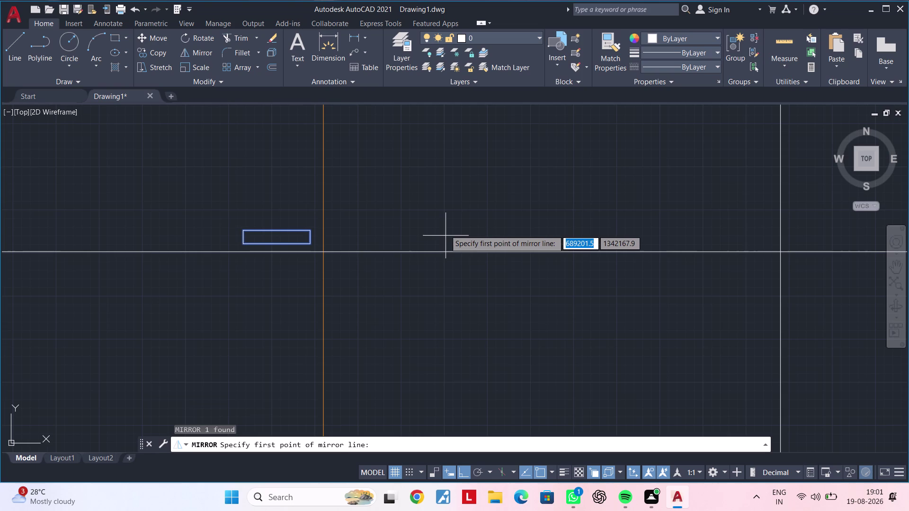
click(325, 251)
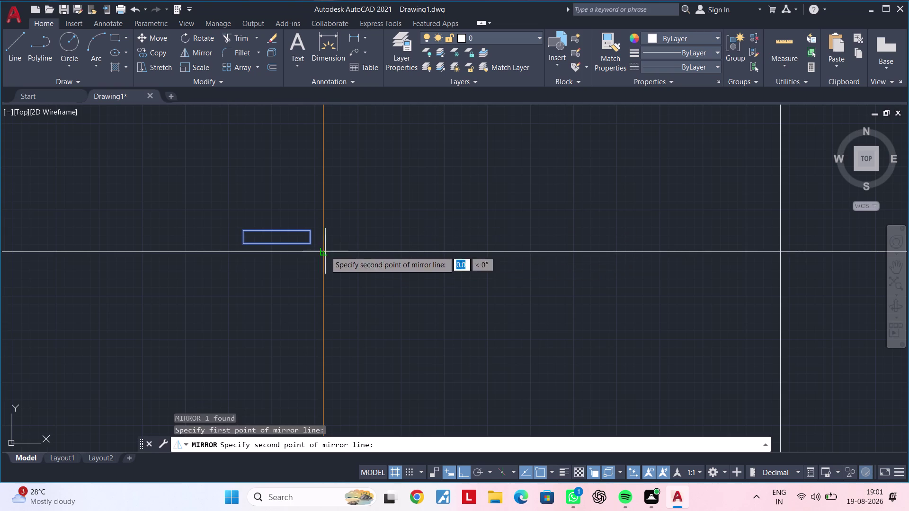
click(322, 196)
drag(347, 234, 322, 197)
key(Escape)
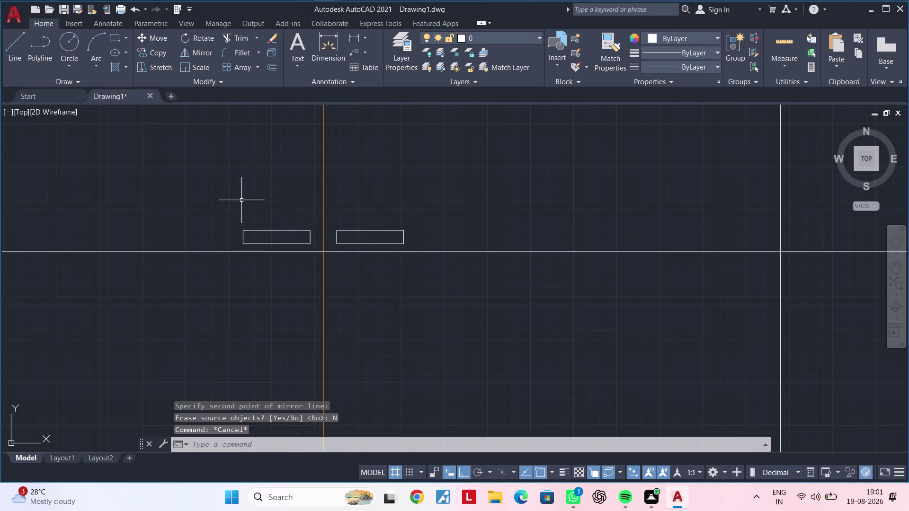
drag(219, 202, 224, 207)
click(421, 251)
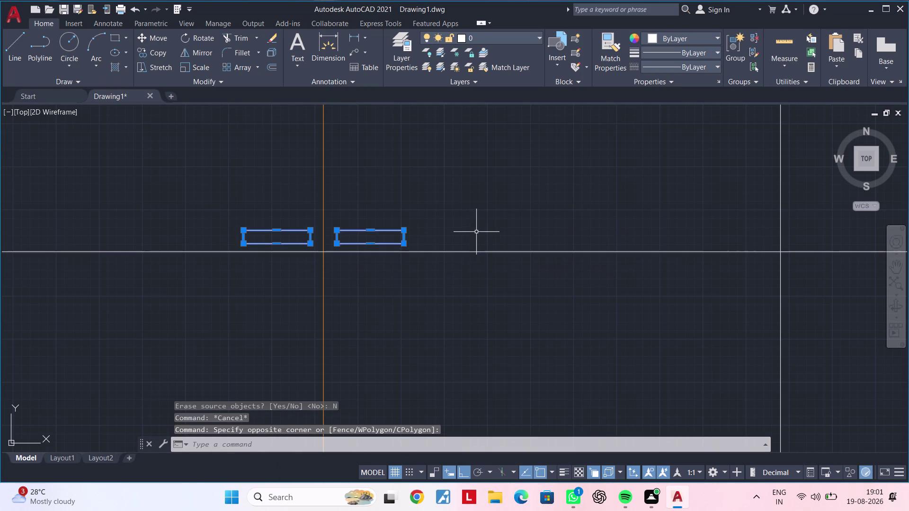
Start copying both rectangles, cancel, and reselect the pair.
text(co)
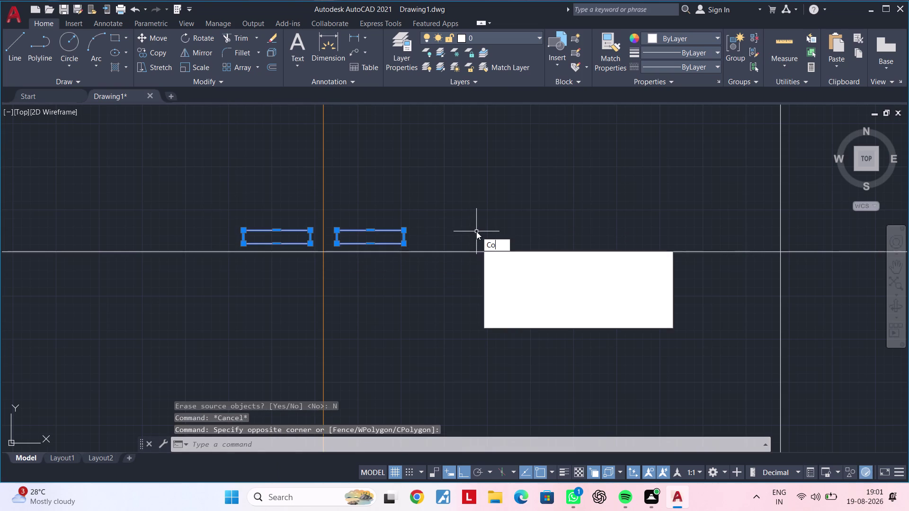
key(space)
click(324, 252)
scroll(down, 3)
middle_drag(549, 245, 245, 247)
scroll(up, 3)
key(Escape)
key(Escape)
scroll(up, 3)
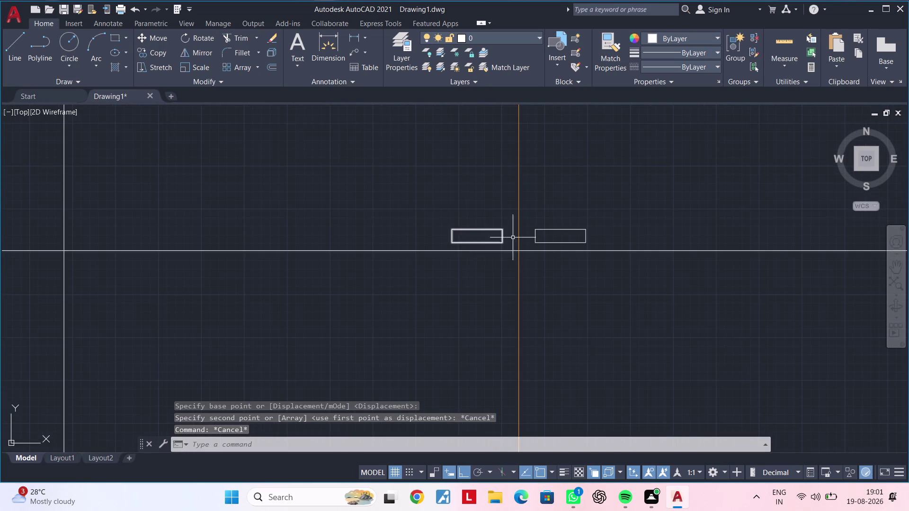
drag(414, 214, 439, 220)
click(622, 243)
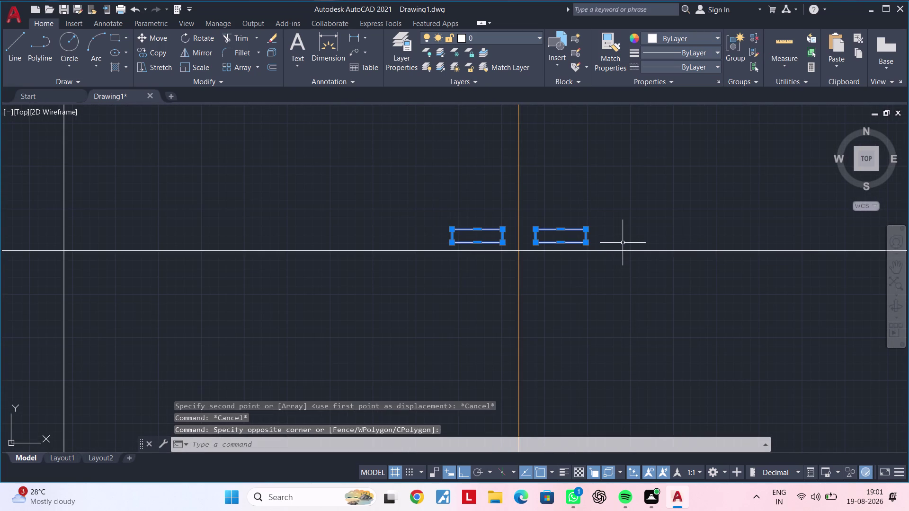
Delete two pairs of small rectangles from the wardrobe frame.
key(Delete)
scroll(down, 3)
scroll(down, 3)
middle_drag(645, 245, 277, 294)
drag(428, 266, 431, 269)
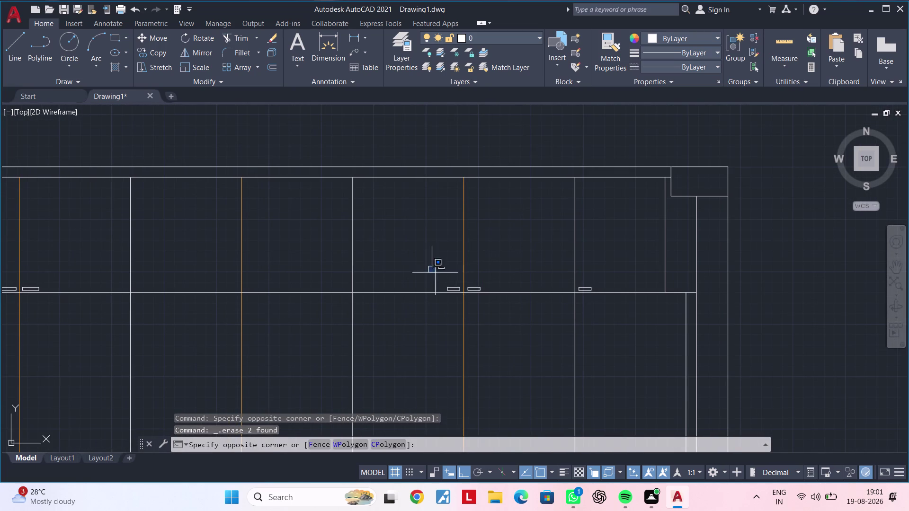
drag(431, 270, 440, 278)
click(500, 293)
key(Delete)
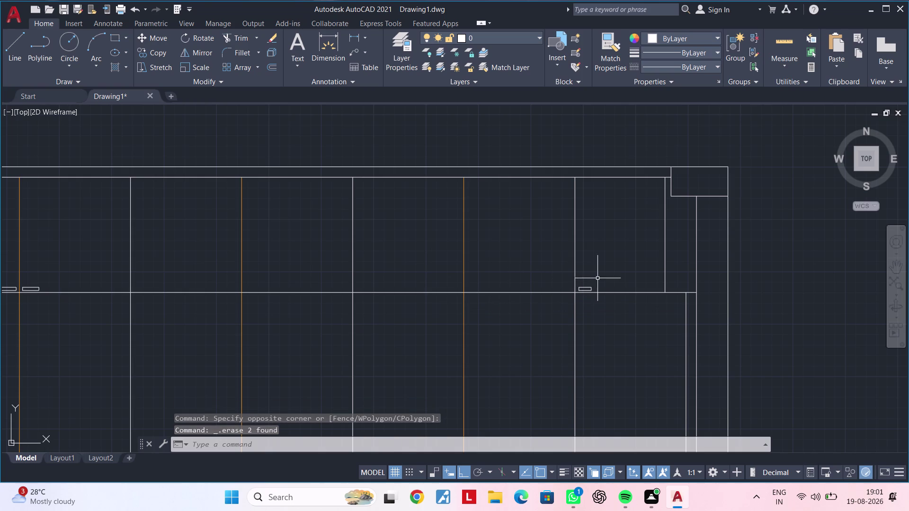
Delete the remaining small rectangle near the shutter line.
click(599, 278)
key(Delete)
key(Delete)
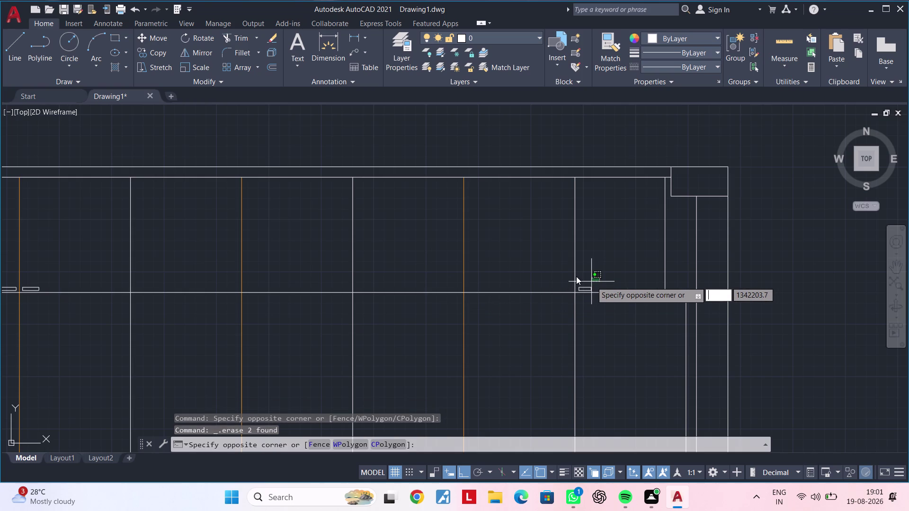
key(Escape)
key(Escape)
scroll(up, 3)
click(567, 274)
click(633, 308)
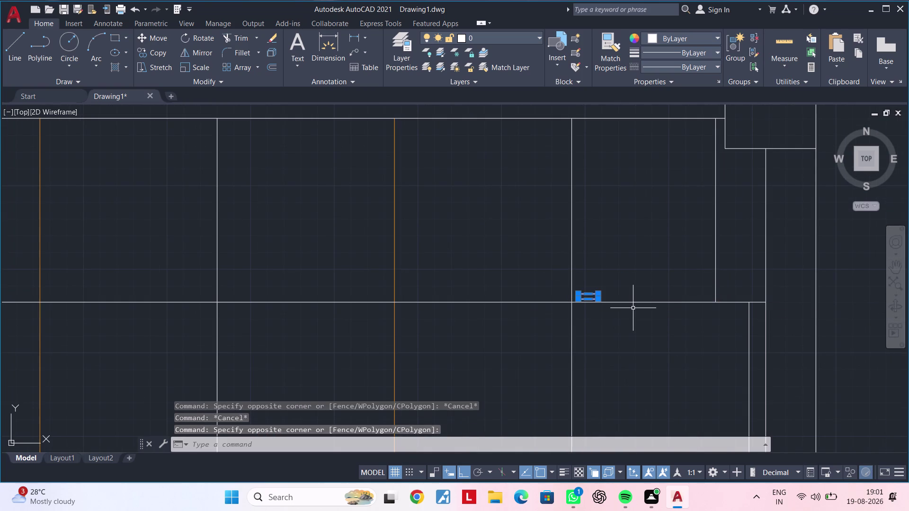
key(Delete)
Copy the two small rectangles to another shutter joint.
scroll(down, 3)
middle_drag(377, 310, 603, 285)
scroll(up, 3)
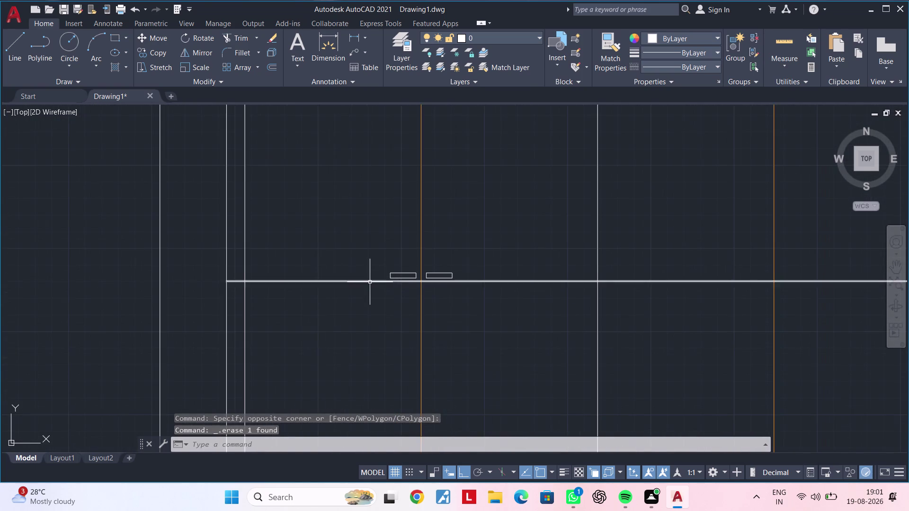
middle_drag(389, 282, 330, 289)
scroll(up, 3)
drag(316, 250, 380, 273)
click(648, 317)
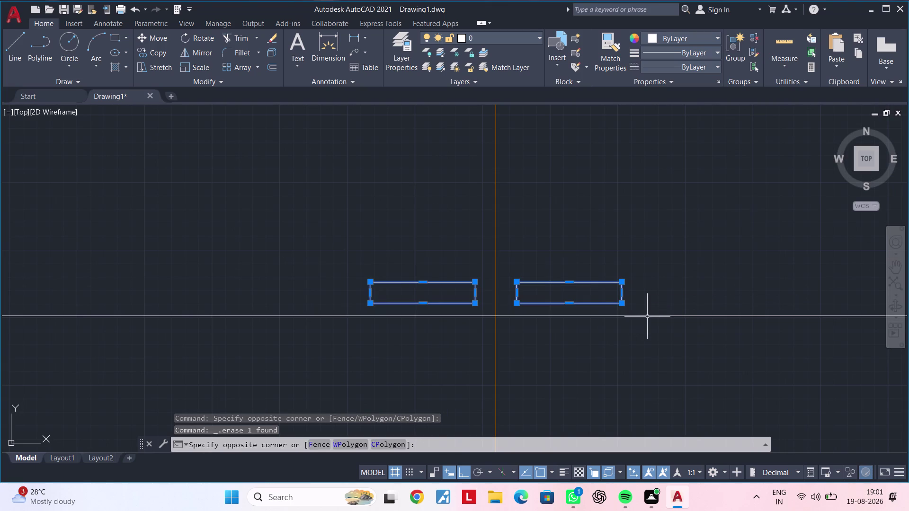
key(c)
key(o)
key(space)
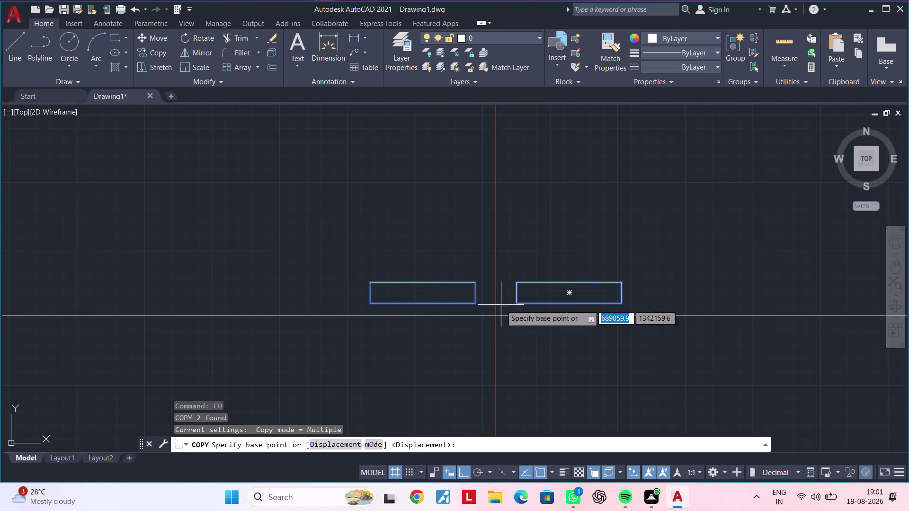
click(497, 316)
scroll(down, 3)
middle_drag(658, 302, 221, 301)
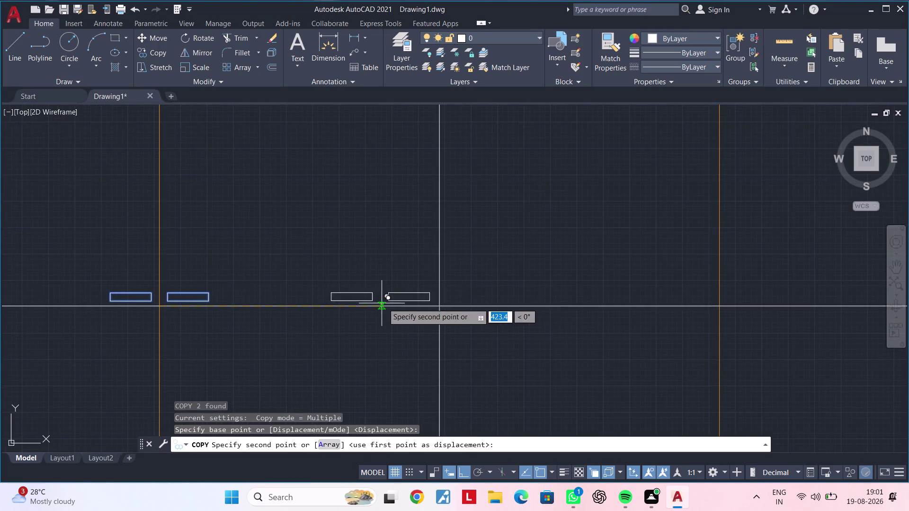
middle_drag(485, 302, 214, 316)
scroll(up, 3)
click(444, 321)
Attempt a further copy of the rectangle pair, then cancel it.
scroll(down, 3)
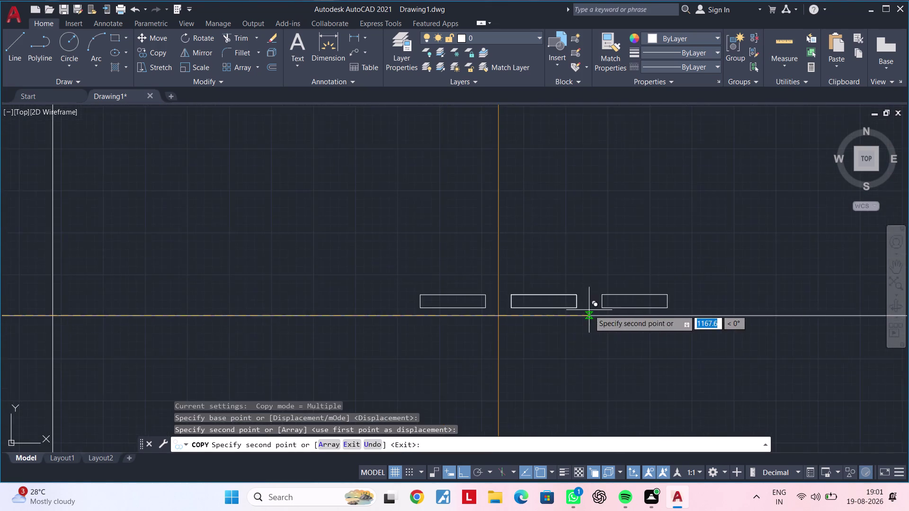
middle_drag(583, 311, 62, 277)
middle_drag(437, 283, 125, 289)
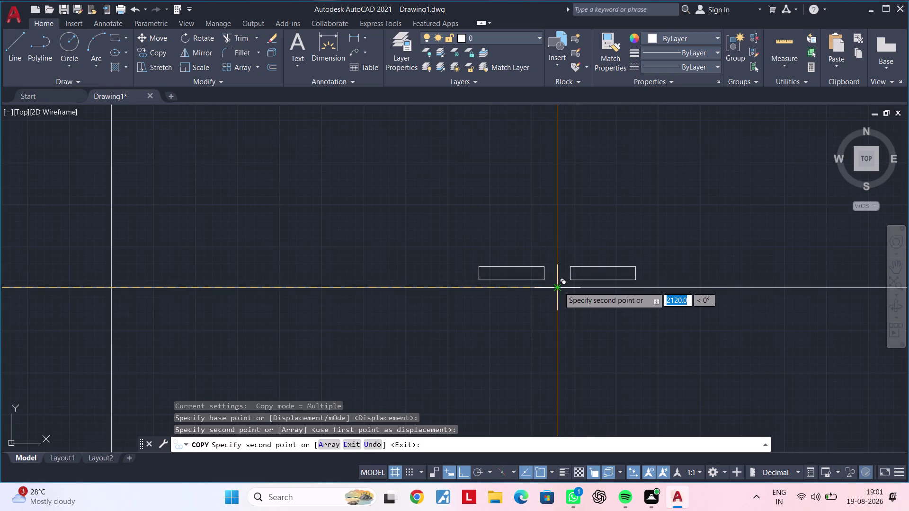
click(559, 287)
scroll(down, 3)
scroll(up, 3)
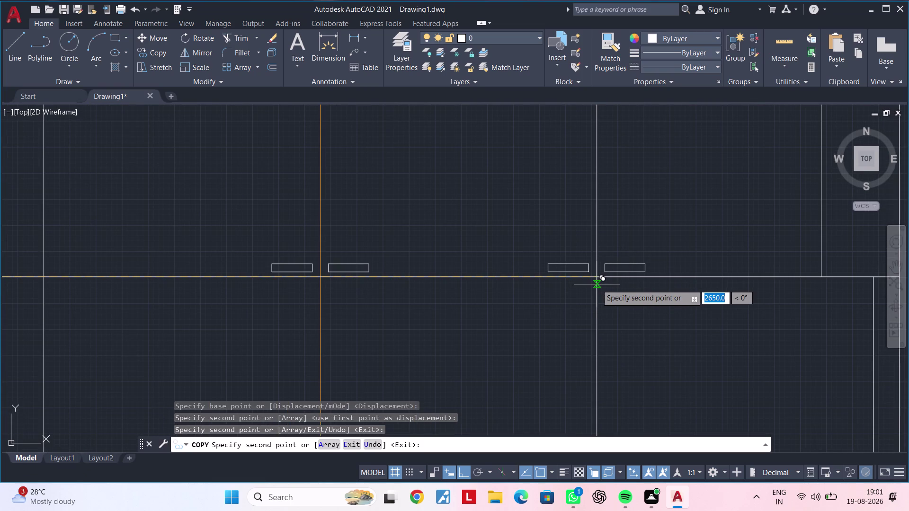
click(593, 281)
key(Escape)
key(Escape)
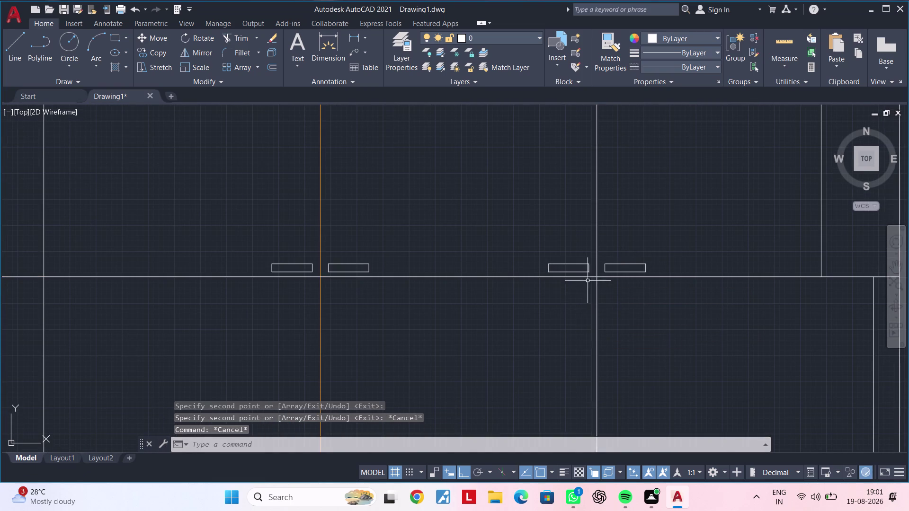
Delete the extra small rectangle on the shutter divider line.
scroll(up, 3)
click(593, 220)
click(464, 264)
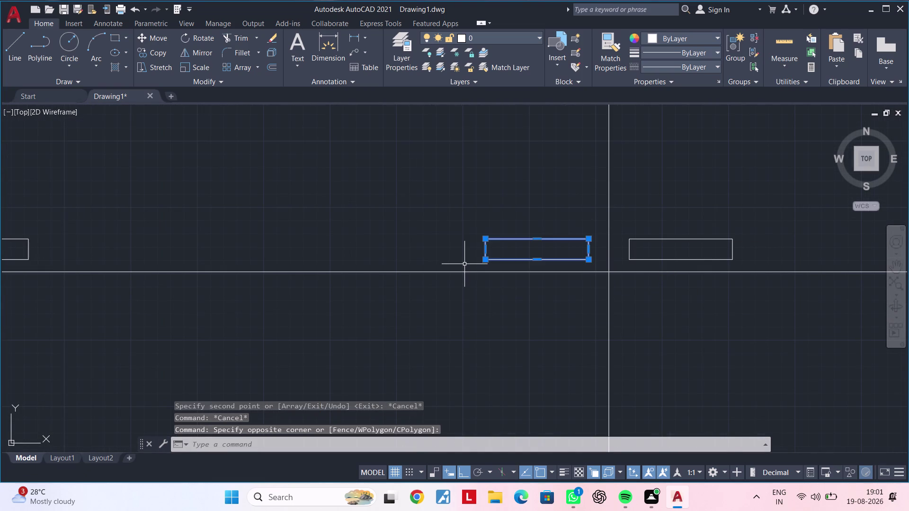
key(Delete)
Recentre the view on the whole wardrobe elevation.
scroll(down, 3)
middle_drag(446, 307, 603, 280)
scroll(down, 3)
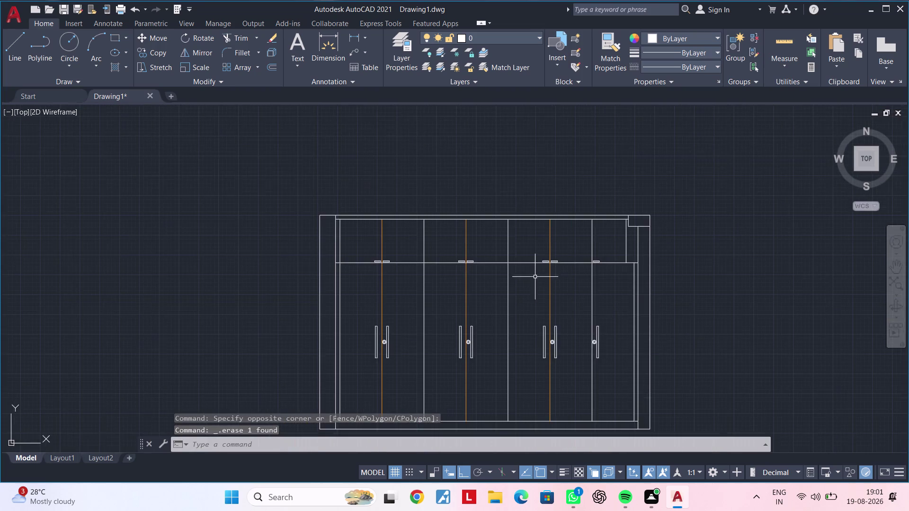
middle_drag(536, 277, 538, 246)
key(Escape)
key(Escape)
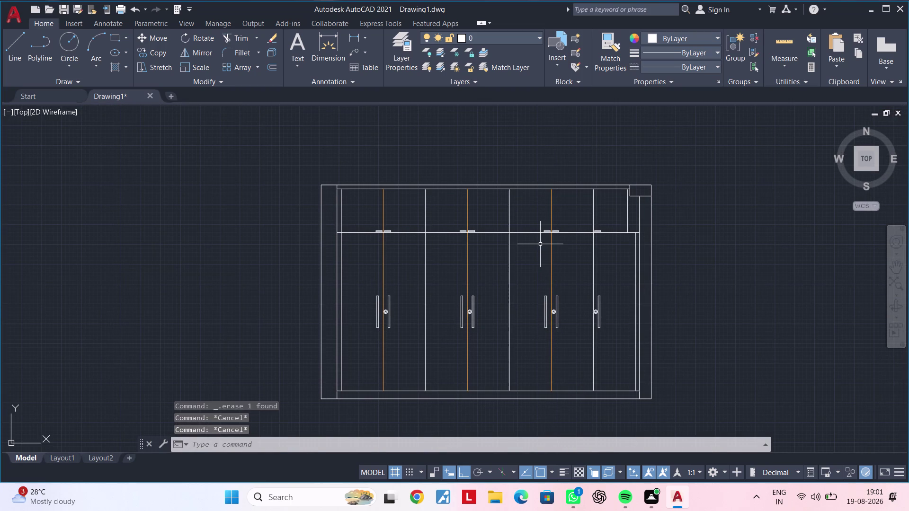
key(Escape)
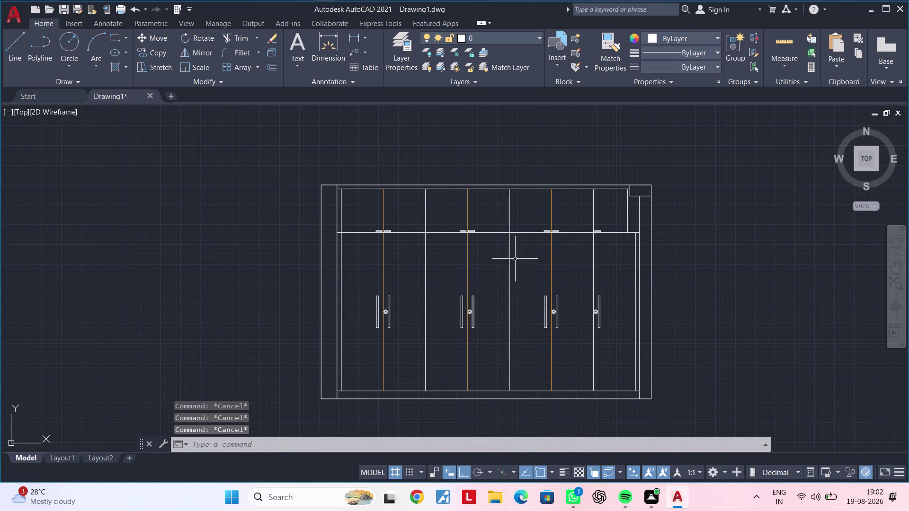
middle_drag(332, 254, 332, 240)
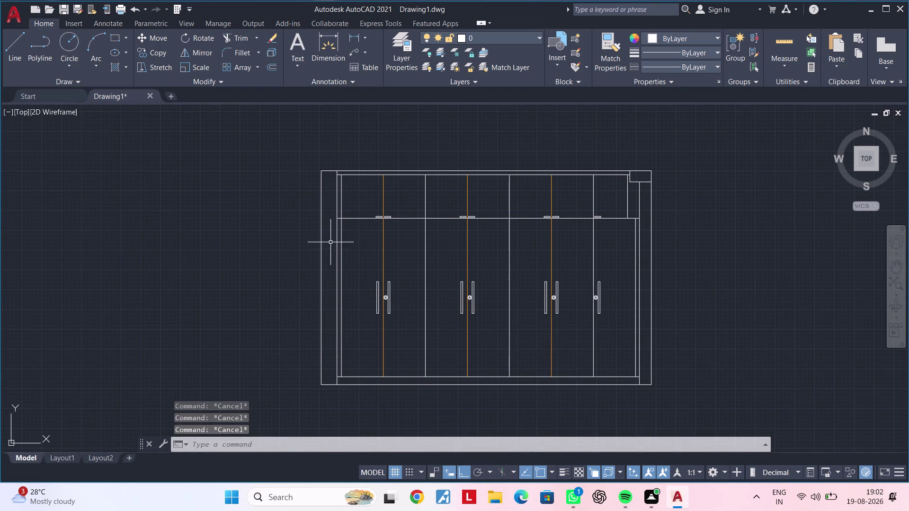
Hatch the left and right side walls with the ANSI31 diagonal line pattern.
text(h)
key(space)
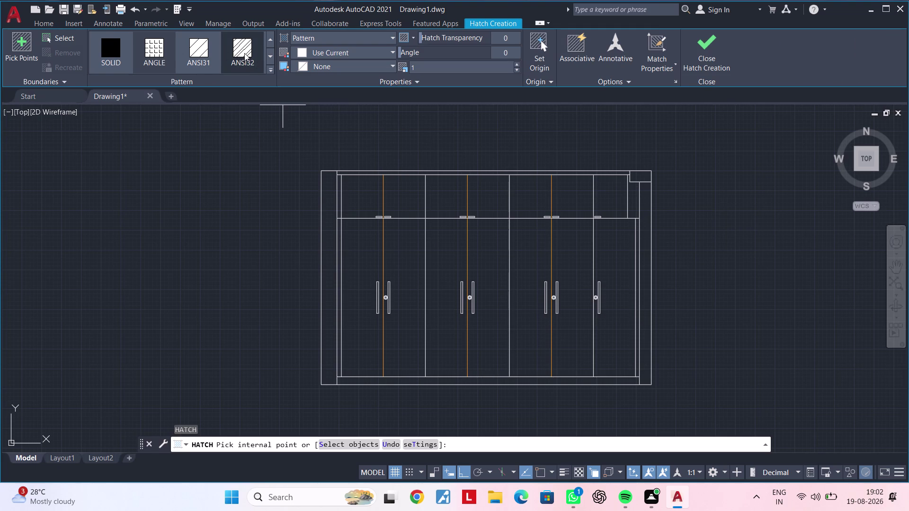
click(244, 53)
click(327, 238)
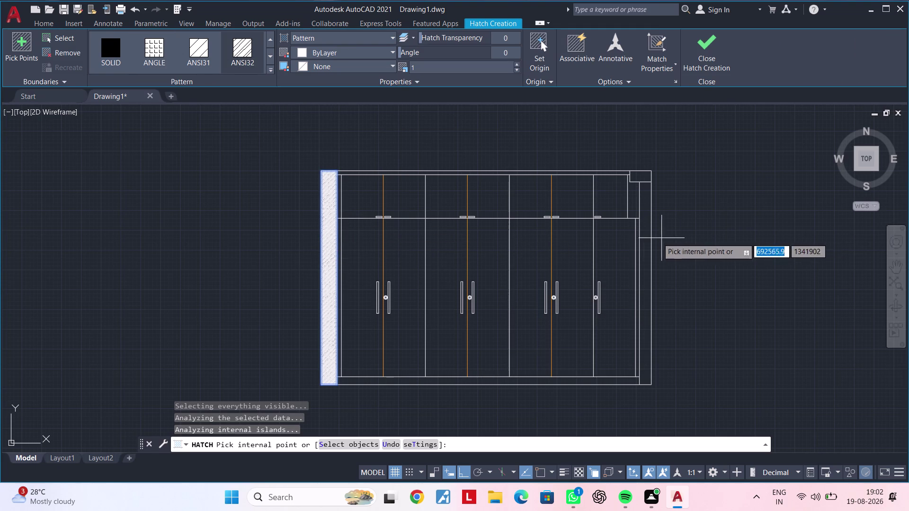
scroll(up, 3)
click(644, 237)
scroll(down, 3)
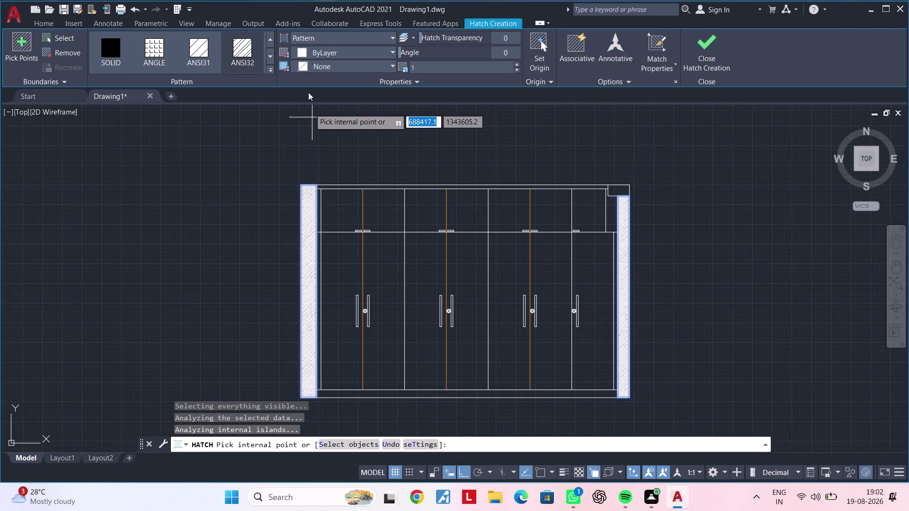
Adjust the wall hatch angle and raise its scale, then finish the hatch.
drag(421, 54, 445, 54)
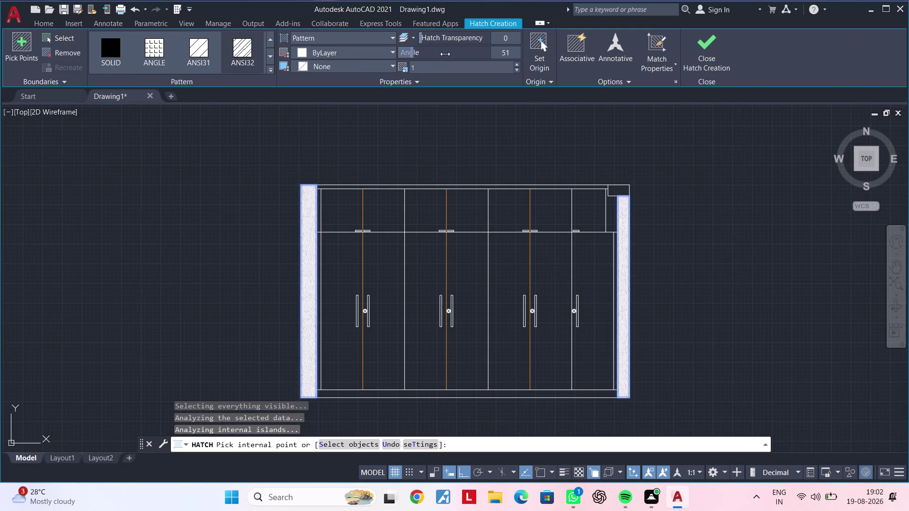
drag(445, 54, 451, 54)
click(515, 65)
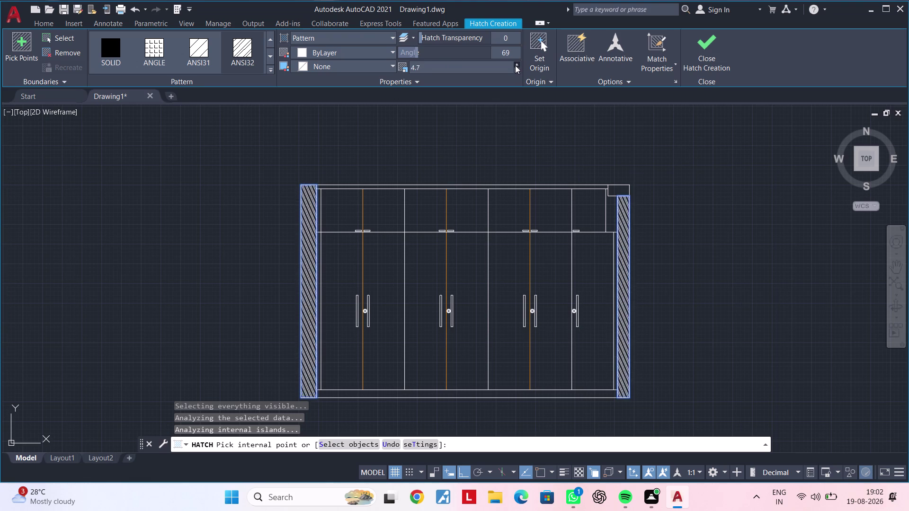
click(515, 65)
click(515, 65)
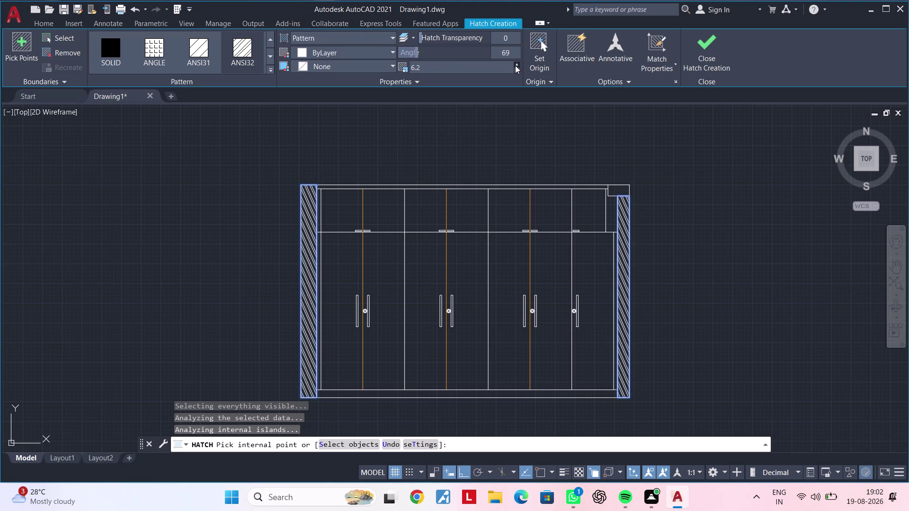
drag(428, 53, 362, 54)
drag(419, 54, 402, 54)
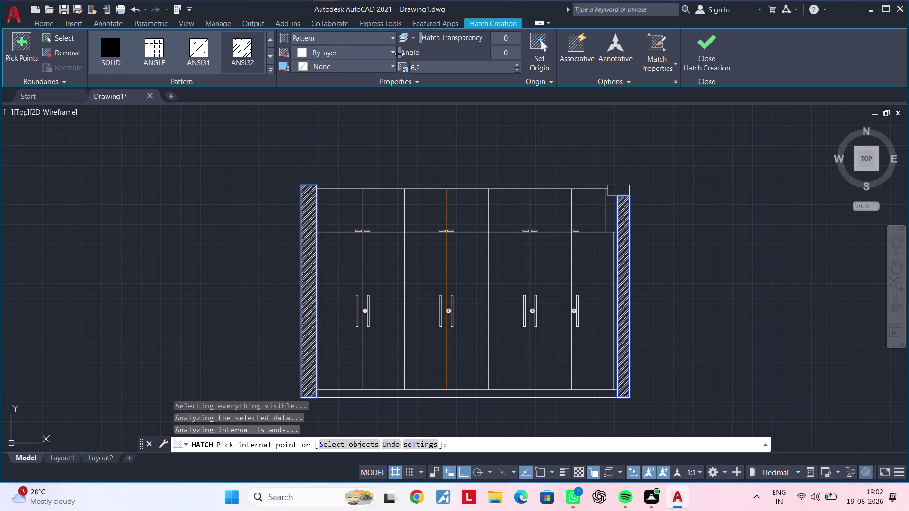
drag(402, 54, 381, 54)
triple_click(515, 65)
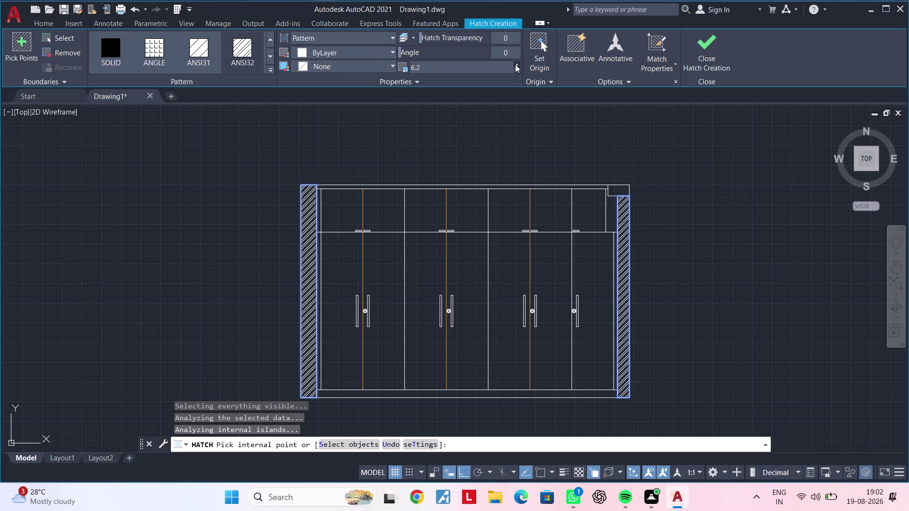
triple_click(515, 64)
triple_click(515, 64)
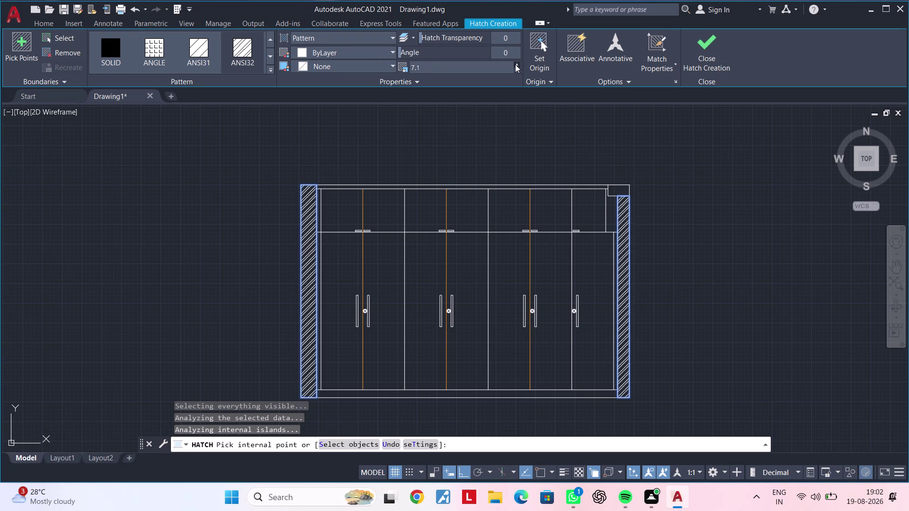
triple_click(515, 64)
click(515, 65)
key(Escape)
key(Escape)
Pan the view to centre the wardrobe's top-right corner box.
scroll(down, 3)
key(Escape)
key(Escape)
scroll(up, 3)
scroll(down, 3)
middle_drag(536, 241, 622, 246)
scroll(up, 3)
middle_drag(445, 210, 383, 234)
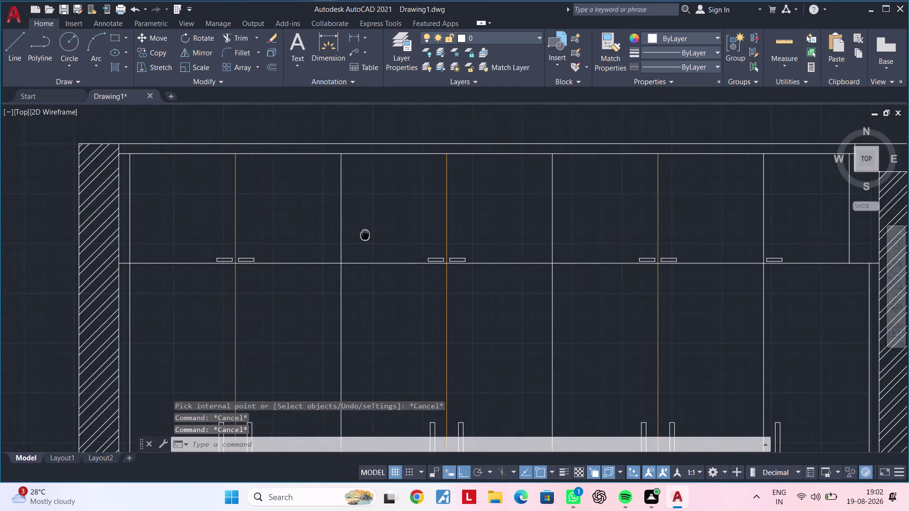
middle_drag(382, 234, 363, 234)
middle_drag(447, 225, 341, 244)
scroll(down, 3)
middle_drag(403, 230, 331, 229)
scroll(up, 3)
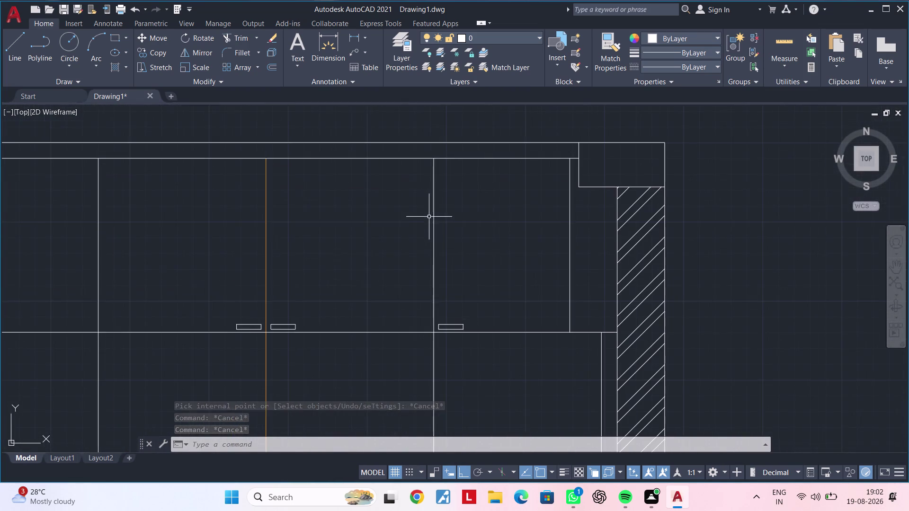
middle_drag(546, 223, 566, 223)
key(Escape)
Hatch the top-right corner box with the AR-CONC concrete pattern.
key(Escape)
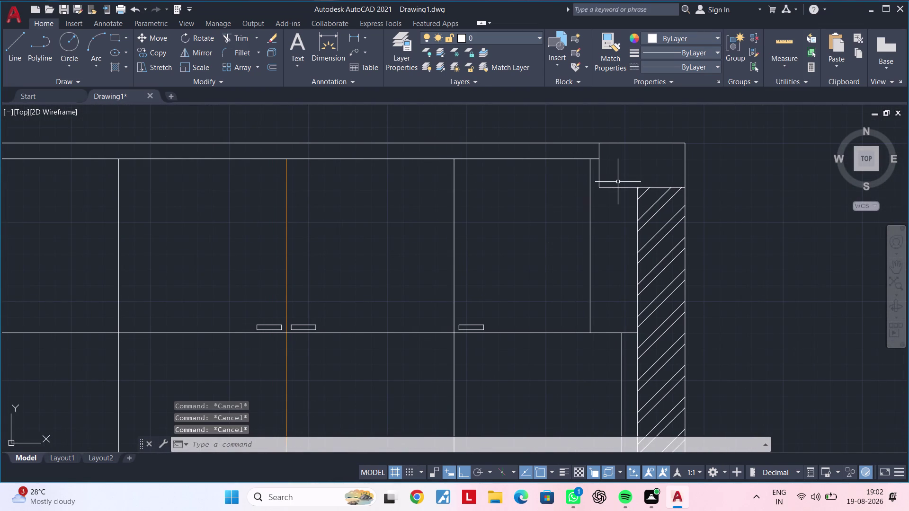
text(h)
key(space)
click(269, 71)
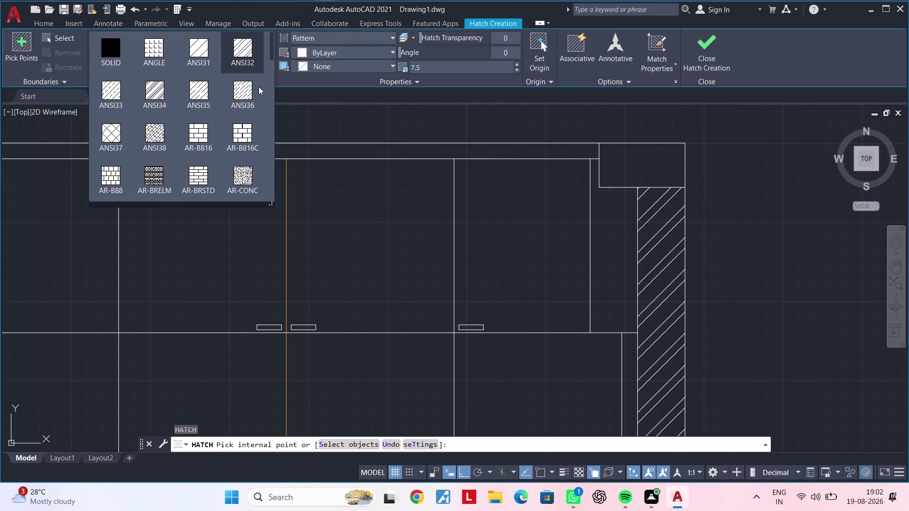
click(243, 174)
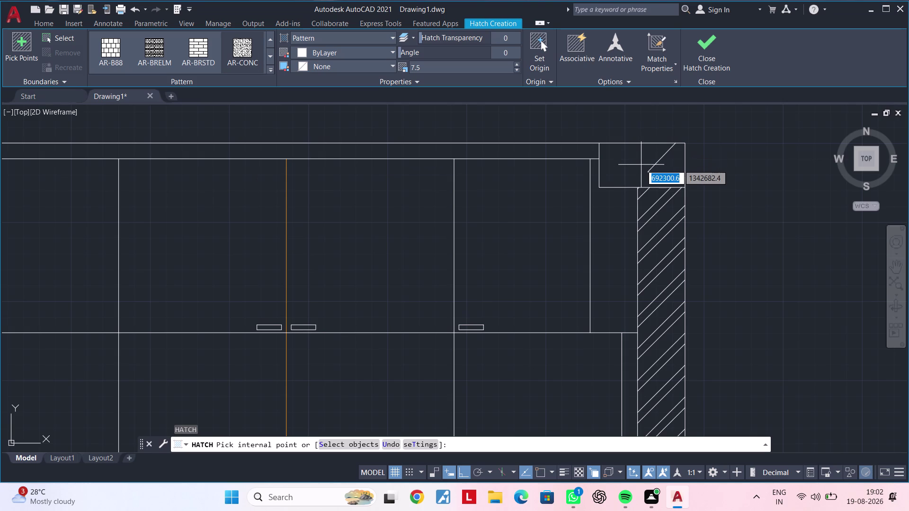
click(243, 51)
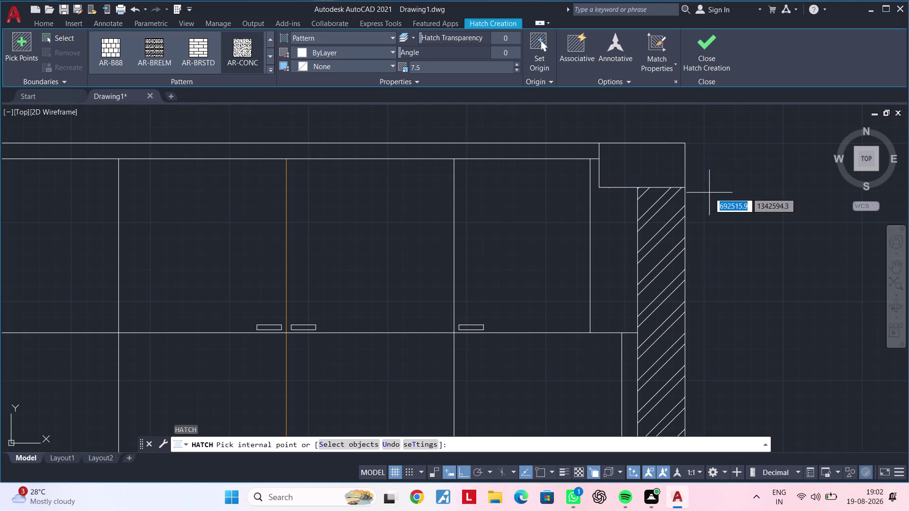
click(656, 173)
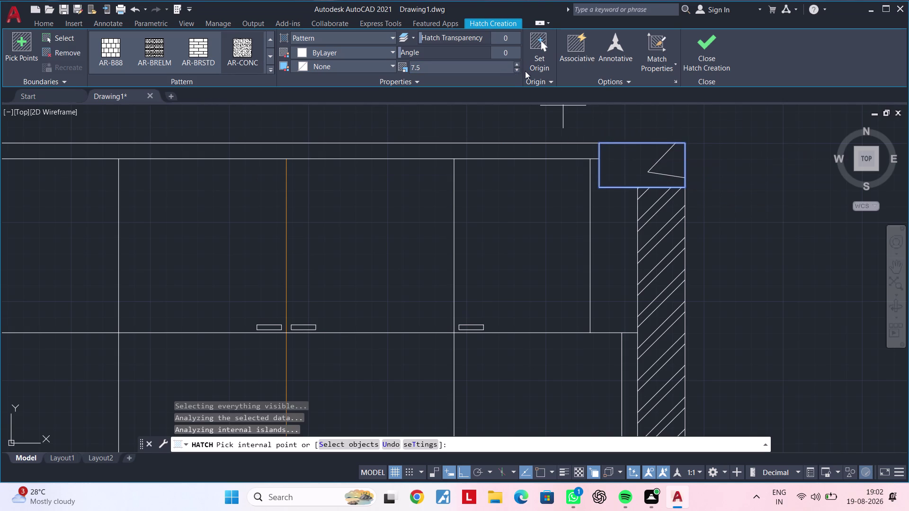
Set the concrete hatch scale to 0.2 and finish the hatch.
double_click(519, 71)
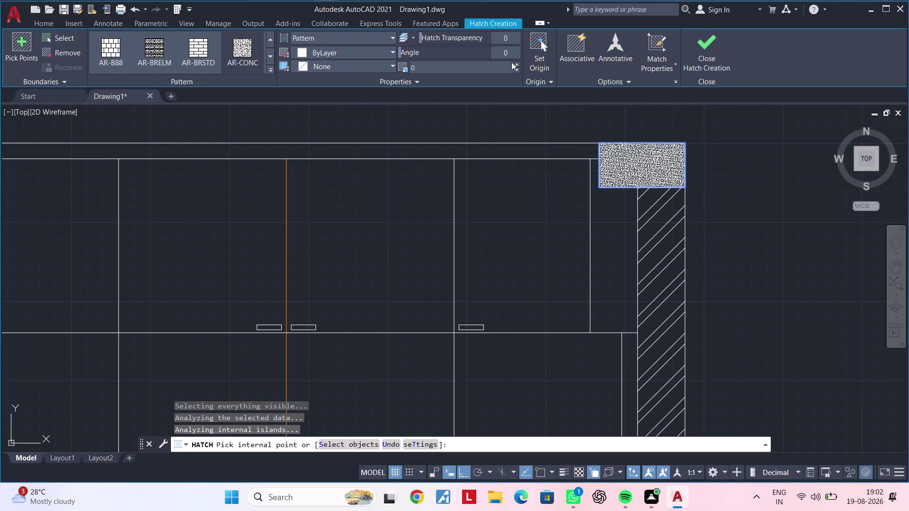
click(516, 62)
double_click(516, 62)
click(516, 63)
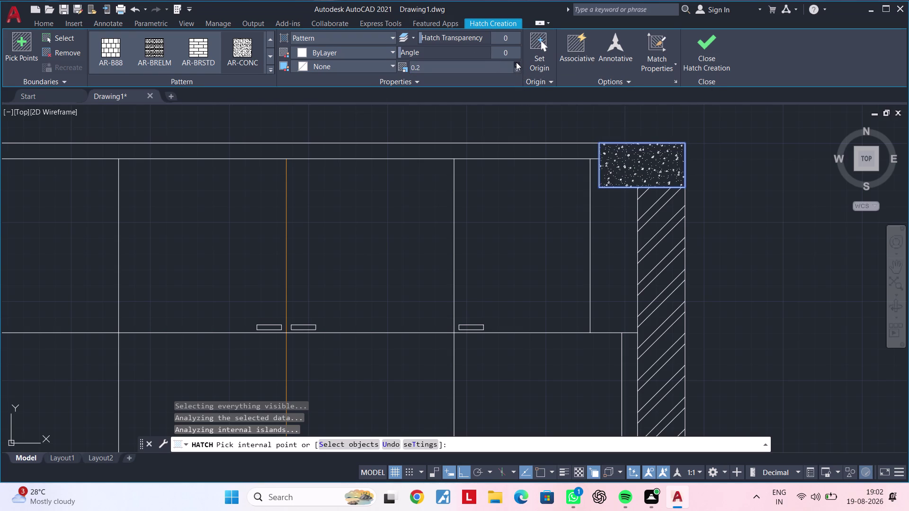
triple_click(516, 62)
double_click(516, 62)
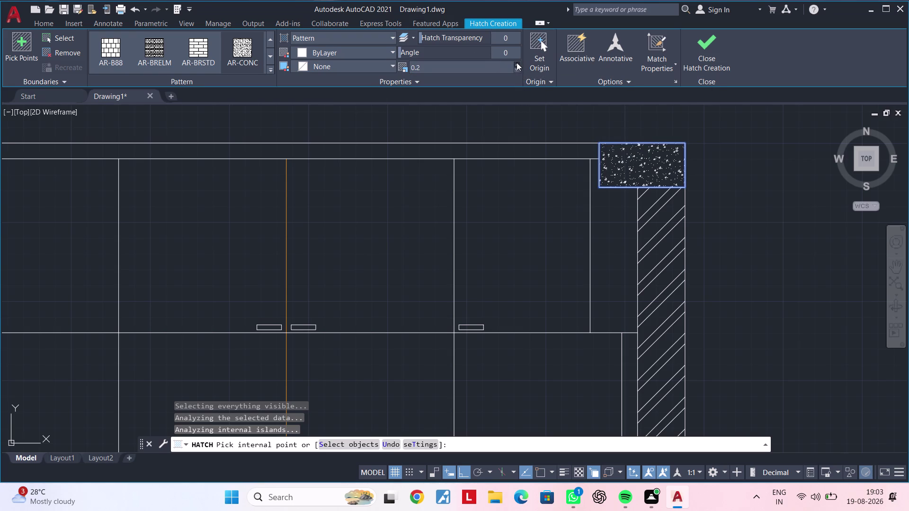
triple_click(516, 62)
triple_click(516, 62)
click(517, 63)
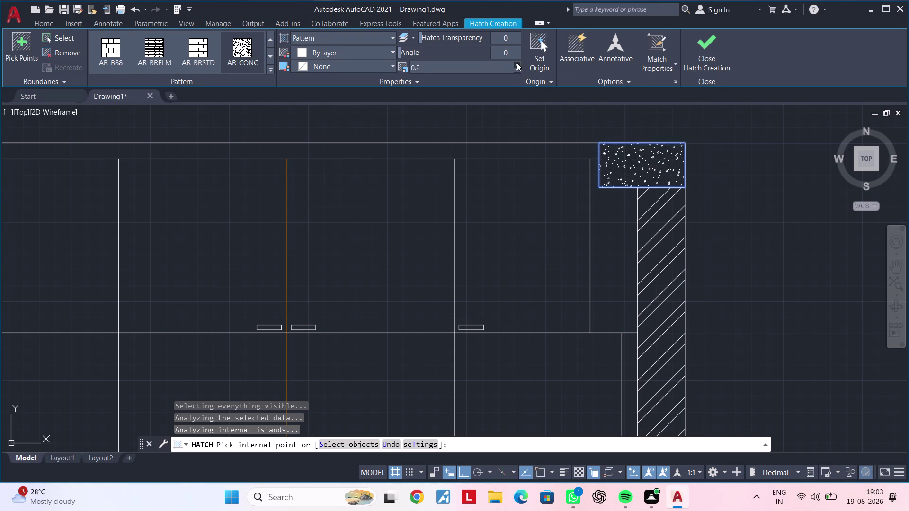
triple_click(516, 63)
triple_click(517, 62)
triple_click(516, 62)
click(517, 62)
key(Escape)
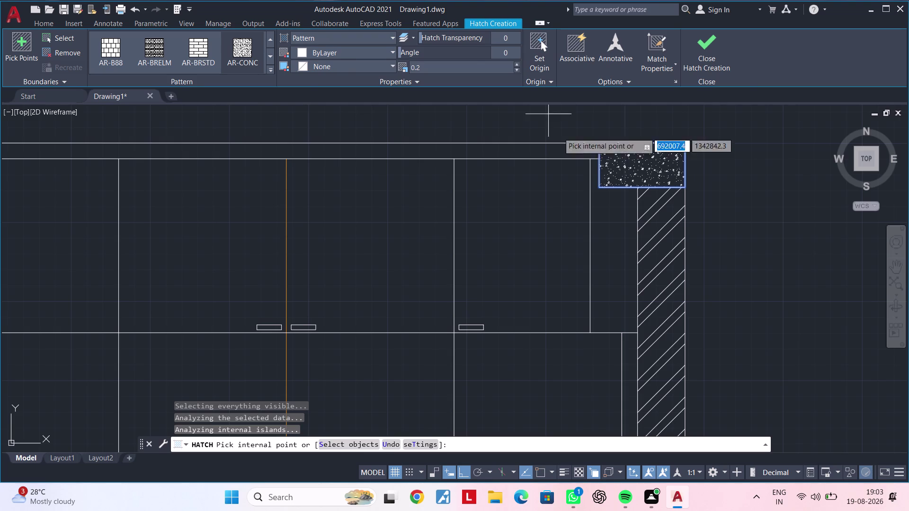
key(Escape)
Pan to bring the whole wardrobe back into view.
scroll(down, 3)
key(Escape)
scroll(down, 3)
middle_drag(530, 213, 629, 202)
middle_drag(543, 206, 656, 194)
key(Escape)
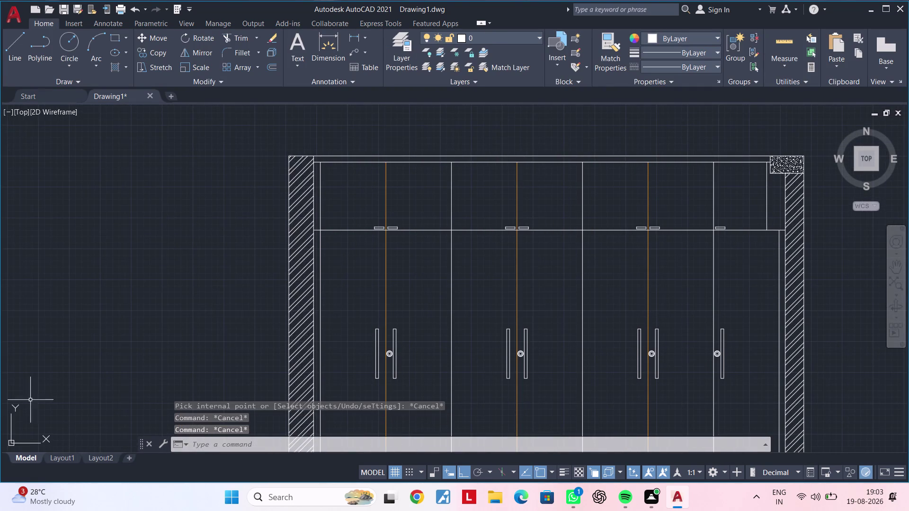
middle_drag(391, 307, 405, 185)
middle_drag(383, 243, 381, 328)
key(Escape)
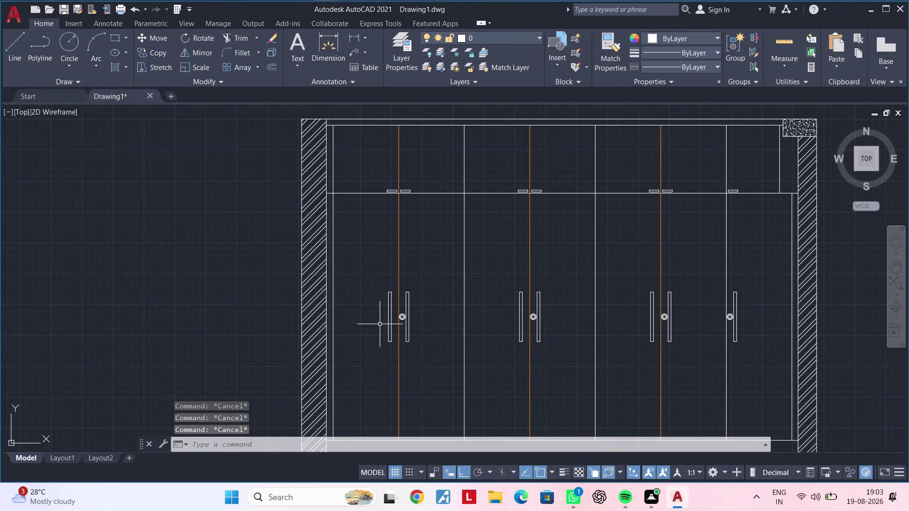
key(Escape)
key(Escape)
key(Escape)
key(Escape)
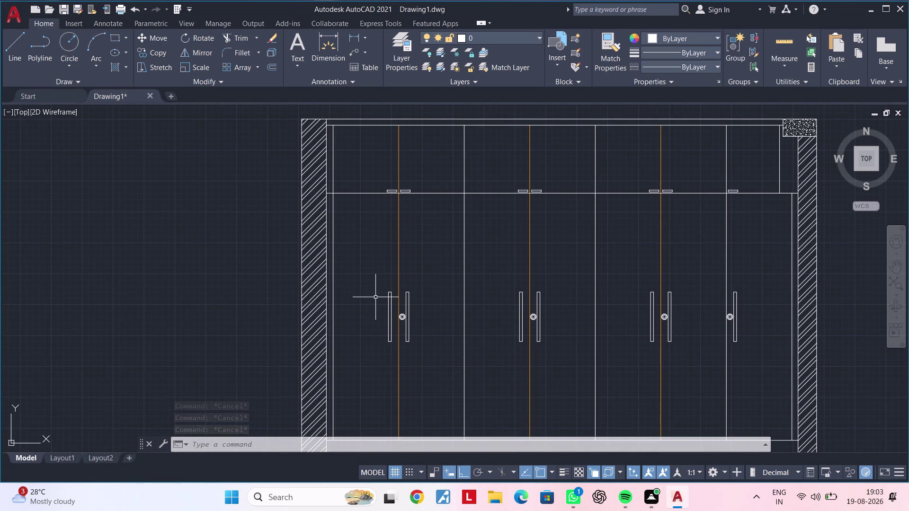
key(Escape)
key(Escape)
key(Escape)
key(Escape)
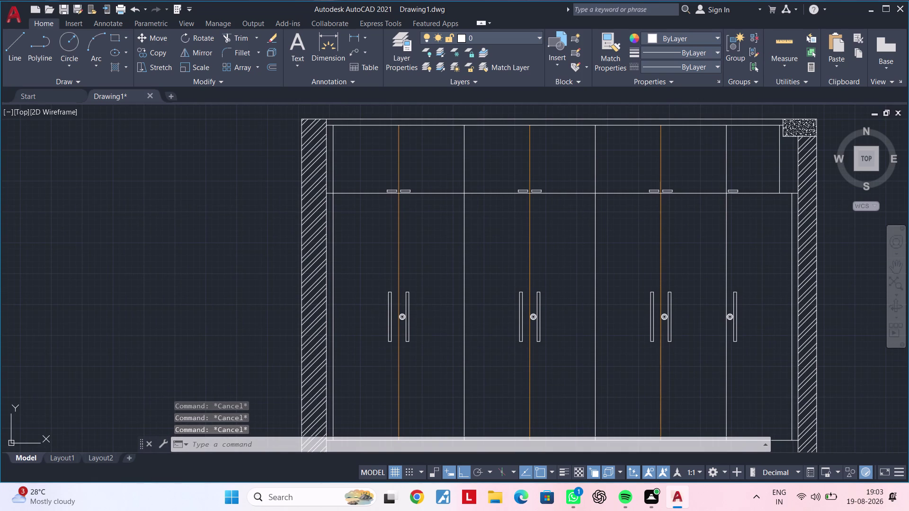
key(Escape)
middle_drag(445, 281, 428, 213)
middle_drag(451, 237, 448, 273)
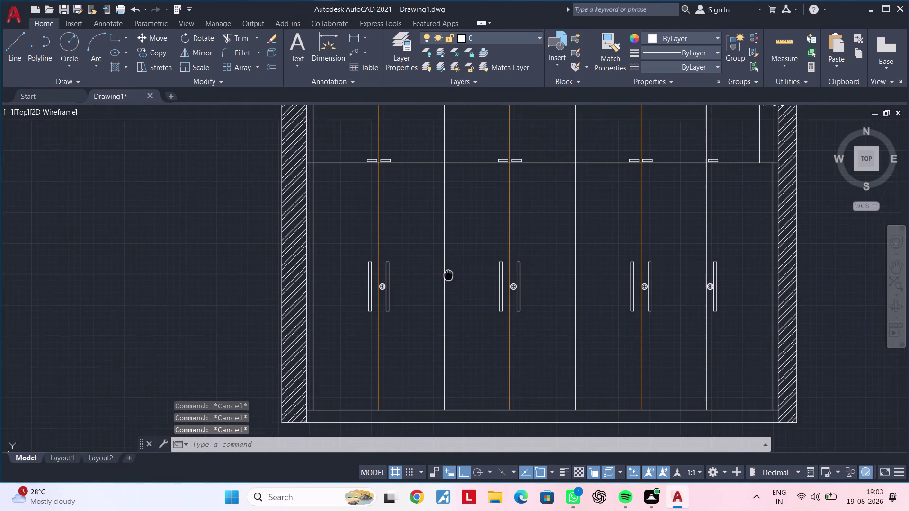
middle_drag(449, 274, 448, 281)
key(Escape)
key(Escape)
key(Escape)
key(Escape)
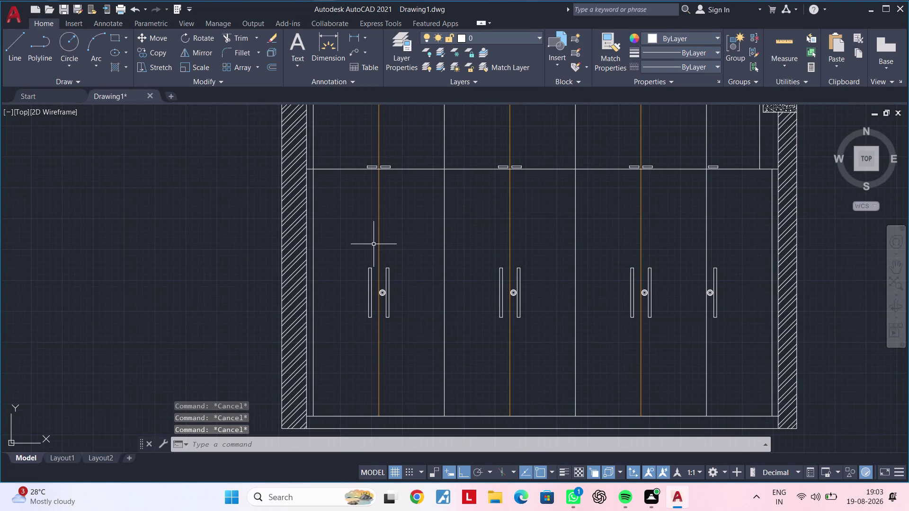
click(379, 242)
Use MA to copy the orange divider's colour to a shutter edge, right handle and shutter top.
text(m)
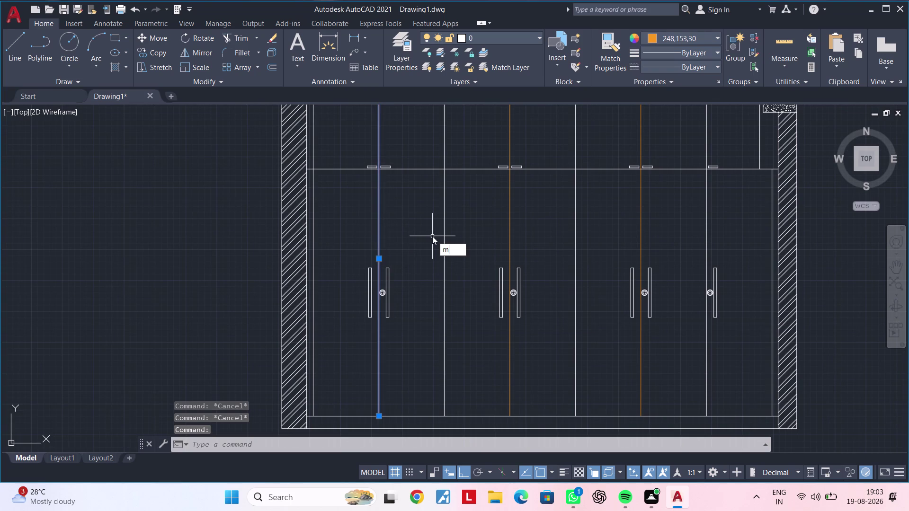
text(a)
key(space)
click(445, 335)
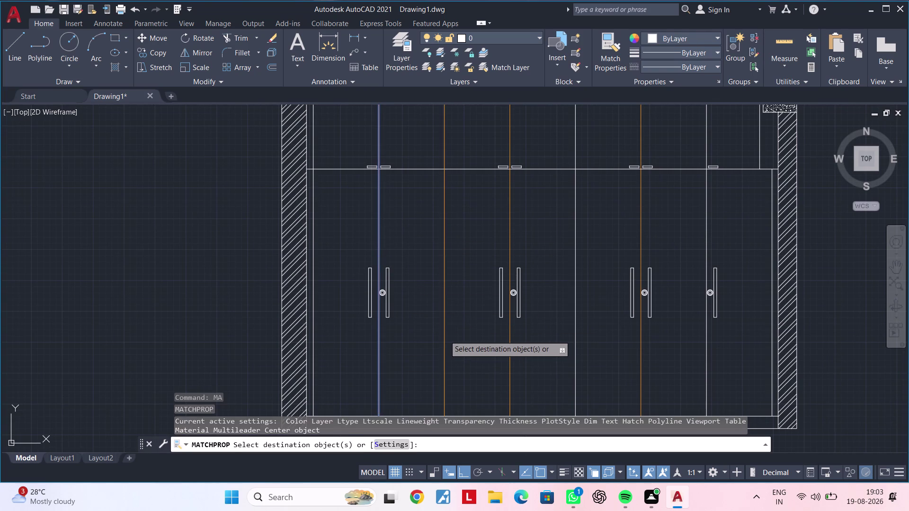
click(575, 313)
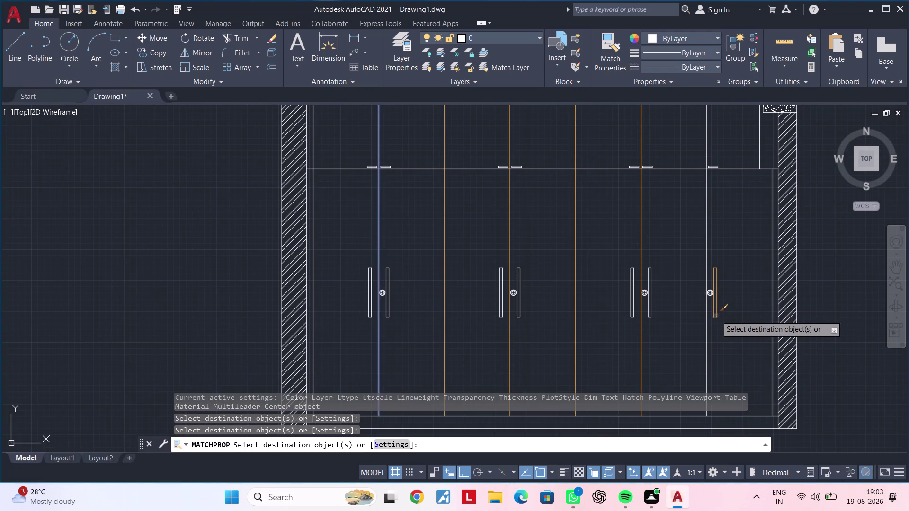
click(708, 321)
middle_drag(662, 250, 664, 306)
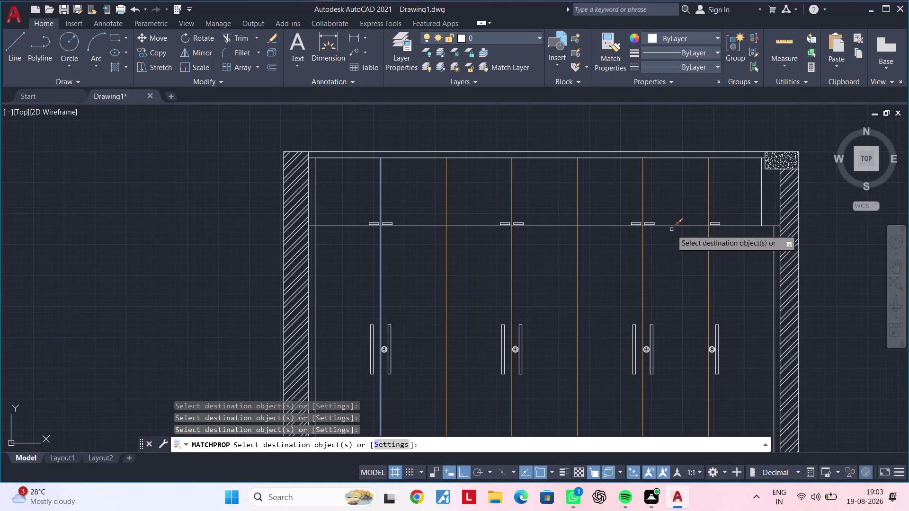
click(672, 226)
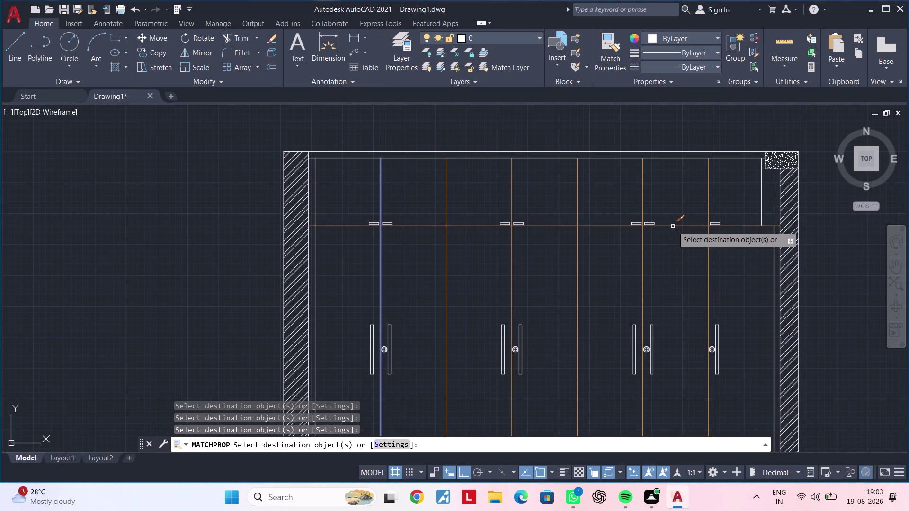
Make the top frame lines orange.
middle_drag(676, 273, 650, 308)
drag(653, 208, 648, 198)
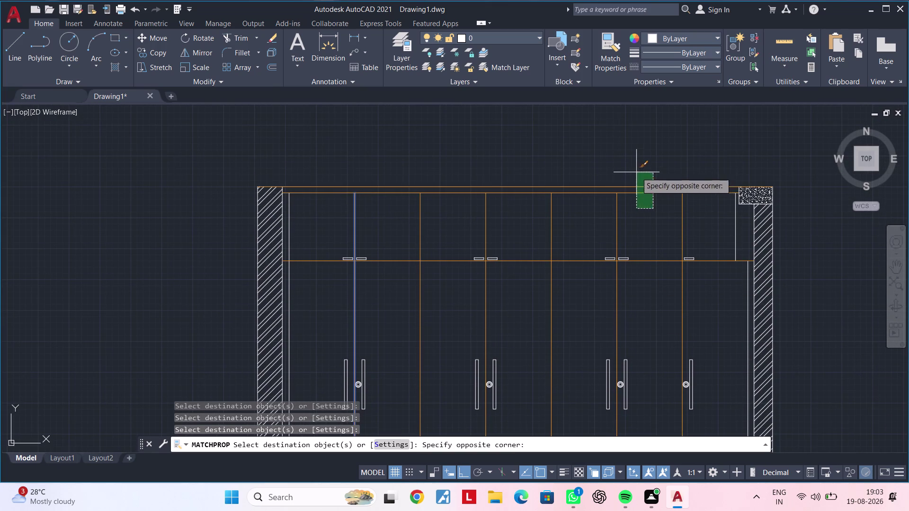
click(637, 172)
scroll(up, 3)
click(758, 228)
click(735, 233)
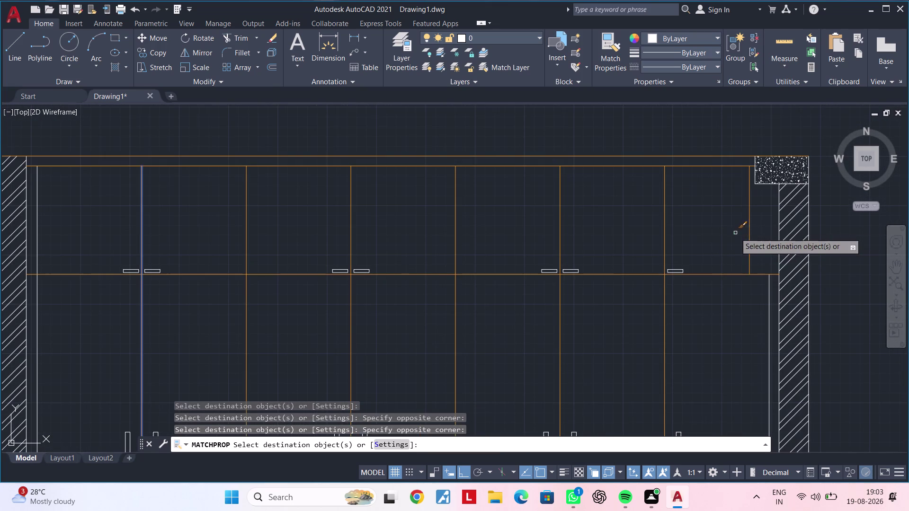
Make the right and left inner edge lines orange.
middle_drag(732, 242, 669, 168)
scroll(up, 3)
drag(697, 242, 687, 245)
click(661, 249)
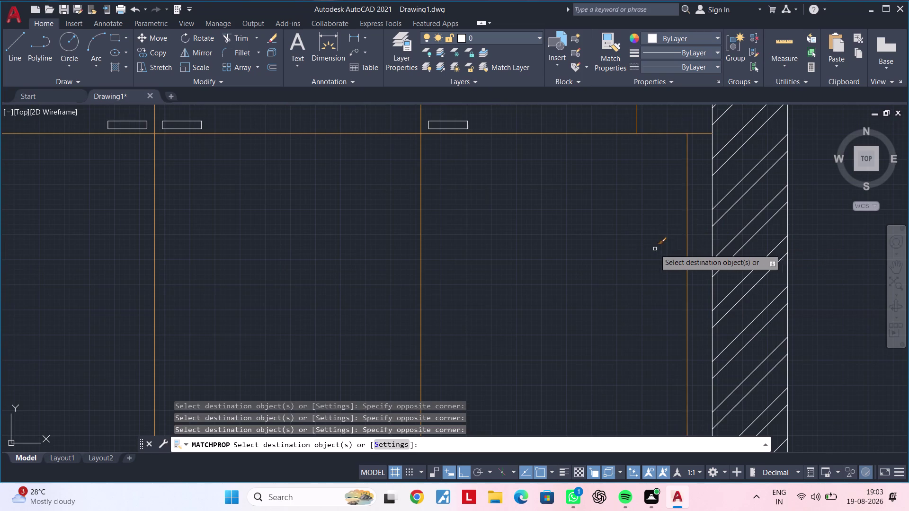
scroll(down, 3)
middle_drag(648, 265, 724, 255)
middle_drag(720, 261, 748, 245)
scroll(up, 3)
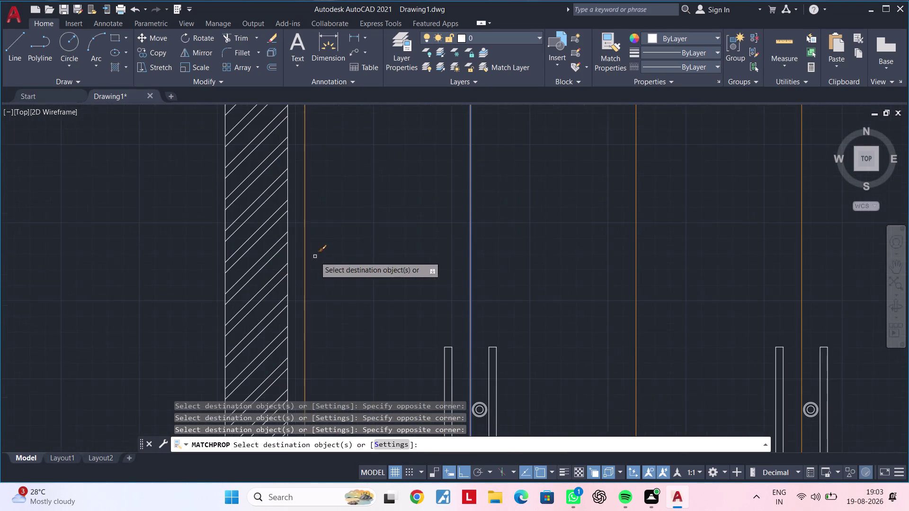
click(324, 241)
click(304, 245)
Make the bottom shutter and bottom frame lines orange, then end property matching.
scroll(down, 3)
middle_drag(372, 262, 372, 158)
middle_drag(369, 244, 382, 371)
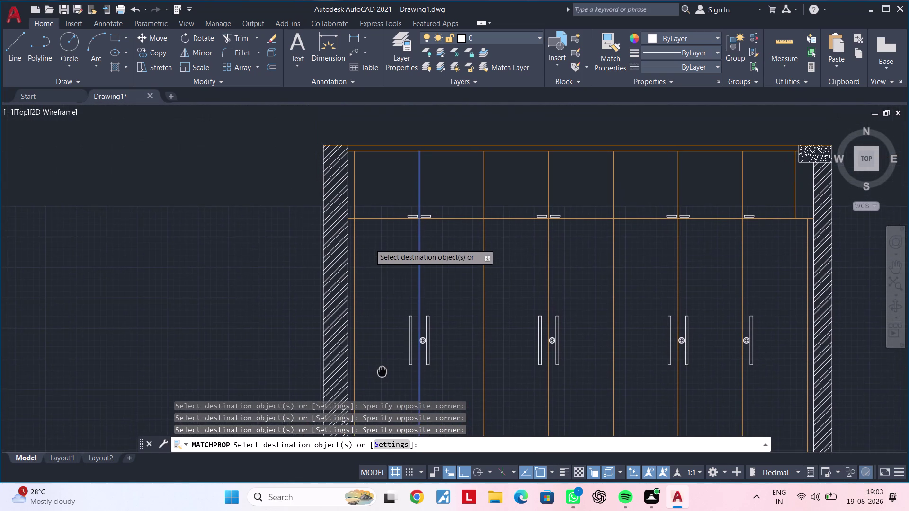
middle_drag(382, 370, 398, 275)
scroll(up, 3)
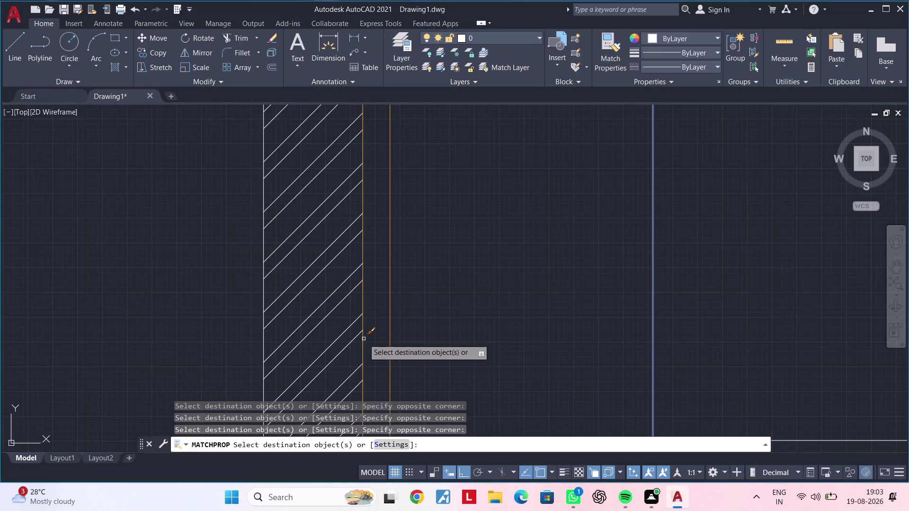
scroll(down, 3)
scroll(up, 3)
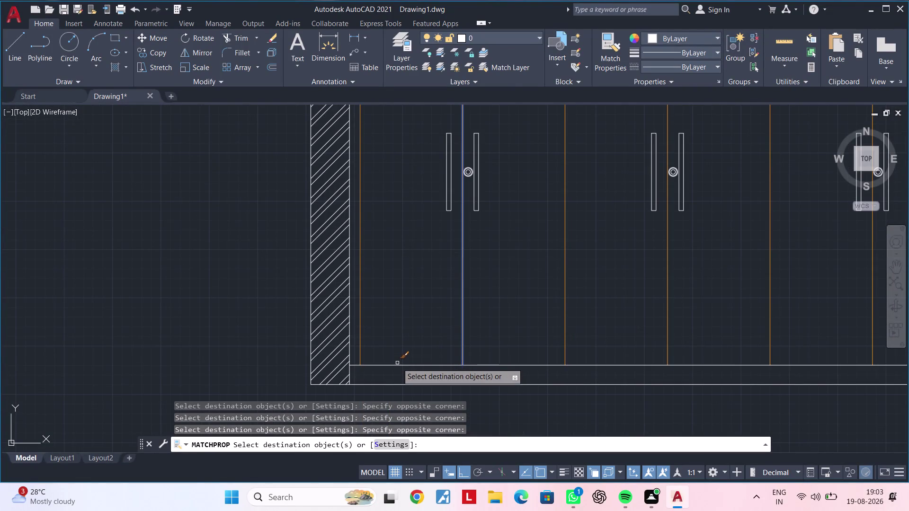
click(397, 366)
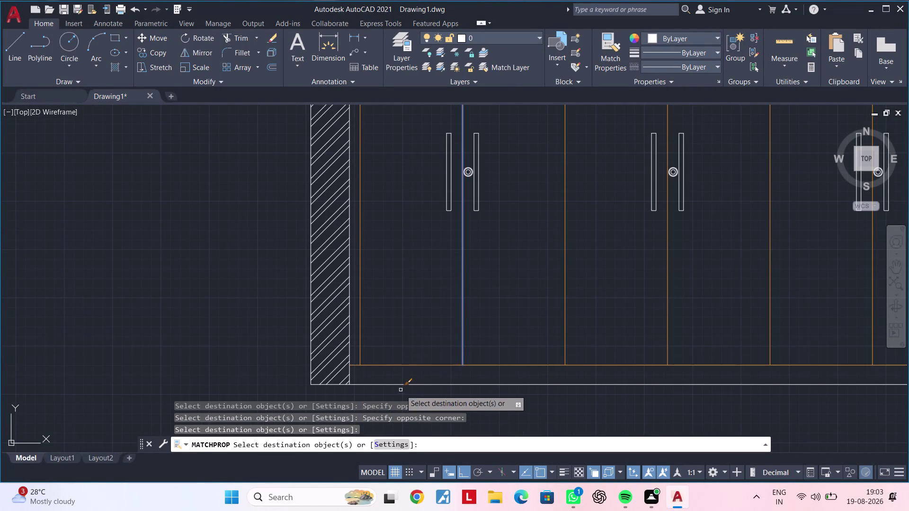
middle_drag(412, 384, 398, 301)
click(405, 318)
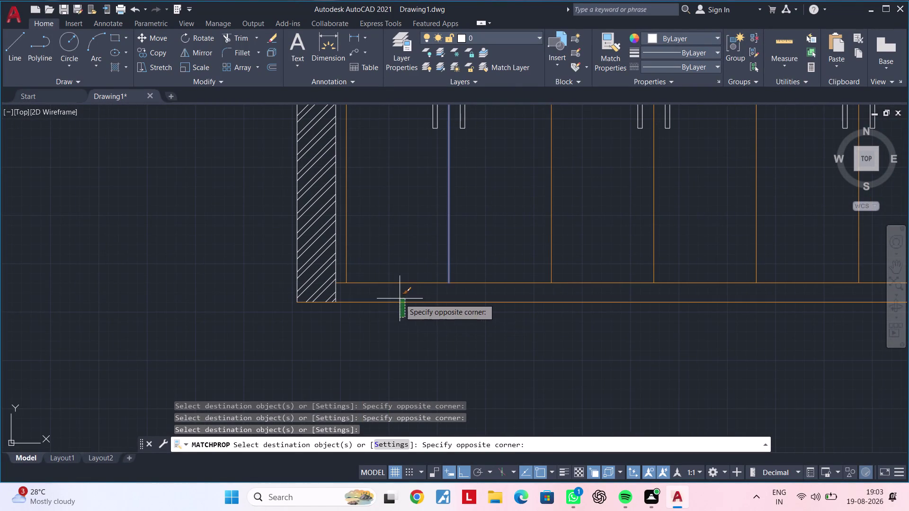
click(399, 297)
scroll(down, 3)
middle_drag(447, 324, 392, 336)
key(Escape)
key(Escape)
key(Escape)
middle_drag(448, 322, 442, 322)
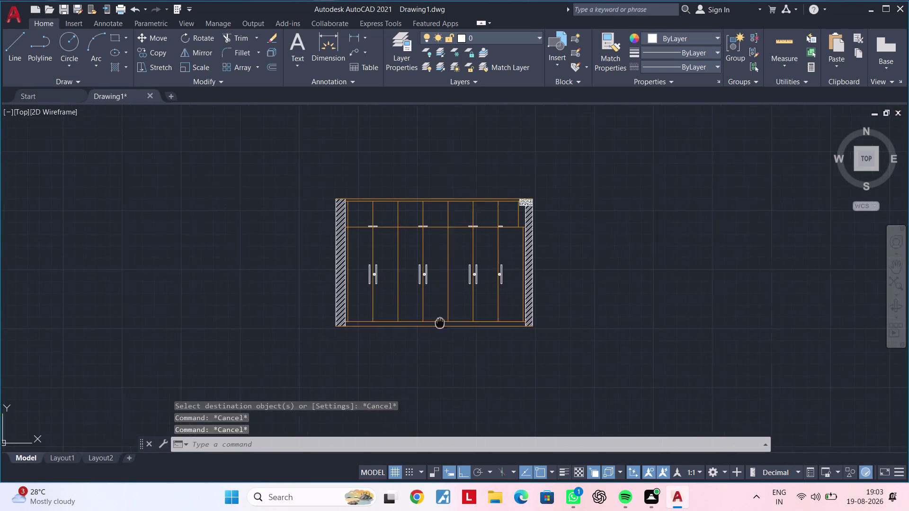
middle_drag(442, 322, 404, 323)
key(Escape)
key(Escape)
key(Escape)
key(Escape)
click(270, 171)
click(616, 379)
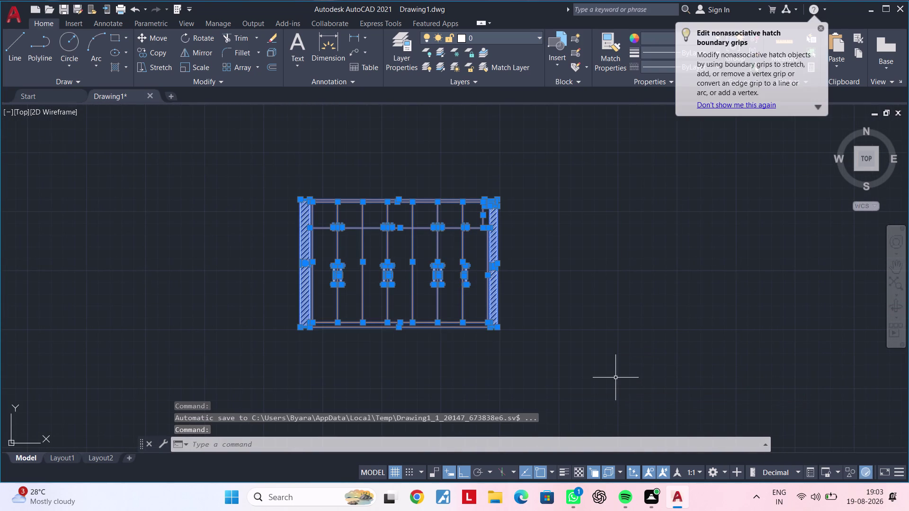
key(ctrl+p)
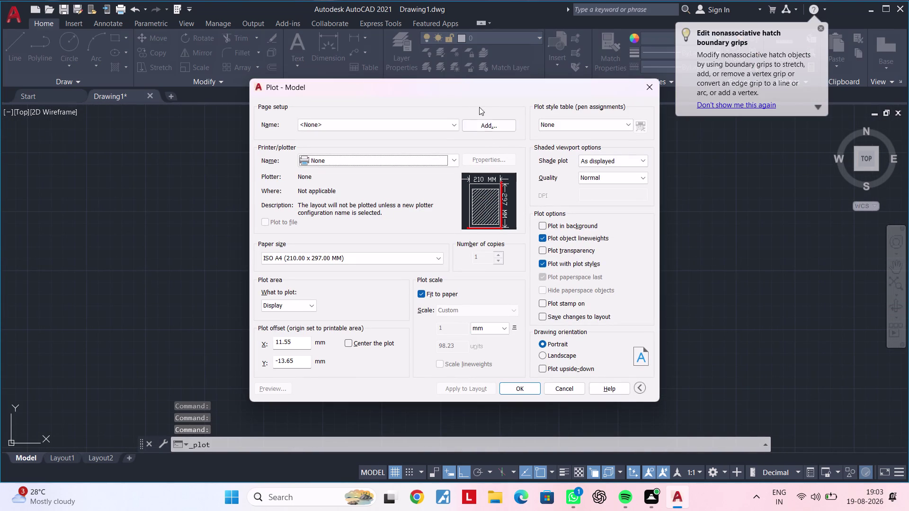
click(444, 119)
click(409, 143)
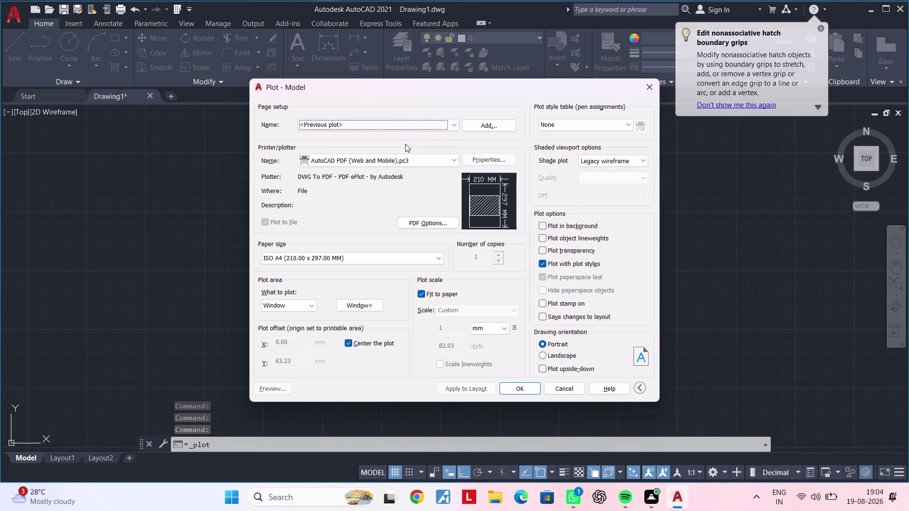
click(355, 306)
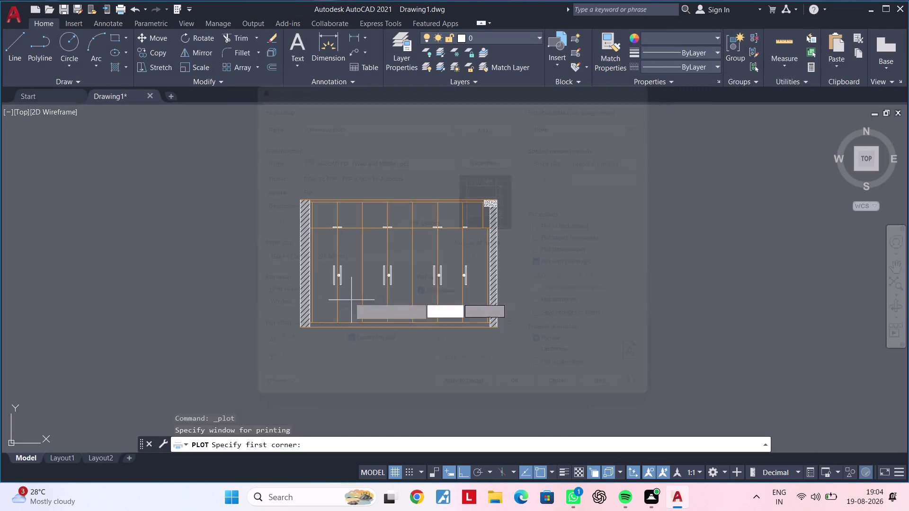
click(263, 172)
click(568, 373)
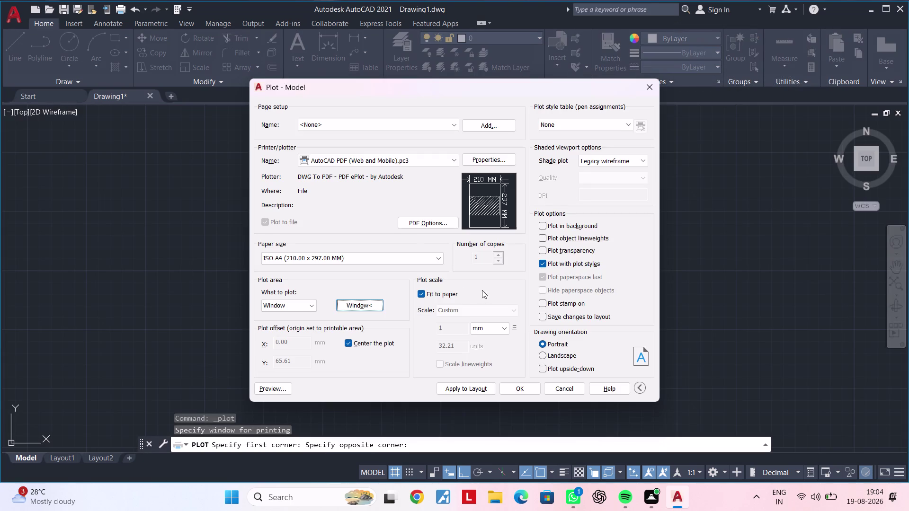
click(282, 387)
scroll(up, 3)
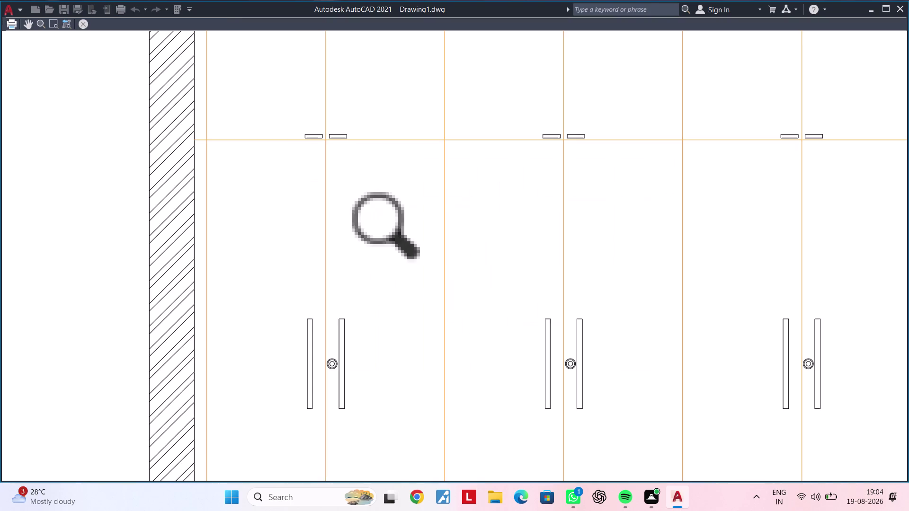
middle_drag(413, 230, 376, 321)
scroll(down, 3)
middle_drag(468, 255, 333, 245)
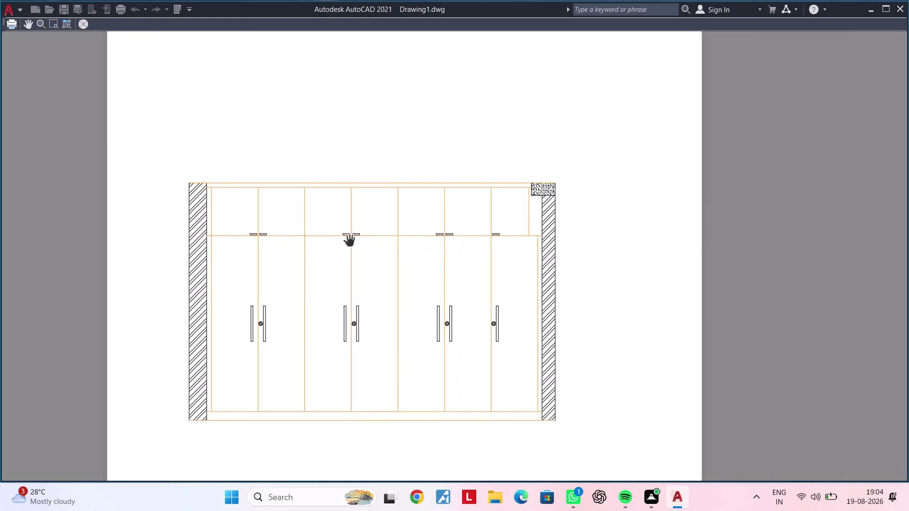
scroll(up, 3)
scroll(up, 3)
scroll(down, 3)
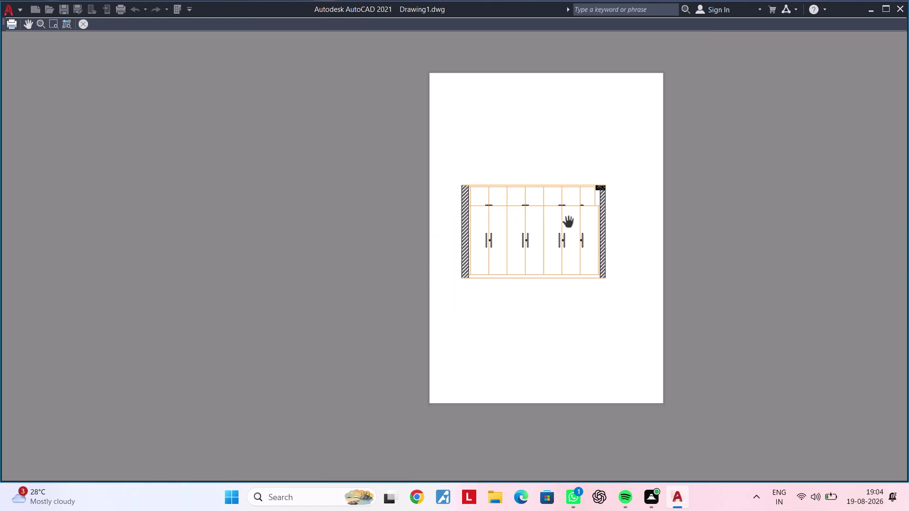
middle_drag(569, 223, 576, 216)
scroll(up, 3)
scroll(down, 3)
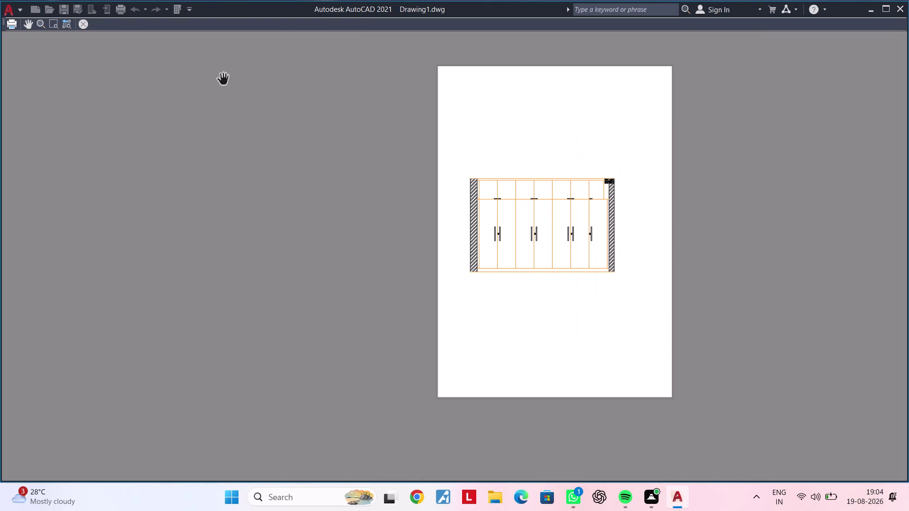
click(85, 27)
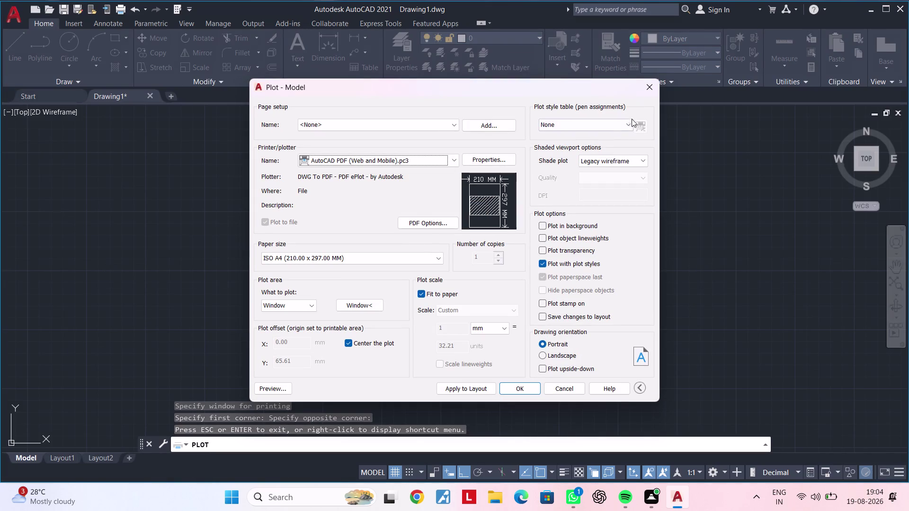
click(650, 90)
Trim a stray hatch line at the top-left wall corner.
scroll(up, 3)
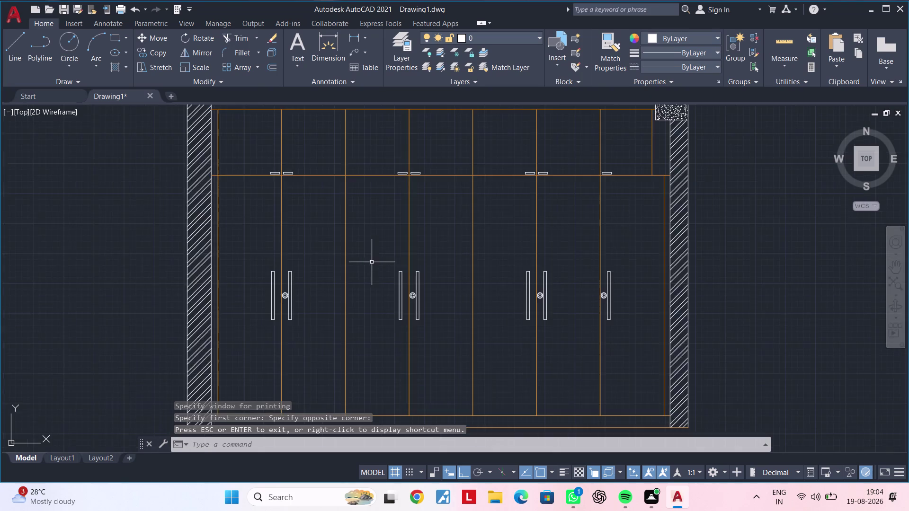
middle_drag(358, 270, 503, 303)
scroll(up, 3)
middle_drag(433, 265, 415, 310)
scroll(down, 3)
middle_drag(433, 309, 350, 297)
key(Escape)
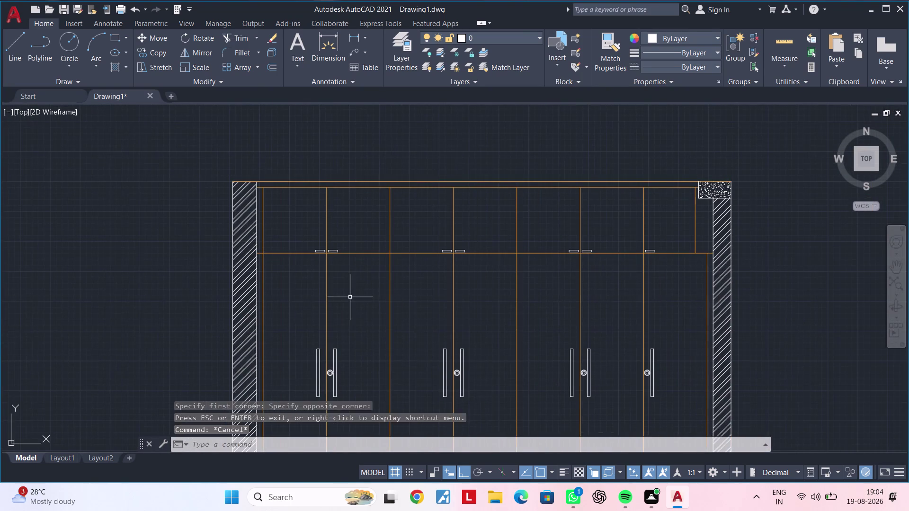
key(Escape)
key(Escape)
scroll(up, 3)
scroll(down, 3)
scroll(up, 3)
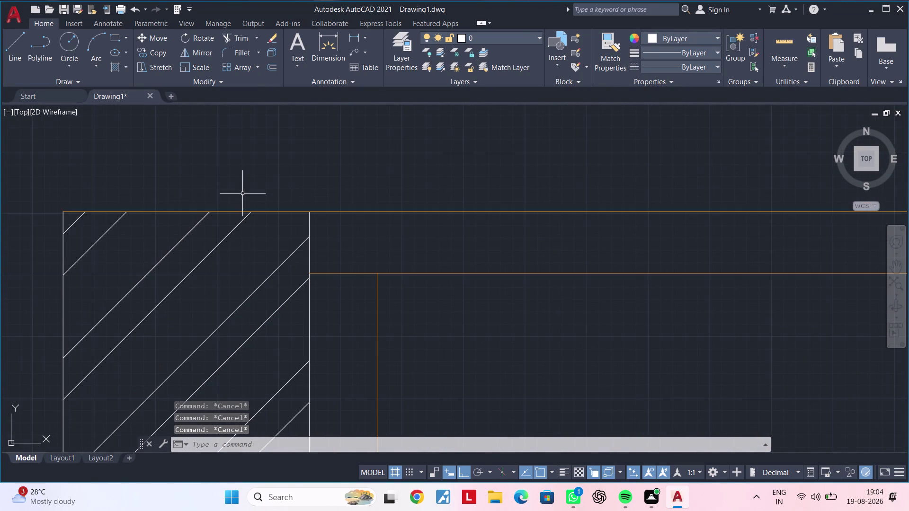
key(Escape)
key(Escape)
text(tr)
key(space)
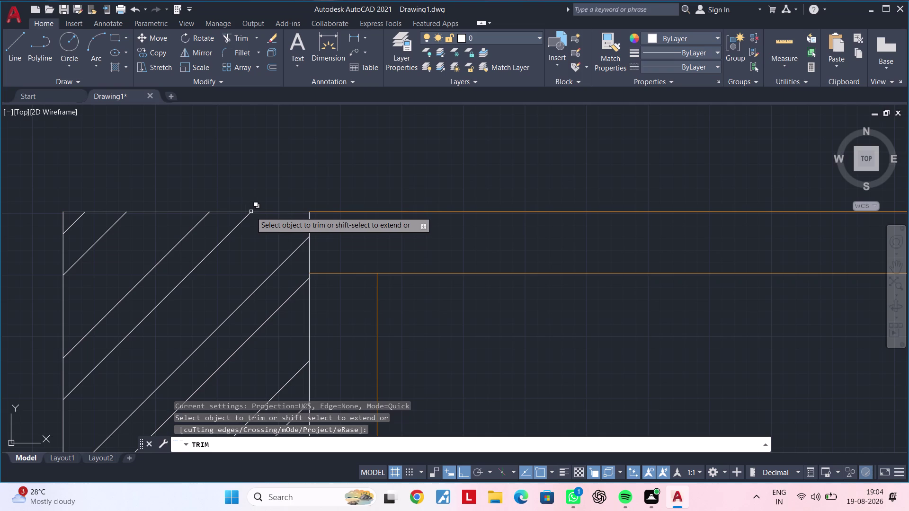
click(262, 211)
scroll(down, 3)
middle_drag(288, 215, 263, 223)
key(Escape)
key(Escape)
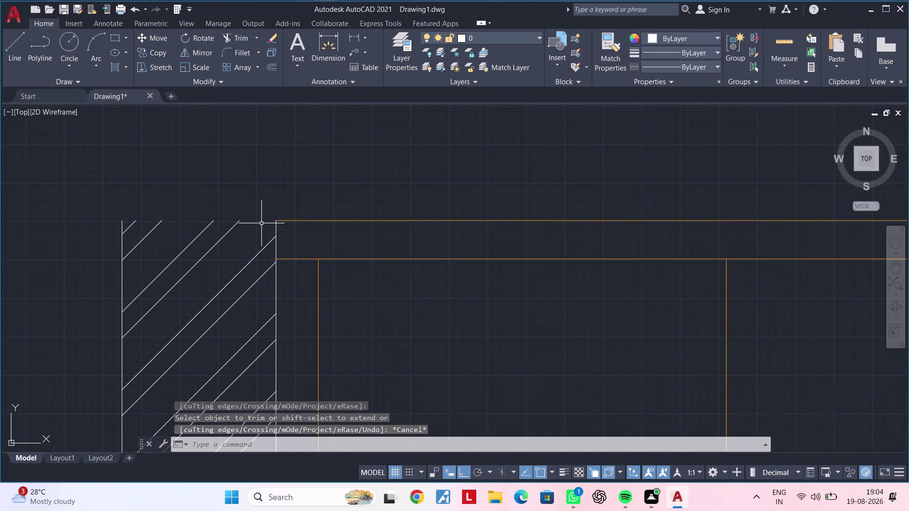
Draw a horizontal closing line across the top-left wall corner.
key(l)
key(space)
click(275, 220)
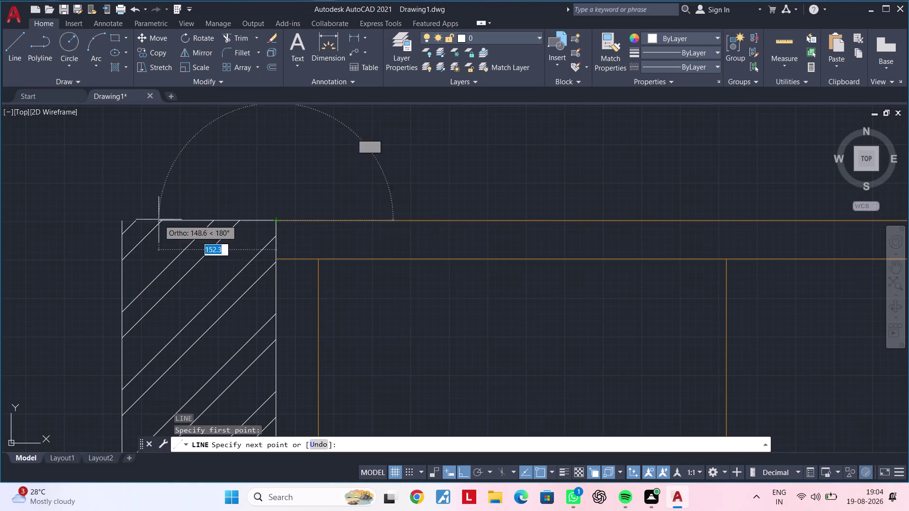
click(120, 221)
scroll(down, 3)
key(Escape)
Trim the overhanging edge at the top-right corner block.
middle_drag(496, 257, 255, 250)
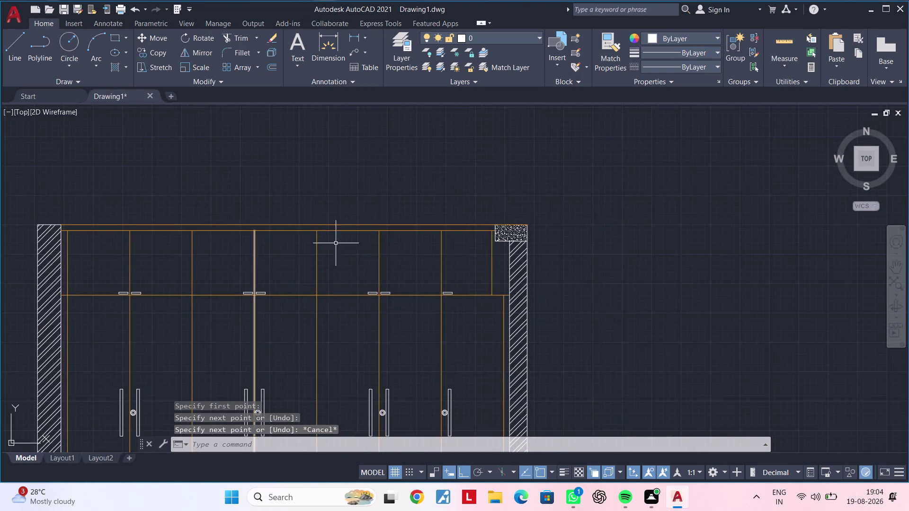
scroll(up, 3)
scroll(up, 3)
scroll(up, 3)
key(Escape)
key(Escape)
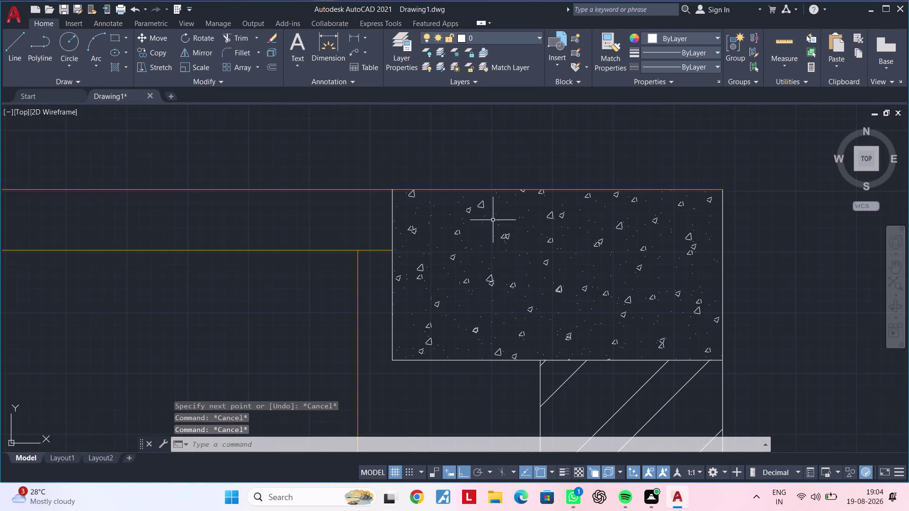
text(tr)
key(space)
click(397, 188)
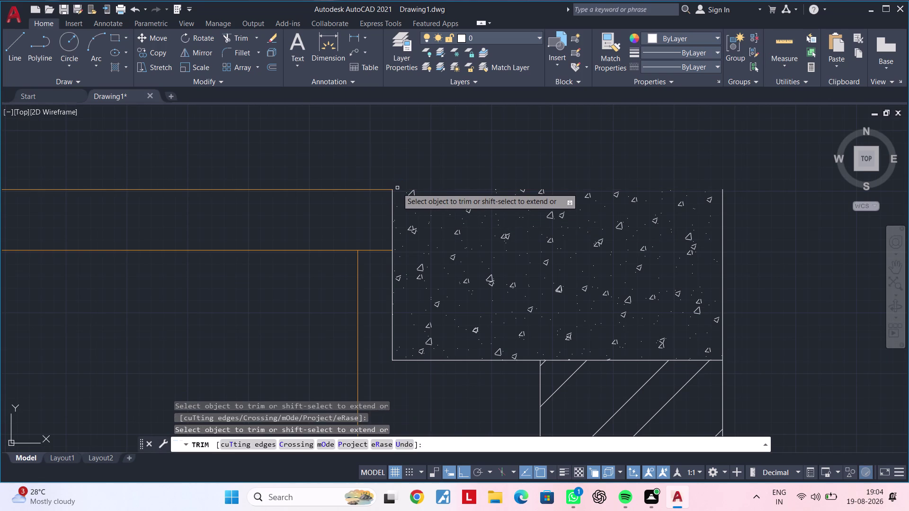
key(Escape)
key(Escape)
Draw a horizontal line from the corner block's top corner to the right.
key(l)
key(space)
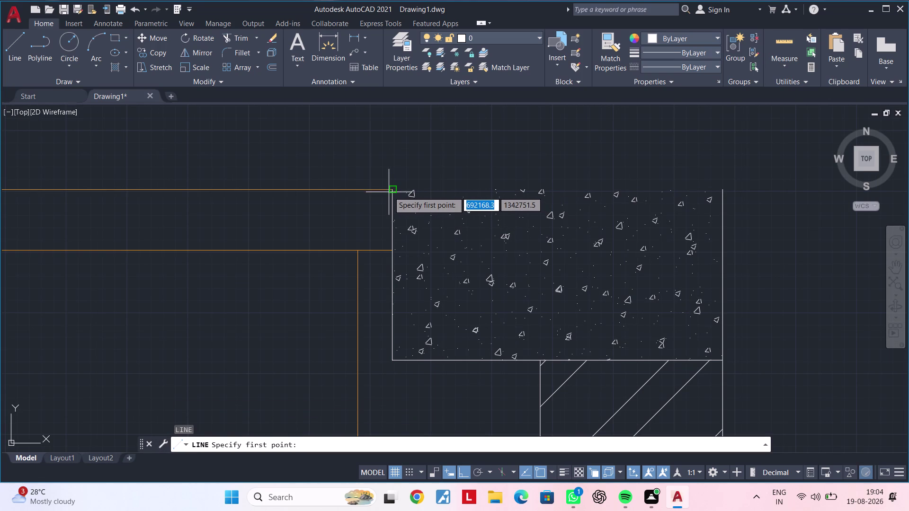
click(391, 191)
click(724, 191)
scroll(down, 3)
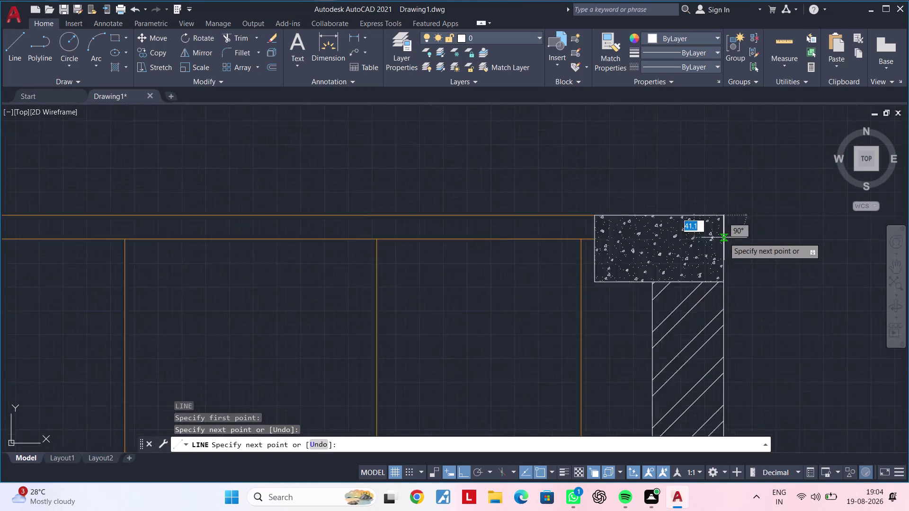
scroll(down, 3)
middle_drag(722, 252, 726, 180)
key(Escape)
key(Escape)
Trim the hatch lines extending below the right wall's base.
middle_drag(667, 273, 696, 140)
scroll(down, 3)
middle_drag(699, 234, 703, 157)
scroll(up, 3)
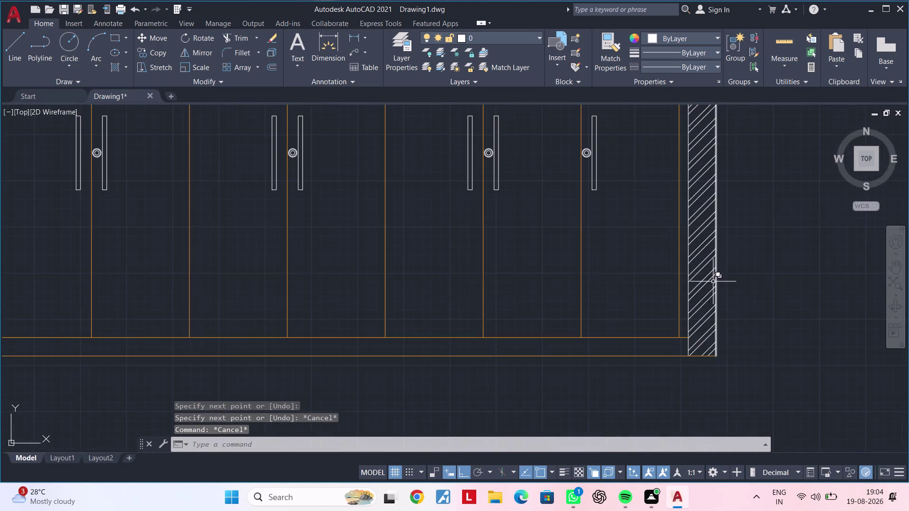
middle_drag(709, 280, 679, 171)
scroll(up, 3)
middle_drag(641, 277, 650, 246)
key(Escape)
key(Escape)
text(tr)
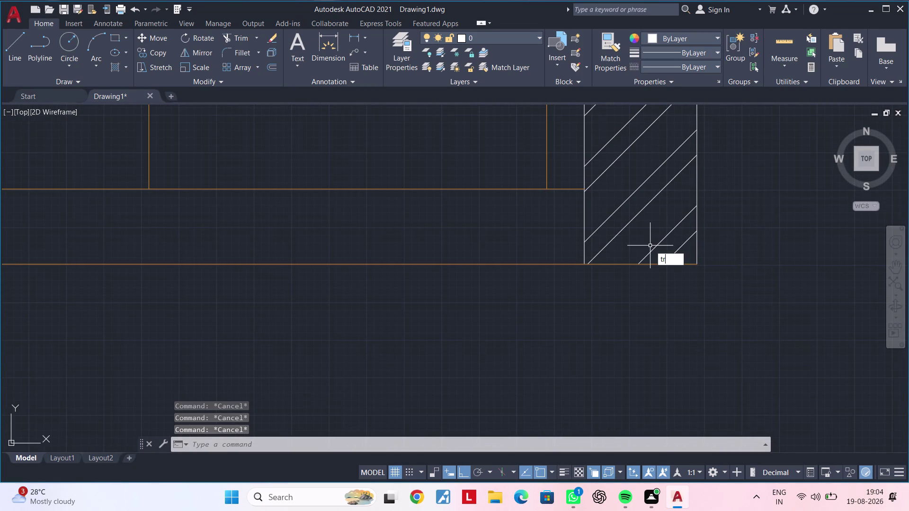
key(space)
click(629, 264)
key(Escape)
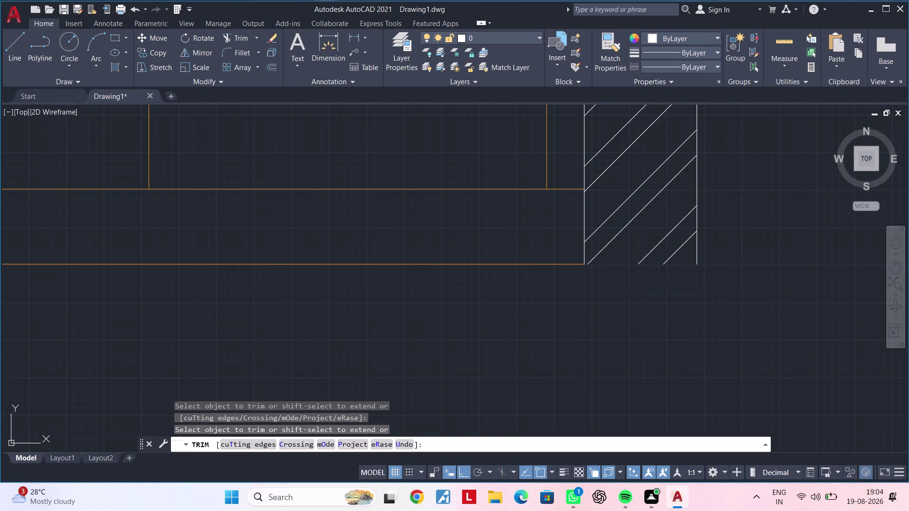
key(Escape)
Draw the closing bottom edge of the right wall.
text(l)
key(space)
click(585, 263)
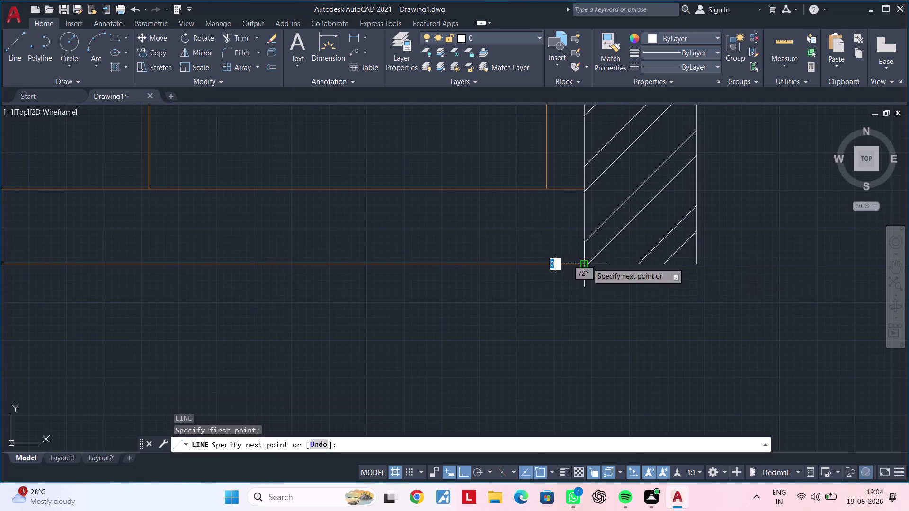
click(702, 263)
key(Escape)
scroll(down, 3)
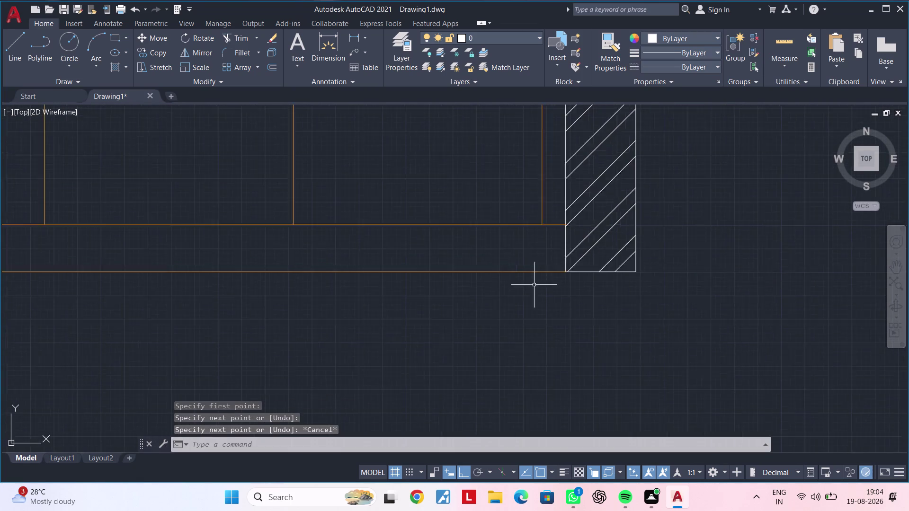
scroll(down, 3)
middle_click(707, 255)
Trim the stray hatch lines at the left wall's base.
middle_drag(283, 271, 551, 253)
scroll(up, 3)
scroll(up, 3)
middle_drag(400, 276, 400, 279)
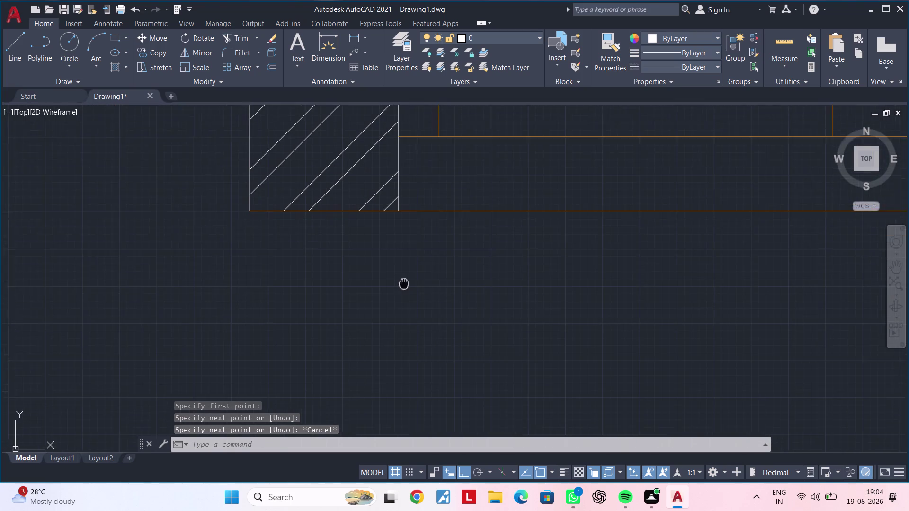
middle_drag(400, 278, 415, 293)
key(Escape)
key(Escape)
key(t)
key(r)
key(space)
click(362, 221)
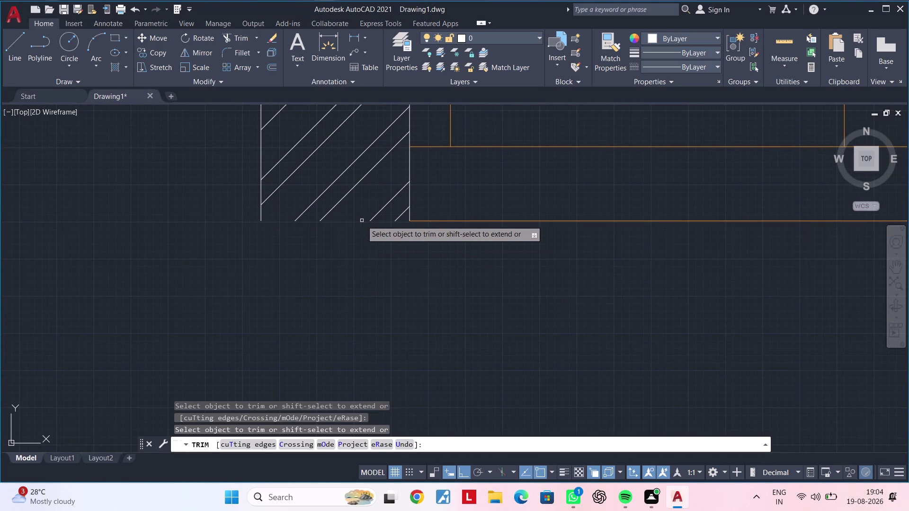
key(Escape)
key(Escape)
Draw the closing bottom edge of the left wall.
key(l)
key(space)
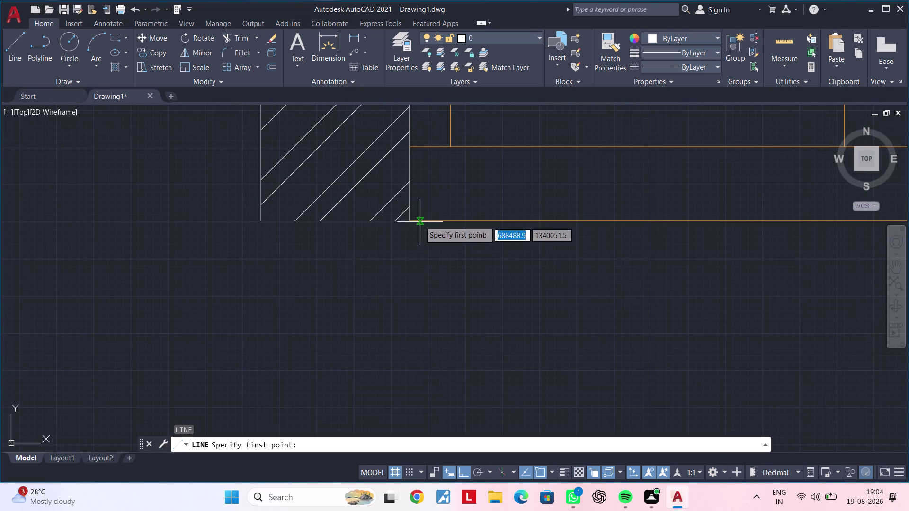
click(409, 220)
click(260, 220)
key(Escape)
scroll(down, 3)
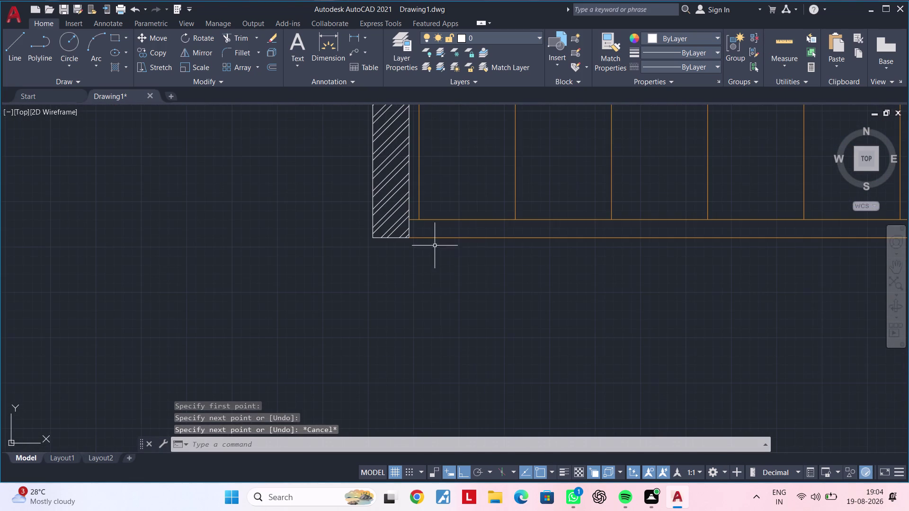
key(Escape)
key(Escape)
key(Escape)
Zoom out to view the whole wardrobe and center its base.
scroll(down, 3)
scroll(down, 3)
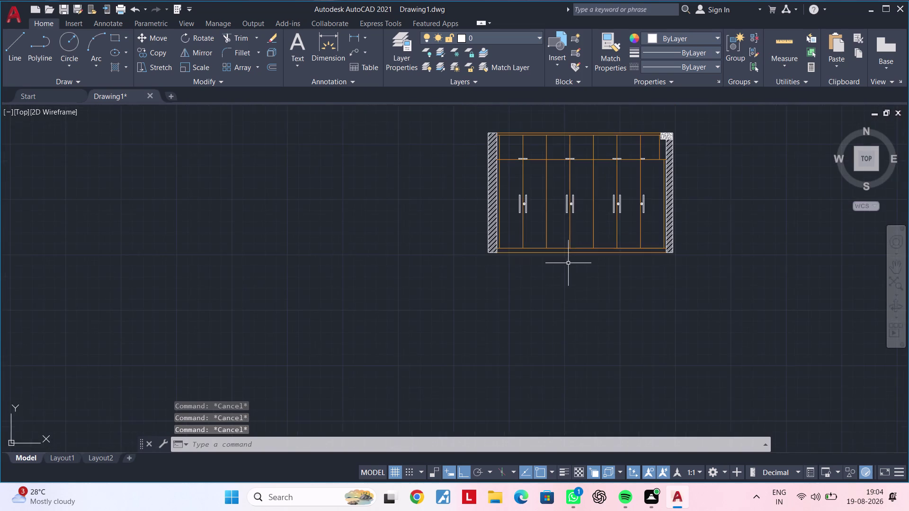
middle_drag(584, 267, 396, 292)
key(Escape)
key(Escape)
middle_drag(396, 285, 450, 247)
scroll(up, 3)
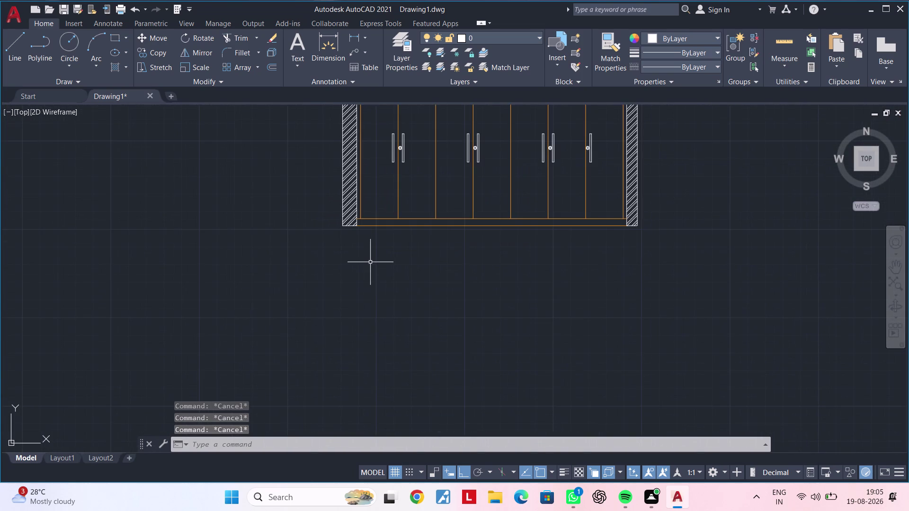
middle_drag(370, 262, 378, 262)
key(Escape)
key(Escape)
key(Escape)
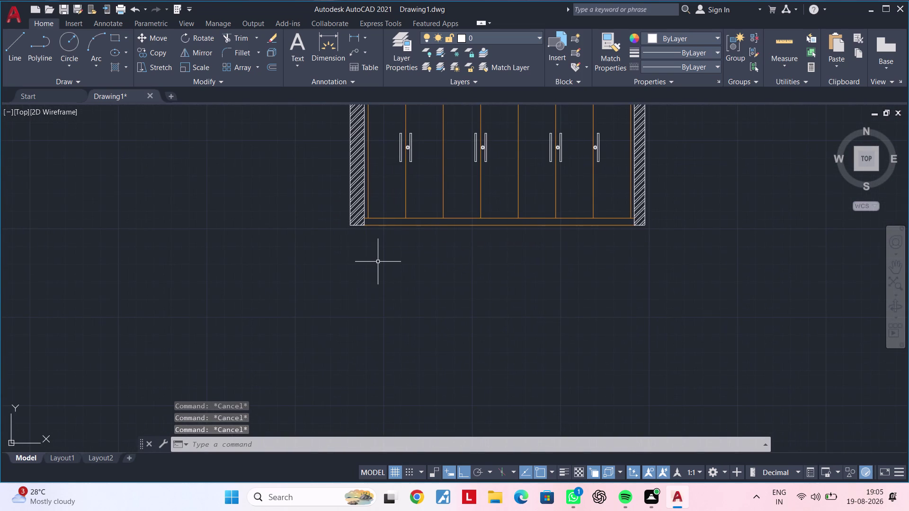
key(Escape)
key(Escape)
key(Escape)
key(Escape)
Place a horizontal construction line below the wardrobe with XLINE.
text(x)
text(l)
key(space)
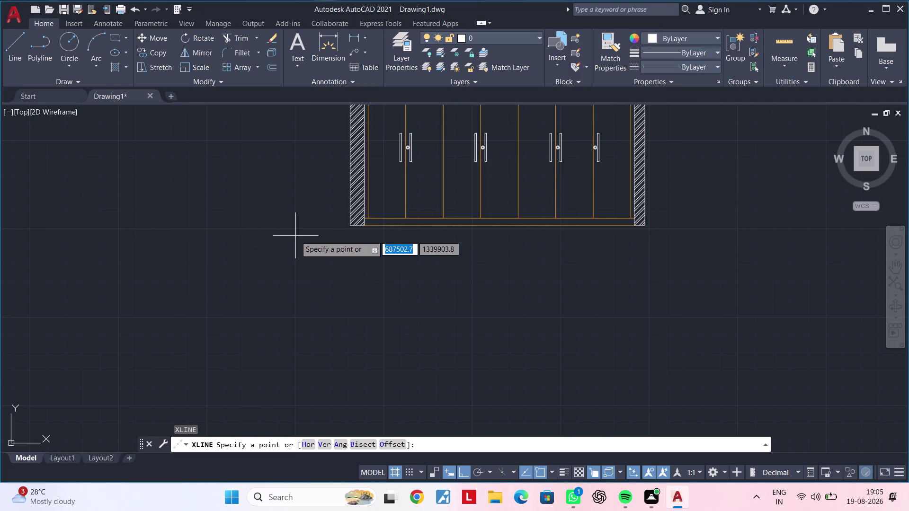
text(h)
key(space)
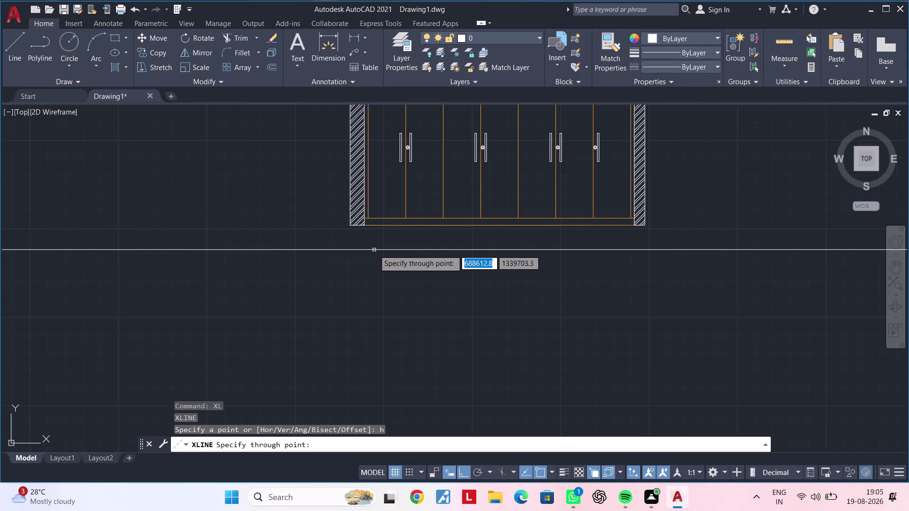
click(374, 301)
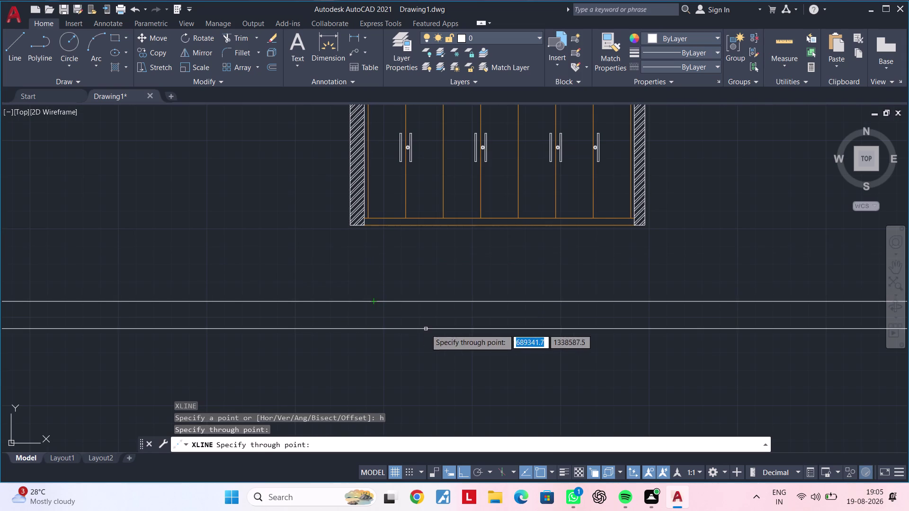
scroll(up, 3)
middle_drag(426, 329, 437, 257)
key(Escape)
key(Escape)
key(Escape)
Place vertical construction lines at the left wall's outer and inner edges.
key(x)
key(l)
key(space)
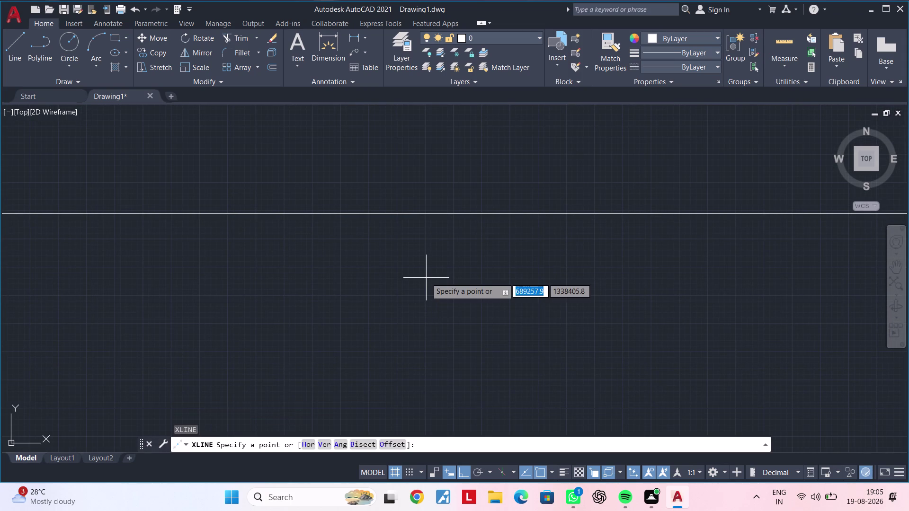
text(v)
key(space)
scroll(down, 3)
middle_drag(389, 277, 372, 330)
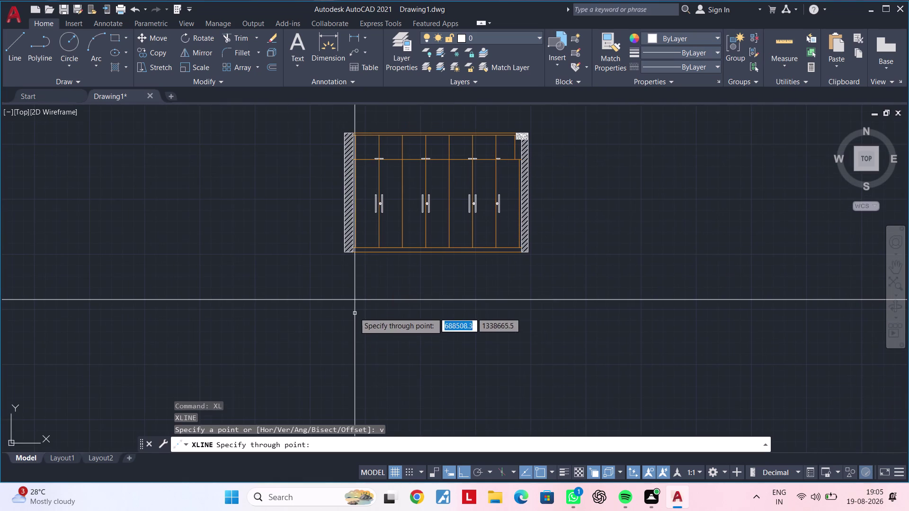
scroll(up, 3)
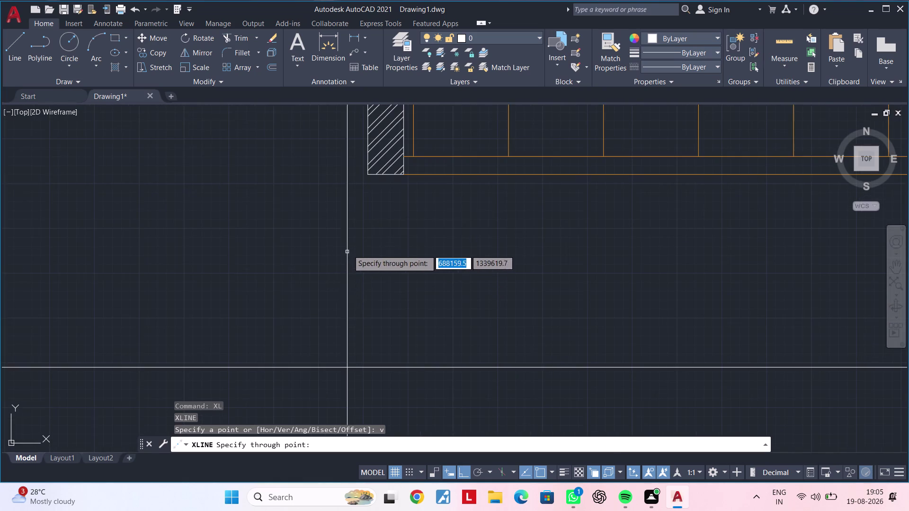
click(367, 178)
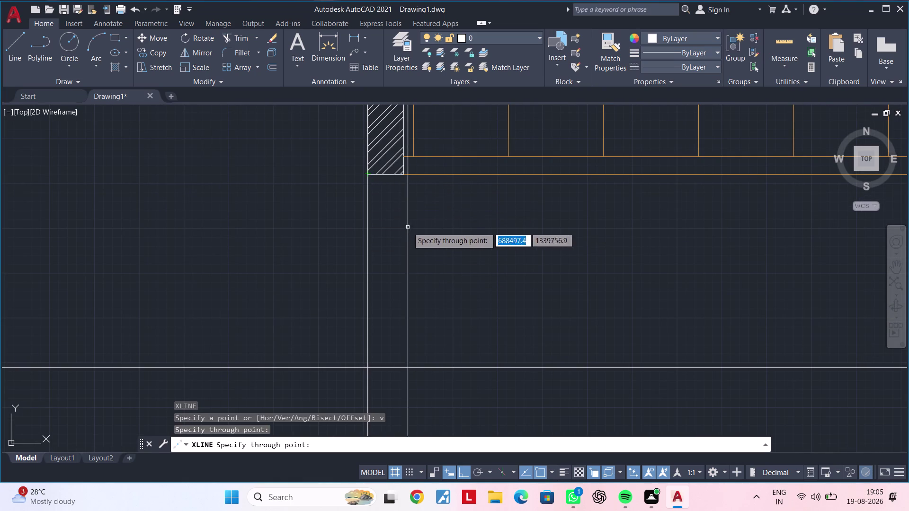
click(407, 177)
Add vertical construction lines at the right wall's inner and outer edges.
scroll(down, 3)
middle_drag(644, 232, 304, 234)
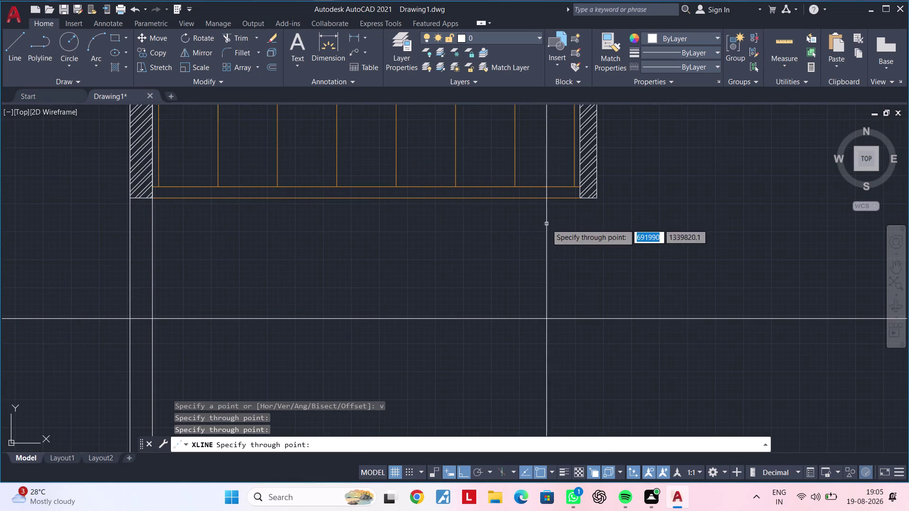
scroll(up, 3)
click(564, 187)
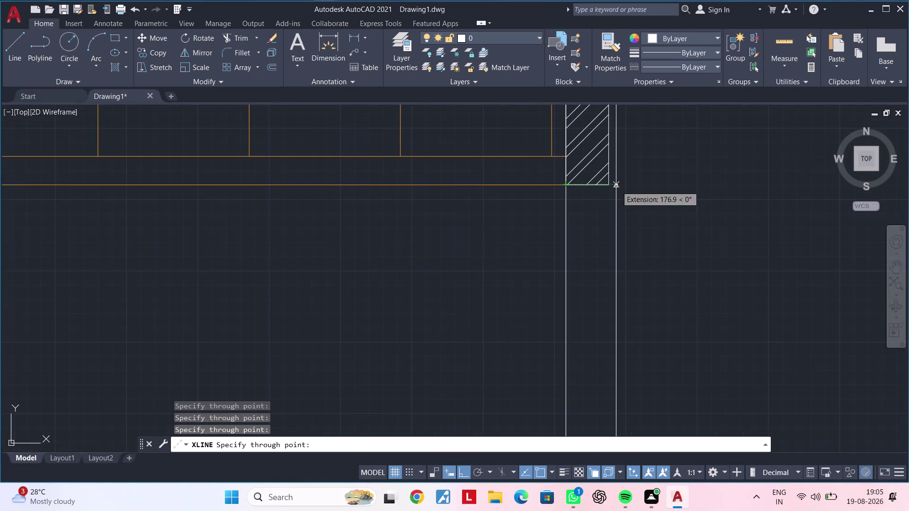
click(609, 186)
Add vertical construction lines through the three shutter divisions.
scroll(down, 3)
middle_drag(581, 254, 601, 183)
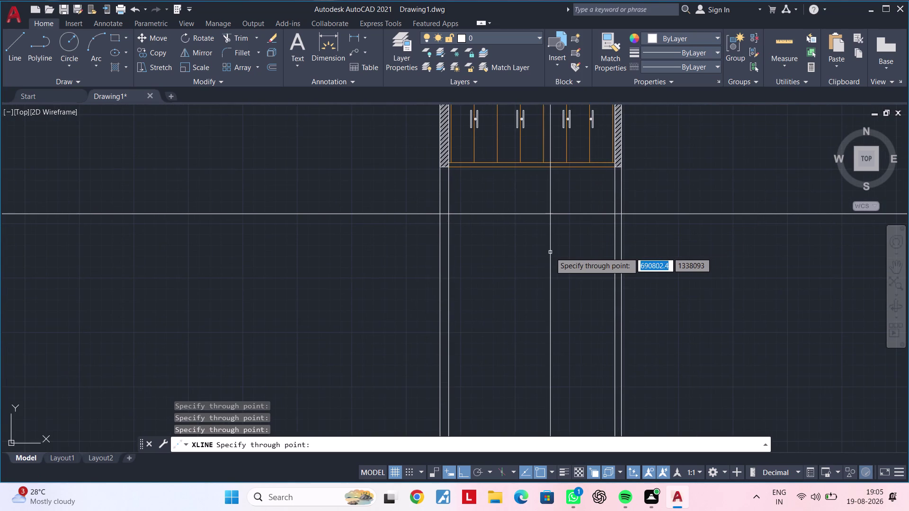
click(497, 163)
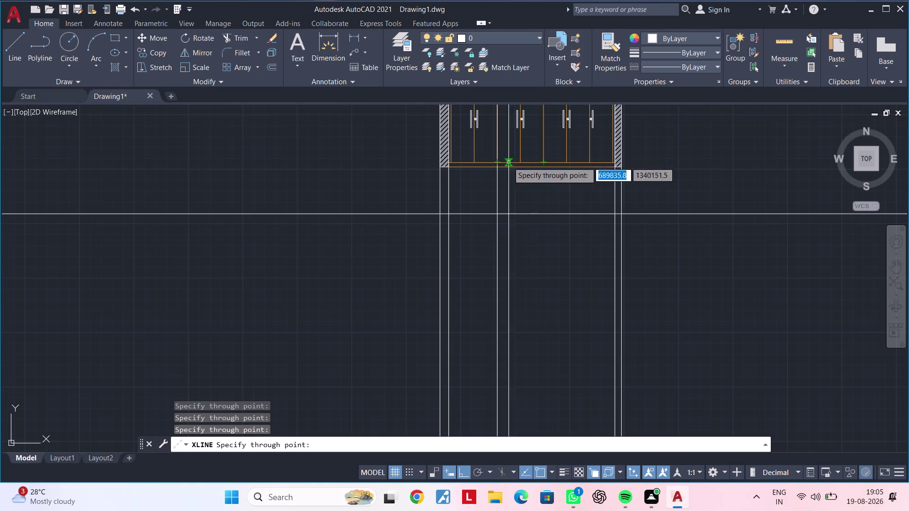
click(544, 159)
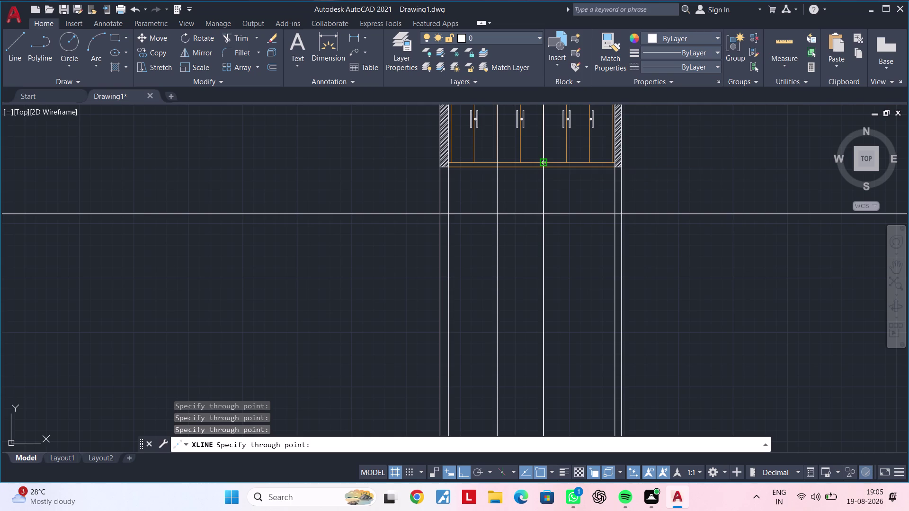
click(590, 160)
key(Escape)
key(Escape)
key(Escape)
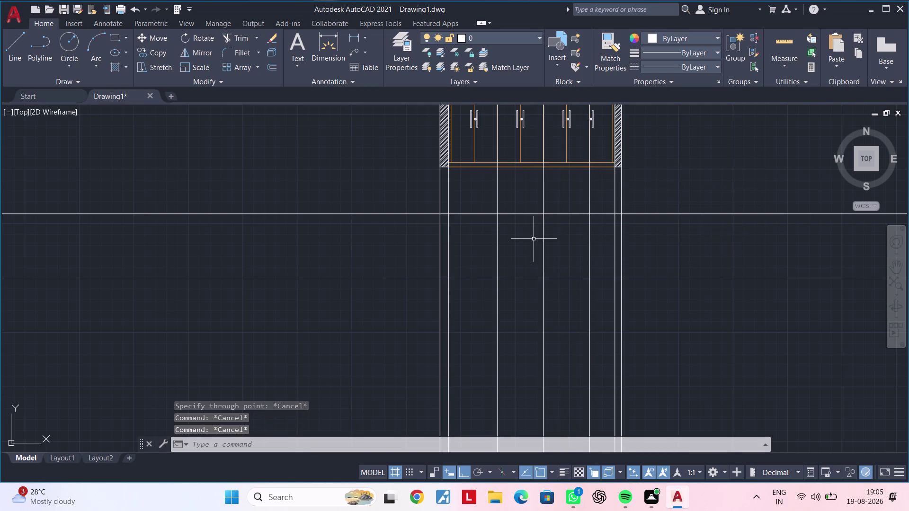
Add one more vertical construction line through the wall's inner corner.
key(space)
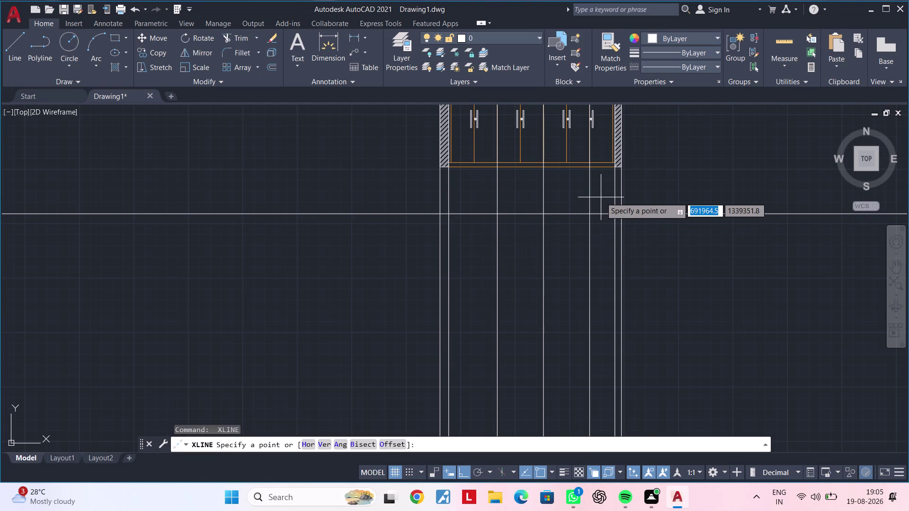
middle_drag(615, 170, 606, 190)
scroll(up, 3)
scroll(up, 3)
middle_drag(593, 210, 568, 276)
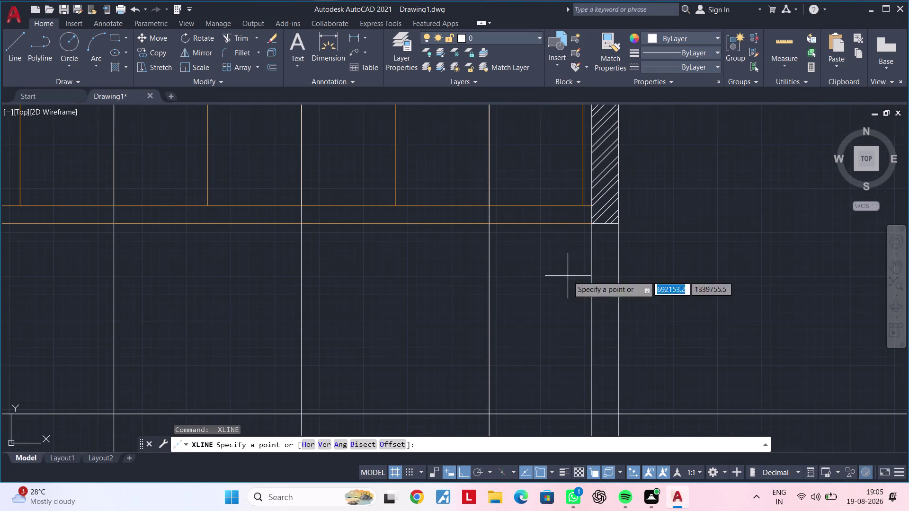
key(space)
key(Escape)
key(Escape)
text(x)
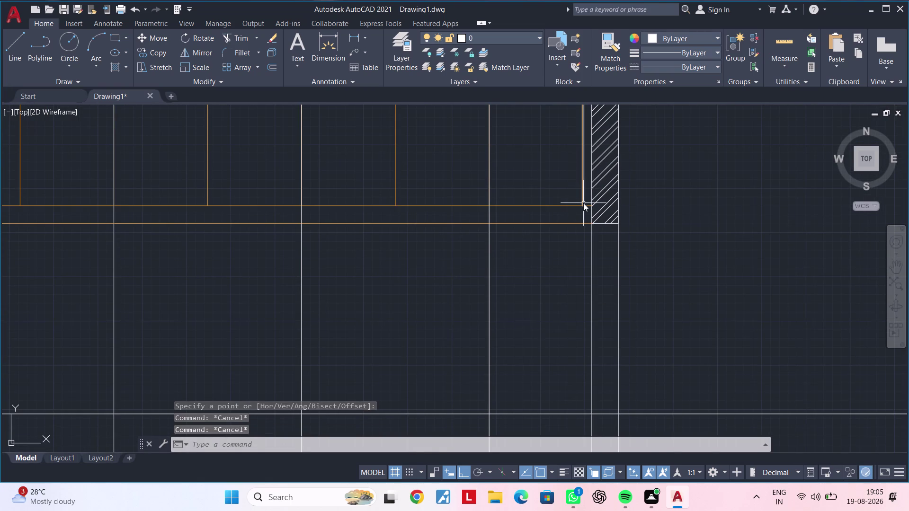
text(l)
key(space)
key(v)
key(space)
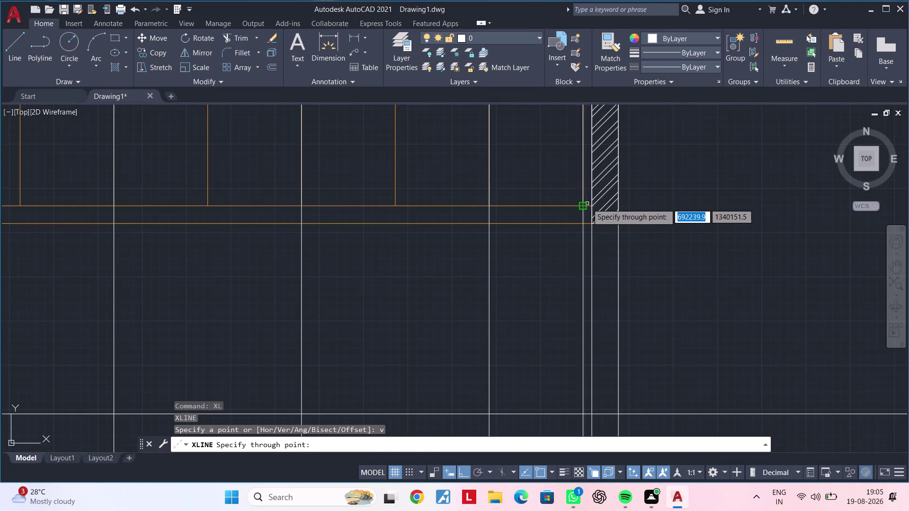
click(583, 206)
key(Escape)
key(Escape)
Trim the construction lines above the horizontal guide using a fence.
middle_drag(545, 252, 585, 258)
key(Escape)
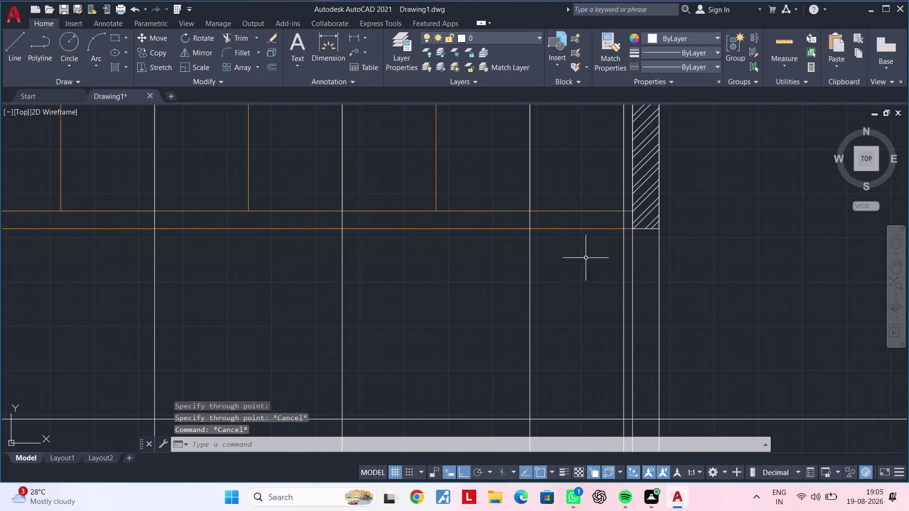
key(Escape)
key(t)
key(r)
key(space)
drag(688, 286, 335, 292)
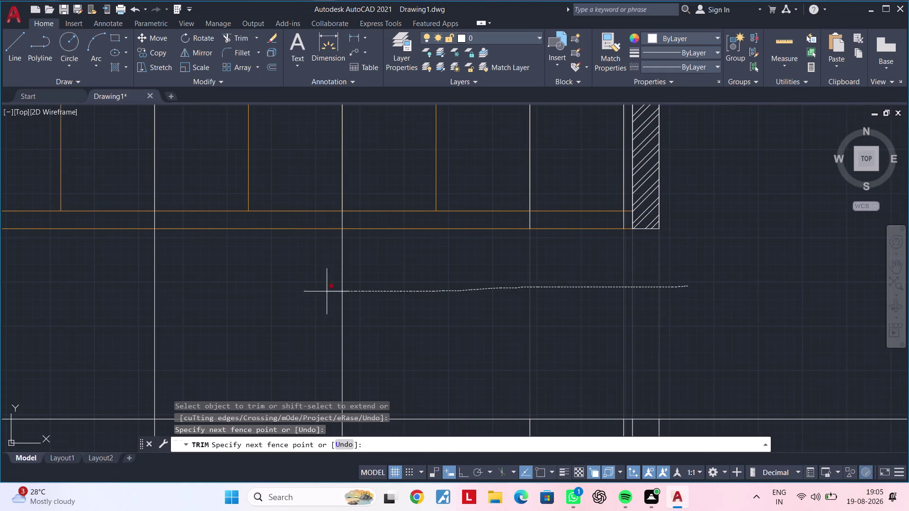
drag(335, 292, 255, 292)
middle_drag(252, 290, 514, 268)
drag(529, 268, 259, 282)
drag(243, 282, 155, 282)
click(151, 282)
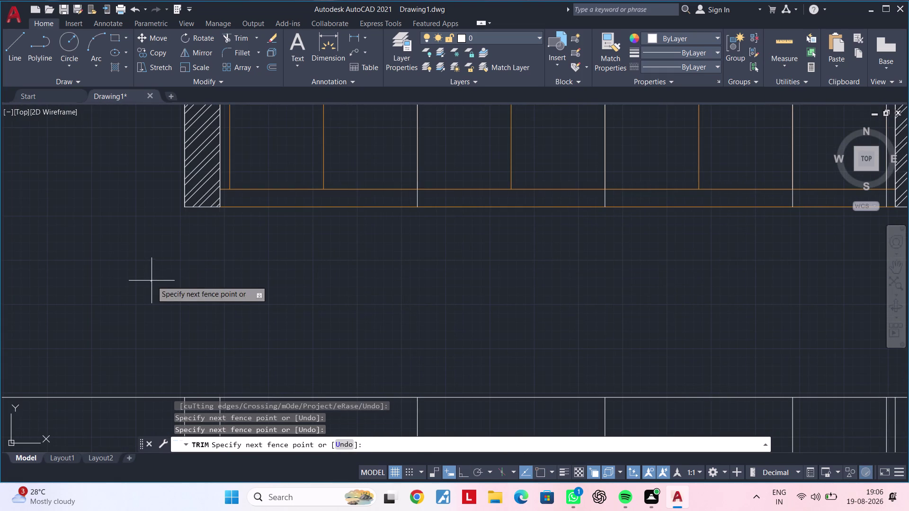
scroll(down, 3)
key(Escape)
key(Escape)
Erase the leftover line pieces with a window selection.
middle_drag(365, 287, 412, 330)
drag(541, 125, 506, 141)
click(214, 147)
key(Delete)
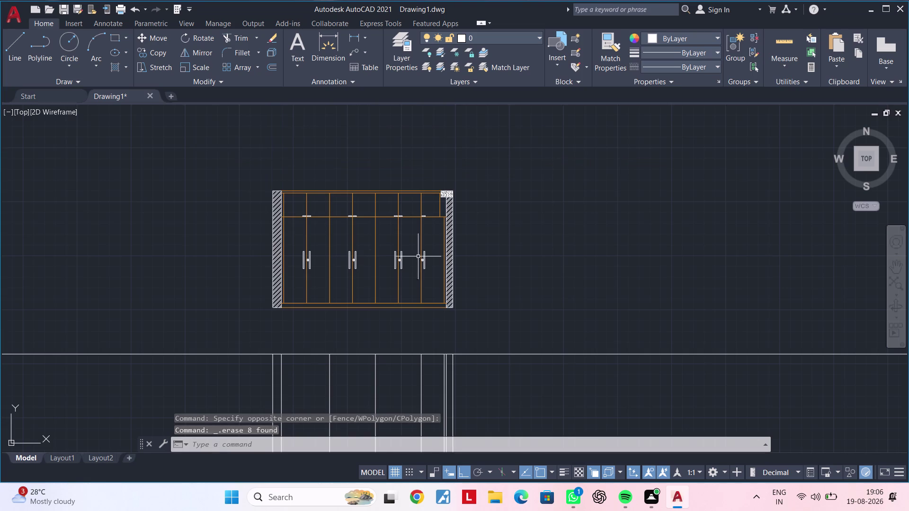
middle_drag(430, 258, 441, 194)
middle_drag(437, 251, 447, 197)
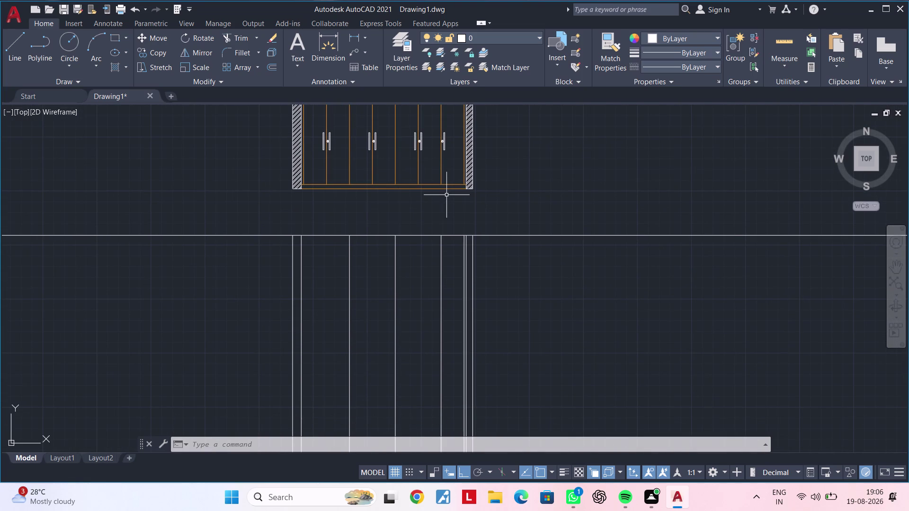
key(Escape)
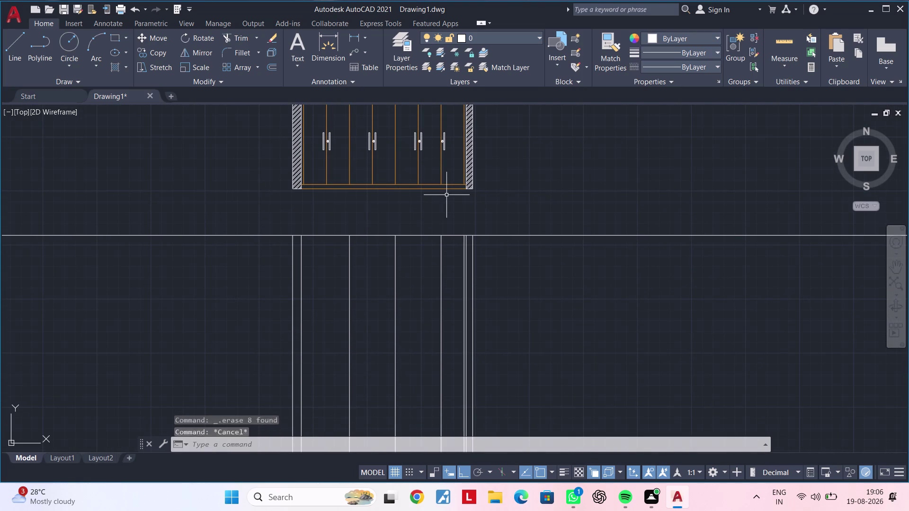
key(Escape)
key(Escape)
key(Escape)
key(Escape)
key(Escape)
key(Escape)
text(of)
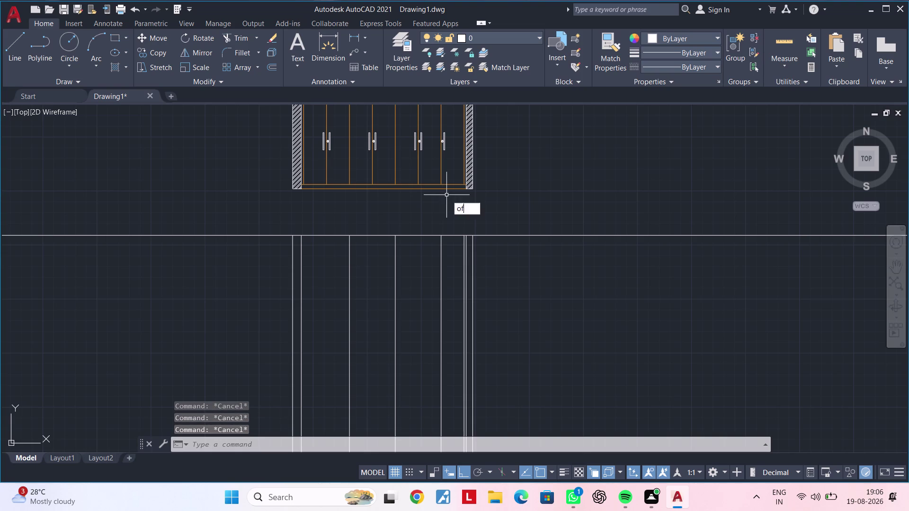
key(space)
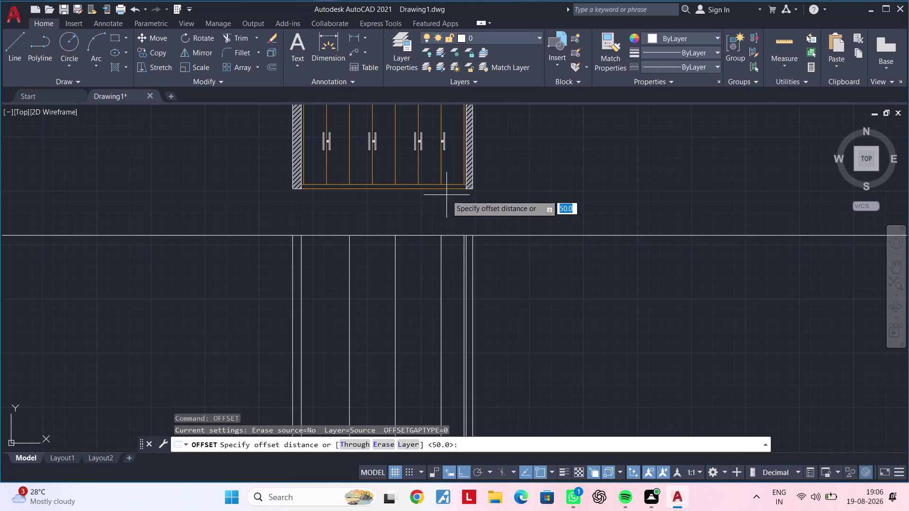
key(2)
text(00)
key(Return)
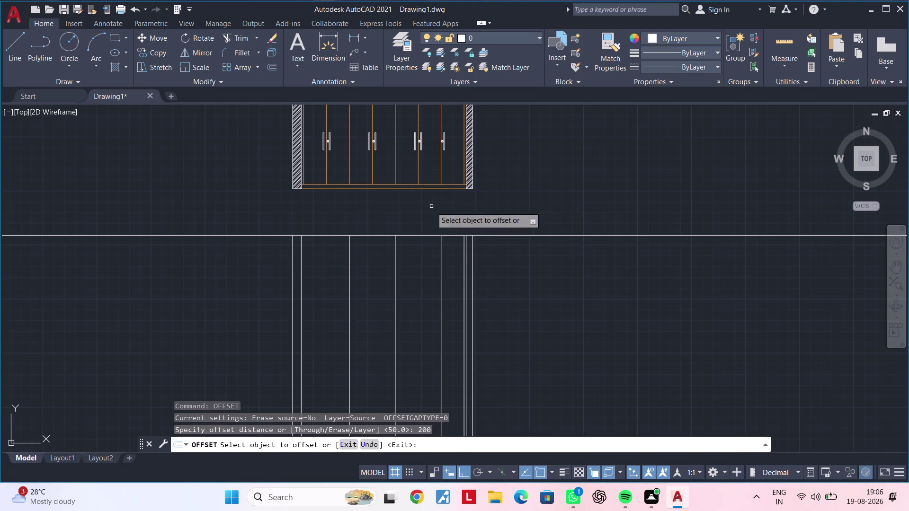
click(418, 236)
key(Escape)
key(Escape)
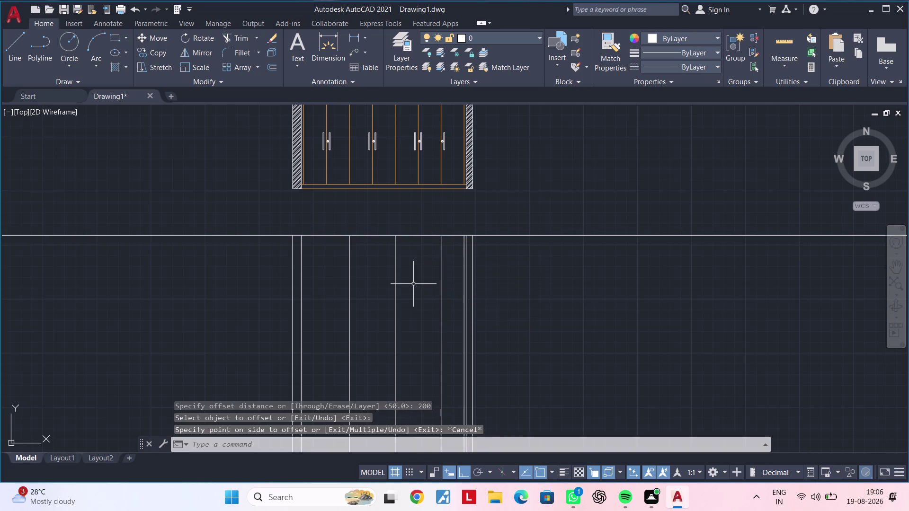
key(Escape)
key(Escape)
text(pof)
key(space)
key(Escape)
key(Escape)
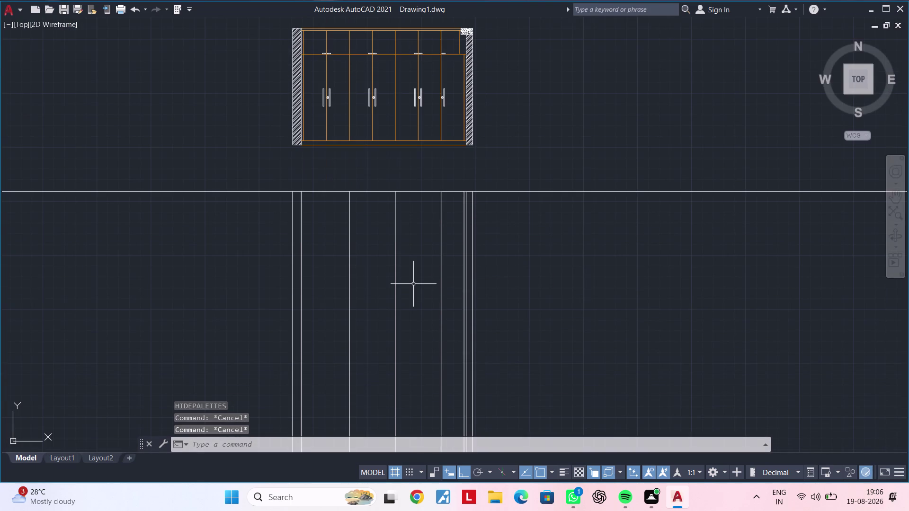
text(r)
text(o)
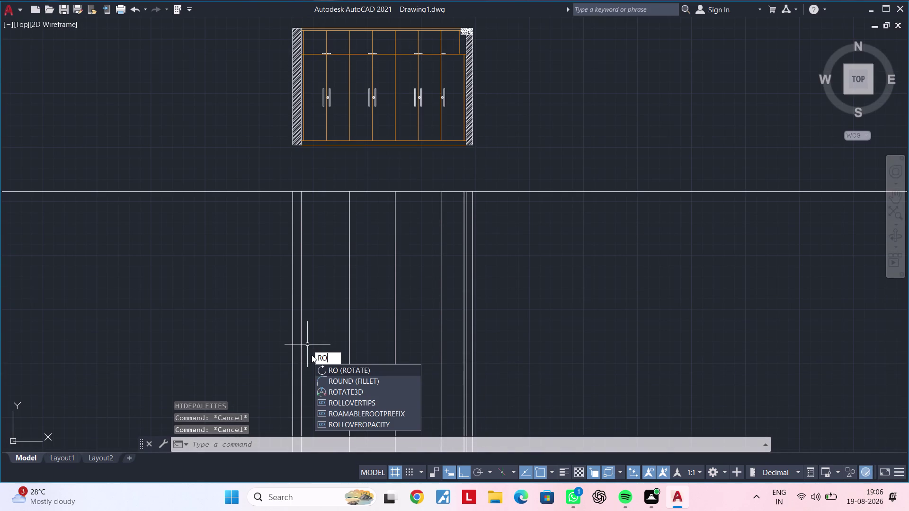
key(BackSpace)
text(ibb)
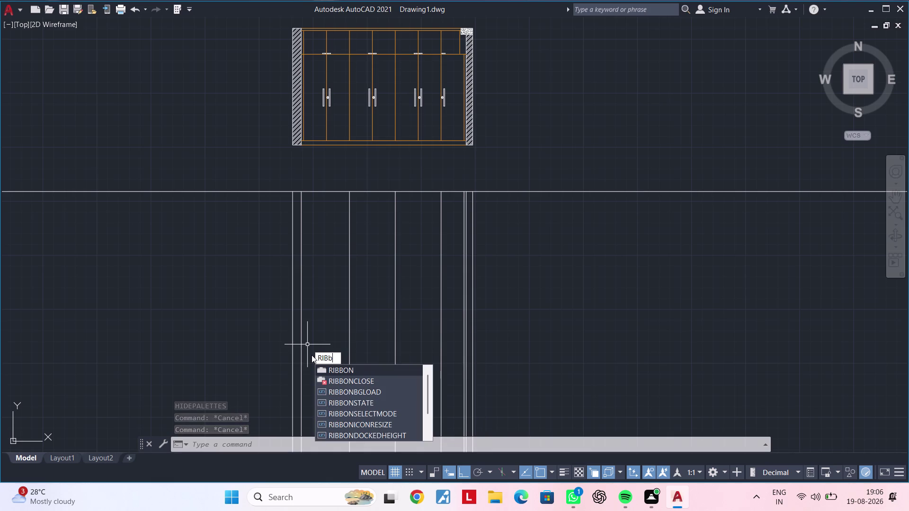
click(365, 373)
scroll(up, 3)
scroll(down, 3)
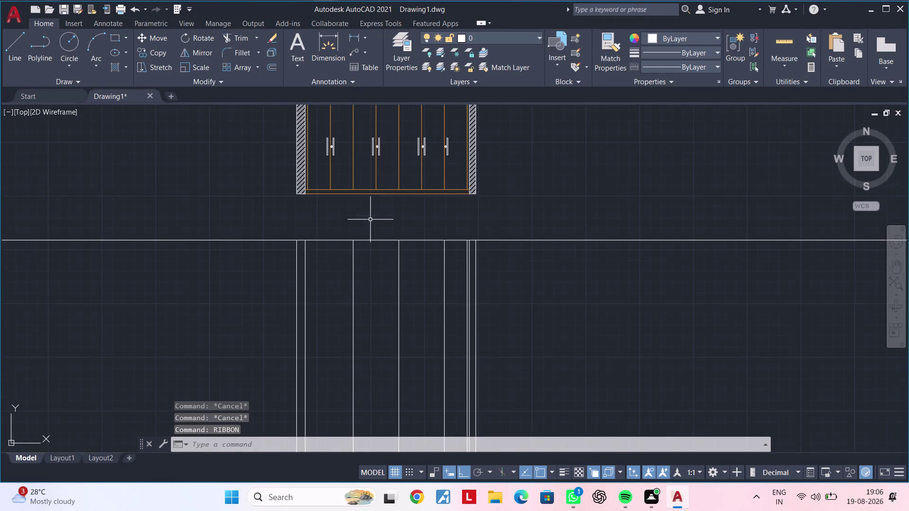
middle_drag(371, 223, 365, 314)
middle_drag(400, 302, 476, 276)
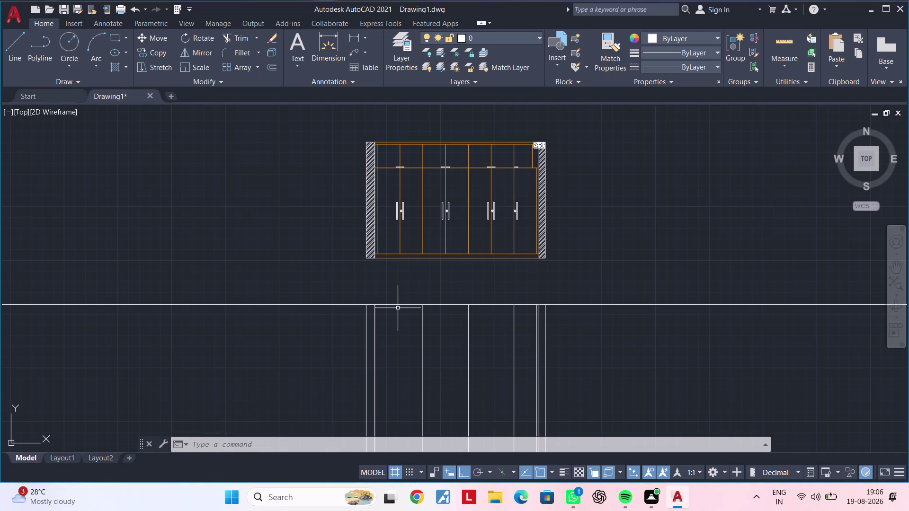
Offset the horizontal construction line 200 downward.
key(Escape)
key(Escape)
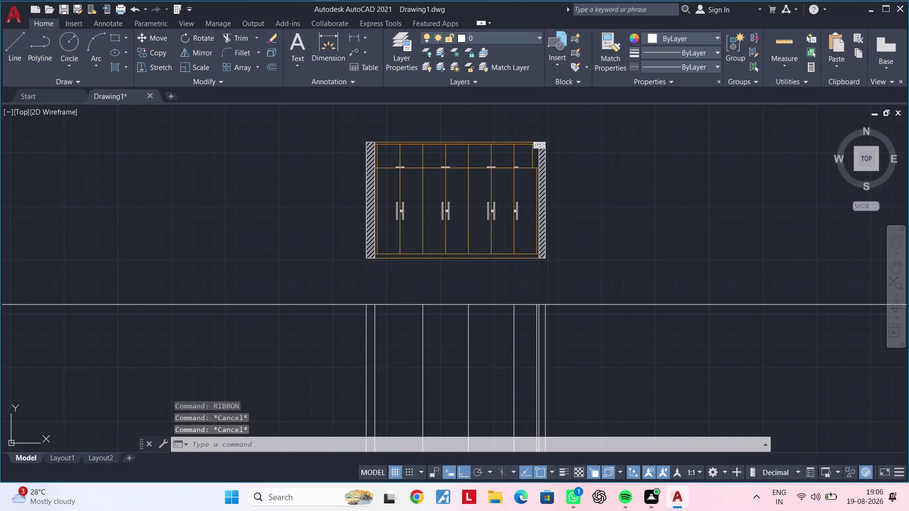
key(Escape)
key(Escape)
key(Escape)
text(o)
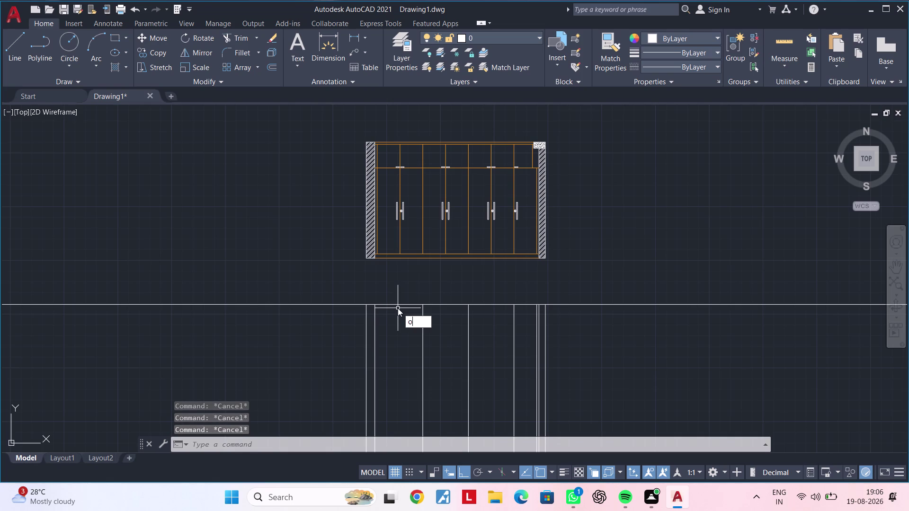
text(f)
key(space)
text(2)
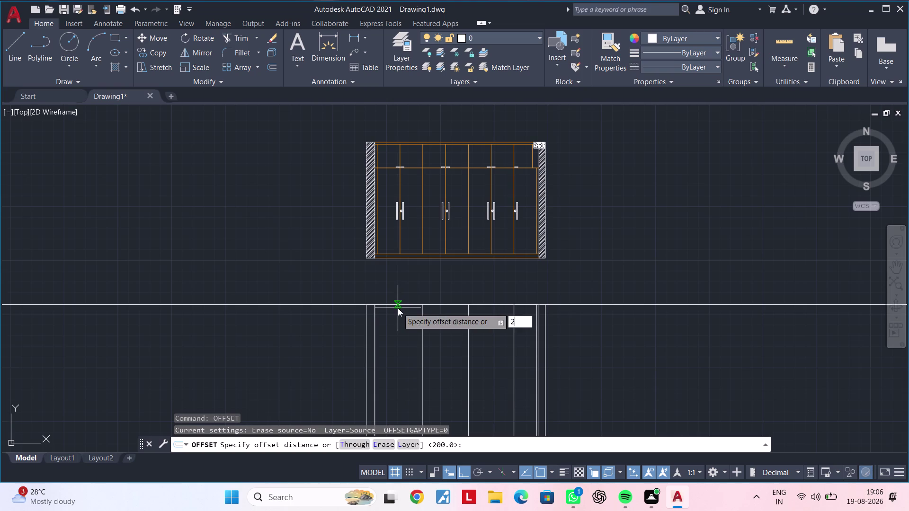
text(00)
key(Return)
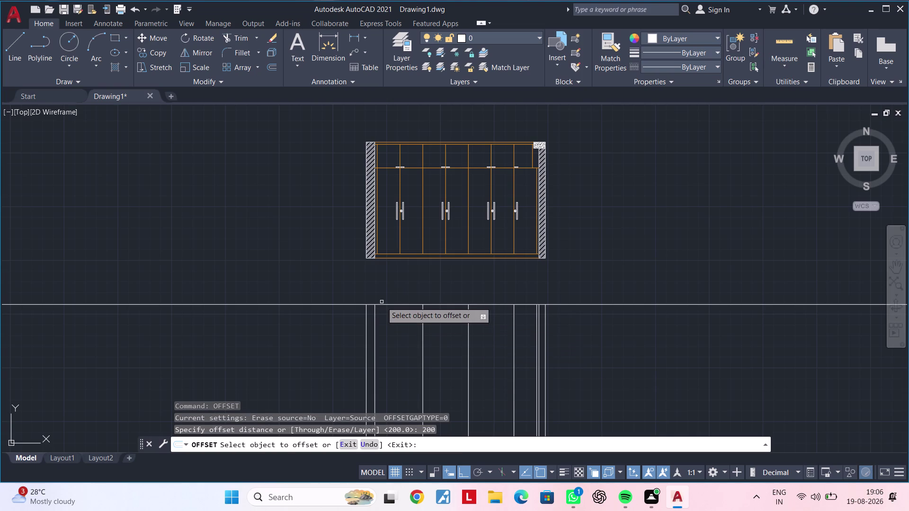
click(392, 305)
click(391, 334)
key(Escape)
key(Escape)
key(Escape)
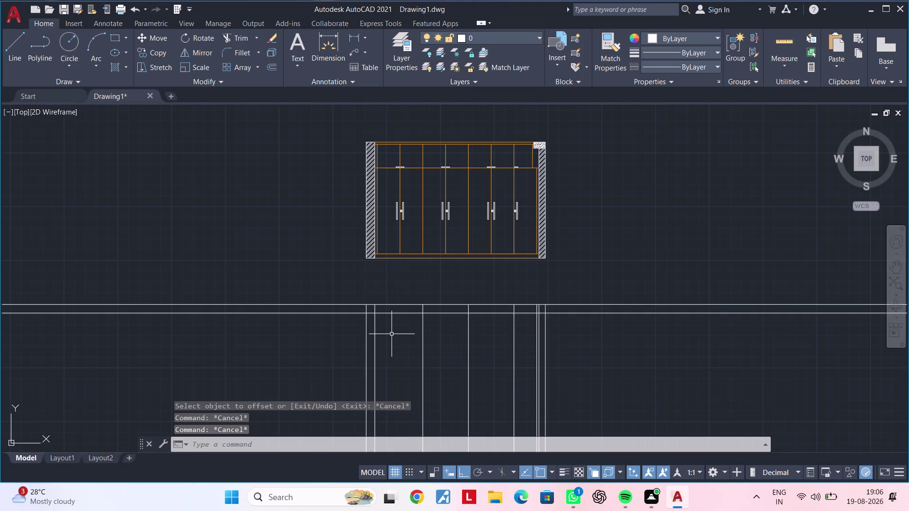
Trim overshooting projection line ends with fences, starting at the right corner.
key(t)
text(r)
key(space)
drag(295, 339, 300, 288)
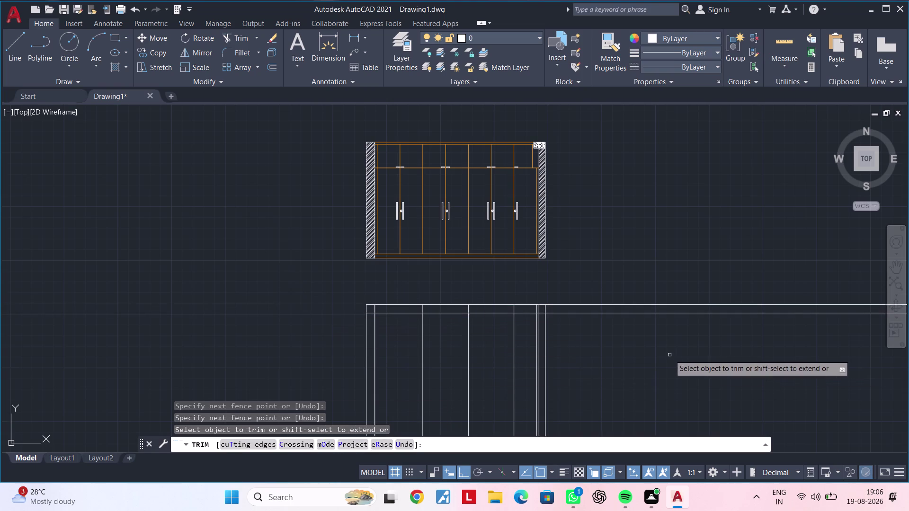
drag(668, 355, 659, 284)
middle_drag(619, 340, 674, 321)
scroll(up, 3)
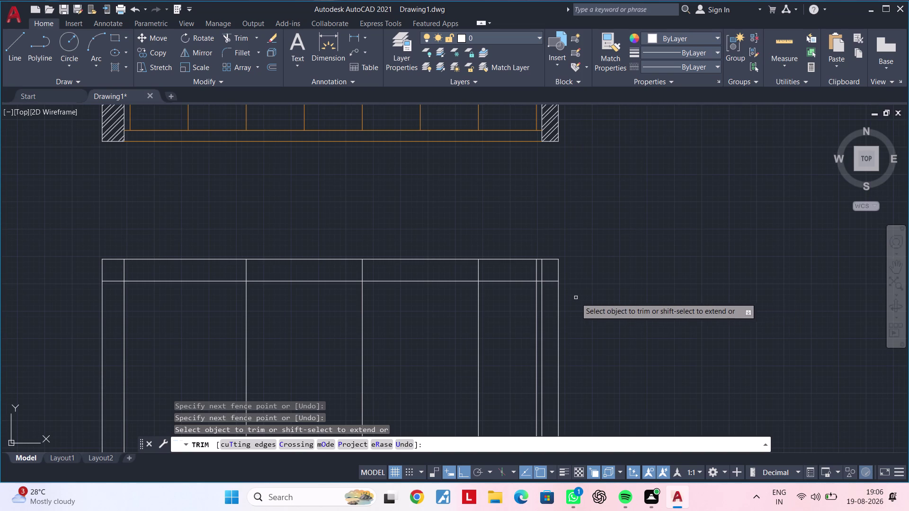
scroll(up, 3)
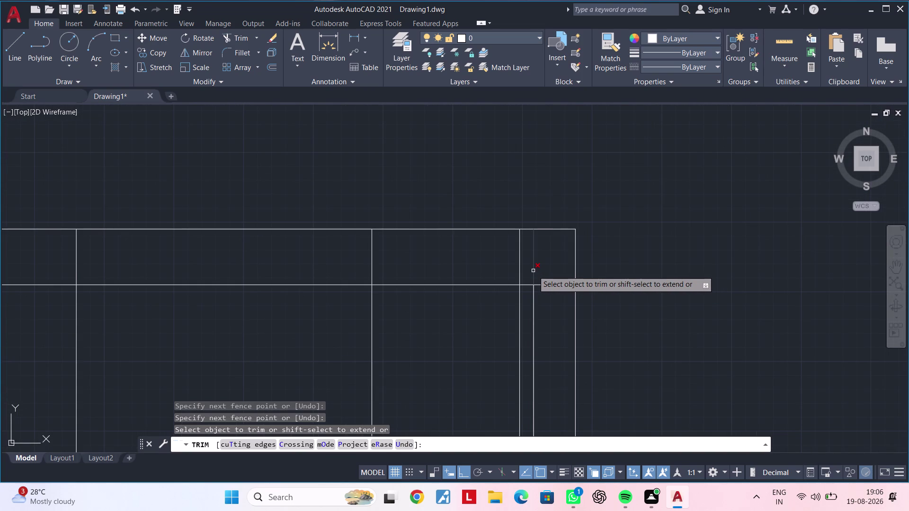
click(533, 271)
drag(535, 266, 514, 266)
drag(490, 266, 304, 247)
Trim the remaining overhangs along the top band and left corner.
middle_drag(313, 265, 693, 265)
drag(605, 267, 359, 267)
middle_drag(351, 266, 677, 266)
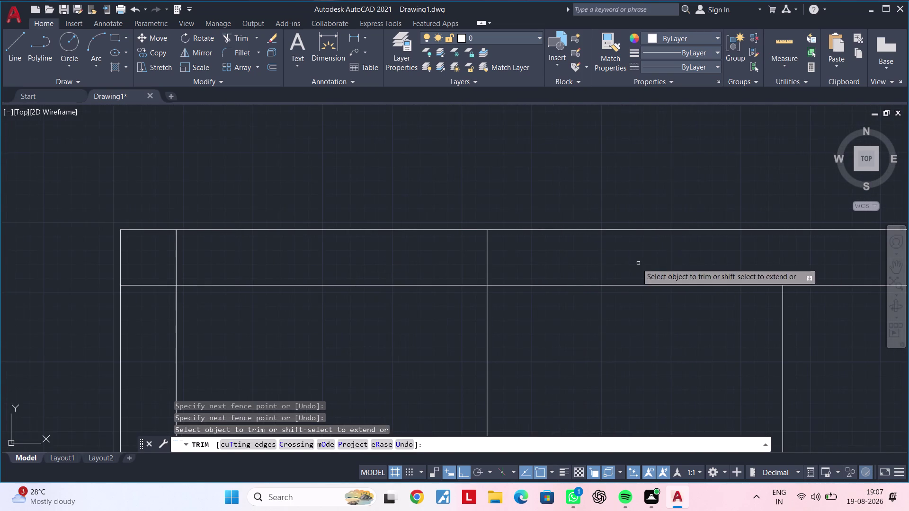
drag(620, 259, 353, 259)
middle_drag(336, 262, 388, 262)
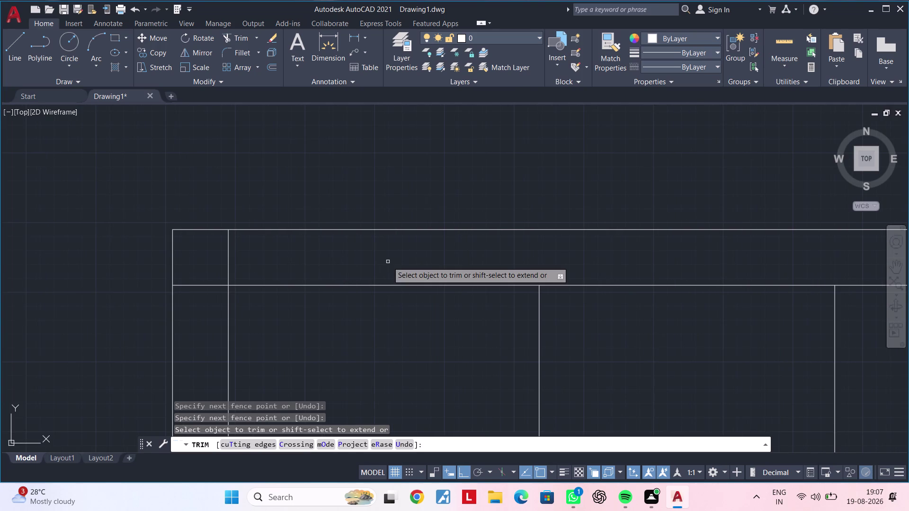
click(388, 262)
click(230, 262)
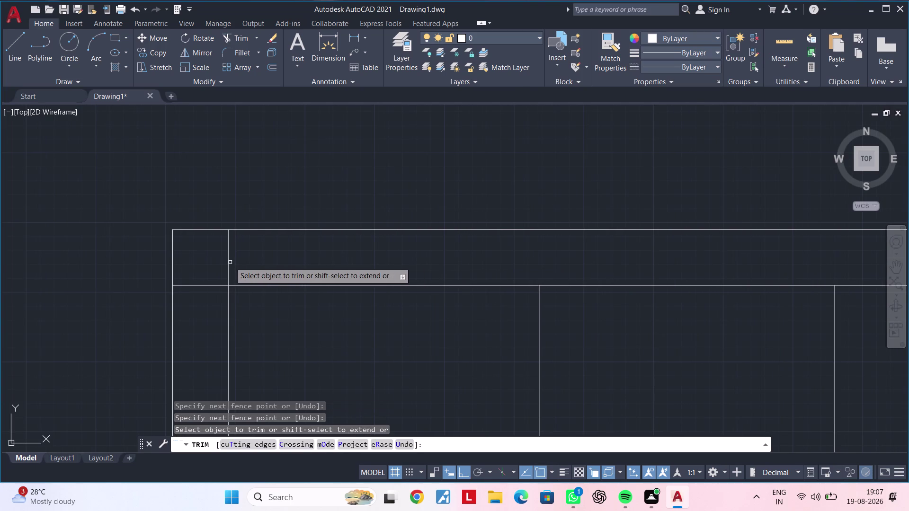
drag(220, 269, 218, 276)
click(211, 323)
drag(207, 280, 226, 275)
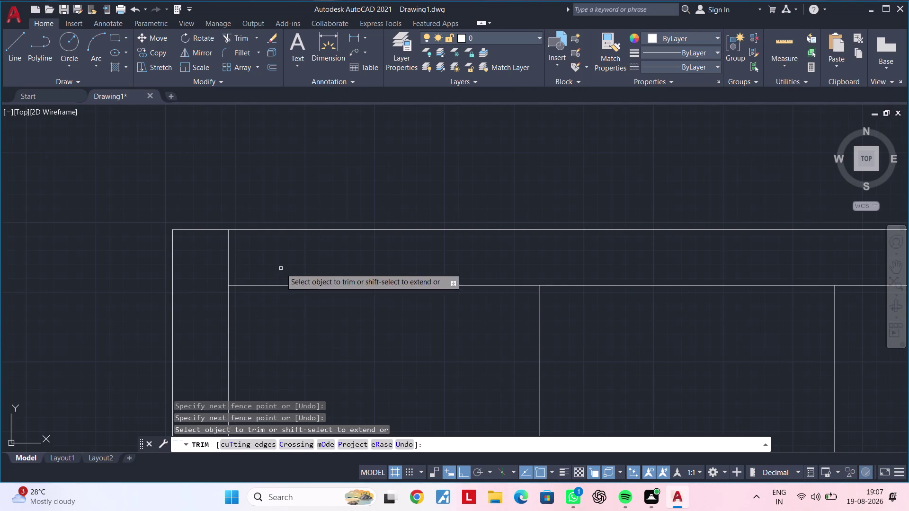
drag(270, 267, 204, 269)
scroll(down, 3)
scroll(up, 3)
drag(487, 265, 487, 287)
click(487, 288)
key(Escape)
key(Escape)
middle_drag(425, 298, 522, 274)
scroll(down, 3)
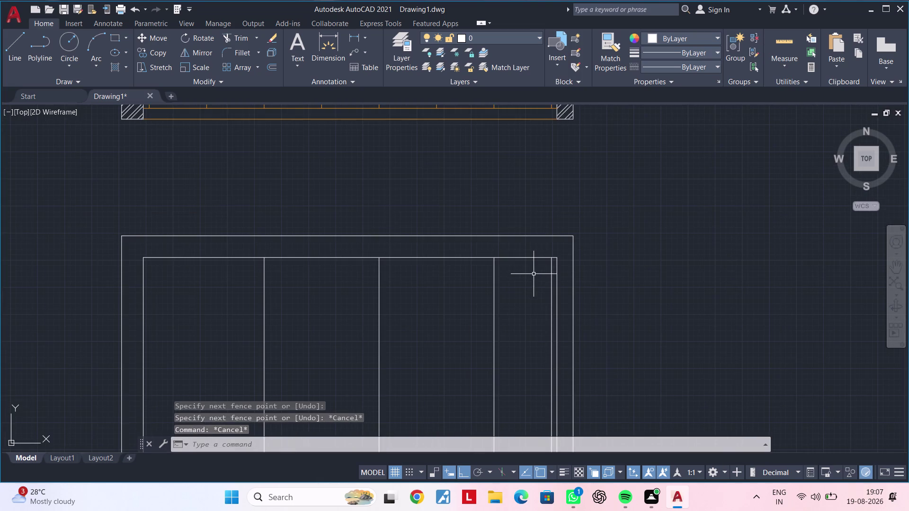
Offset the top inner frame line 600 downward across the vertical divisions.
middle_drag(534, 275, 589, 276)
key(Escape)
key(Escape)
text(of)
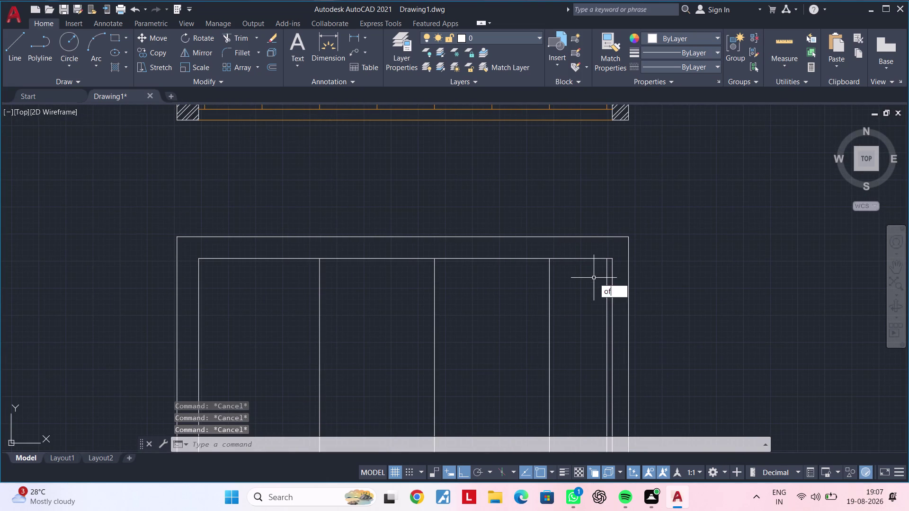
key(space)
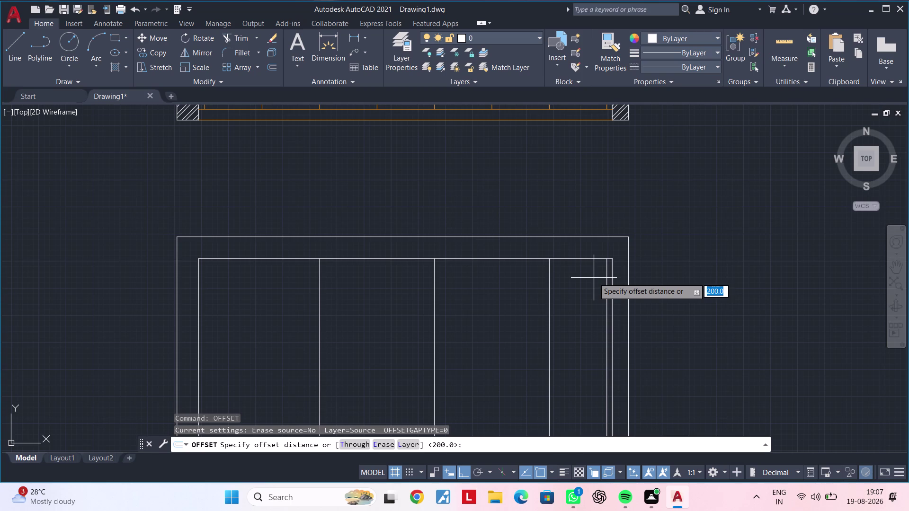
text(6)
text(00)
key(Return)
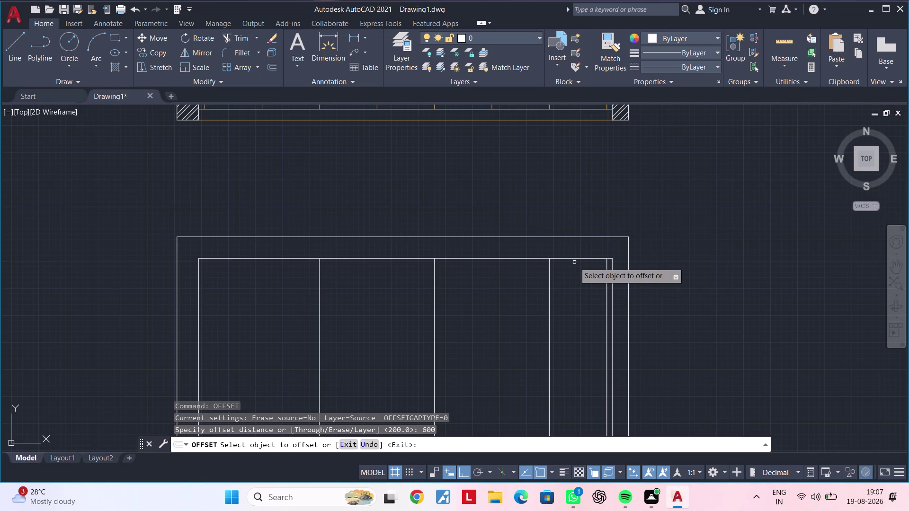
click(580, 258)
click(580, 339)
scroll(down, 3)
middle_drag(582, 346, 599, 310)
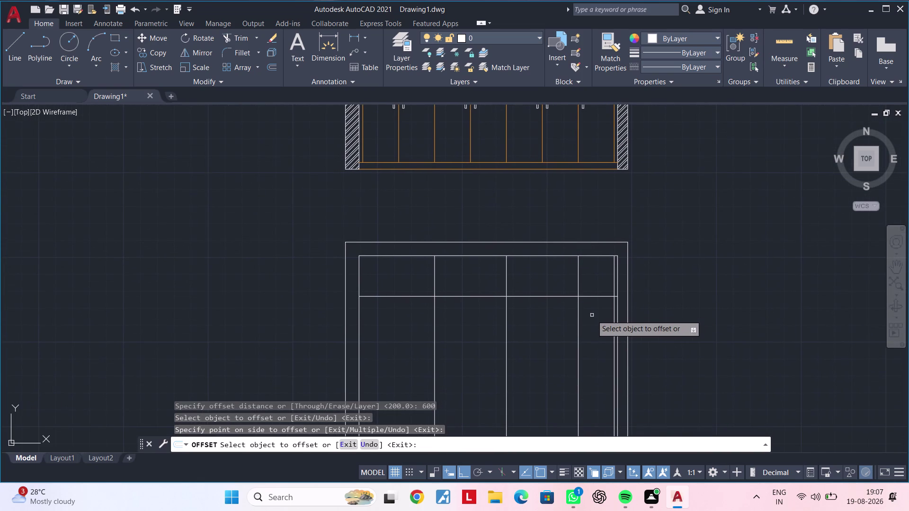
middle_drag(592, 316, 613, 269)
scroll(up, 3)
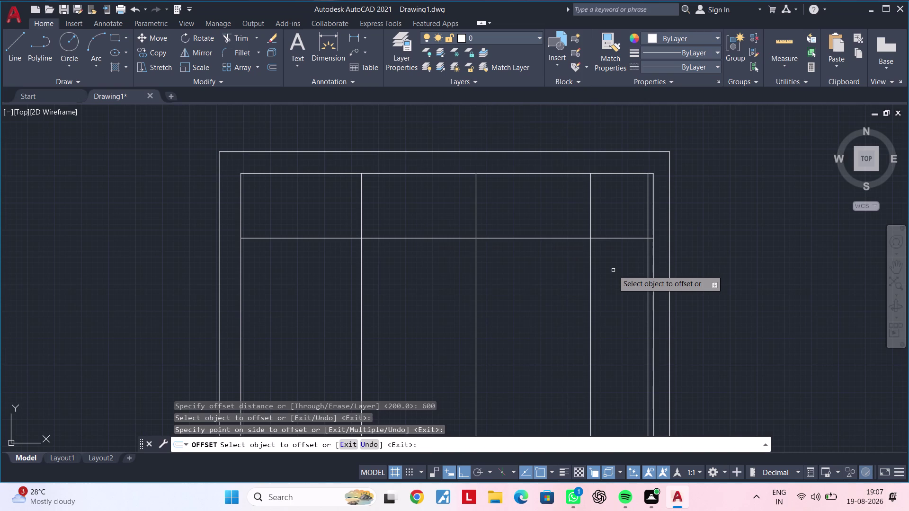
Try a 300 offset copy of the horizontal line, then undo it.
key(Escape)
key(Escape)
key(Escape)
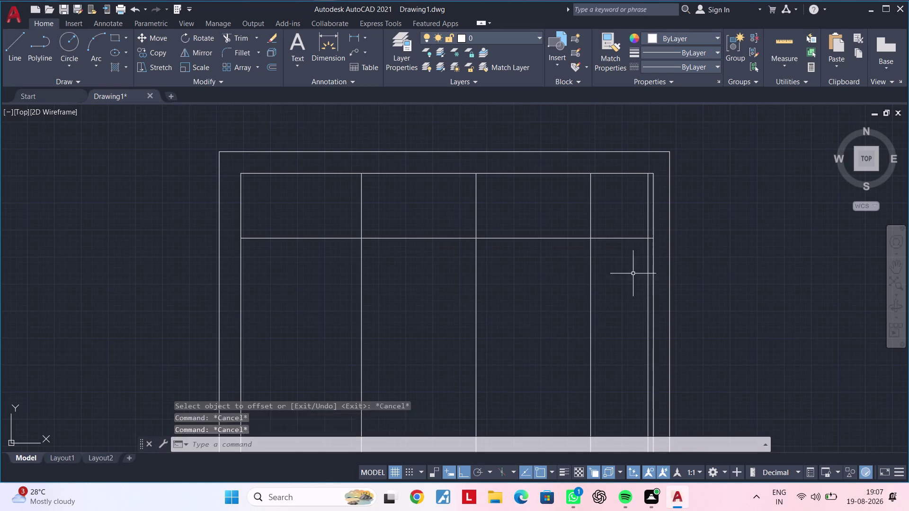
text(of)
key(space)
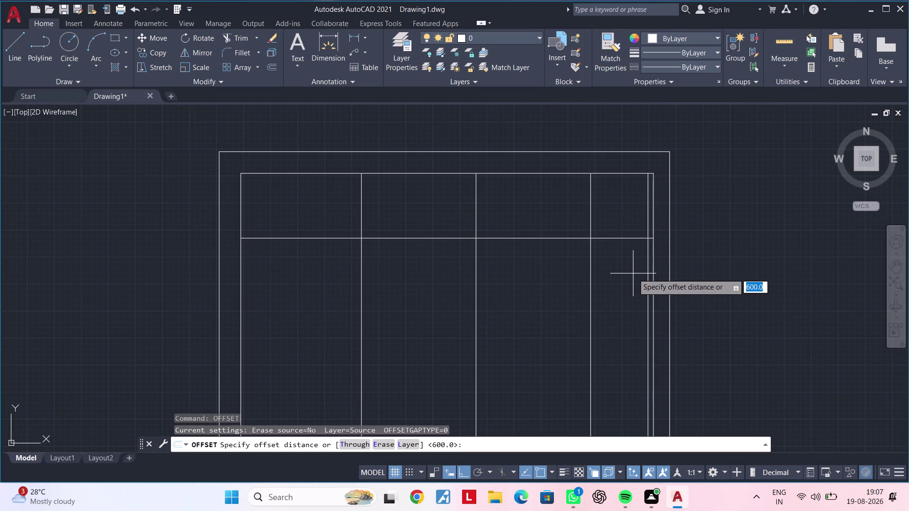
text(3)
text(00)
key(Return)
click(611, 237)
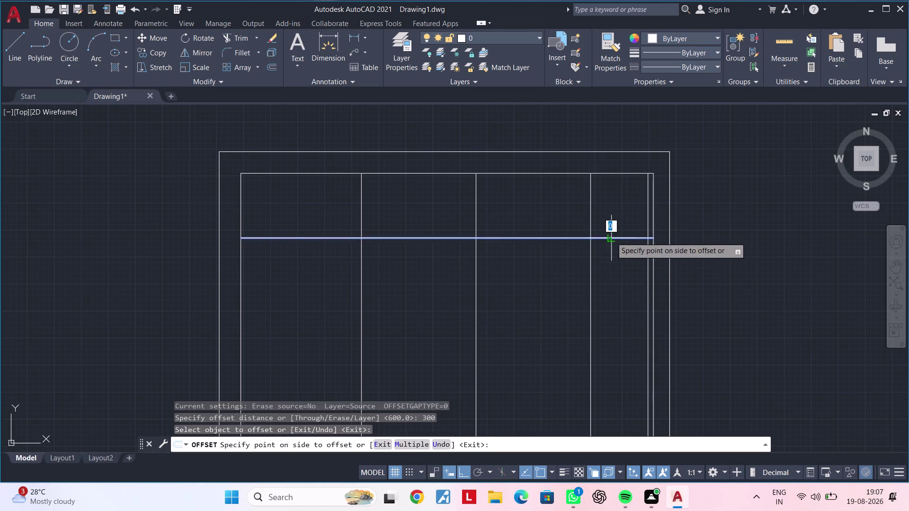
click(630, 320)
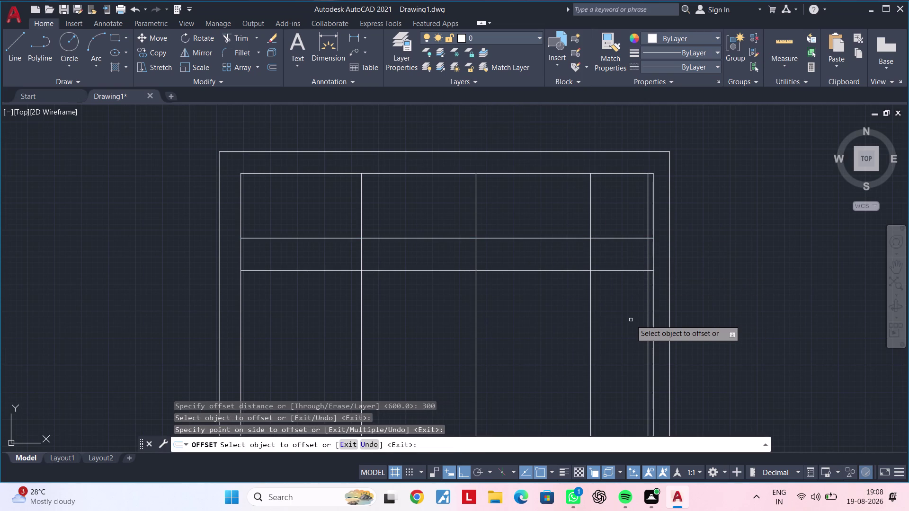
key(ctrl+z)
key(Escape)
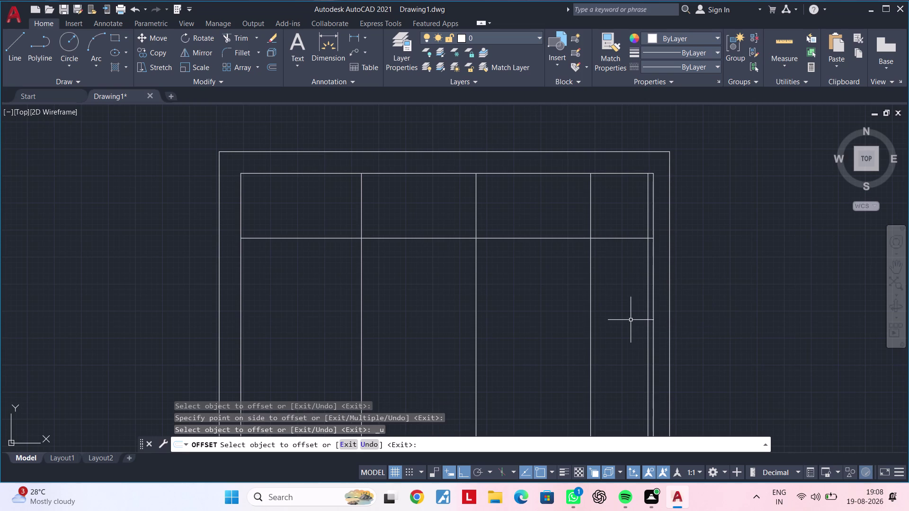
key(Escape)
Offset the horizontal line 600 downward.
text(of)
key(space)
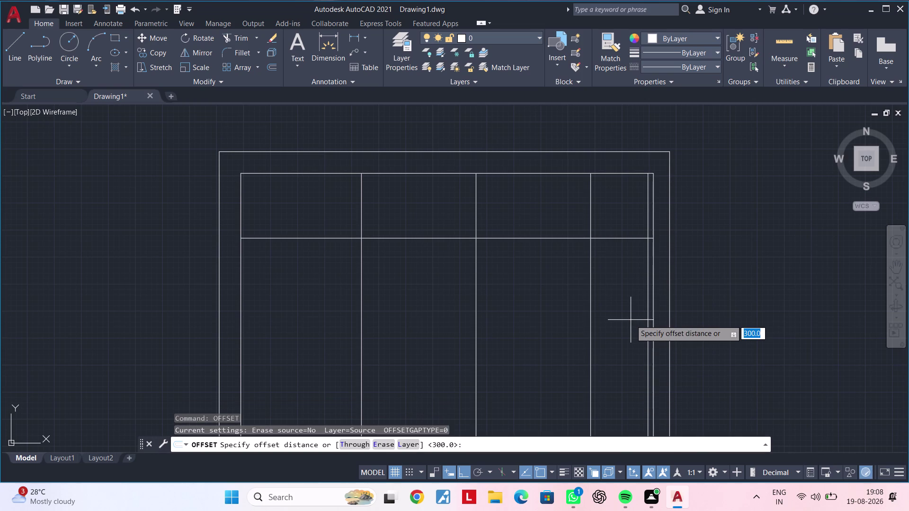
text(600)
key(Return)
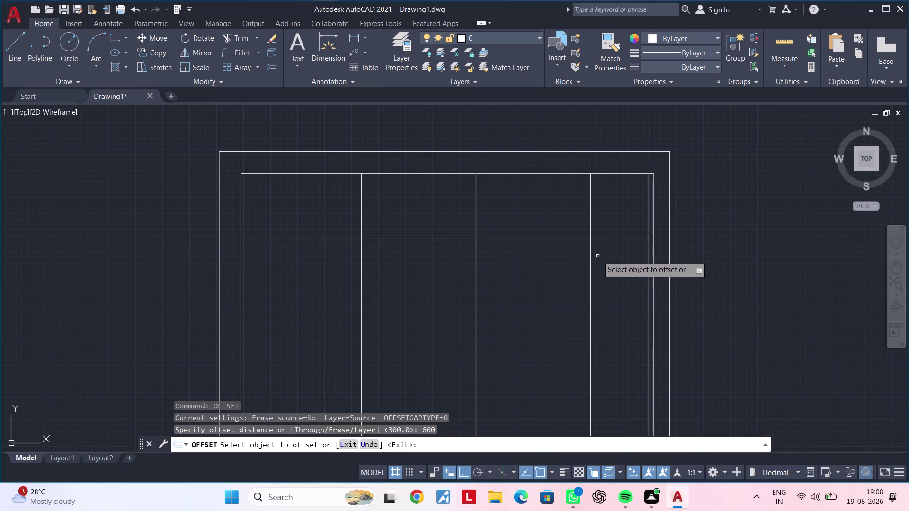
click(615, 238)
click(615, 276)
key(Escape)
key(Escape)
key(Escape)
key(Escape)
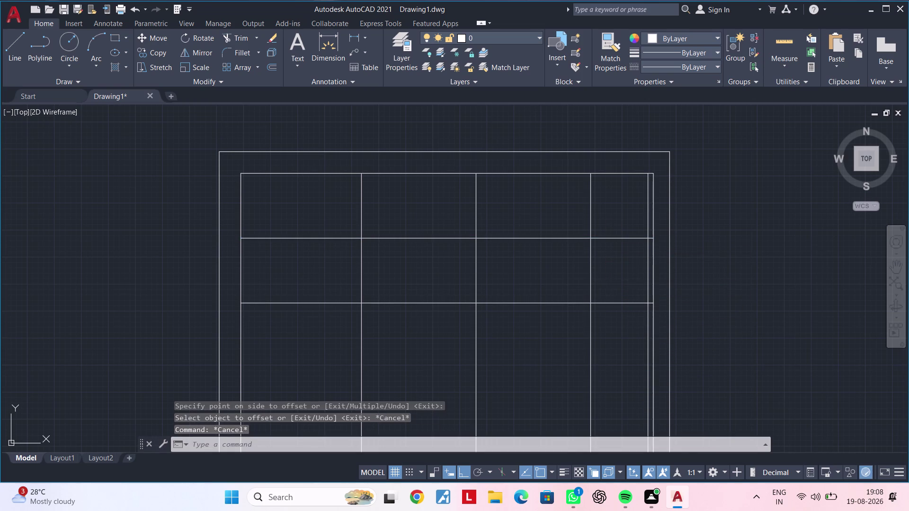
Extend the new 600 line to the left and right outer frame.
text(ex)
key(space)
click(617, 305)
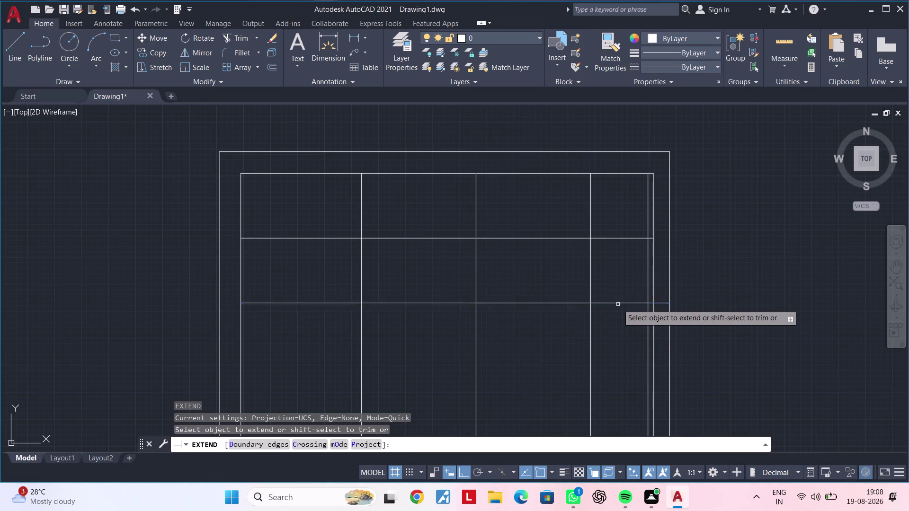
click(316, 304)
key(Escape)
key(Escape)
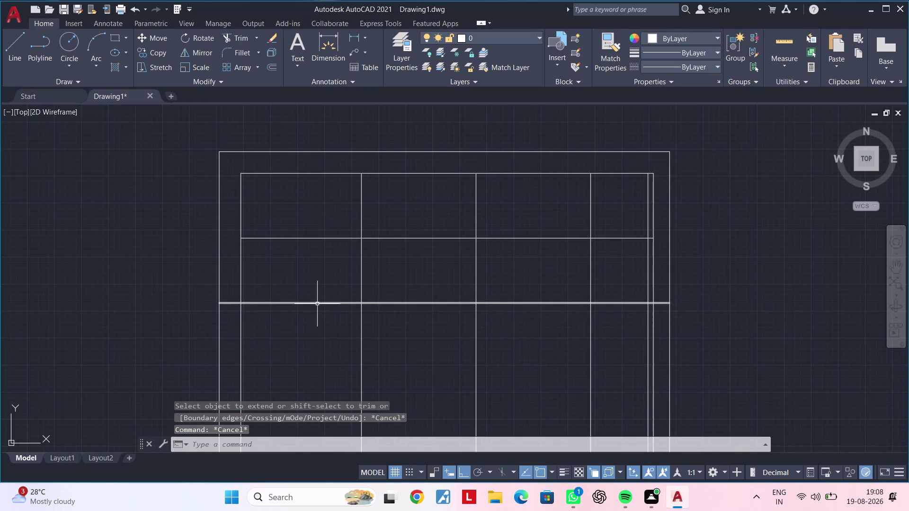
Trim the uprights below the new line using fence selections.
text(tr)
key(space)
drag(178, 333, 306, 334)
drag(467, 334, 481, 334)
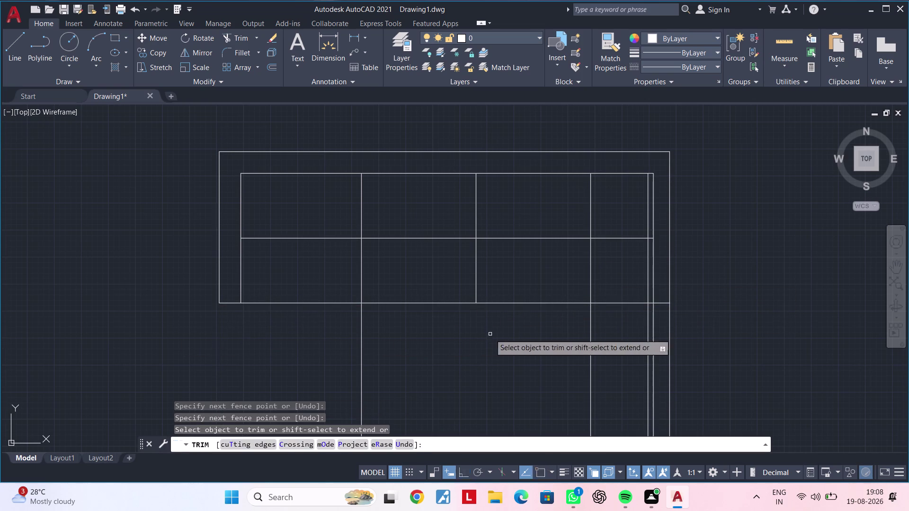
drag(546, 334, 564, 335)
drag(574, 335, 580, 334)
drag(682, 336, 708, 336)
drag(451, 363, 313, 355)
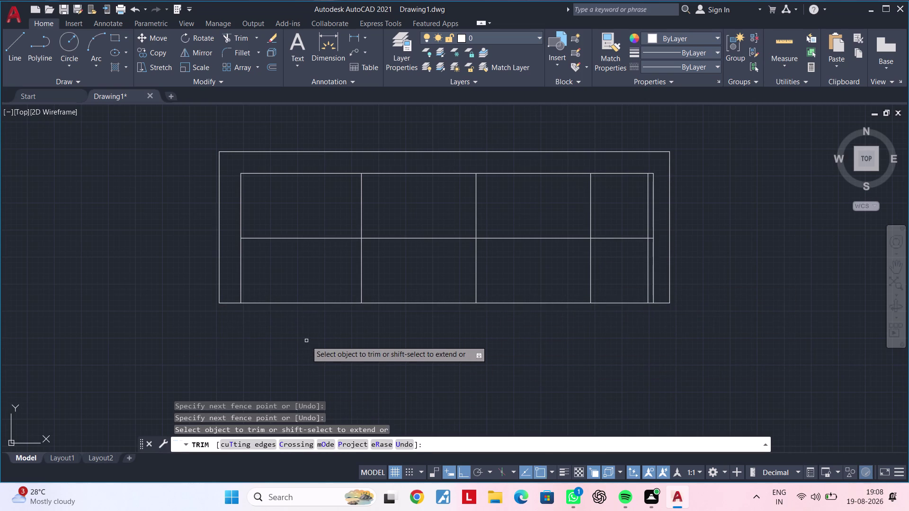
click(307, 341)
Trim the leftover lines and lower-left outer frame, then the lines below the right section.
click(304, 297)
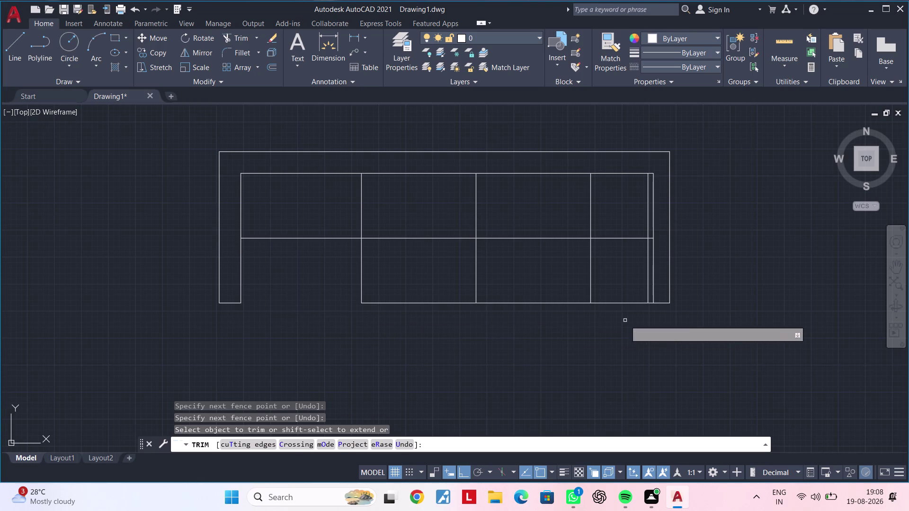
click(626, 321)
click(640, 293)
key(Escape)
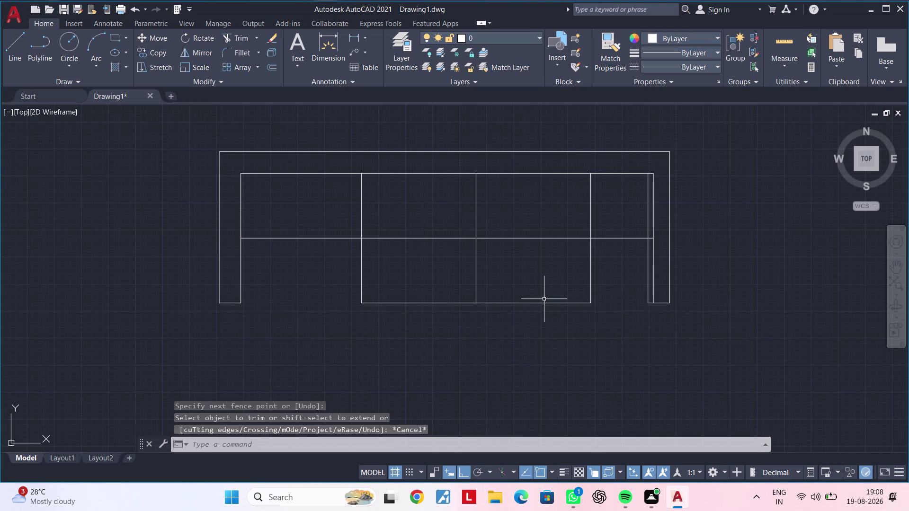
key(t)
key(r)
key(space)
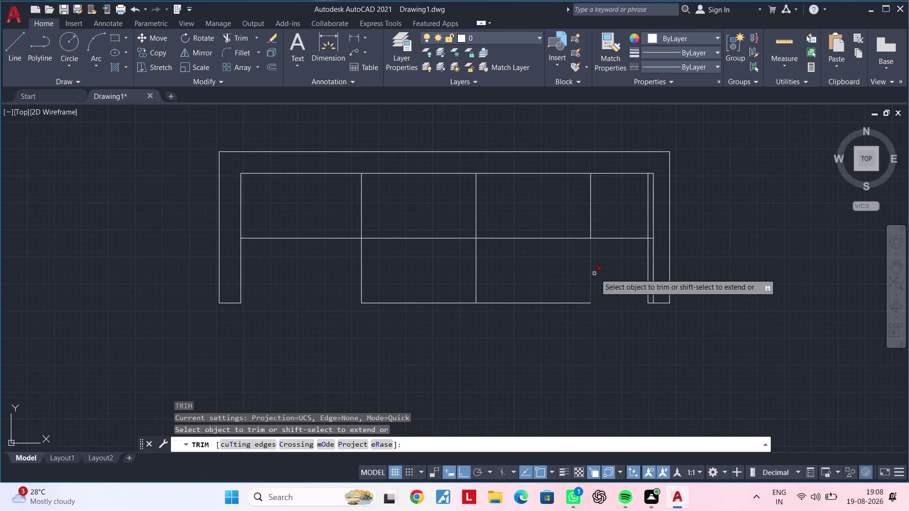
drag(604, 268, 319, 273)
key(Escape)
Delete the stray leftover line inside the frame.
drag(489, 278, 472, 296)
click(427, 325)
key(Delete)
scroll(down, 3)
middle_drag(453, 323, 474, 322)
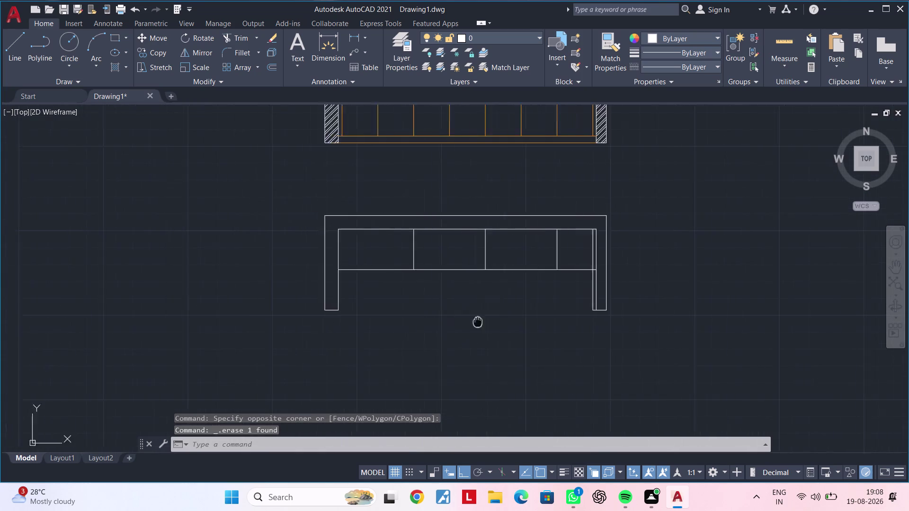
middle_drag(474, 323, 564, 319)
middle_drag(540, 310, 461, 315)
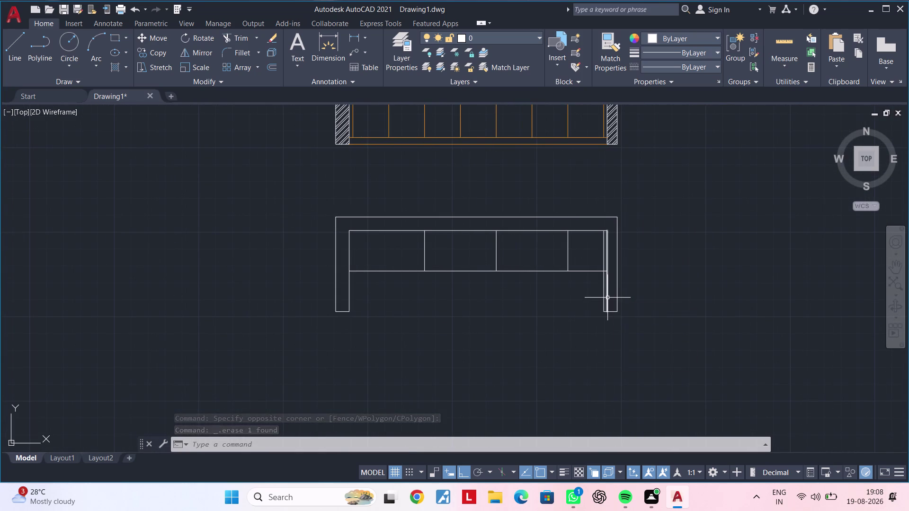
scroll(up, 3)
Fence-trim the leftover line near the right leg and end the command.
text(tr)
key(space)
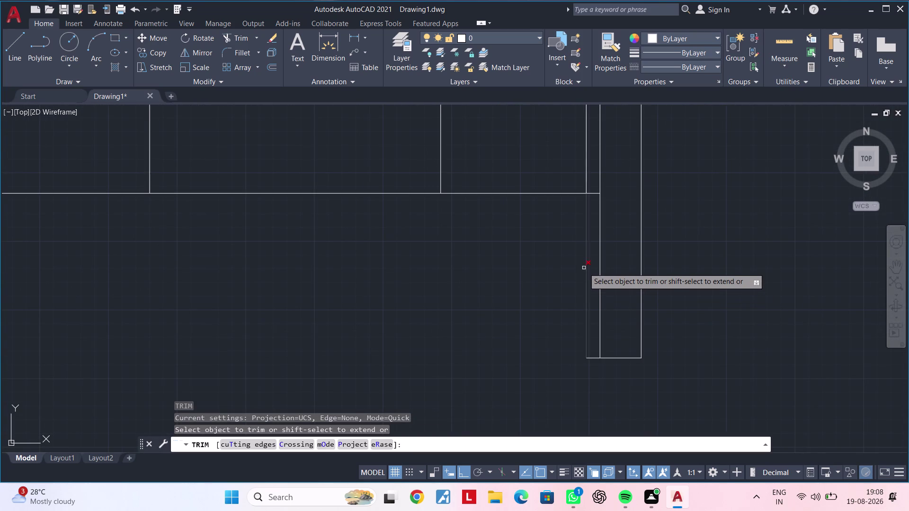
click(586, 266)
click(595, 356)
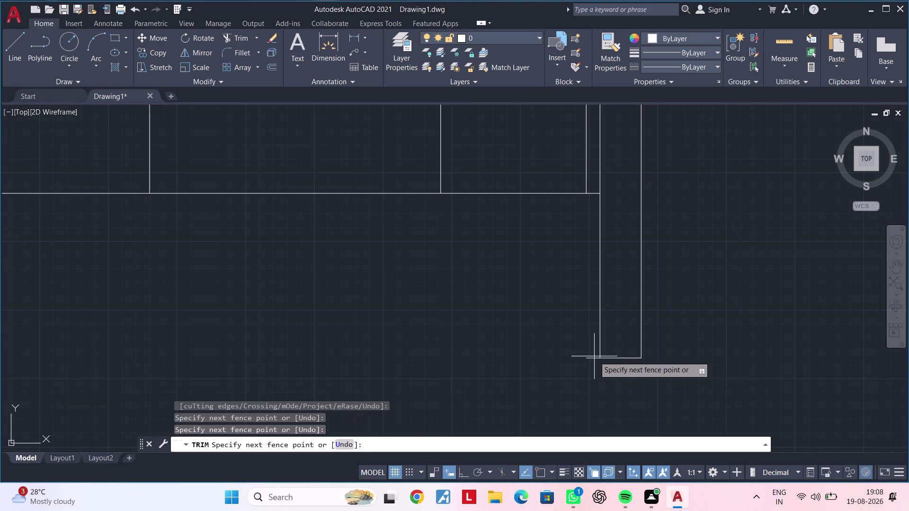
click(589, 365)
scroll(down, 3)
middle_drag(543, 319, 667, 338)
key(Escape)
key(Escape)
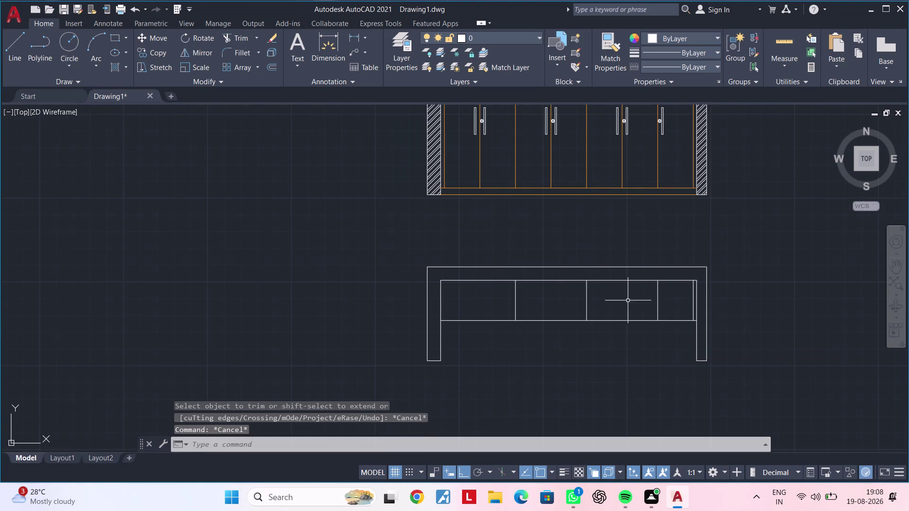
middle_drag(627, 301, 586, 302)
scroll(up, 3)
key(Escape)
key(Escape)
key(Escape)
key(Escape)
key(Escape)
key(Escape)
key(Escape)
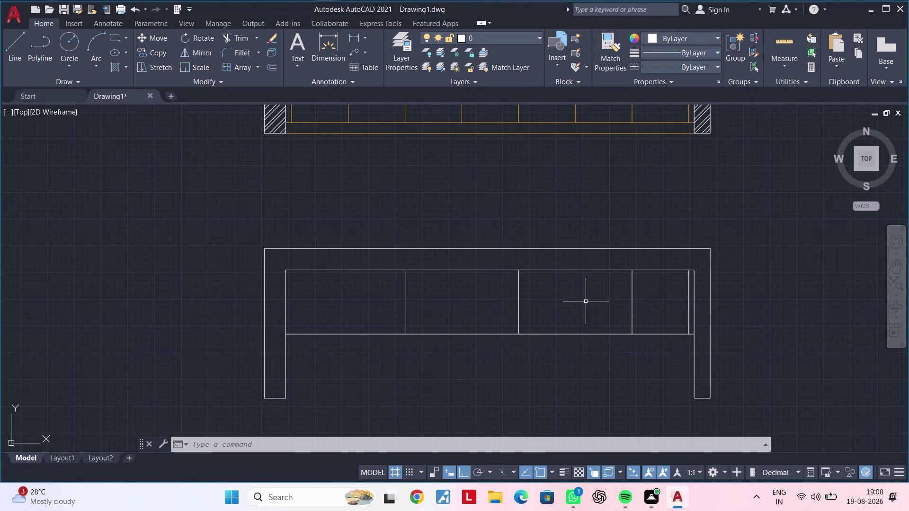
key(Escape)
key(Escape)
key(Escape)
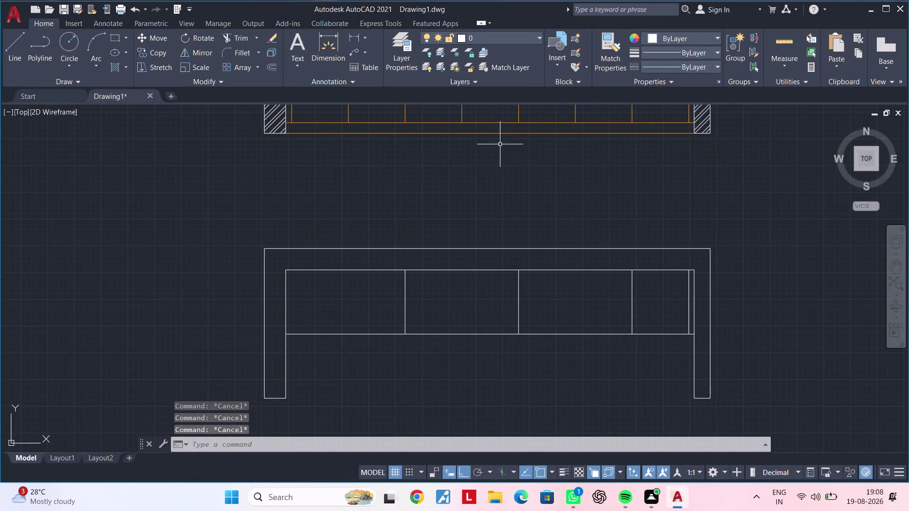
Draw a multiline text box over the upper-left shutters.
scroll(down, 3)
middle_drag(493, 150, 496, 322)
middle_drag(434, 213, 437, 236)
key(Escape)
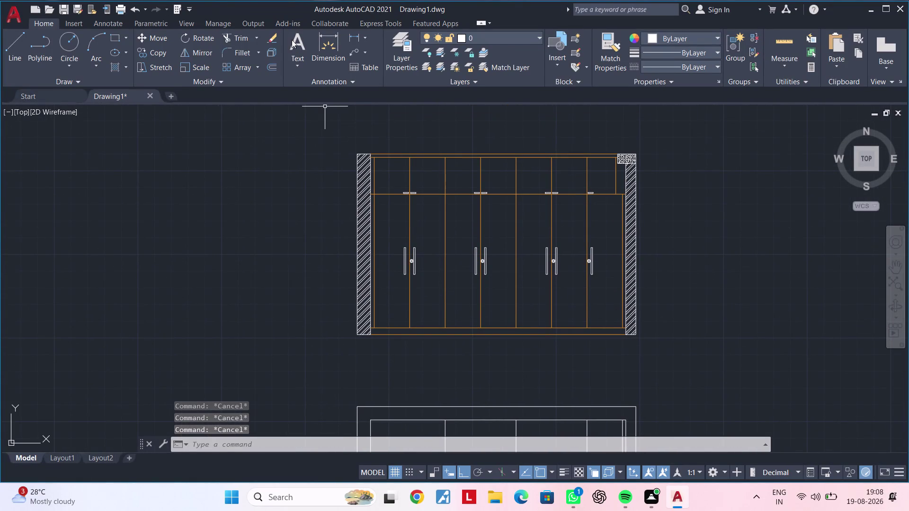
click(299, 51)
scroll(up, 3)
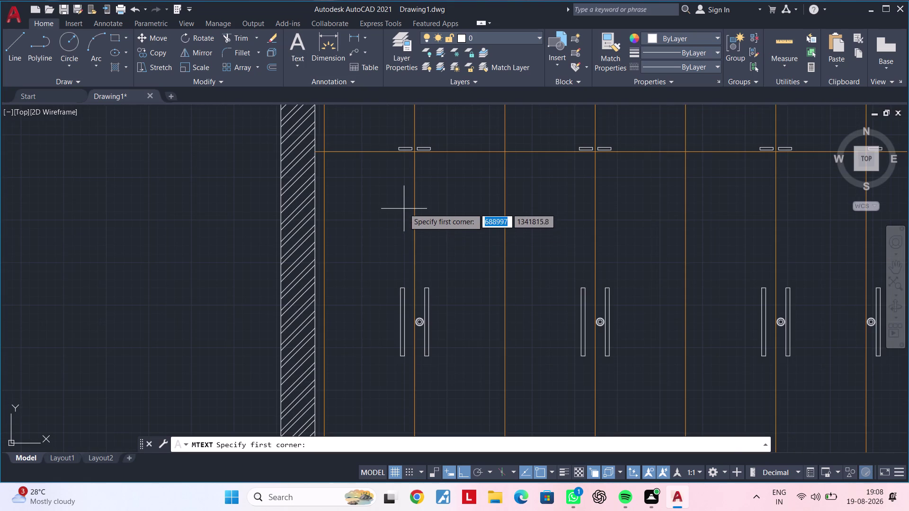
scroll(down, 3)
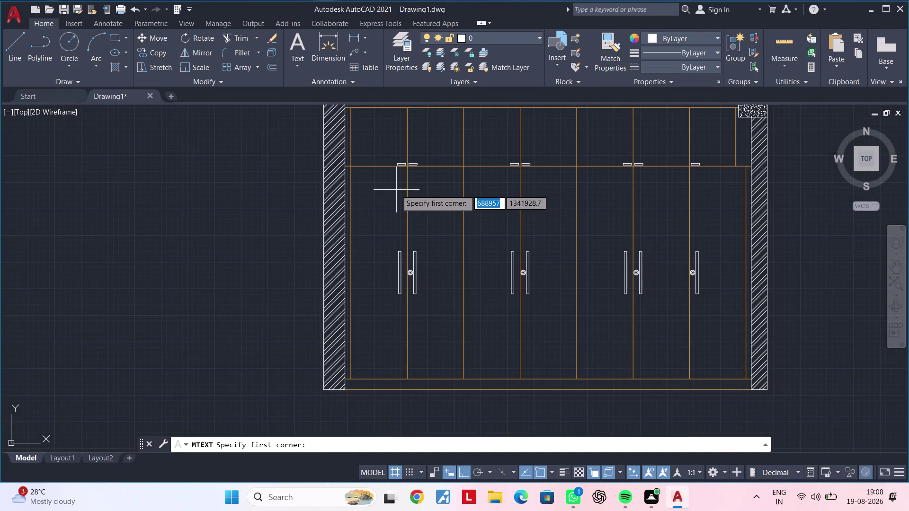
middle_drag(396, 190, 378, 229)
middle_drag(375, 236, 373, 274)
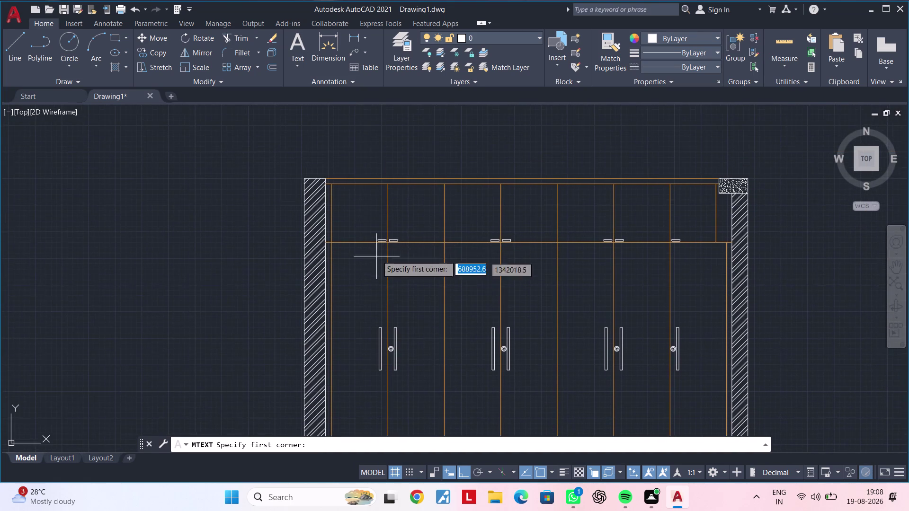
scroll(up, 3)
click(360, 185)
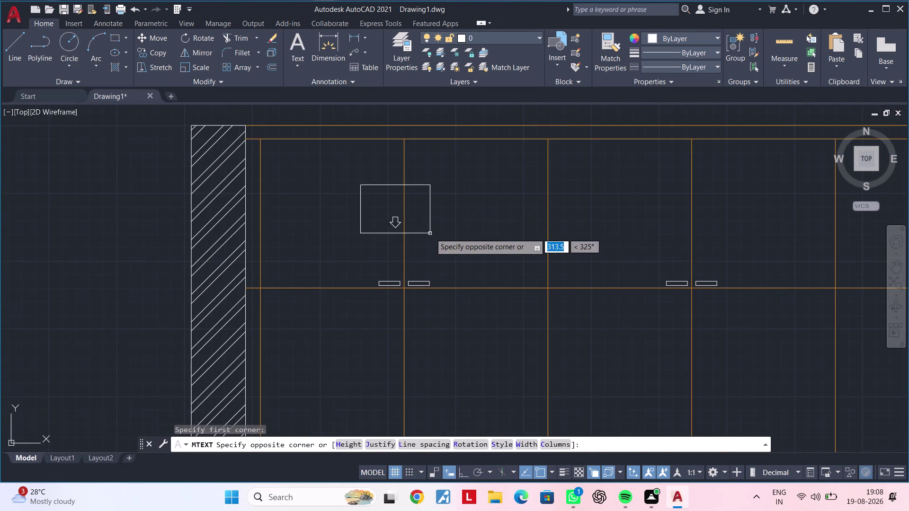
click(438, 231)
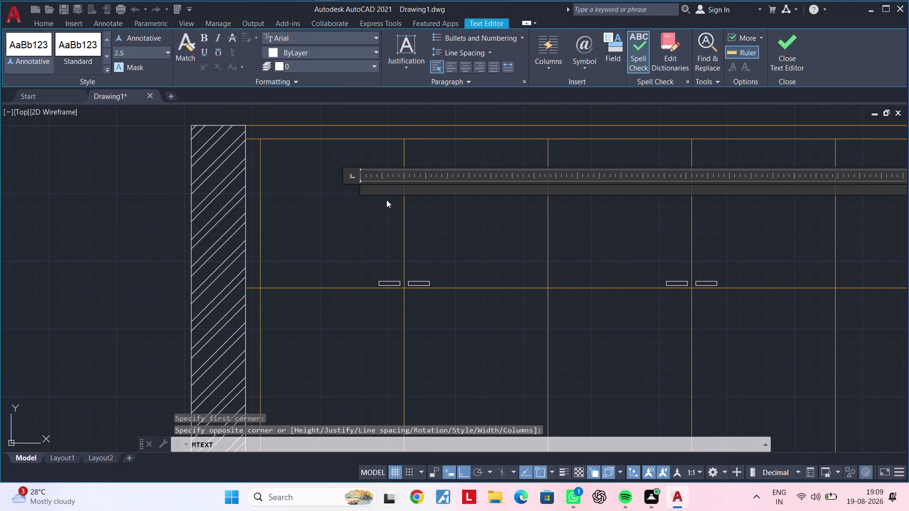
Enter '2-Openable Shutters' and close the text editor.
text(2-)
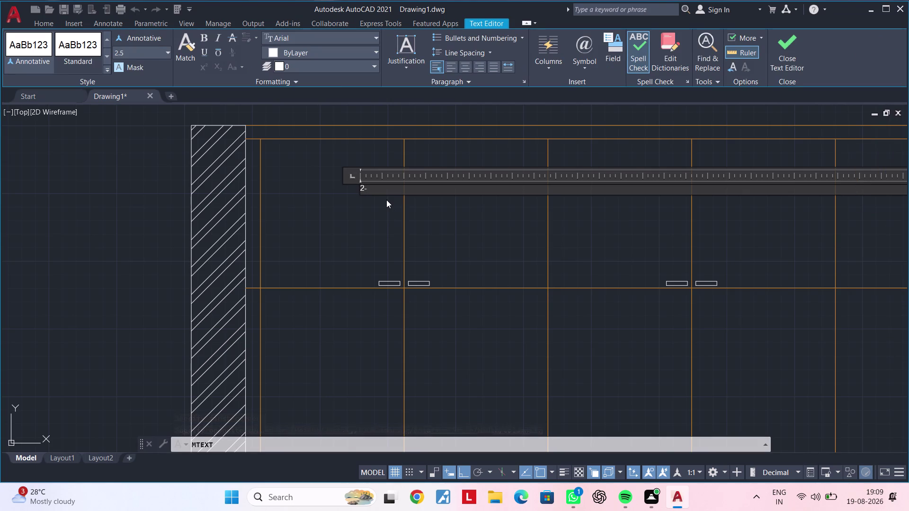
text(O)
text(p)
text(en)
text(a)
text(ble)
key(space)
key(shift+s)
text(h)
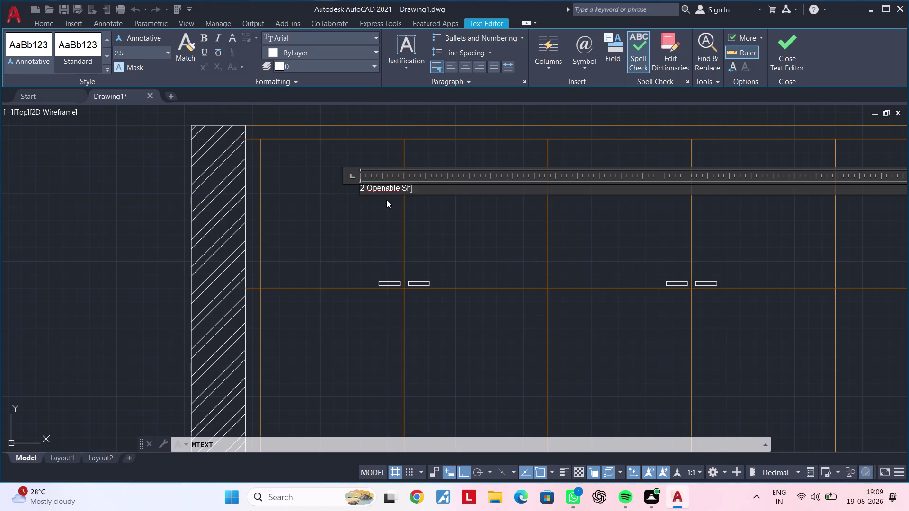
text(utter)
key(s)
click(373, 214)
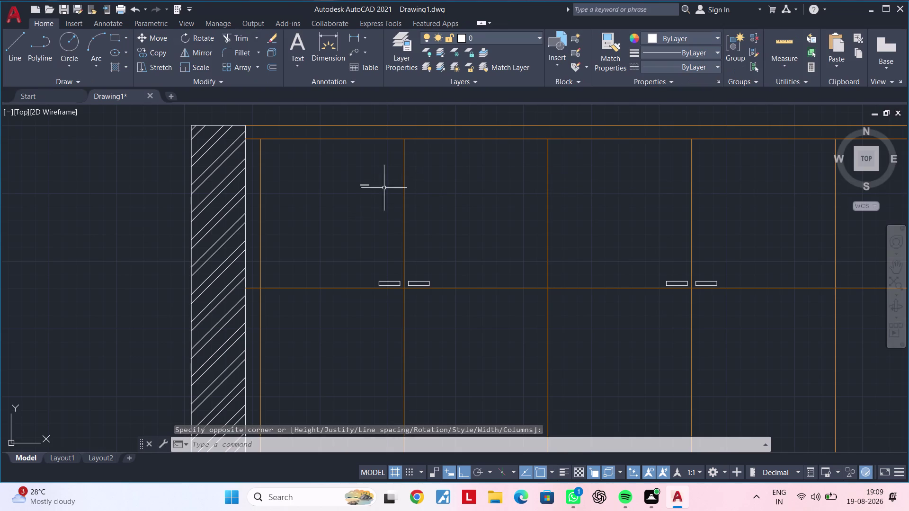
Open the label's Properties and set its text height to 50.
click(366, 187)
right_click(366, 186)
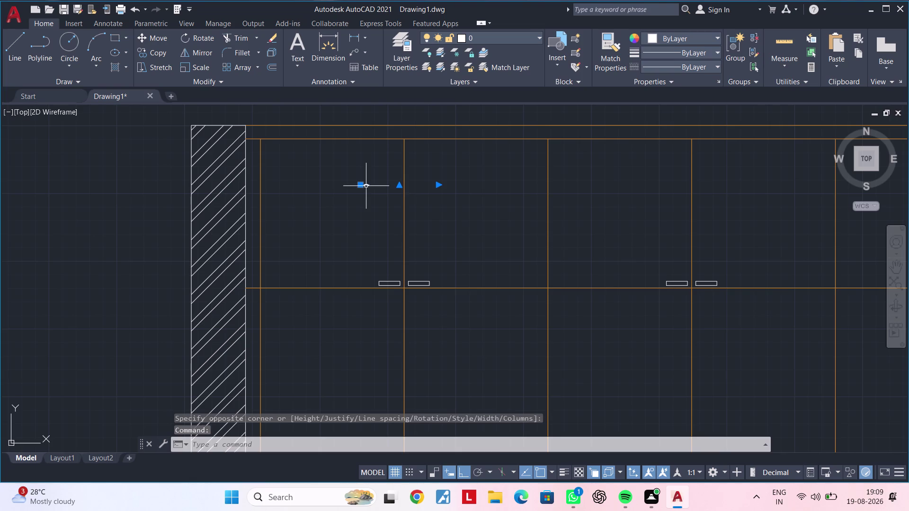
click(426, 461)
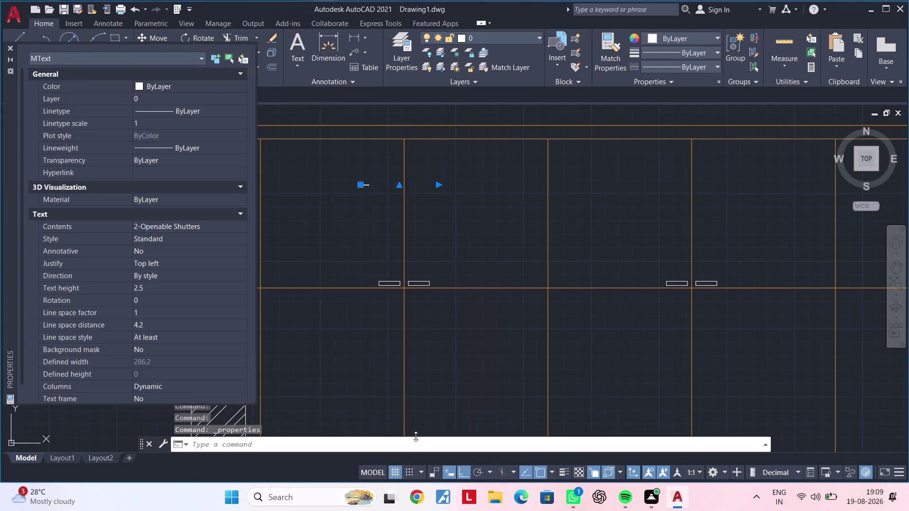
click(168, 288)
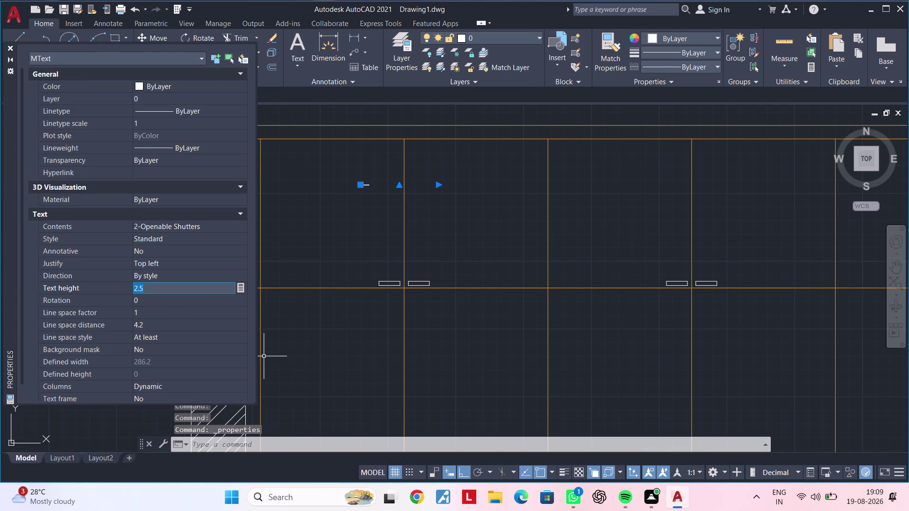
drag(190, 284, 123, 293)
key(BackSpace)
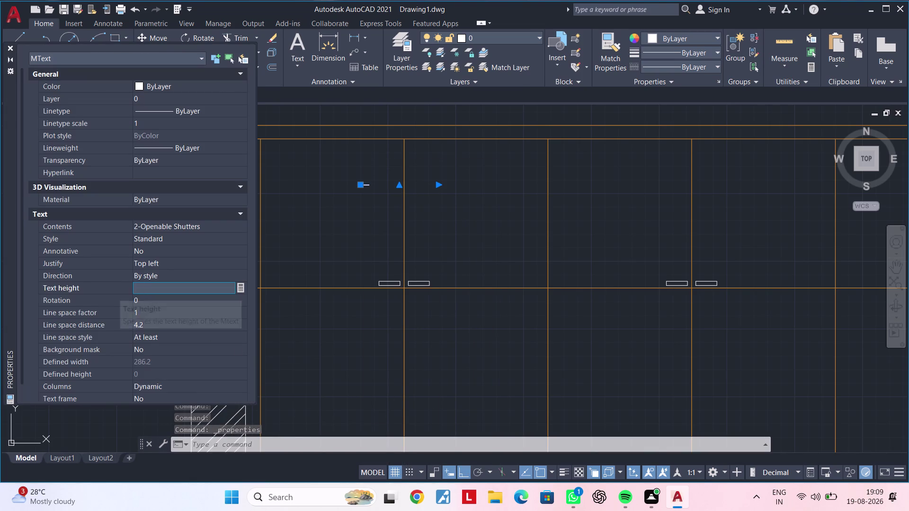
text(50)
key(Return)
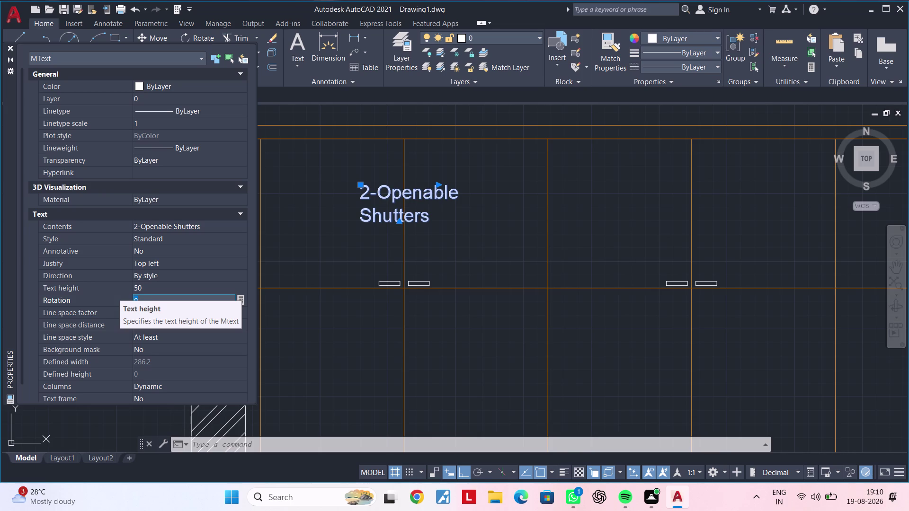
Change the text height to 60 and close the Properties palette.
click(171, 283)
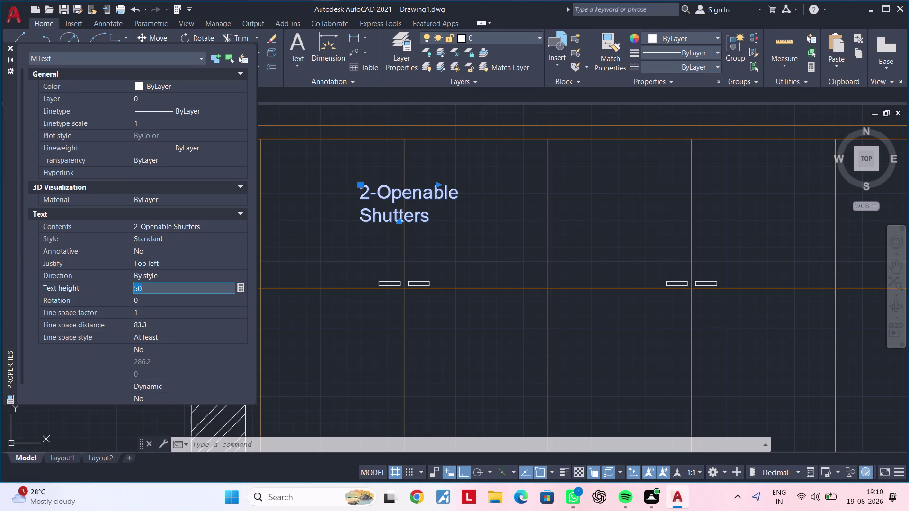
key(BackSpace)
text(60)
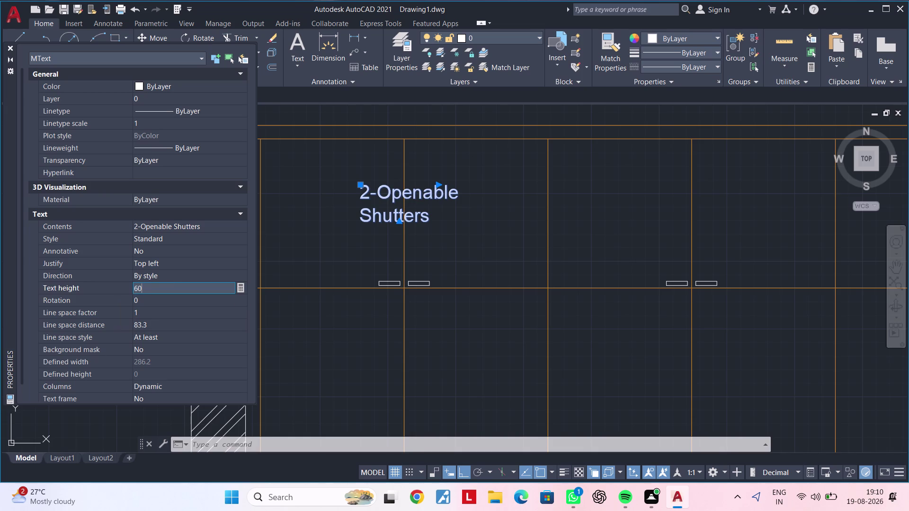
key(Return)
key(Escape)
key(Escape)
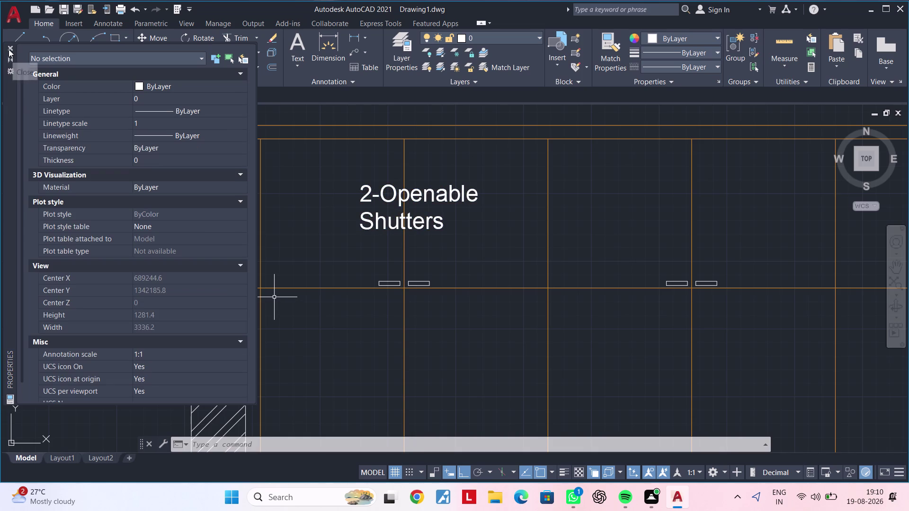
click(11, 49)
scroll(down, 3)
Widen the '2-Openable Shutters' MText box so the label fits on one line.
middle_drag(257, 198, 236, 212)
double_click(230, 203)
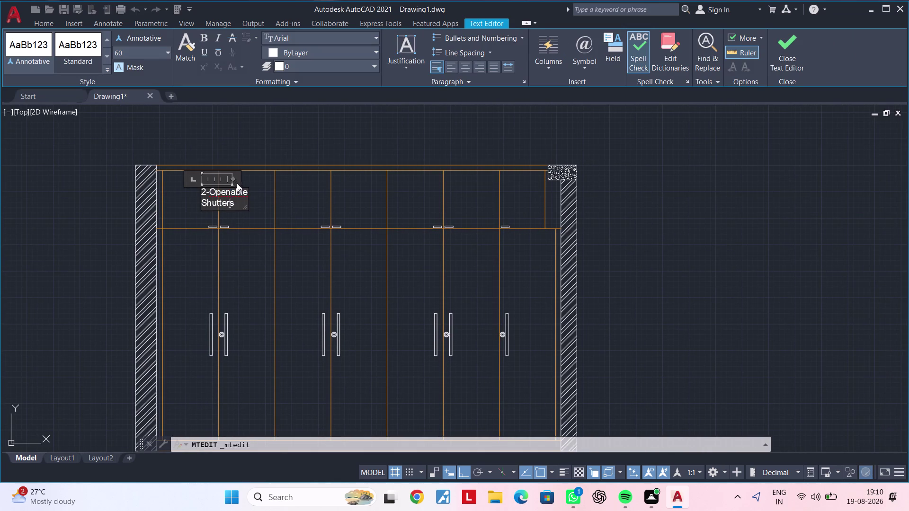
drag(232, 178, 258, 178)
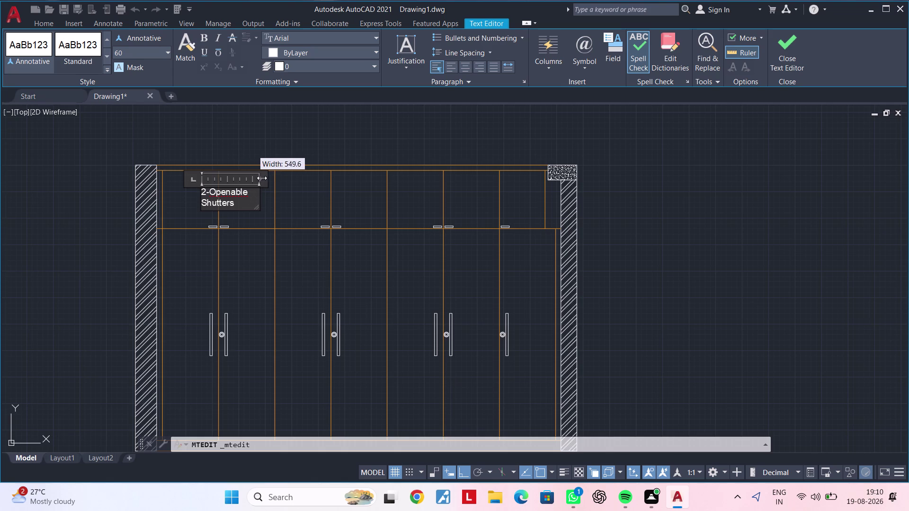
drag(258, 178, 293, 178)
click(247, 210)
key(Escape)
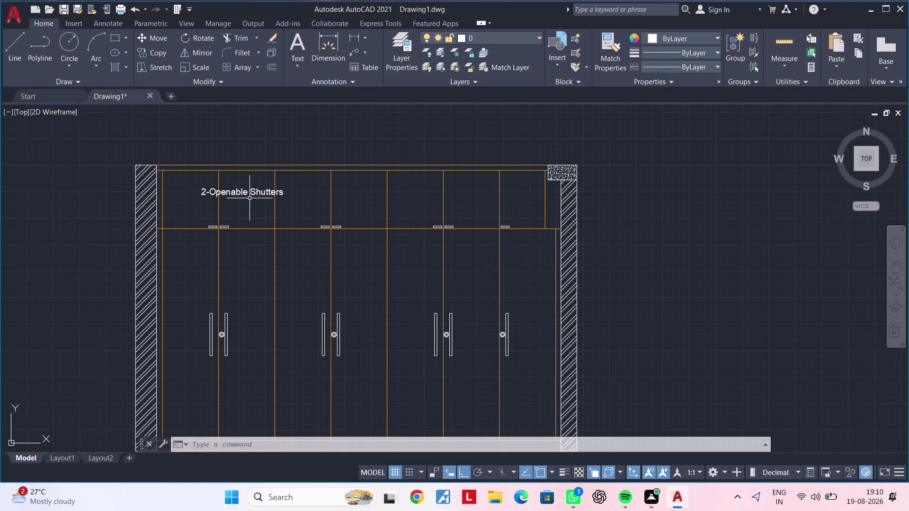
Move the label toward the top-left loft compartment with MOVE.
click(250, 193)
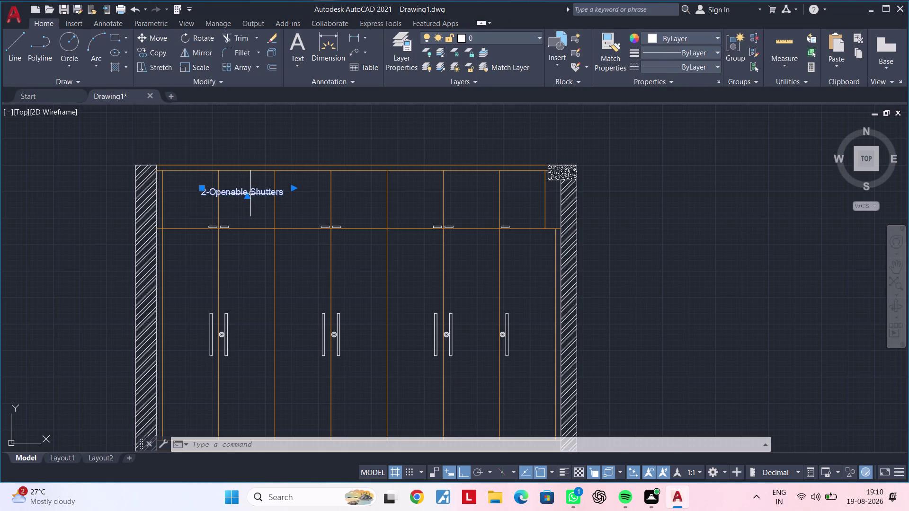
key(Escape)
key(Escape)
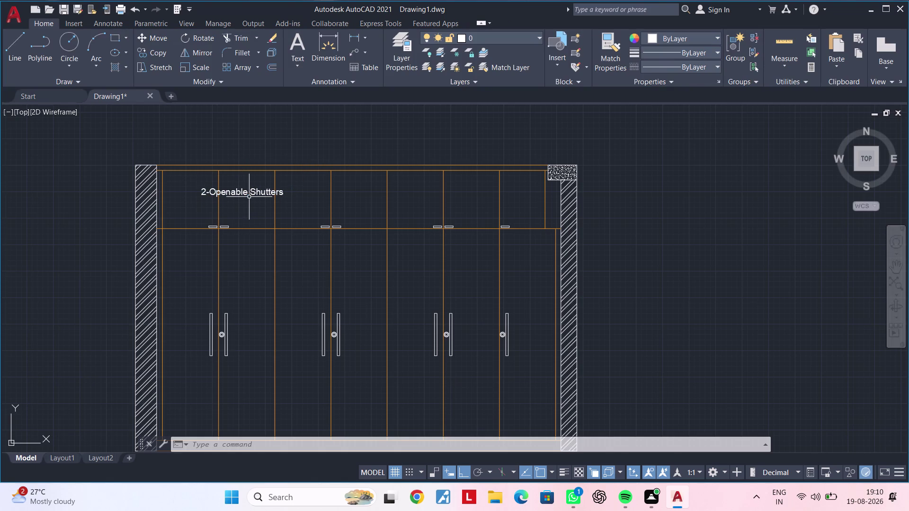
scroll(up, 3)
click(250, 184)
click(225, 186)
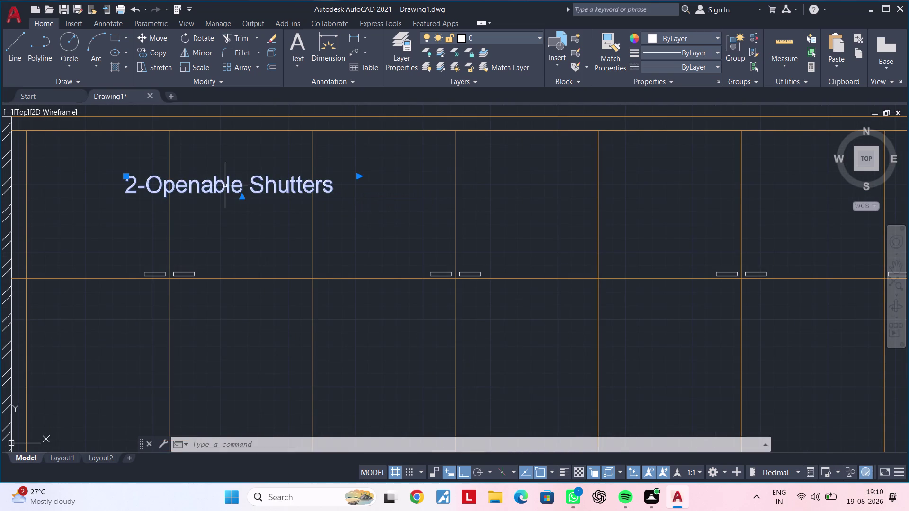
text(m)
key(space)
click(225, 185)
click(164, 194)
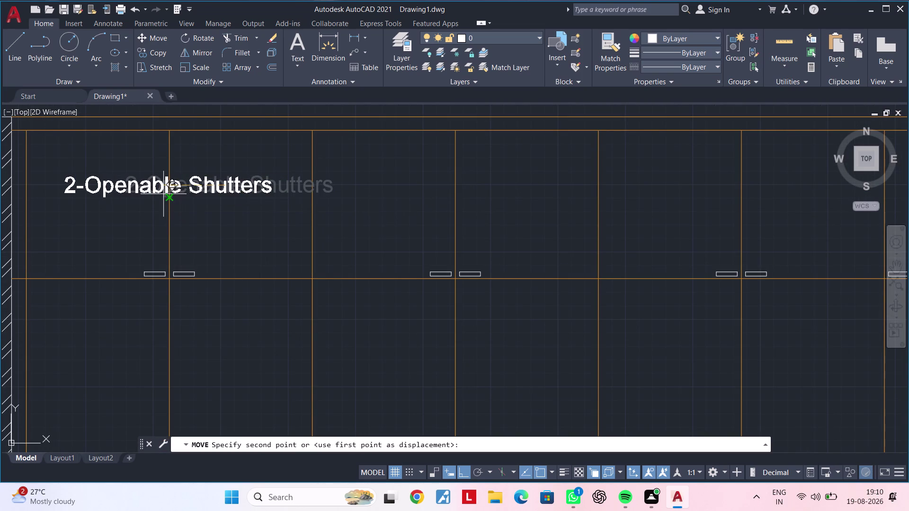
scroll(down, 3)
Reposition the label again within the upper loft compartment and recenter the wardrobe.
middle_drag(234, 220, 380, 202)
scroll(up, 3)
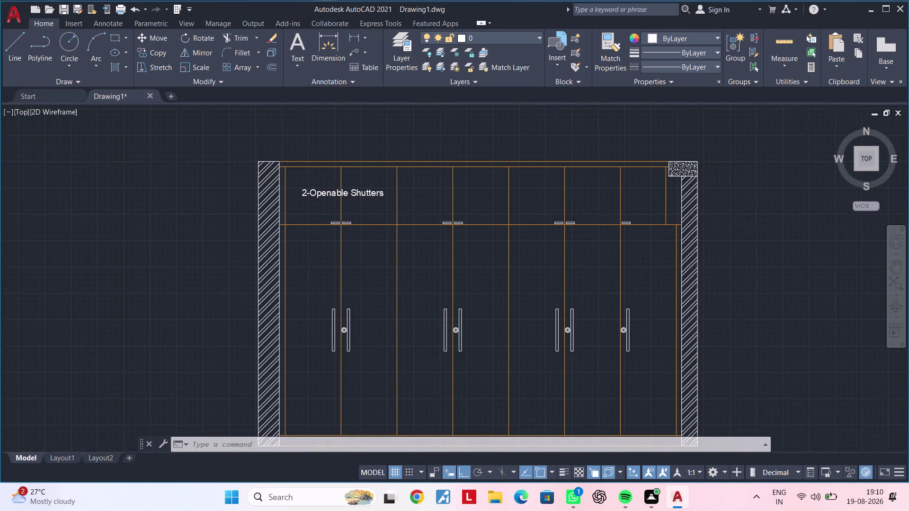
click(365, 189)
text(m)
key(space)
click(360, 201)
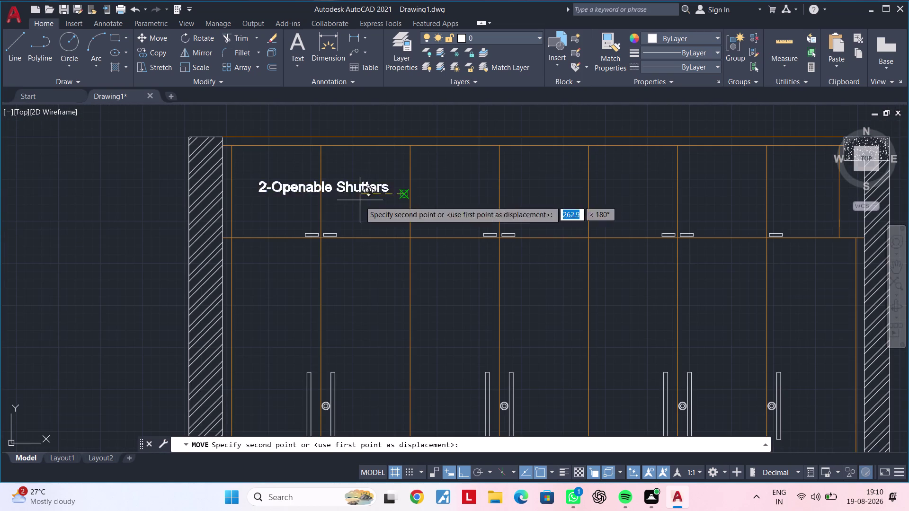
click(390, 209)
middle_drag(369, 212, 311, 213)
scroll(down, 3)
scroll(down, 3)
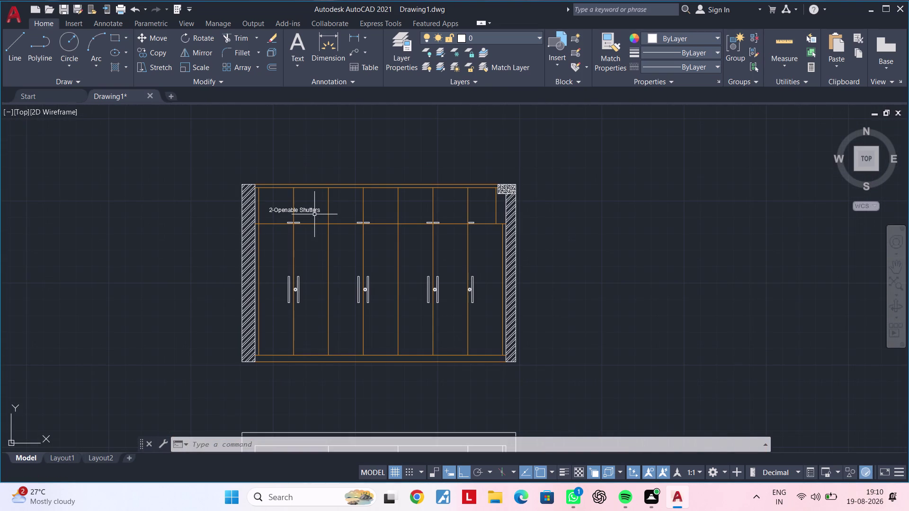
middle_drag(314, 215, 239, 230)
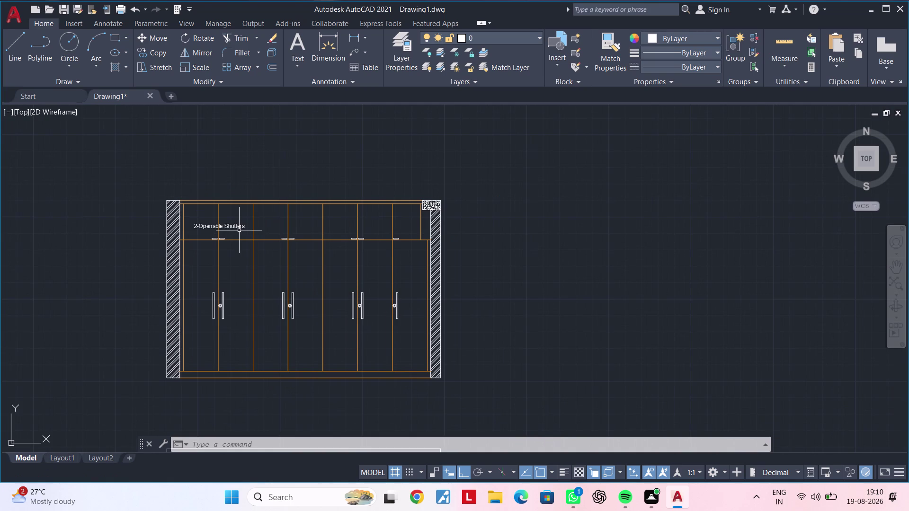
scroll(up, 3)
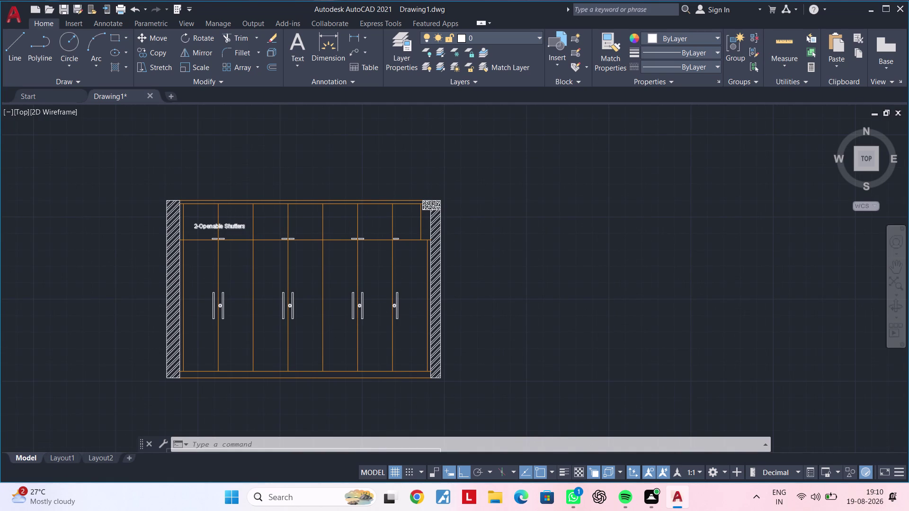
Copy the label into the second, third and last top compartments.
click(228, 226)
text(co)
key(space)
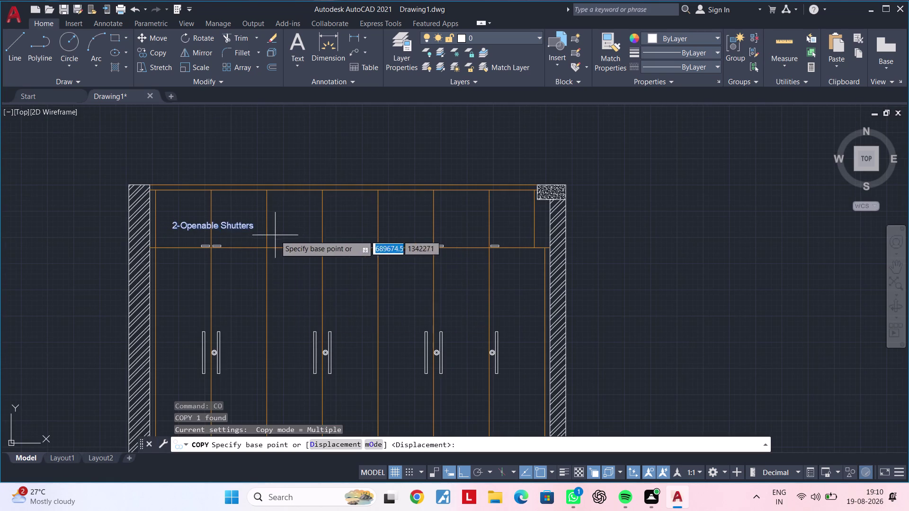
click(228, 227)
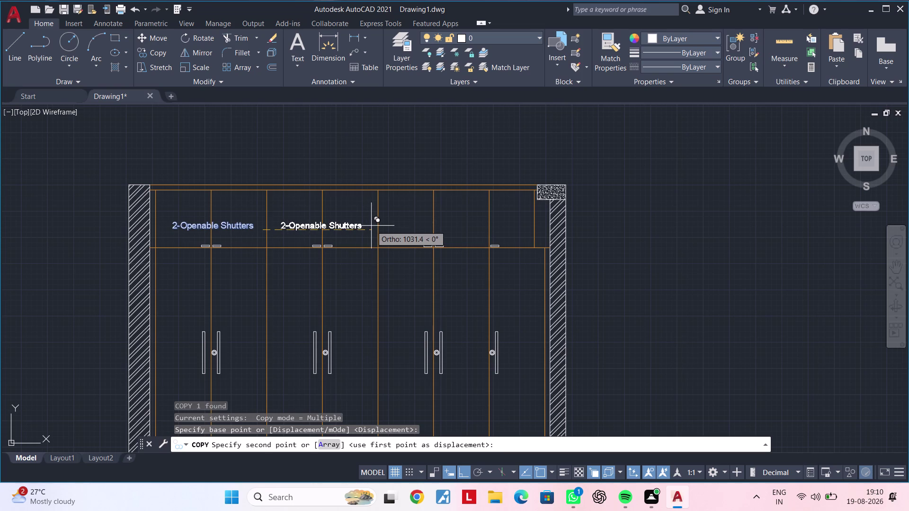
click(371, 226)
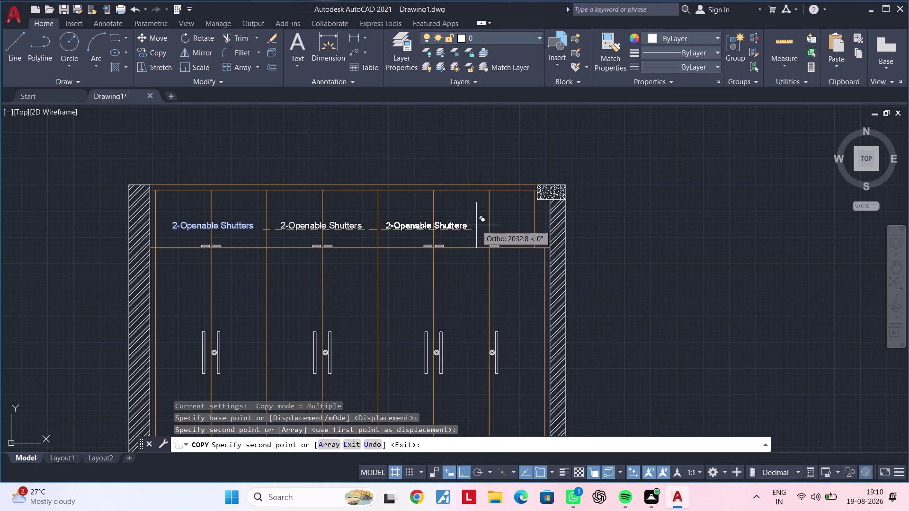
click(476, 225)
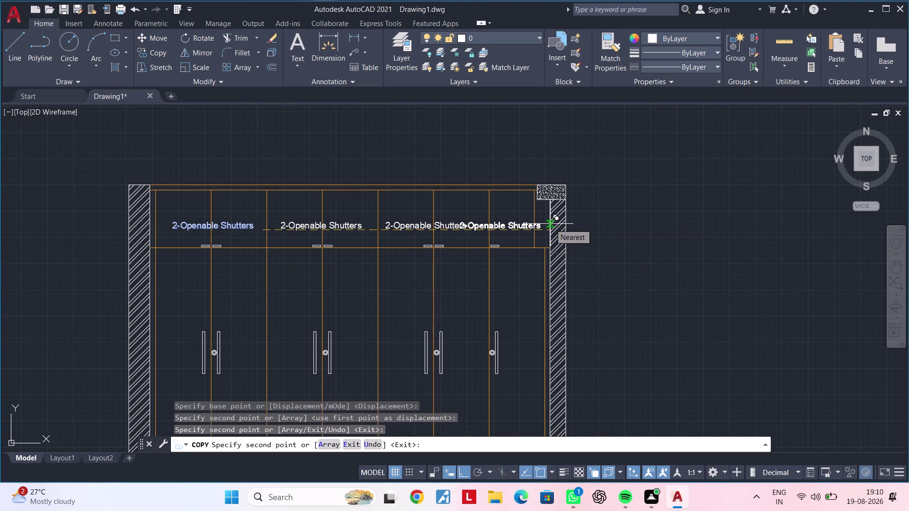
scroll(up, 3)
click(660, 188)
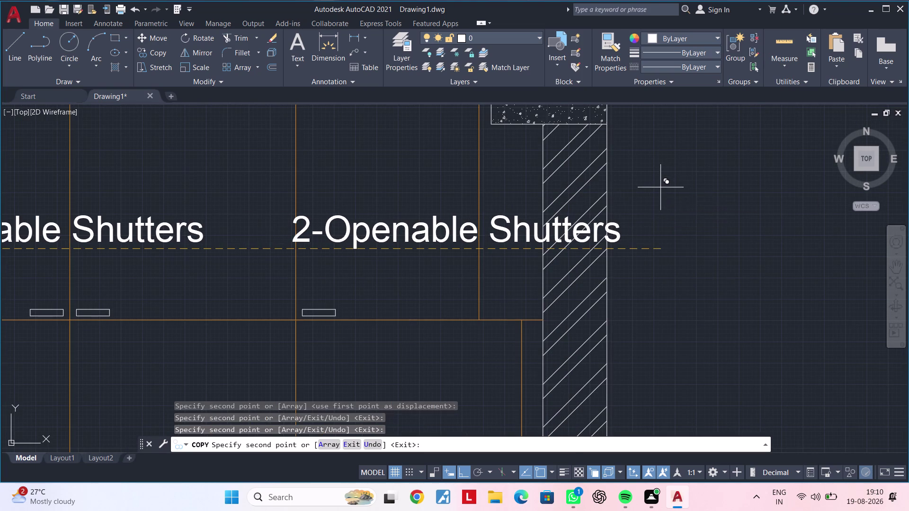
key(Escape)
key(Escape)
Change the rightmost copy's text to '1-Openable Shutters'.
double_click(466, 236)
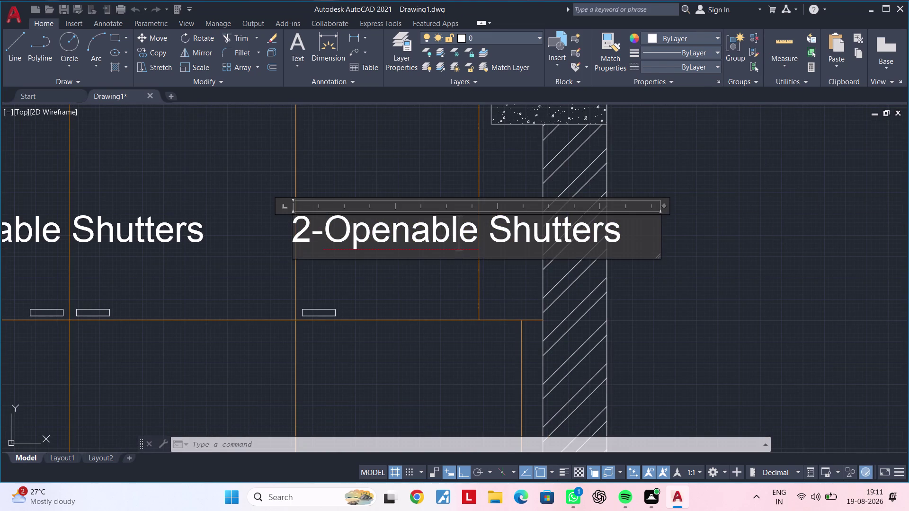
click(480, 231)
key(Return)
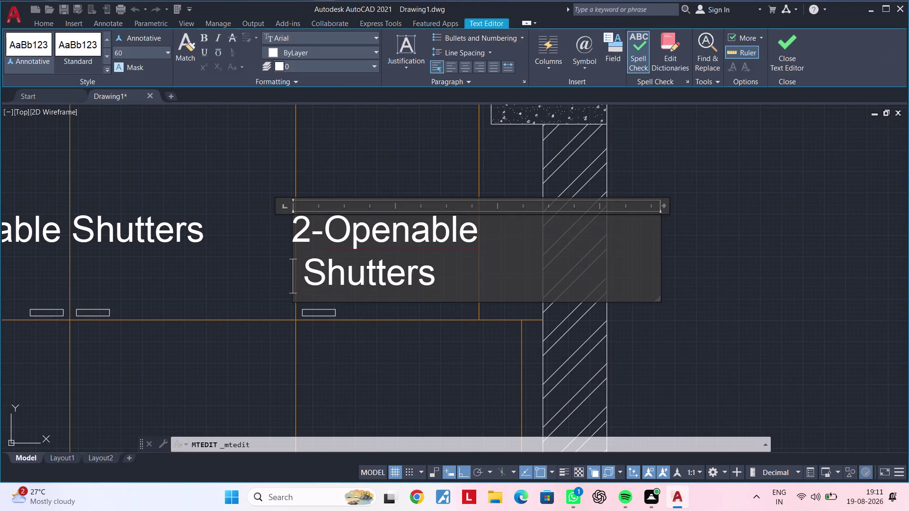
click(308, 232)
key(BackSpace)
key(1)
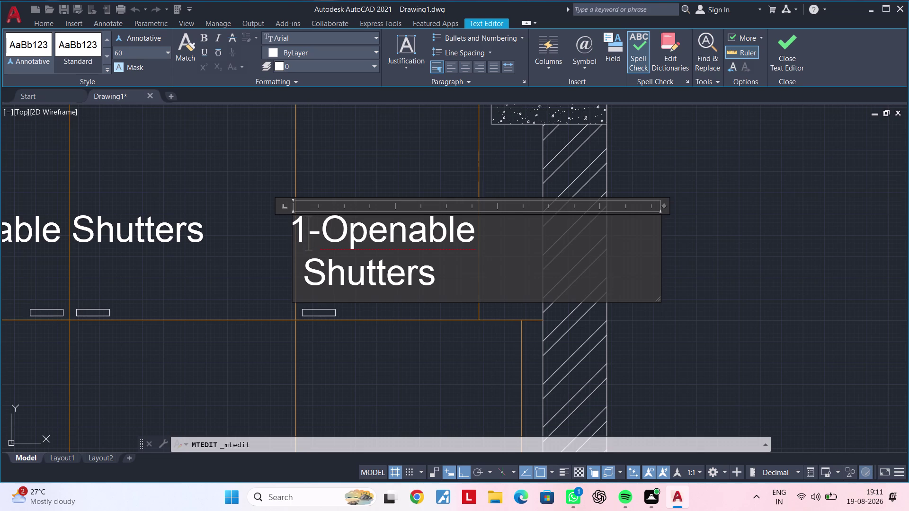
click(306, 277)
key(space)
key(space)
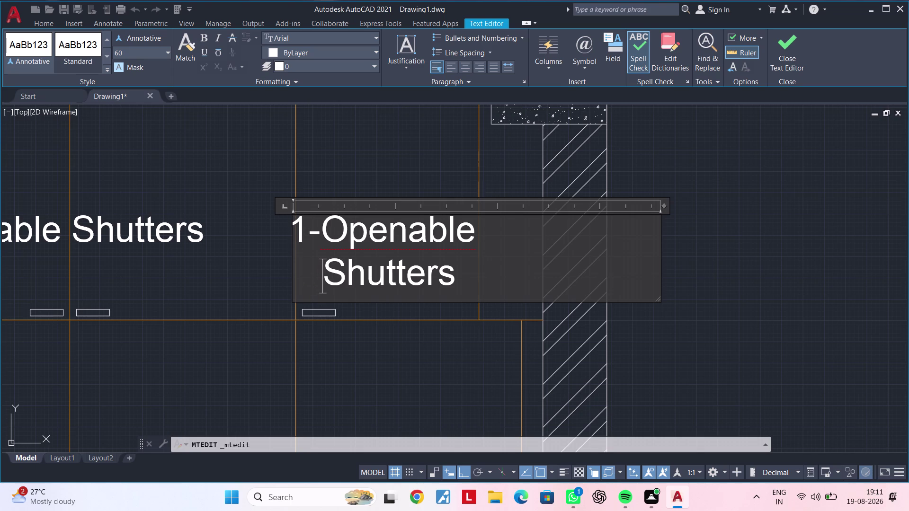
key(space)
click(367, 338)
scroll(down, 3)
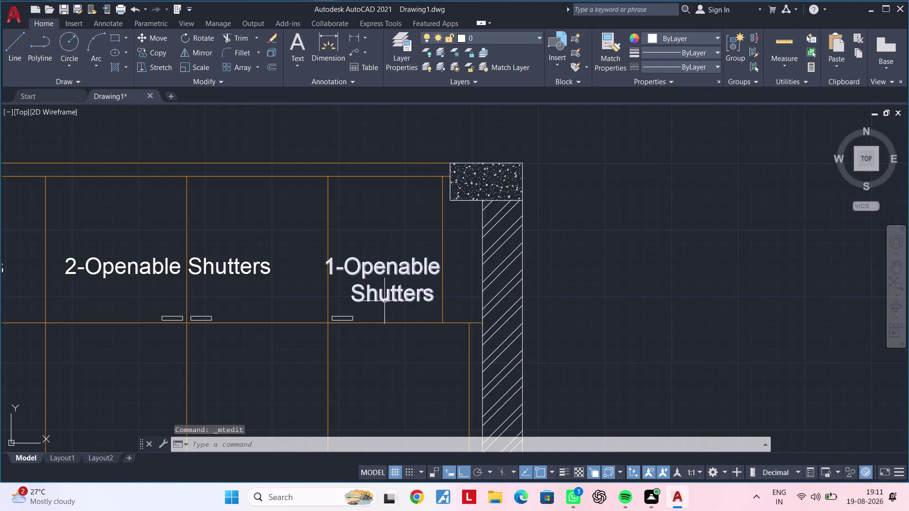
Move the 1-Openable Shutters label straight up in its compartment.
click(384, 298)
text(m)
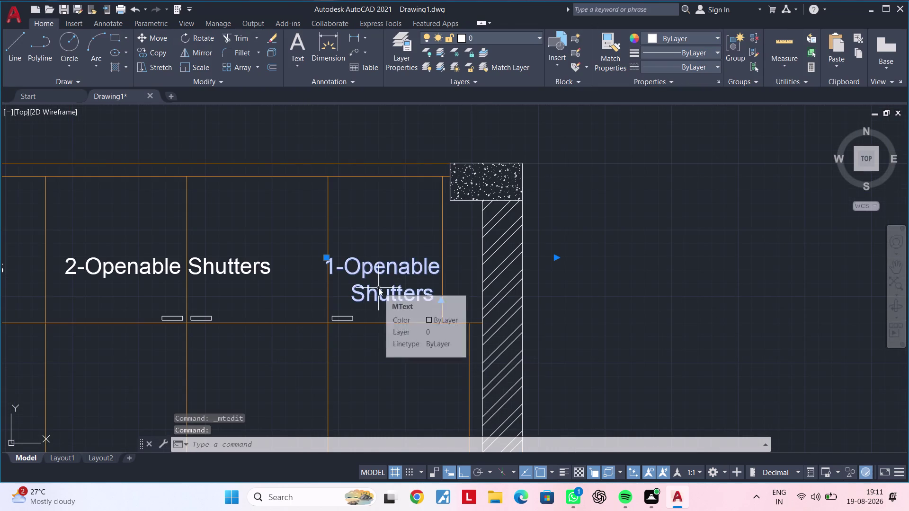
key(space)
click(378, 288)
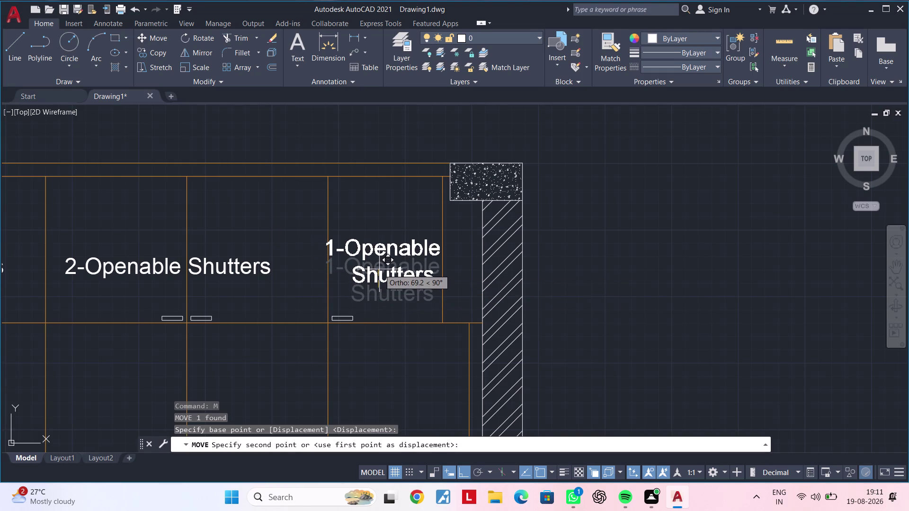
click(379, 269)
scroll(down, 3)
middle_drag(381, 283, 637, 200)
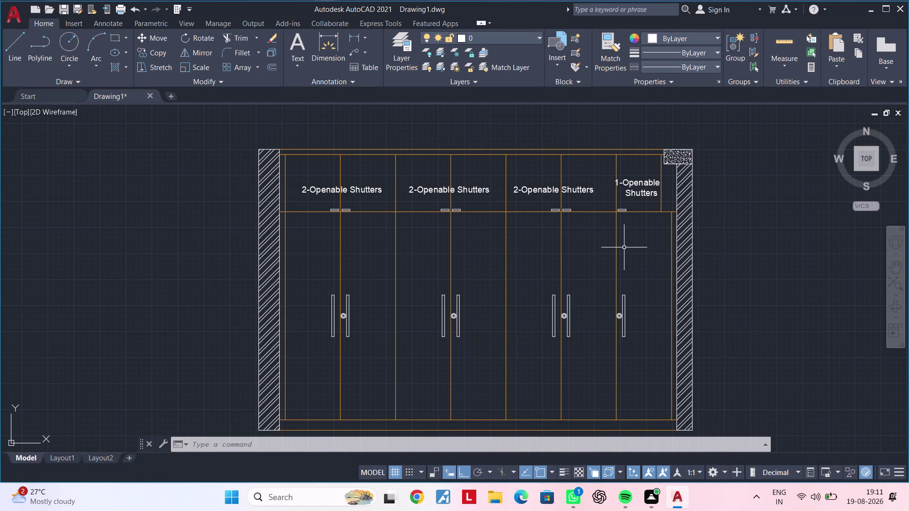
click(329, 193)
key(c)
text(o)
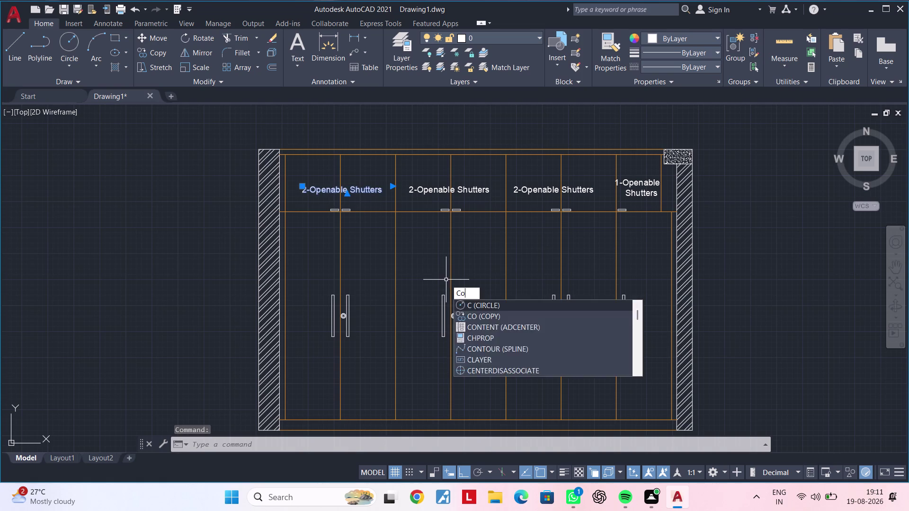
Copy the first 2-Openable Shutters label down into the first lower shutter section.
key(space)
click(351, 185)
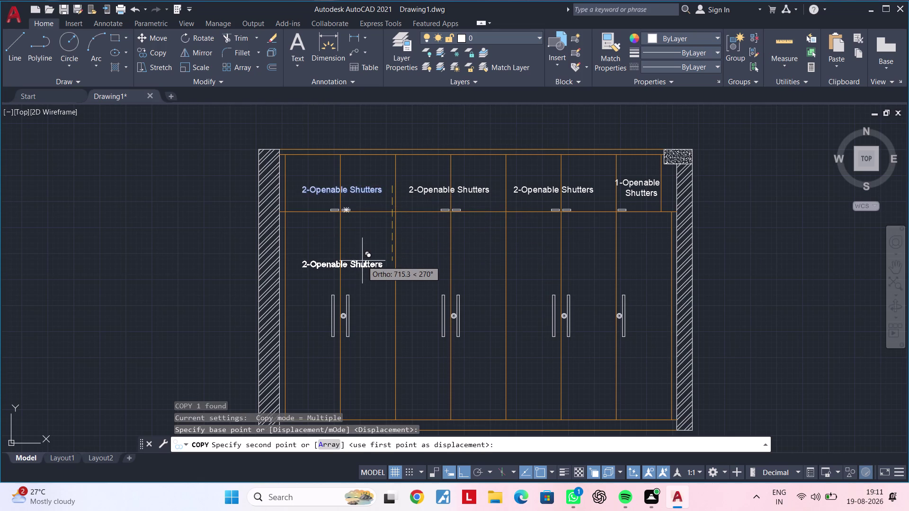
scroll(up, 3)
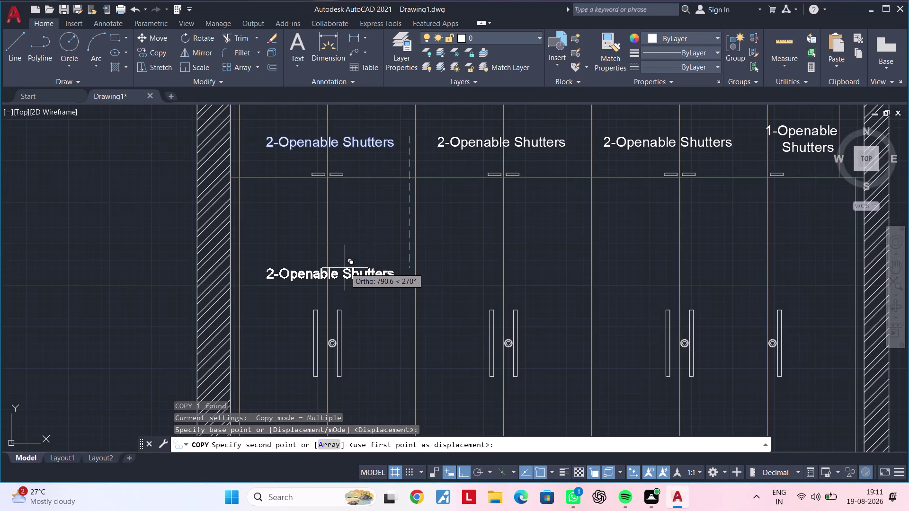
click(344, 269)
key(Escape)
key(Escape)
Append 'with Lock' to the copied label and widen its box to one line.
double_click(386, 276)
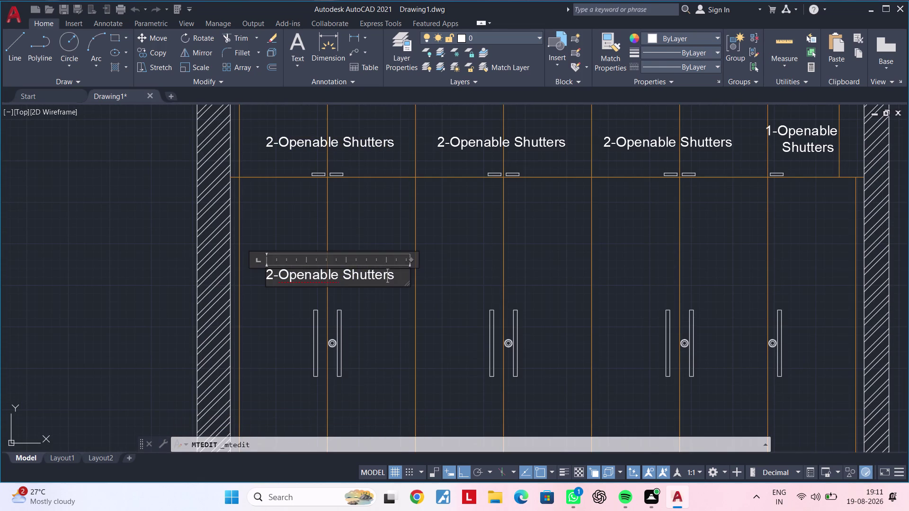
click(399, 276)
key(BackSpace)
key(BackSpace)
key(BackSpace)
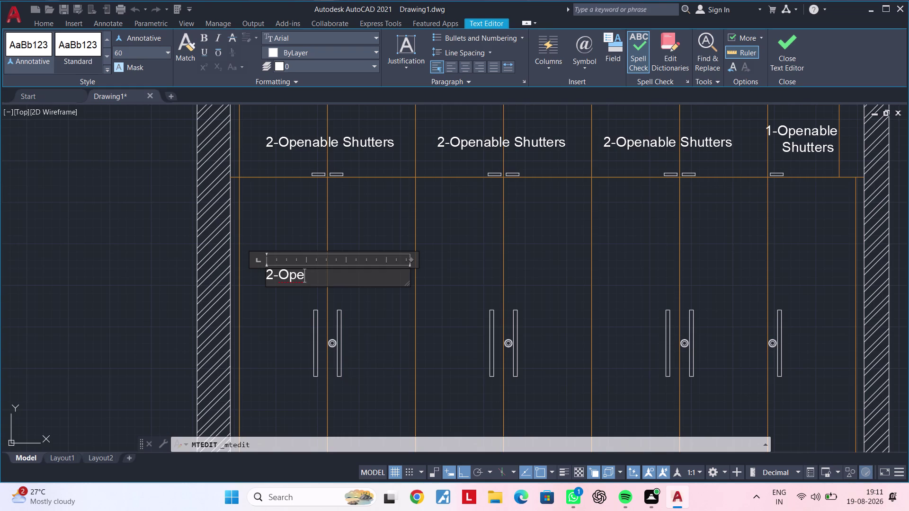
key(ctrl+z)
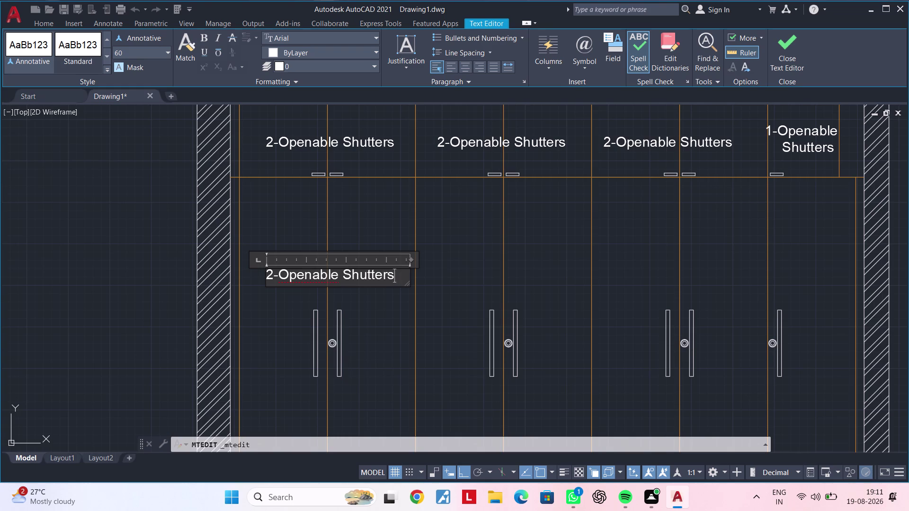
key(space)
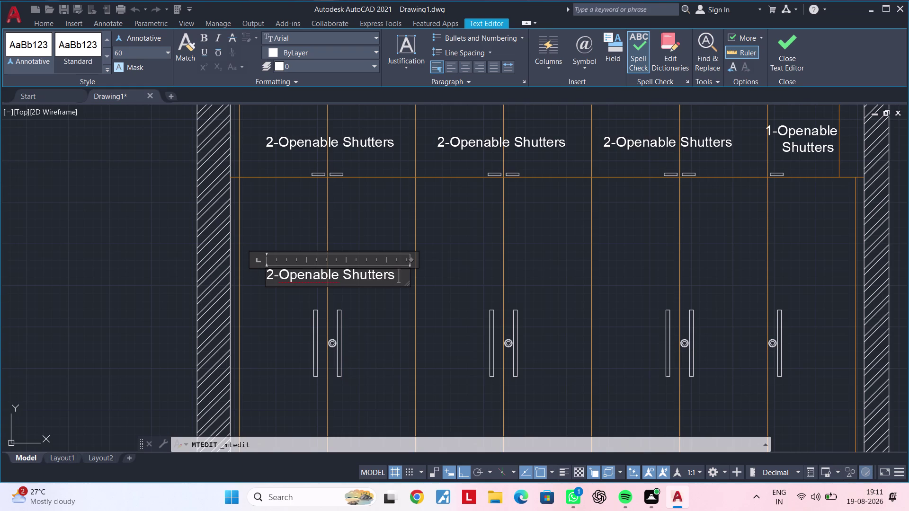
text(wi)
text(th)
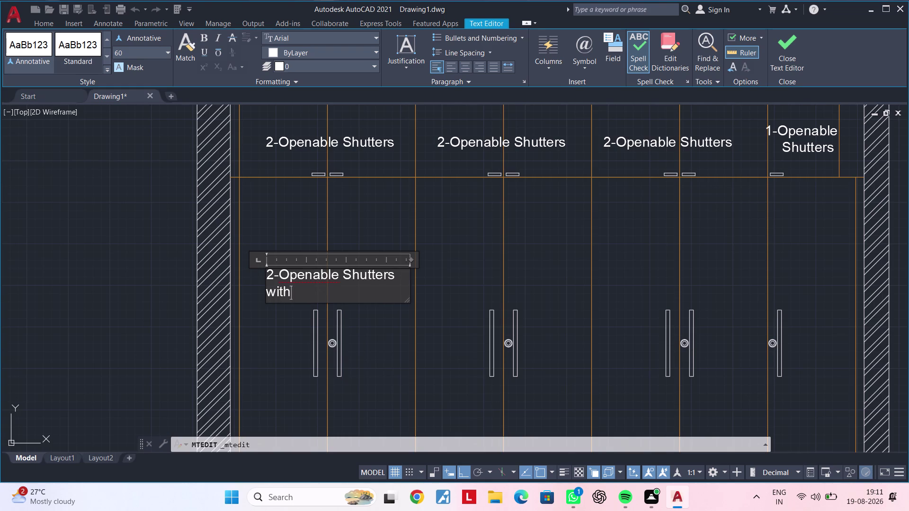
key(space)
text(Lock)
drag(412, 259, 456, 260)
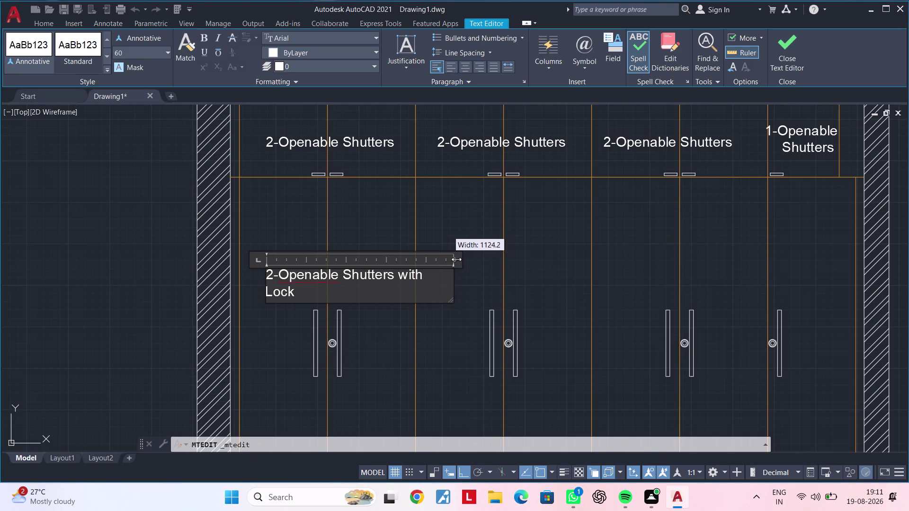
drag(456, 259, 462, 260)
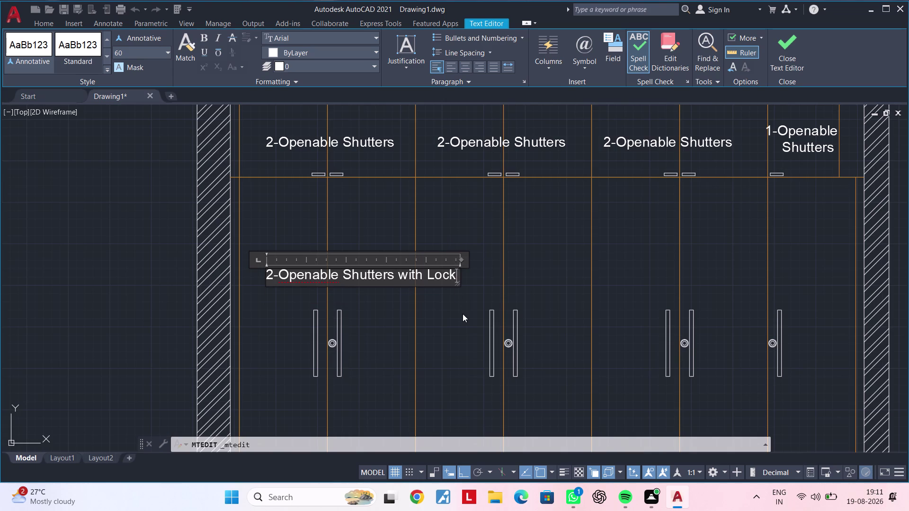
click(462, 314)
key(Escape)
key(Escape)
Select the 'with Lock' label and begin moving it.
click(395, 273)
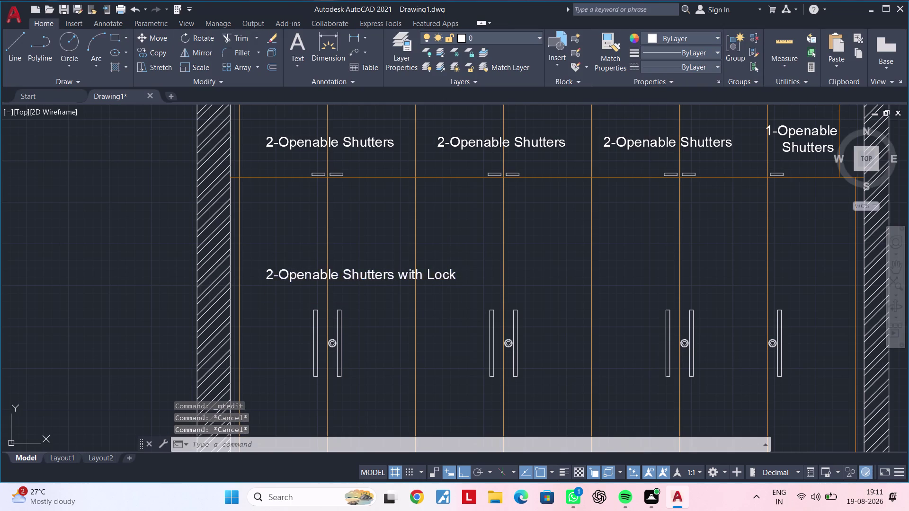
text(m)
key(space)
click(394, 273)
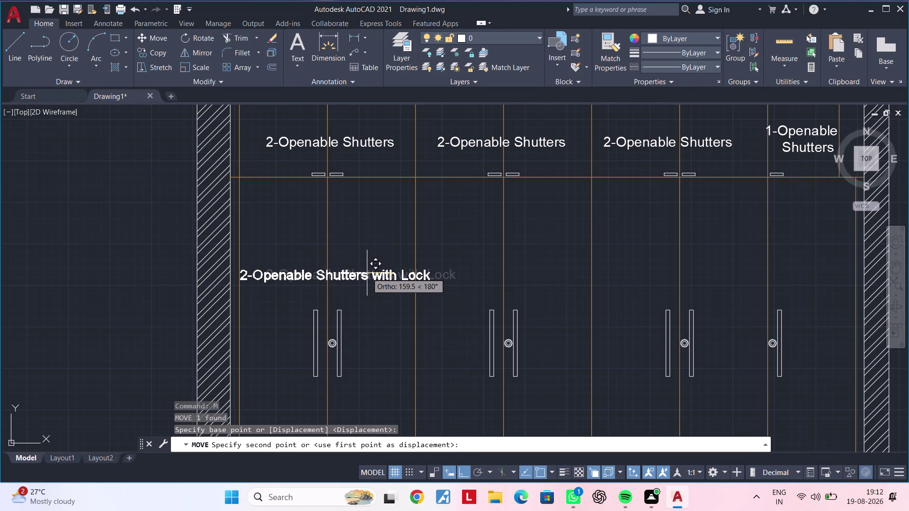
Set the 'with Lock' label's text height to 50 in Properties.
click(368, 273)
key(Escape)
click(380, 275)
right_click(380, 275)
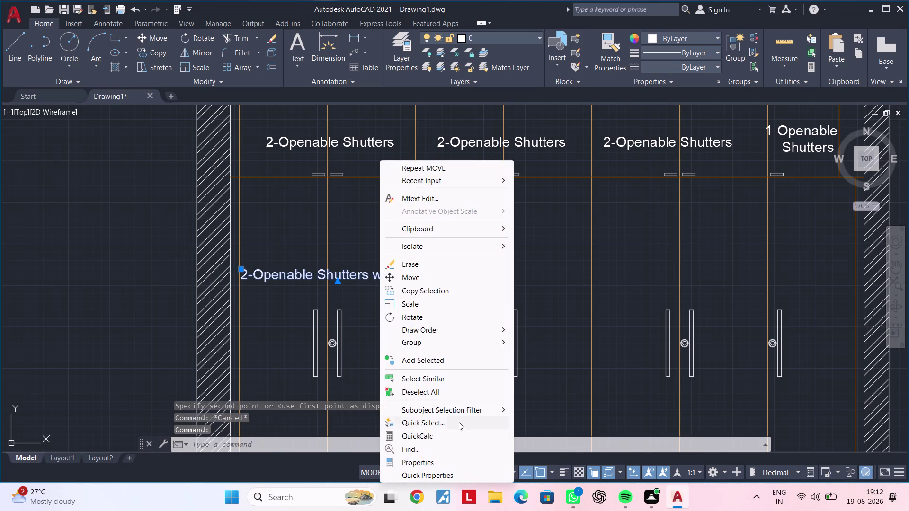
click(442, 455)
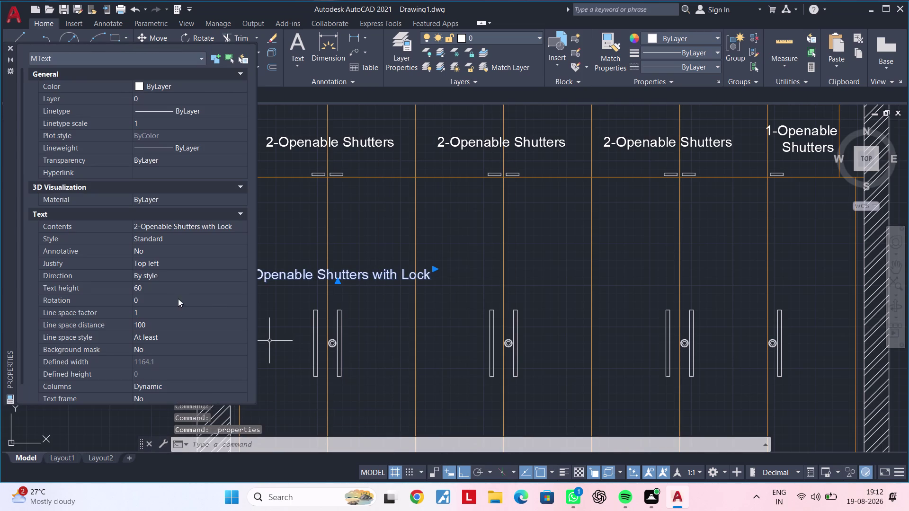
click(174, 288)
key(BackSpace)
text(5)
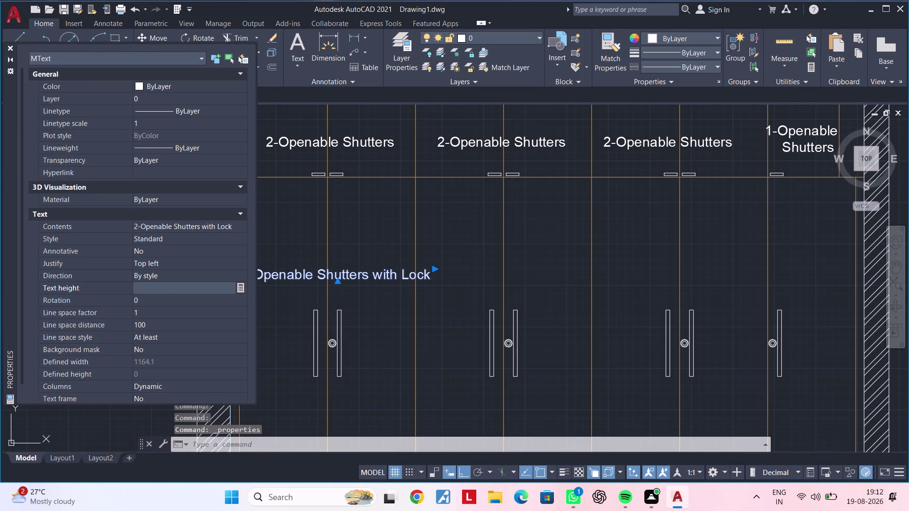
text(0)
key(Return)
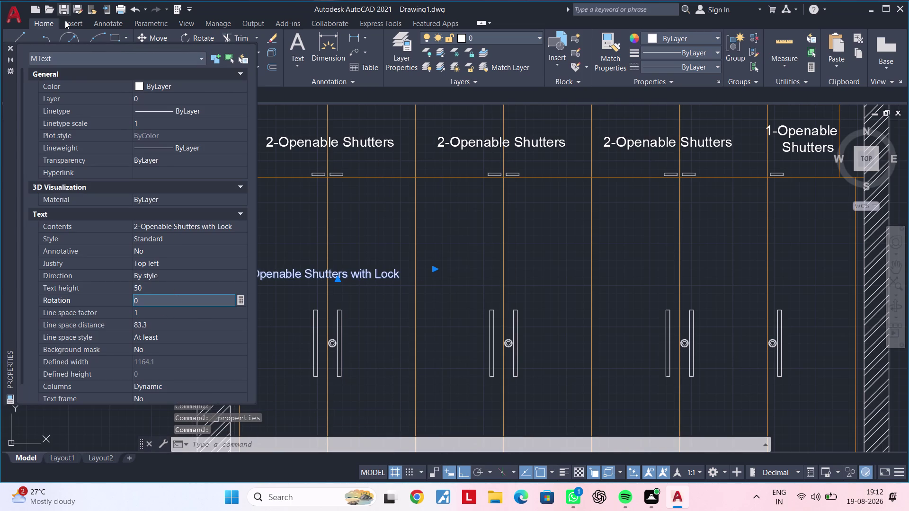
click(9, 48)
key(Escape)
key(Escape)
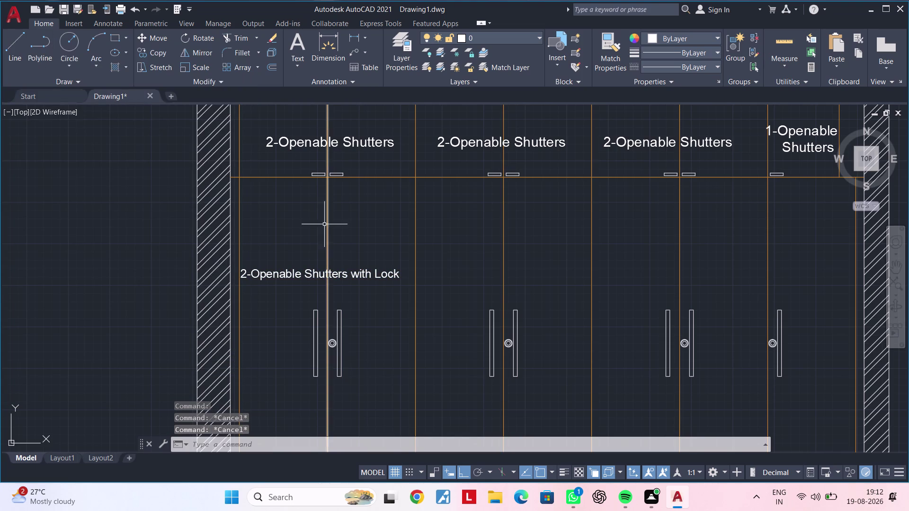
Move the label along the section, then nudge it slightly right.
click(287, 277)
text(m)
key(space)
click(287, 277)
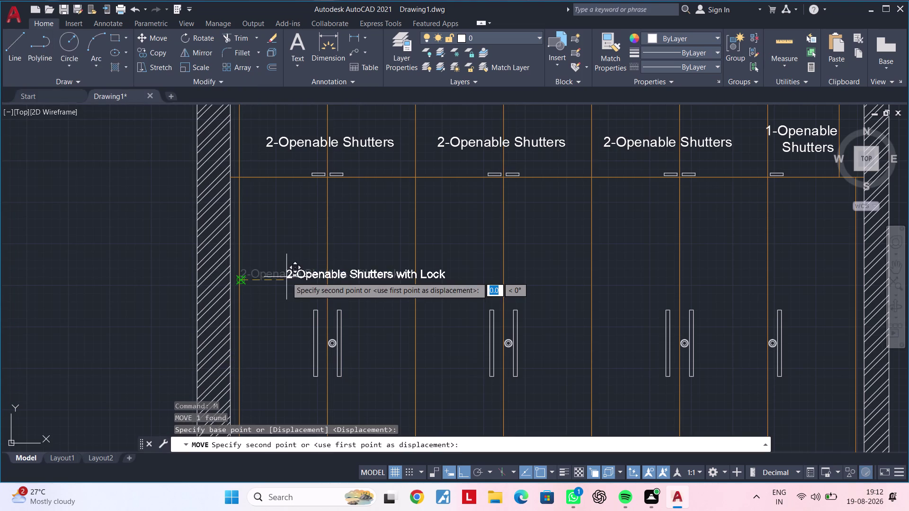
click(252, 275)
scroll(up, 3)
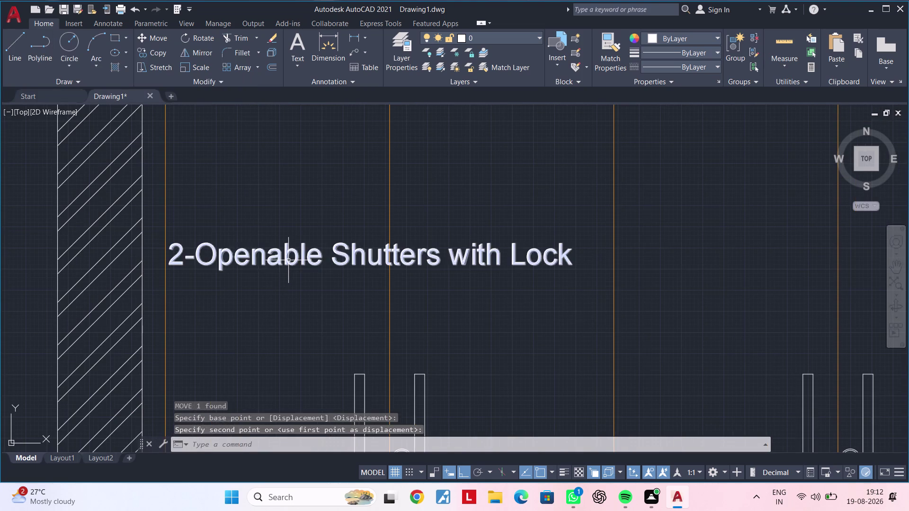
click(289, 260)
text(m)
key(space)
click(291, 260)
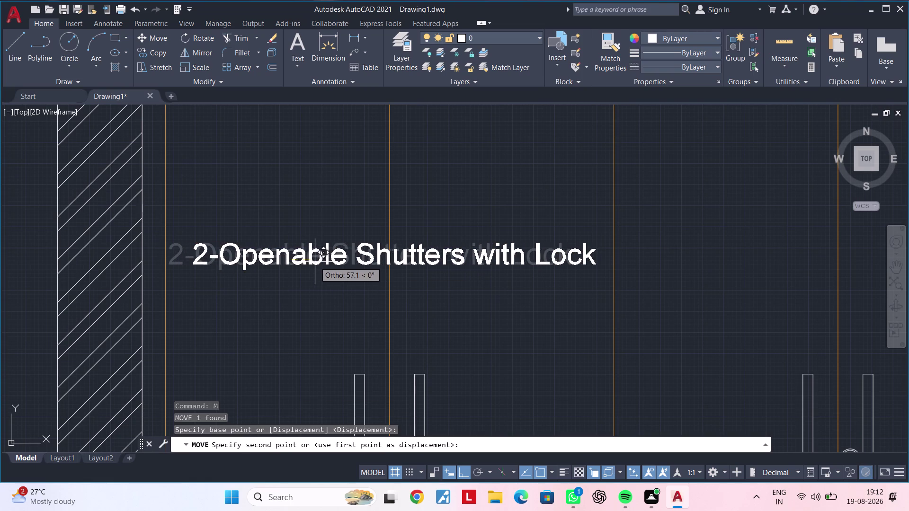
click(315, 262)
scroll(down, 3)
middle_drag(406, 265, 324, 263)
Place the label above the first shutter's handle pair in the lower section.
click(324, 263)
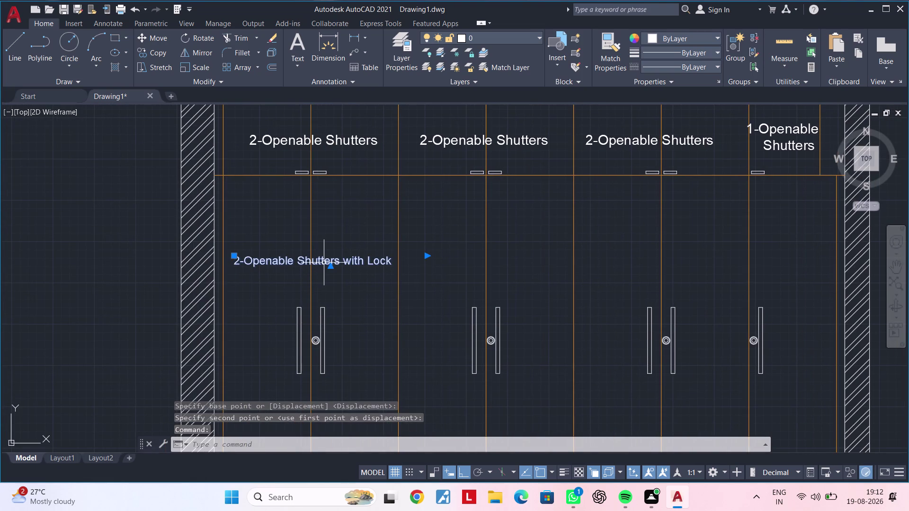
text(m)
key(space)
click(324, 263)
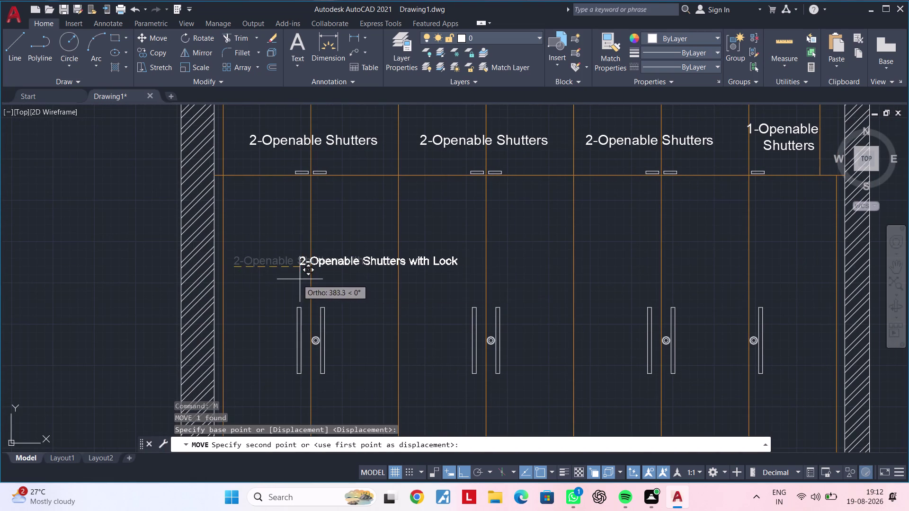
click(251, 290)
middle_drag(316, 281, 255, 262)
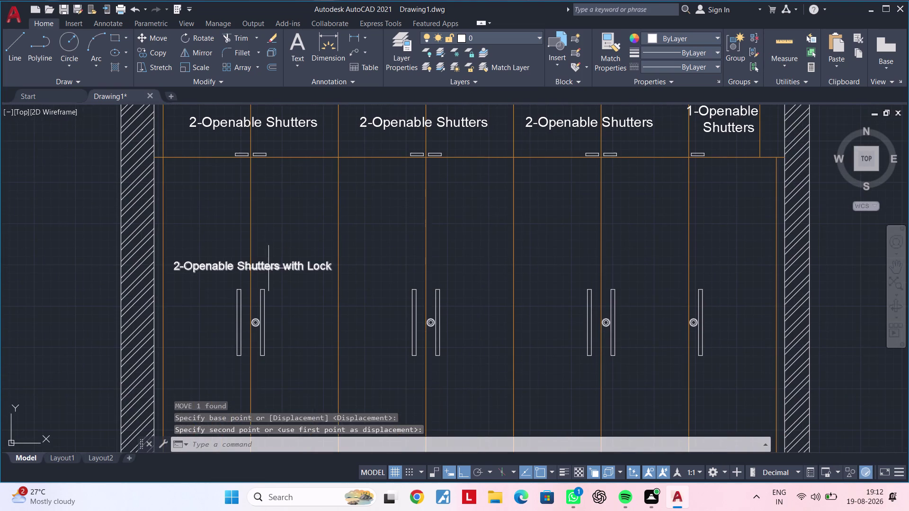
click(269, 269)
key(c)
key(o)
key(space)
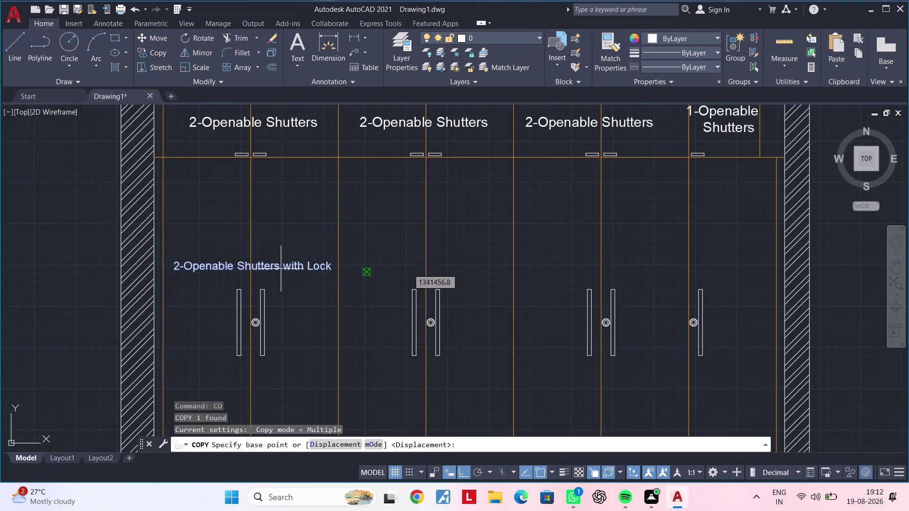
Copy the 'with Lock' label into the remaining lower shutter sections and open the rightmost copy.
click(278, 268)
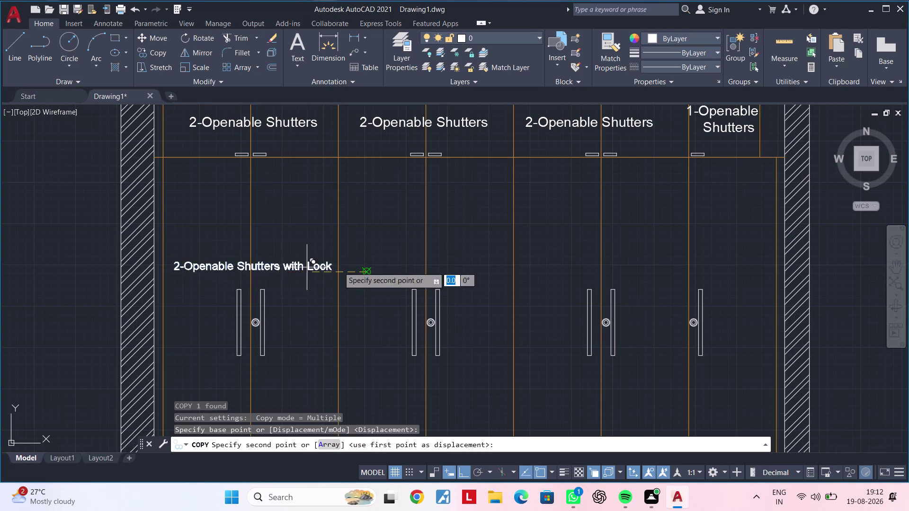
click(542, 254)
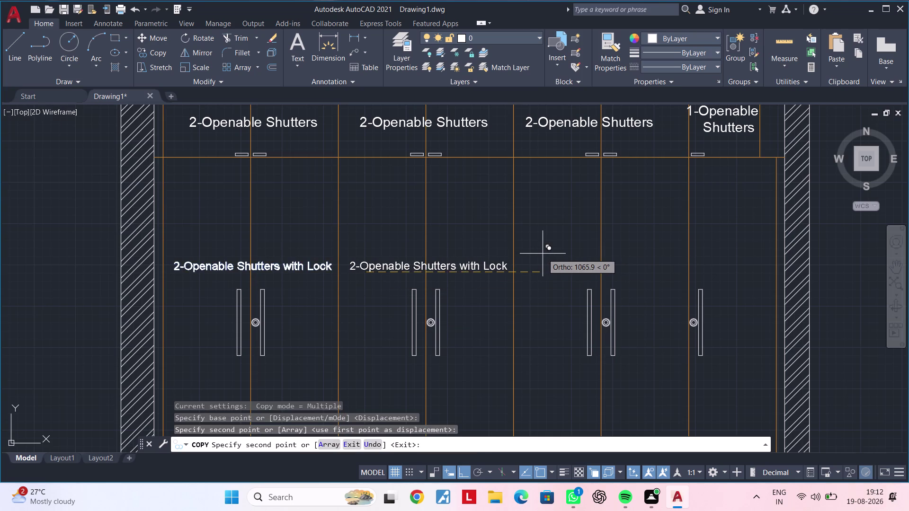
middle_drag(585, 261, 431, 270)
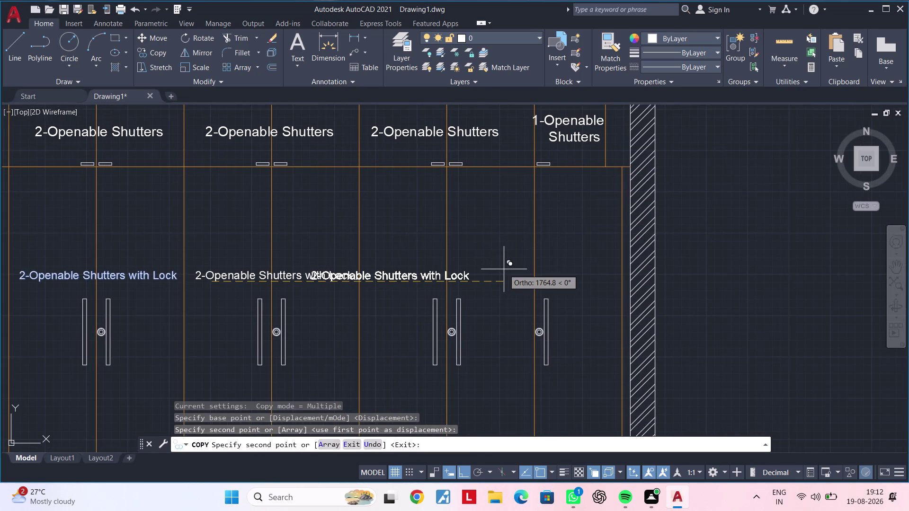
click(558, 269)
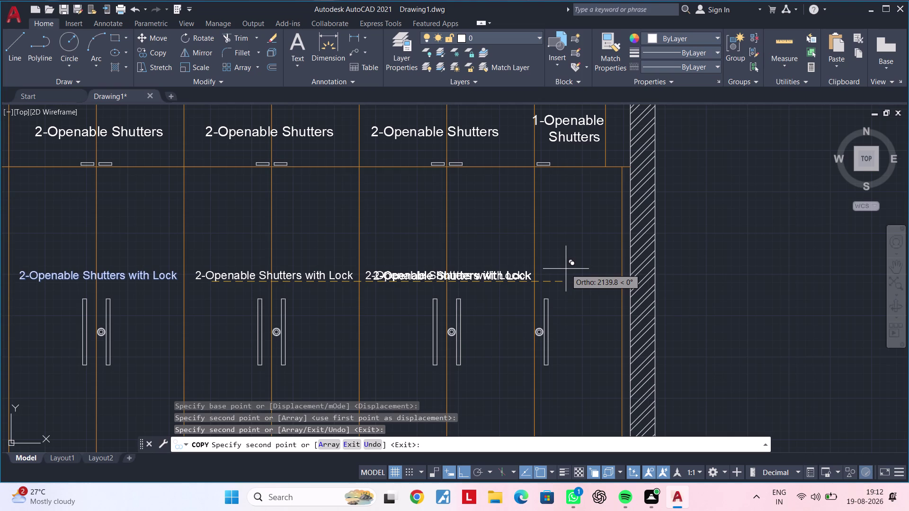
click(737, 267)
key(Escape)
key(Escape)
key(Escape)
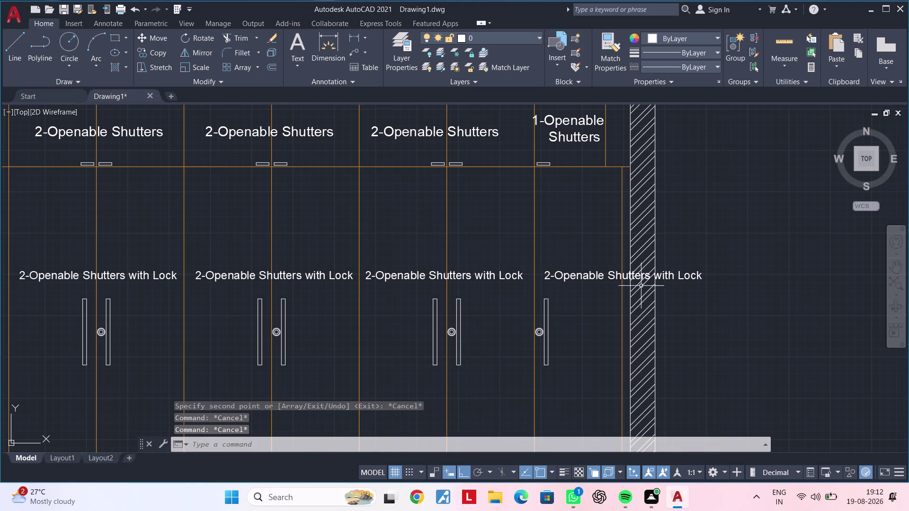
double_click(598, 277)
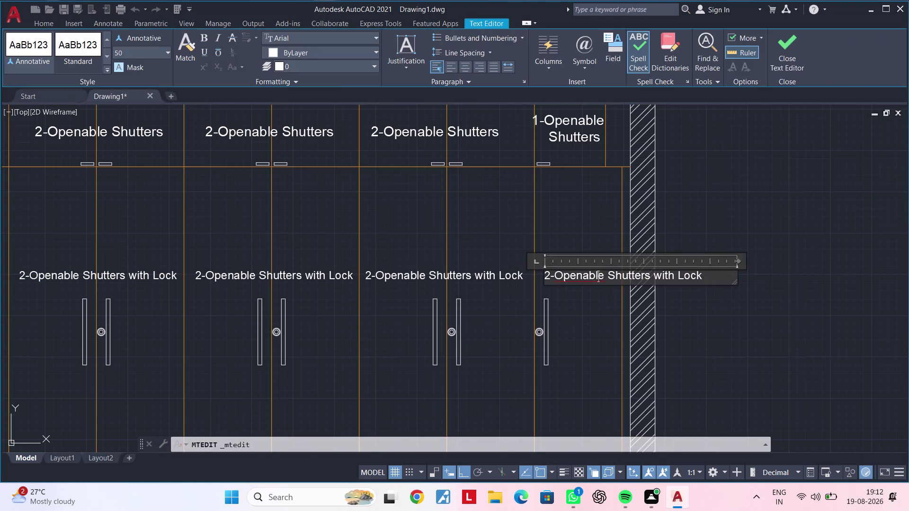
Break the lower right label before 'with Lock', change its count to 1 and drop the 's'.
click(651, 275)
key(Return)
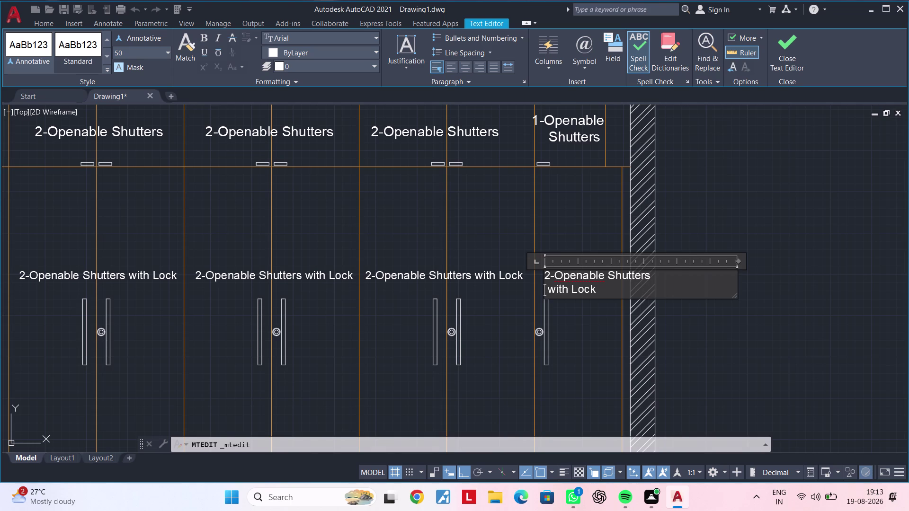
scroll(up, 3)
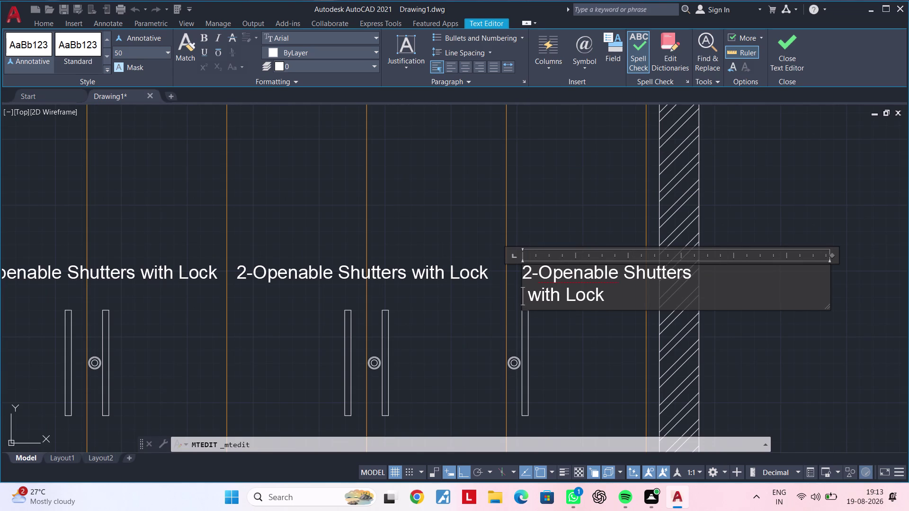
click(534, 271)
key(BackSpace)
key(1)
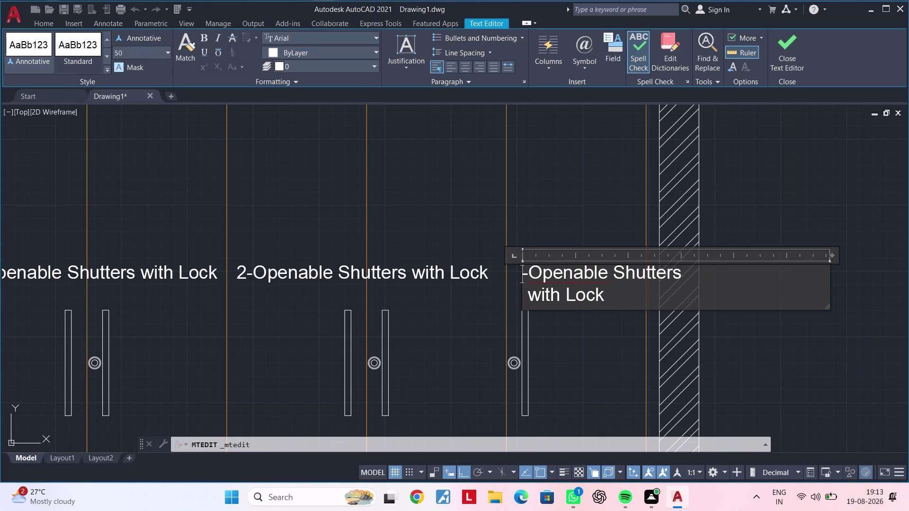
click(688, 274)
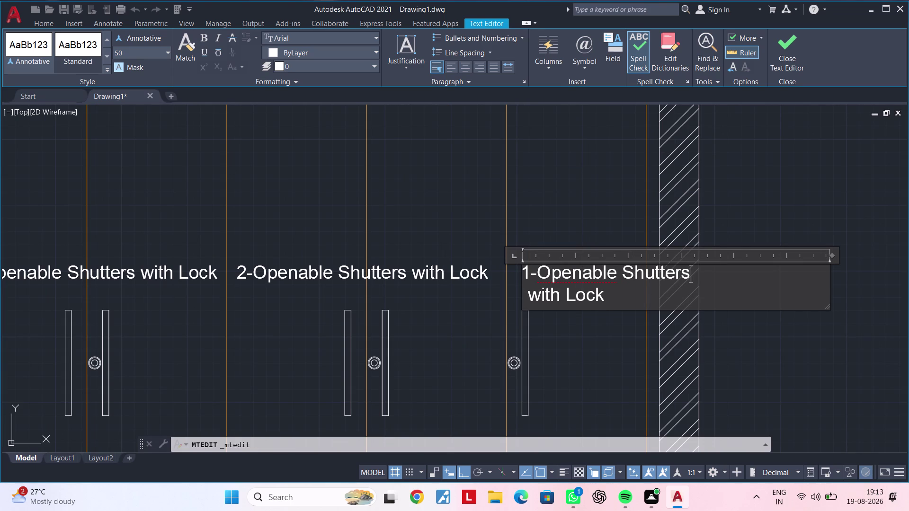
key(BackSpace)
Insert spaces into the lower label text, then close the editor keeping the changes.
scroll(down, 3)
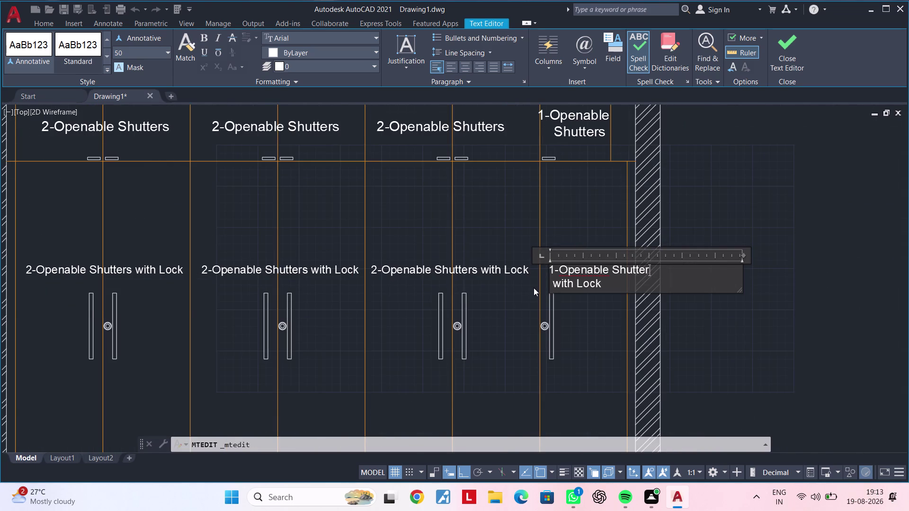
scroll(up, 3)
click(552, 284)
key(space)
key(space)
key(space)
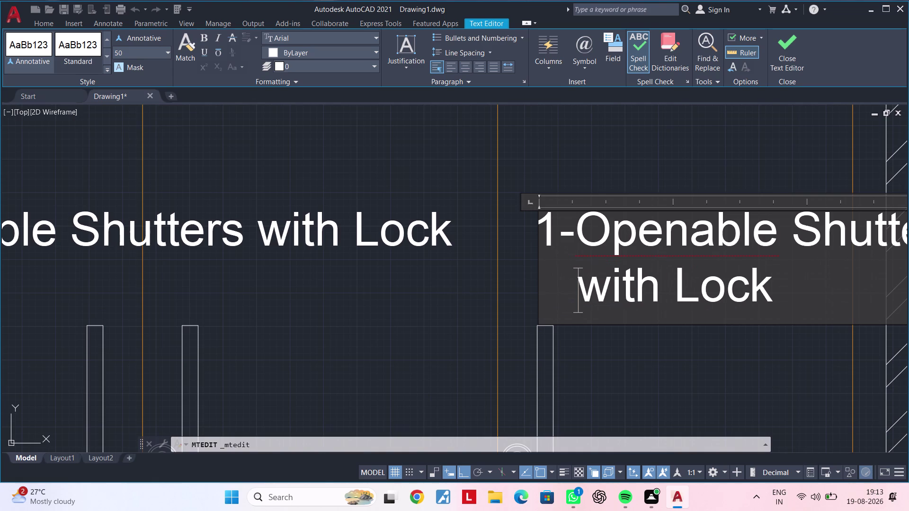
key(space)
key(space)
key(space)
scroll(down, 3)
scroll(down, 3)
middle_drag(643, 342, 607, 342)
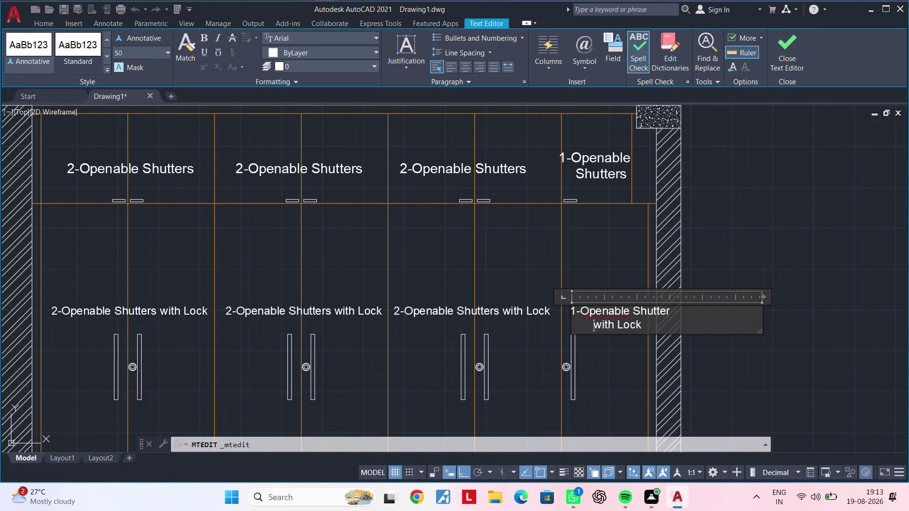
middle_drag(615, 251, 613, 297)
key(Escape)
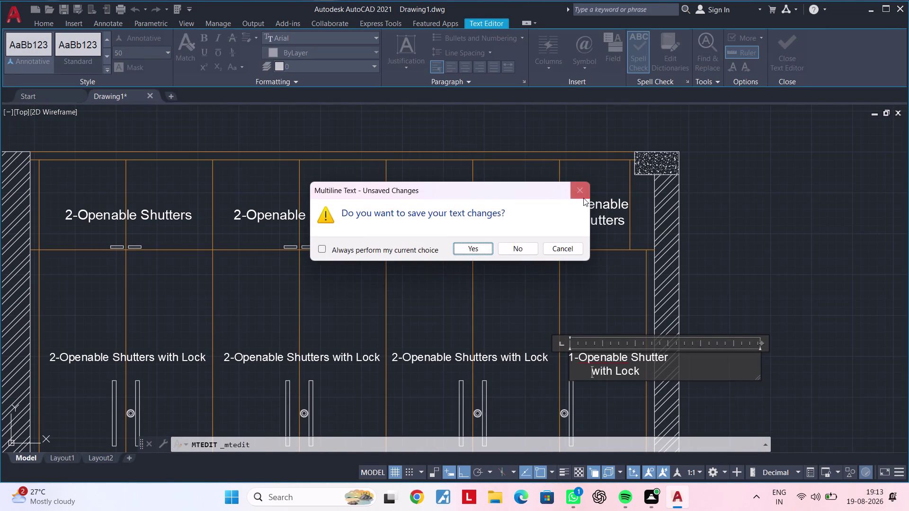
click(578, 196)
Rename the top right label to '1-Openable Shutter' by removing the plural 's'.
click(617, 277)
scroll(up, 3)
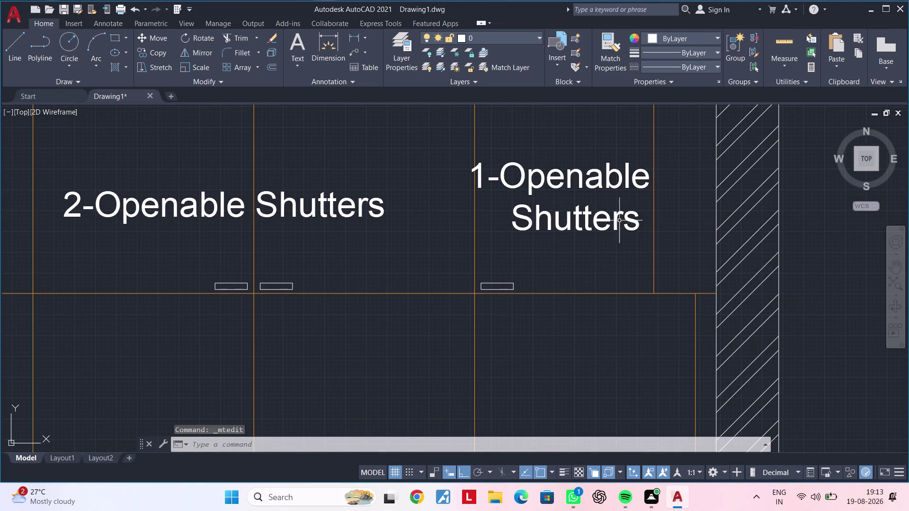
double_click(637, 225)
key(BackSpace)
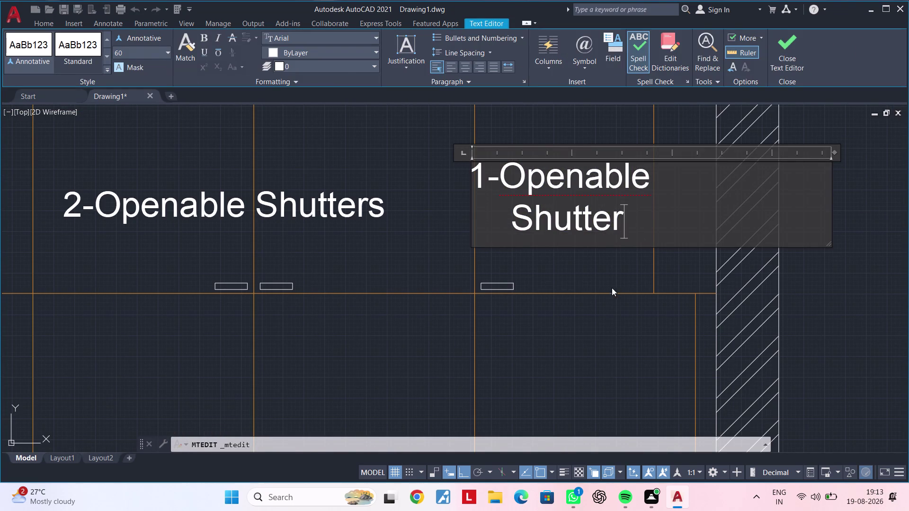
click(581, 326)
Pan down to the lower shutter labels and select the 'with Lock' label.
scroll(down, 3)
middle_drag(583, 322, 577, 224)
scroll(up, 3)
middle_drag(581, 270, 581, 272)
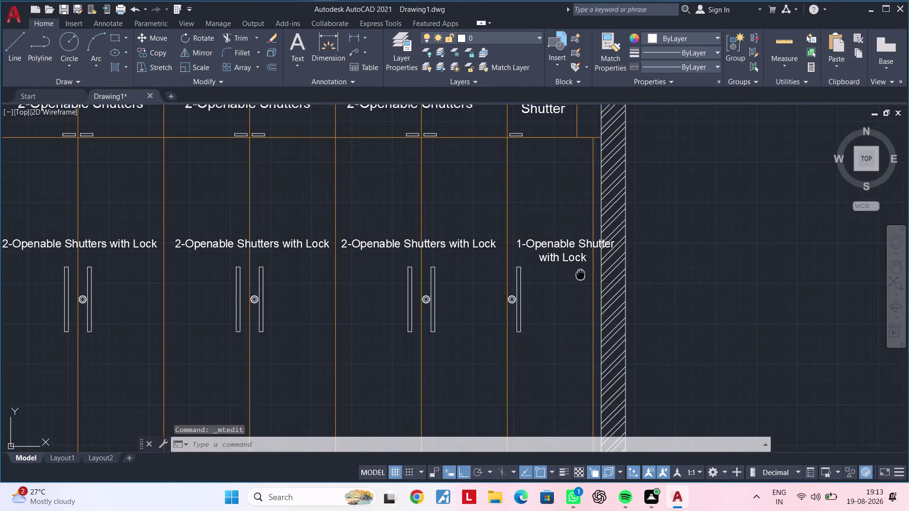
middle_drag(581, 271, 576, 297)
scroll(up, 3)
click(556, 262)
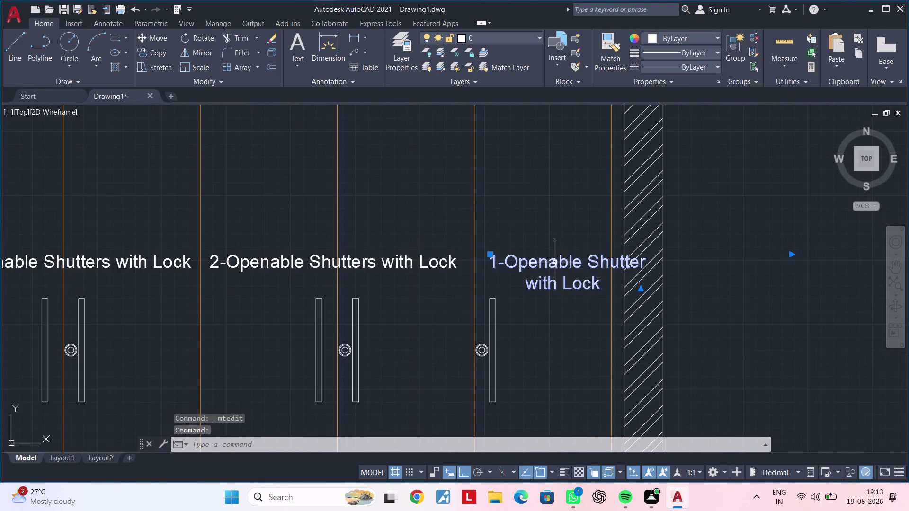
key(n)
key(Escape)
key(Escape)
Move the '1-Openable Shutter with Lock' label slightly to the left.
text(m)
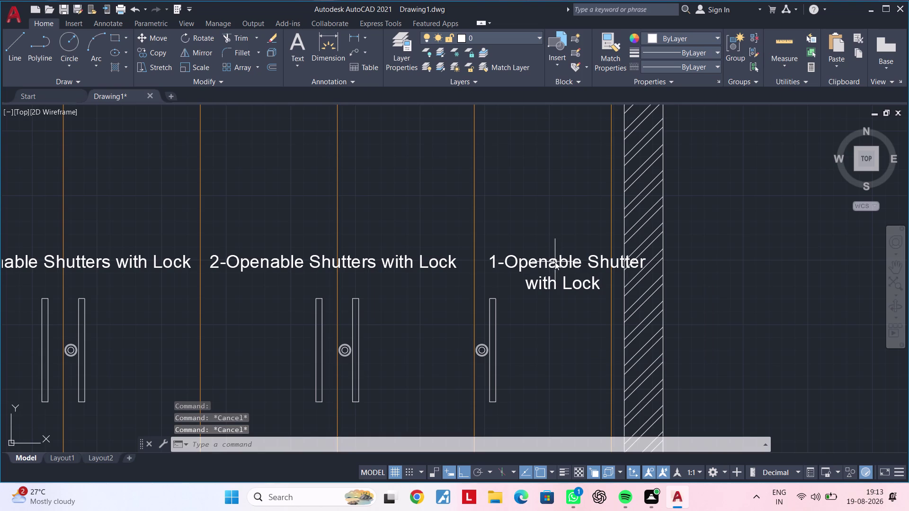
key(space)
click(555, 262)
key(Escape)
key(Escape)
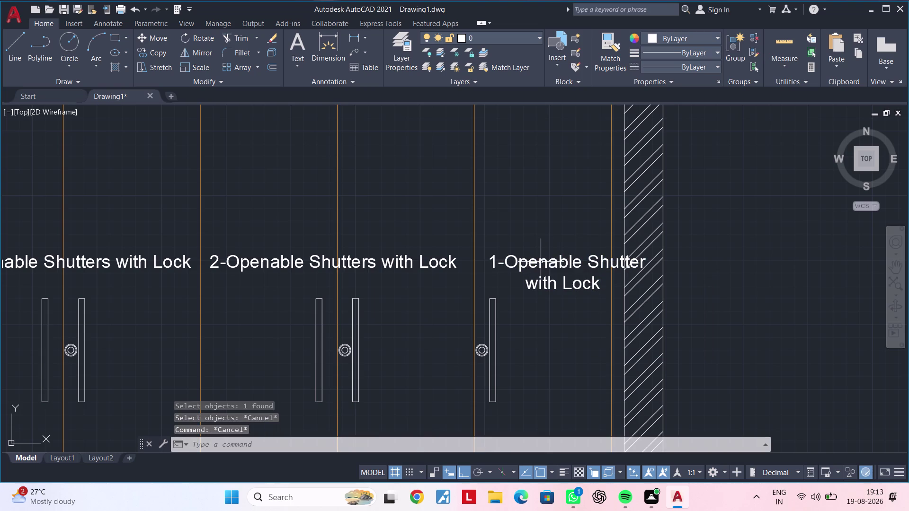
click(541, 262)
text(m)
key(space)
click(541, 262)
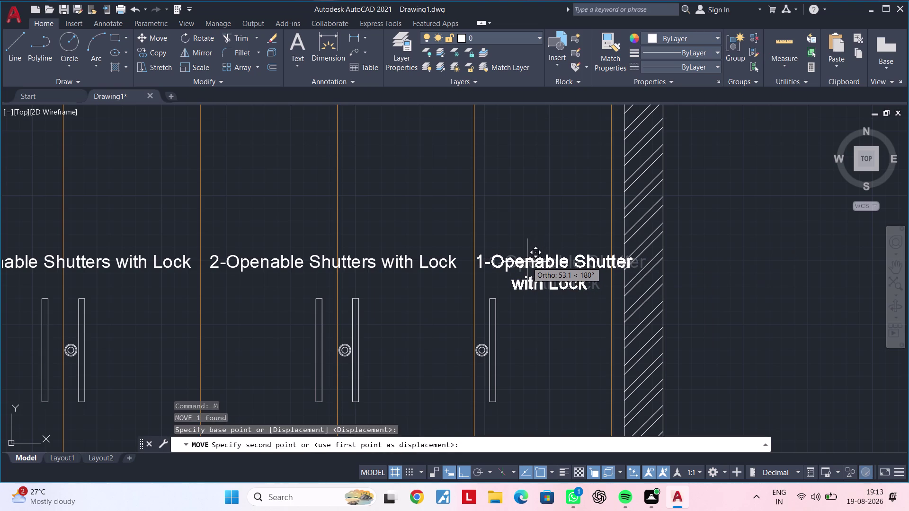
click(527, 262)
Recentre the wardrobe, cancel leftover commands, and select the middle '2-Openable Shutters' label.
scroll(down, 3)
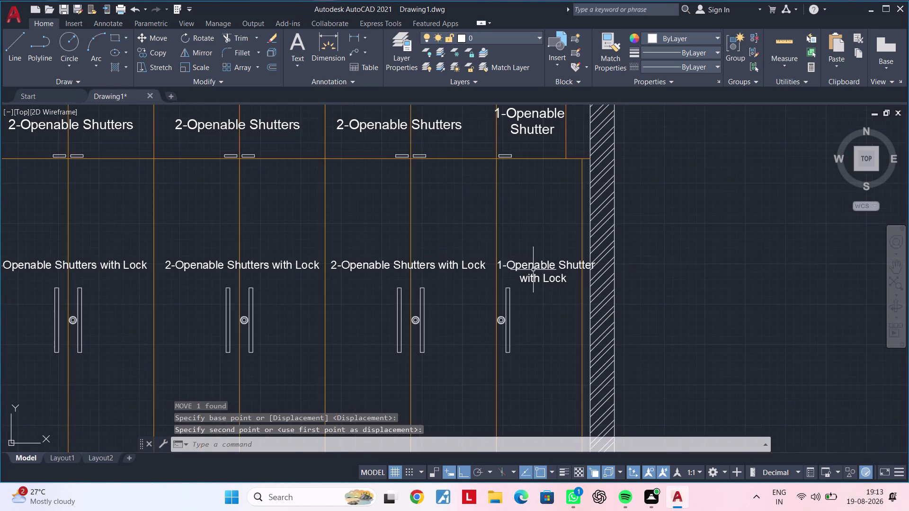
middle_drag(533, 272, 605, 255)
middle_drag(543, 273, 695, 249)
scroll(down, 3)
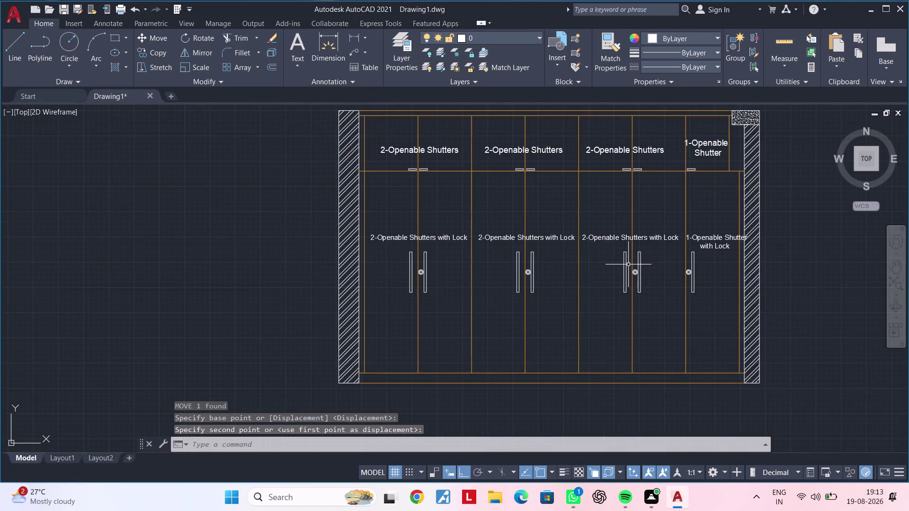
middle_drag(612, 276, 530, 305)
key(Escape)
key(Escape)
middle_drag(467, 235, 505, 283)
key(Escape)
key(Escape)
key(Escape)
key(Escape)
key(Escape)
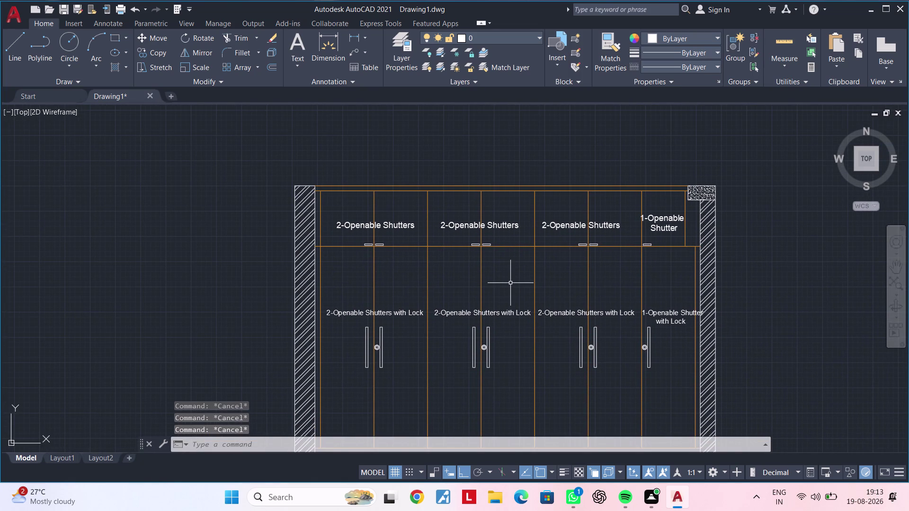
key(Escape)
key(Escape)
scroll(up, 3)
click(463, 219)
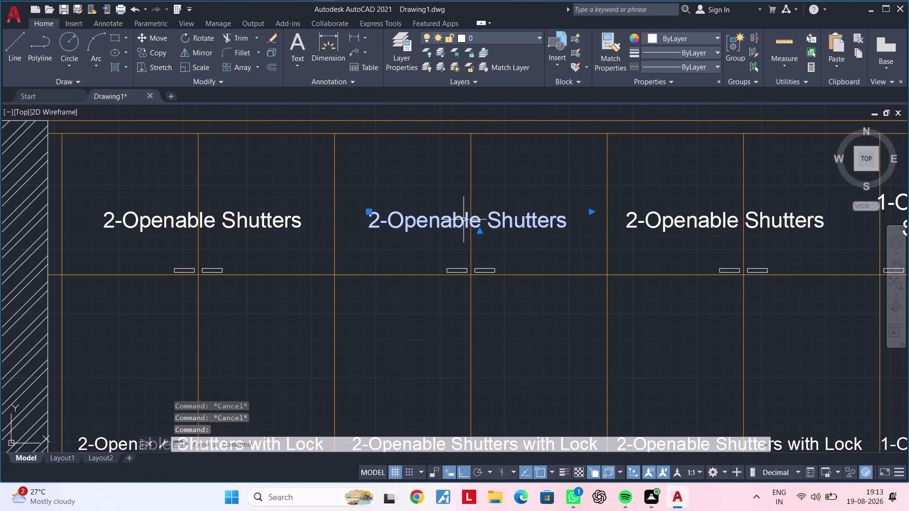
Copy the selected shutter label to a position above the original.
text(co)
key(space)
click(464, 220)
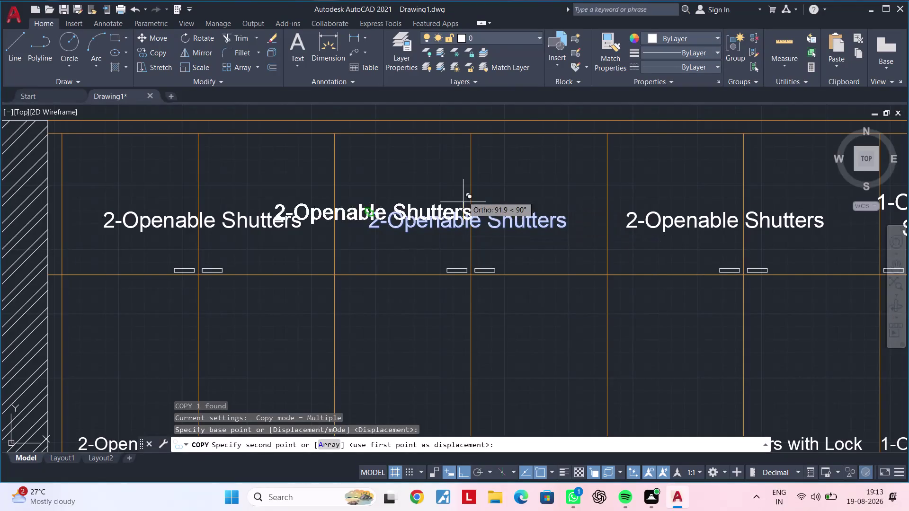
click(469, 164)
middle_drag(486, 197, 483, 222)
key(Escape)
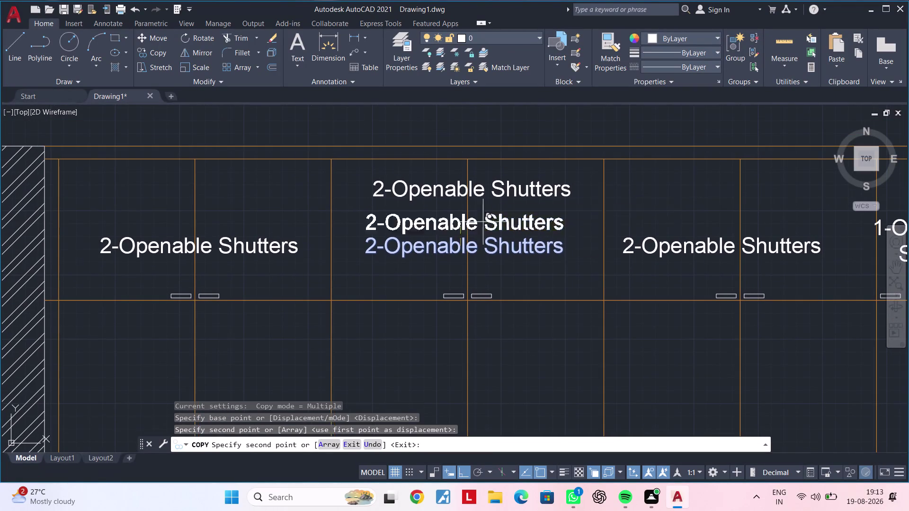
key(Escape)
Open the copied label in the text editor and widen its text box.
double_click(526, 193)
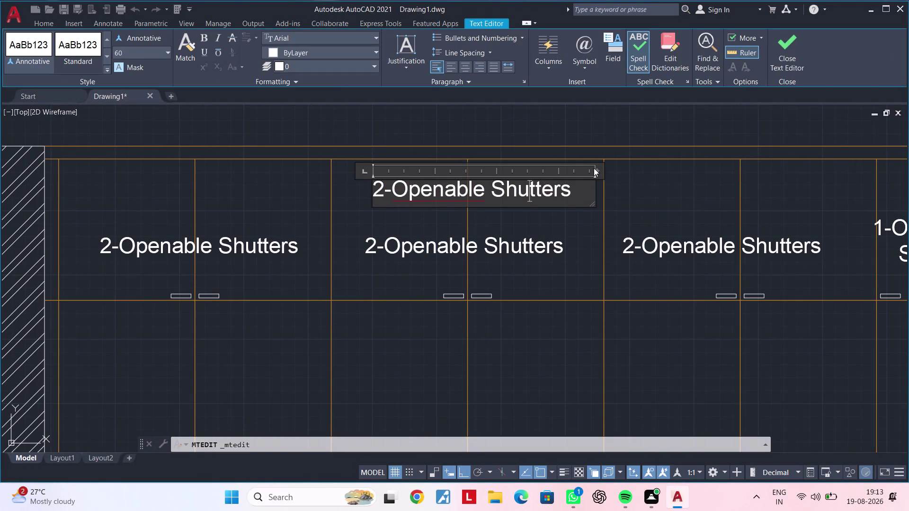
click(596, 172)
drag(648, 171, 666, 169)
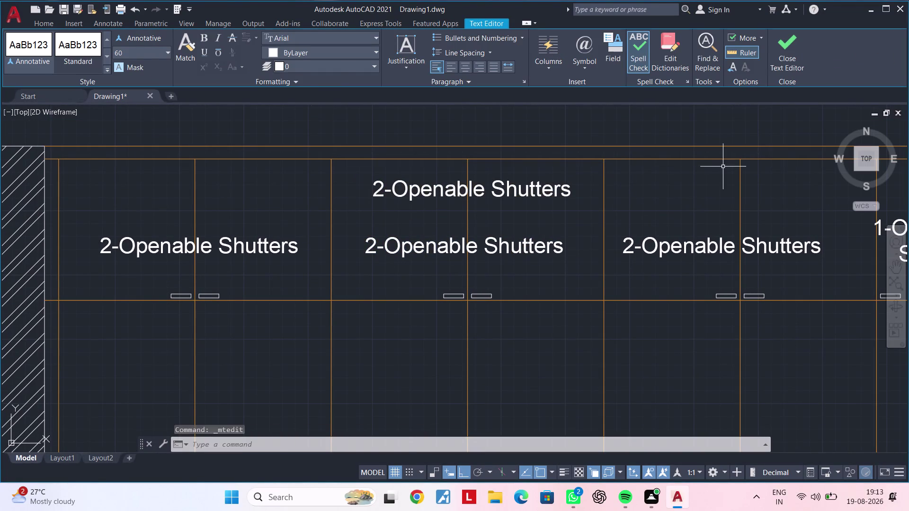
click(728, 166)
key(Escape)
key(Escape)
double_click(562, 191)
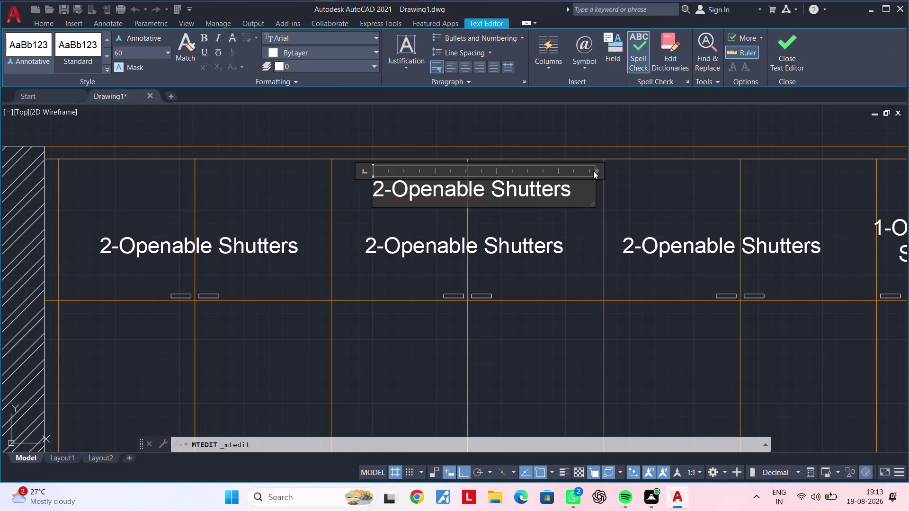
drag(596, 169, 647, 167)
drag(665, 167, 674, 167)
click(680, 167)
click(704, 167)
key(Escape)
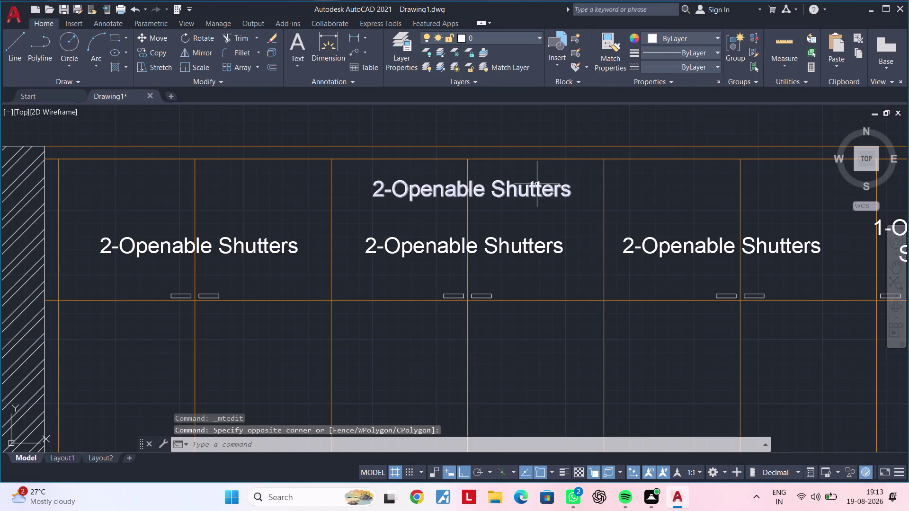
double_click(535, 190)
click(559, 197)
double_click(562, 193)
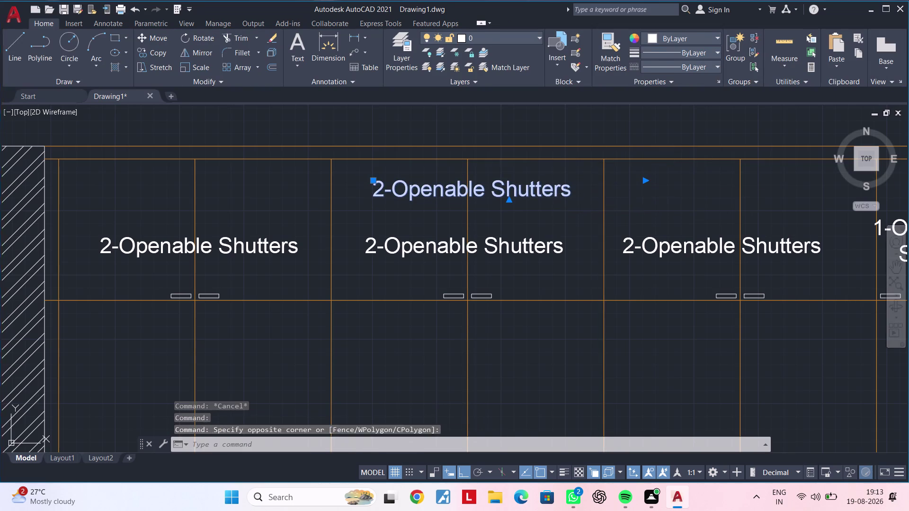
click(644, 170)
drag(651, 169, 679, 170)
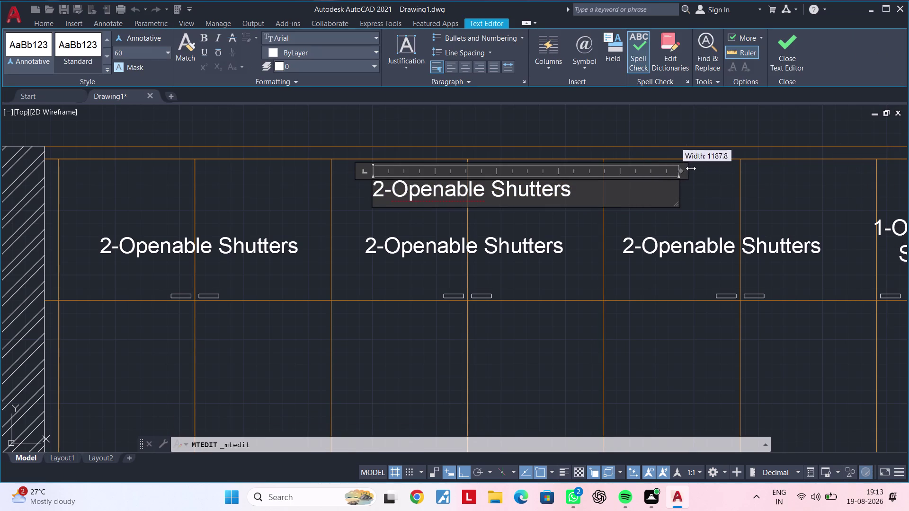
drag(679, 169, 701, 167)
click(736, 162)
Replace the copied text with 'Complete Loft Storage Frame &' followed by a line break.
double_click(551, 188)
click(586, 184)
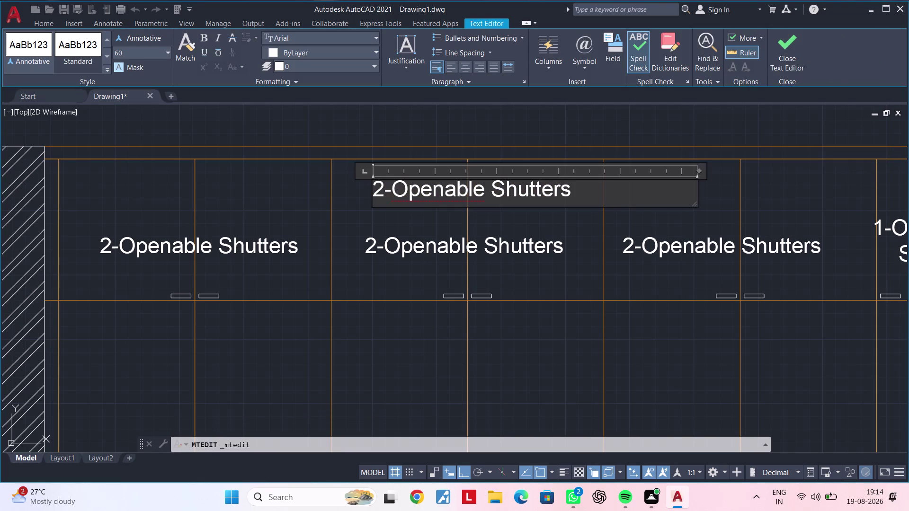
key(BackSpace)
key(BackSpace)
key(BackSpace)
key(BackSpace)
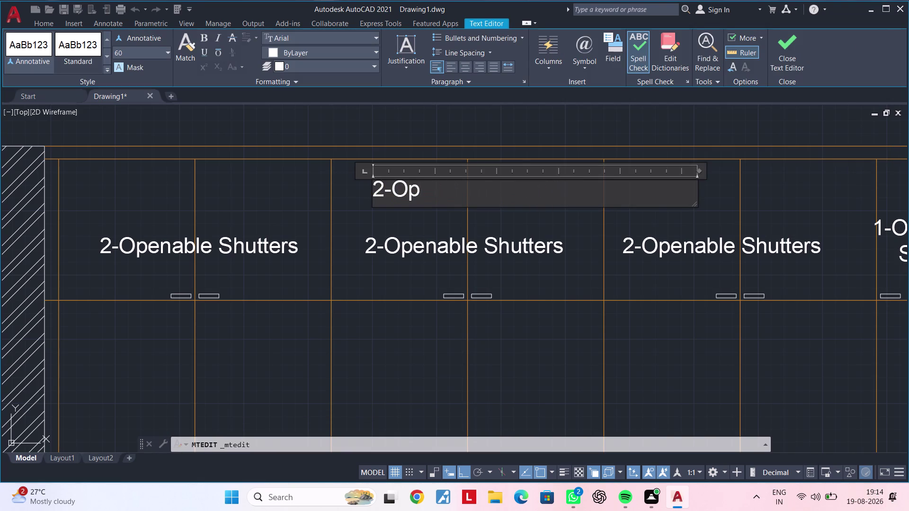
key(BackSpace)
key(BackSpace)
key(BackSpace)
key(BackSpace)
key(BackSpace)
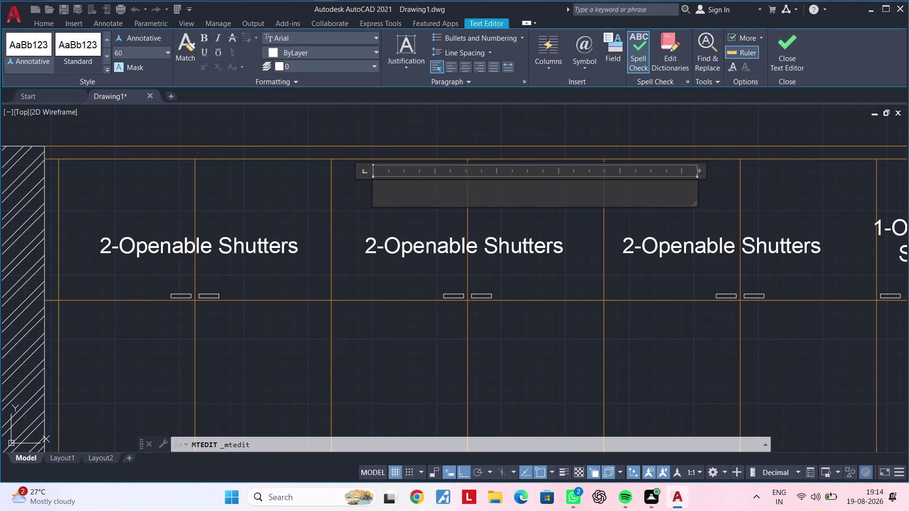
text(Com)
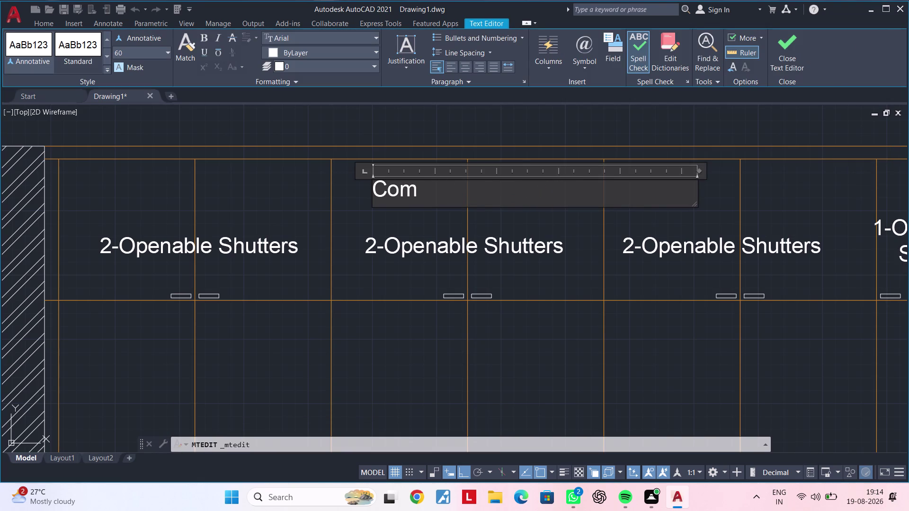
text(p)
key(l)
text(ete)
key(space)
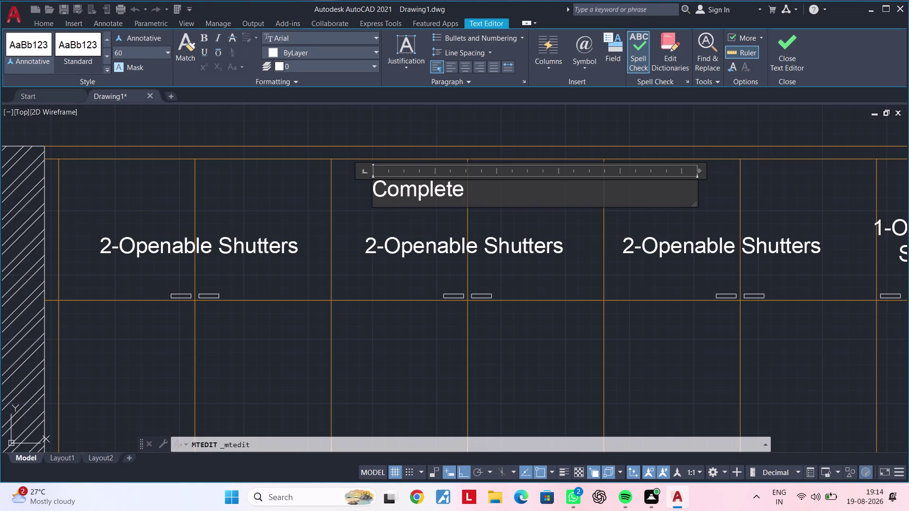
text(Lof)
text(t)
key(space)
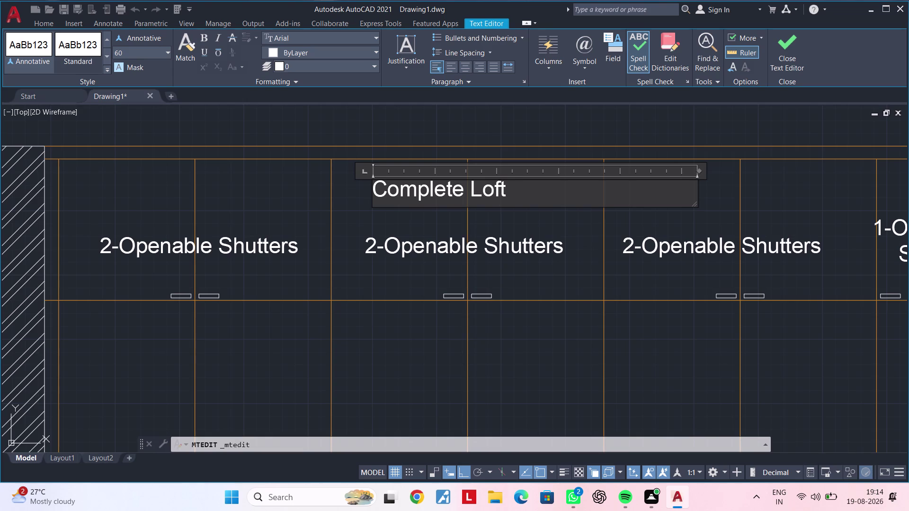
text(Sto)
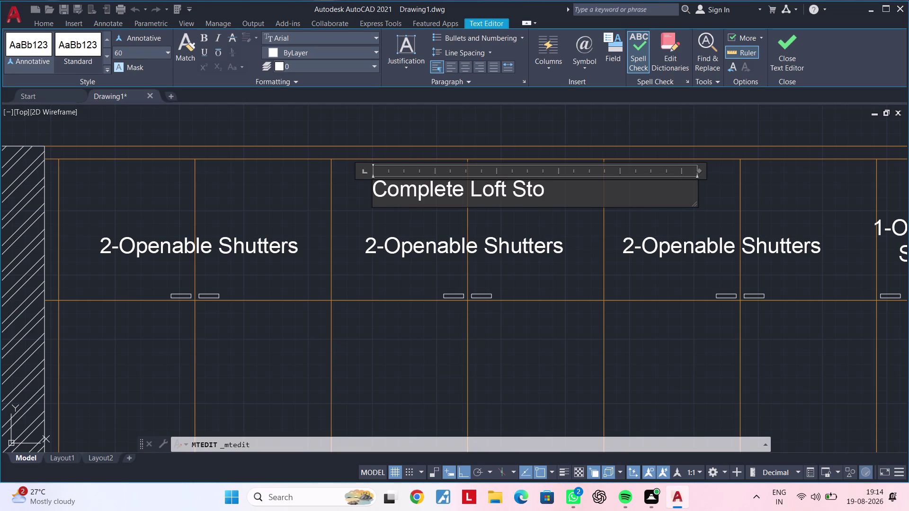
text(r)
text(a)
text(ge)
key(space)
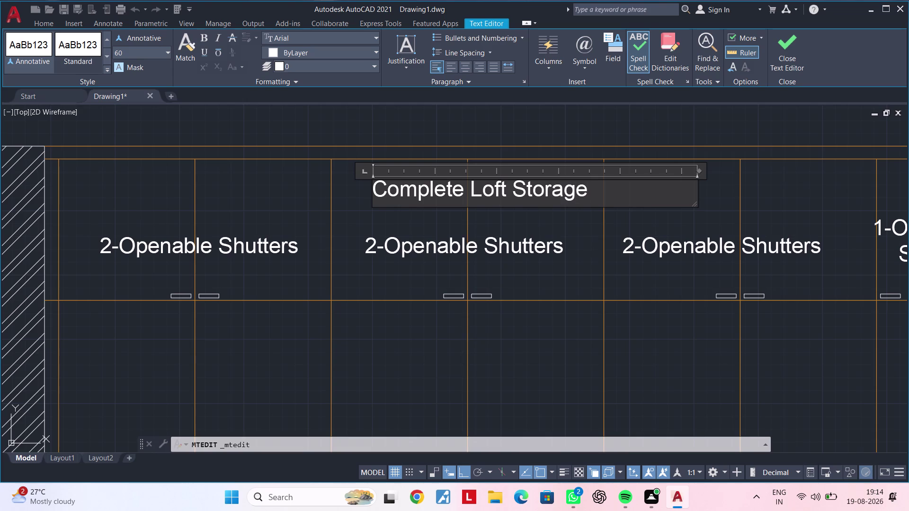
key(shift+f)
text(ram)
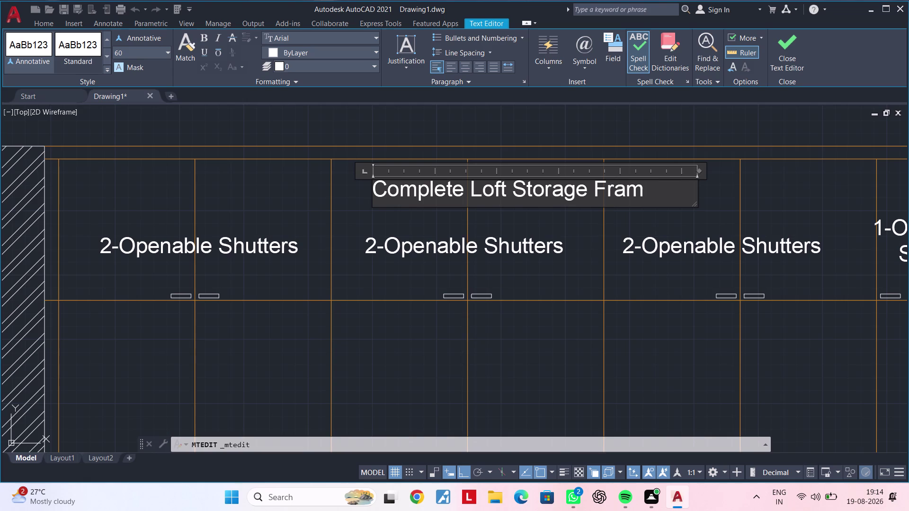
key(e)
key(space)
key(shift+ampersand)
key(Return)
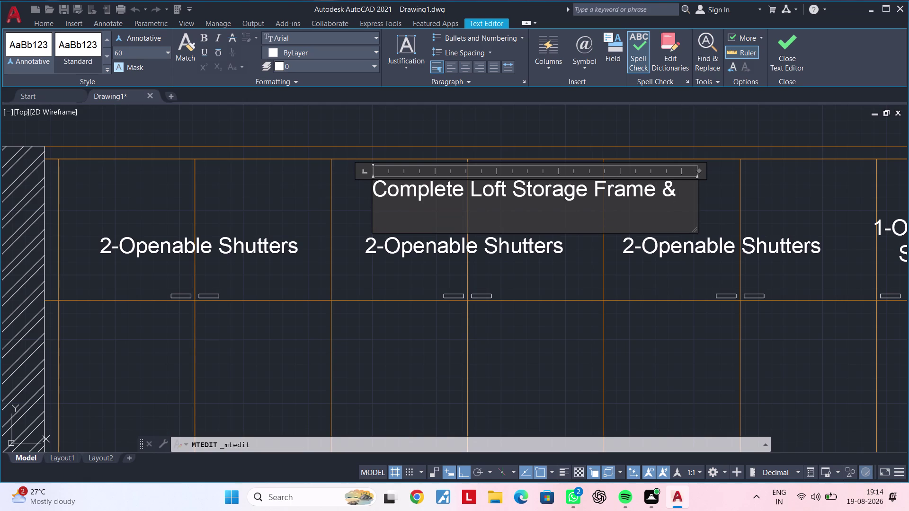
Type 'Shutters' on the second line, centre it with leading spaces, and close the editor.
key(shift+s)
text(h)
text(u)
text(tt)
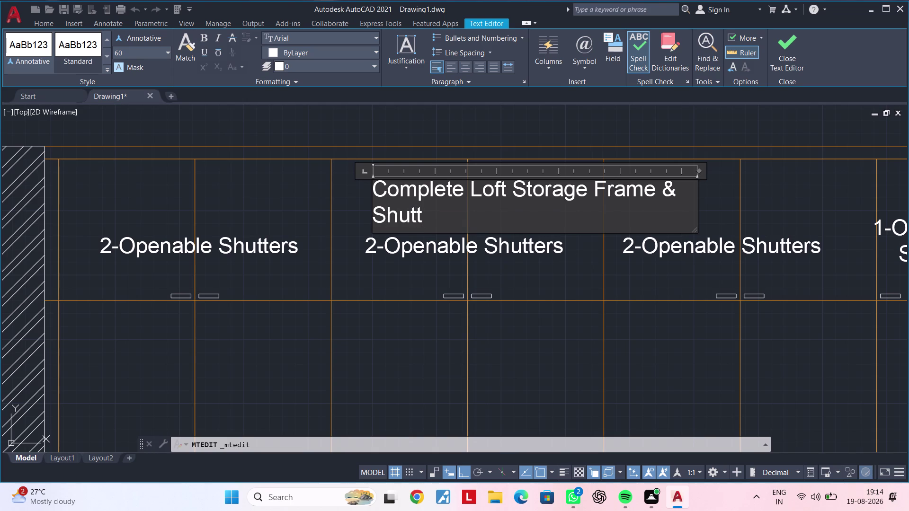
text(ers)
key(Left)
key(Left)
key(Left)
key(Left)
key(Left)
key(Left)
key(Left)
key(space)
key(space)
key(space)
key(space)
key(space)
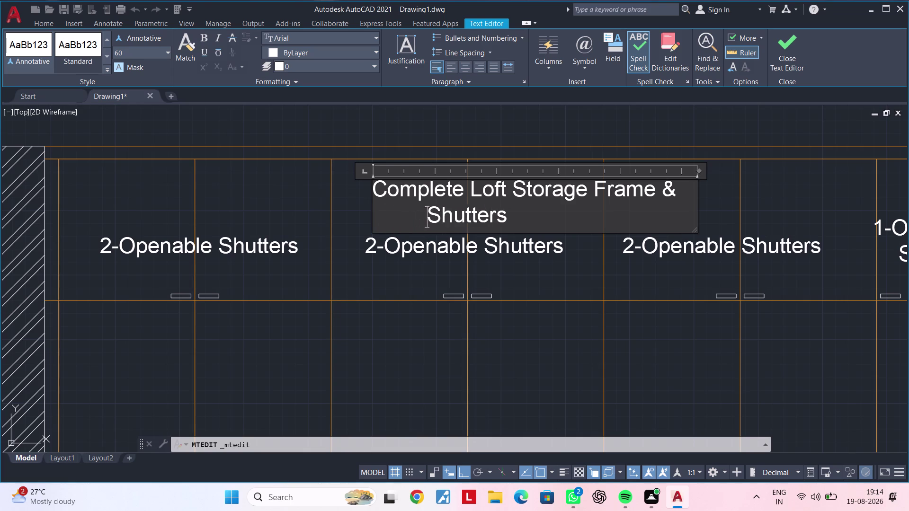
key(space)
key(space)
key(space)
key(space)
key(space)
key(space)
key(space)
key(space)
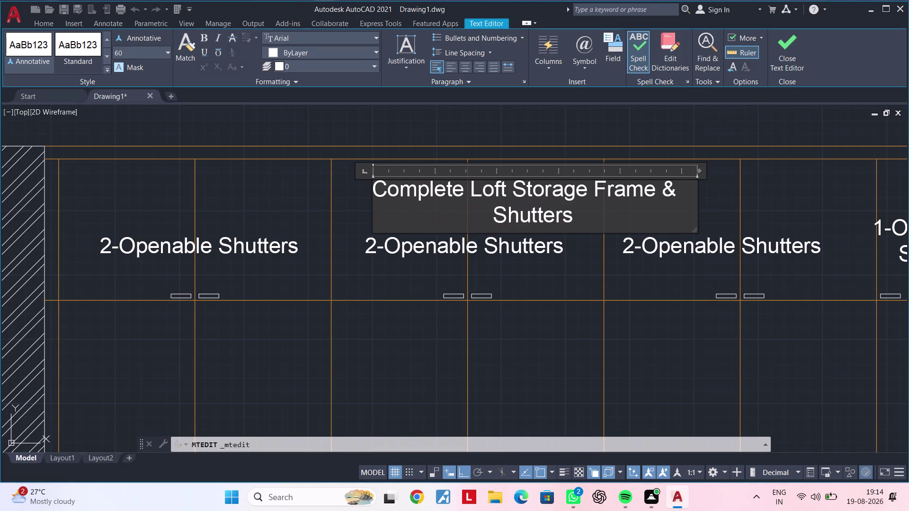
click(521, 277)
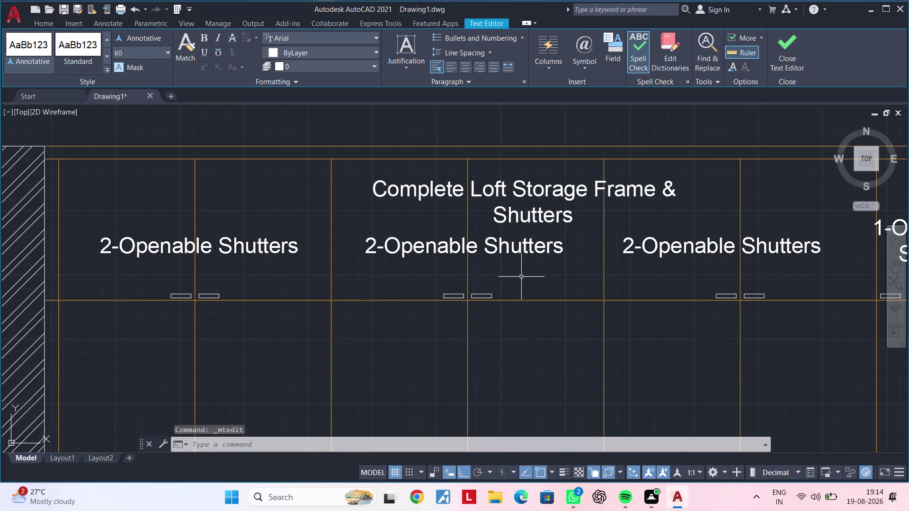
Copy the second '2-Openable Shutters with Lock' label down into the bottom skirting strip.
scroll(down, 3)
middle_drag(585, 305, 541, 209)
middle_drag(600, 264, 531, 221)
middle_drag(552, 270, 571, 245)
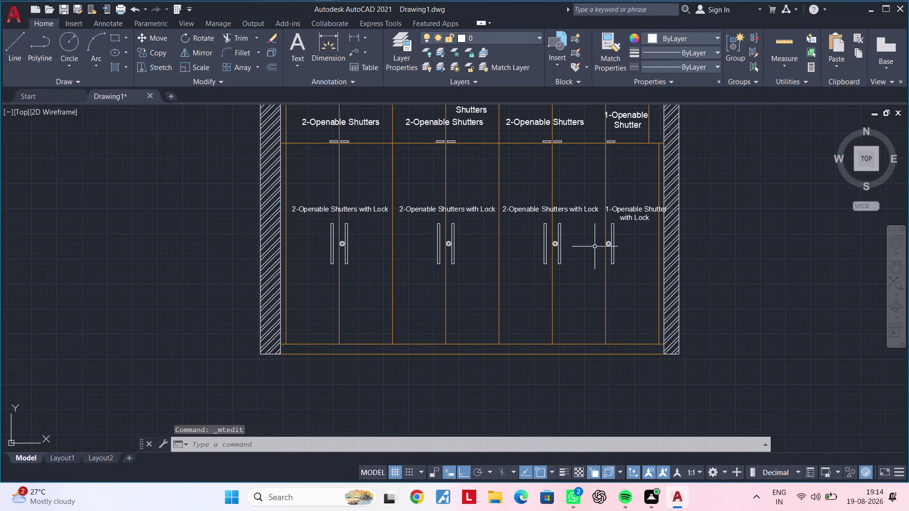
middle_drag(587, 254, 621, 237)
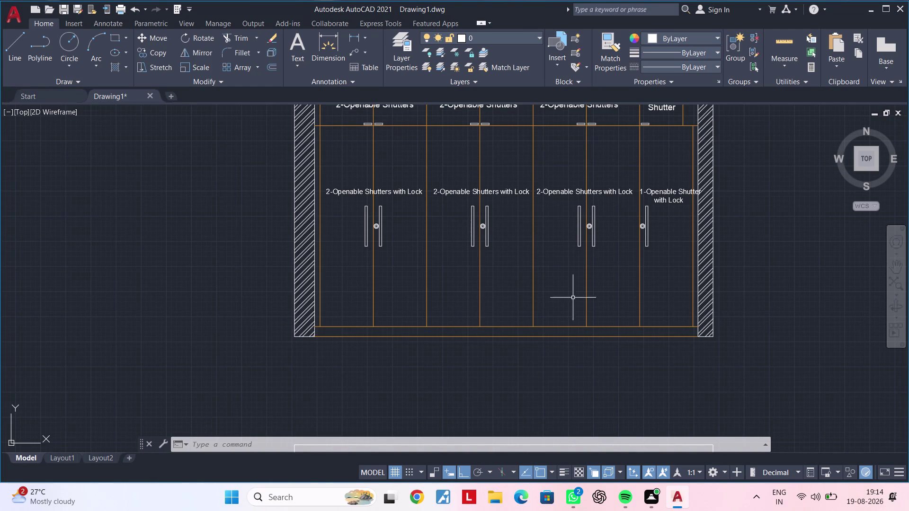
click(500, 193)
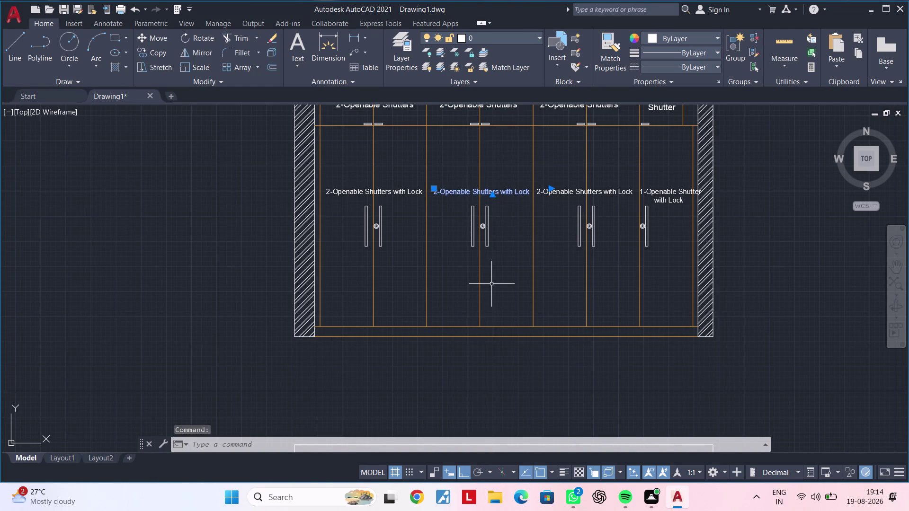
key(c)
text(o)
key(space)
click(481, 193)
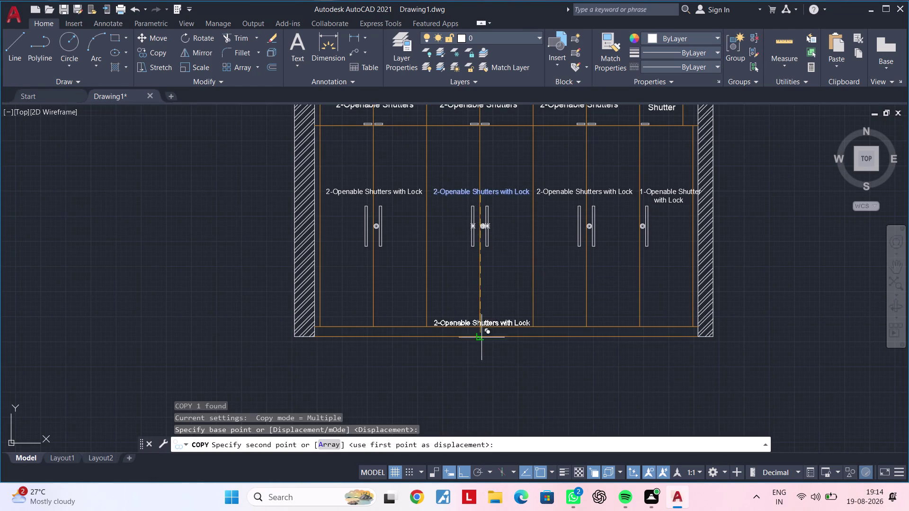
scroll(up, 3)
click(489, 325)
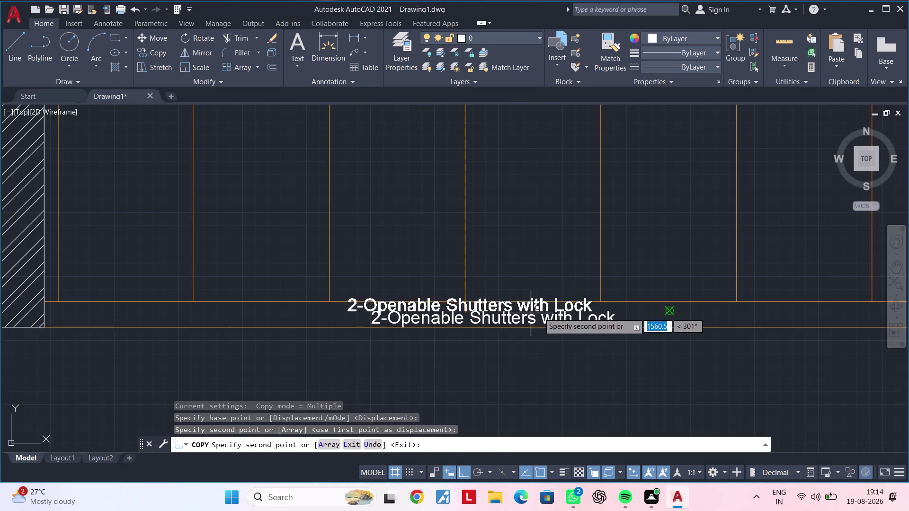
key(Escape)
key(Escape)
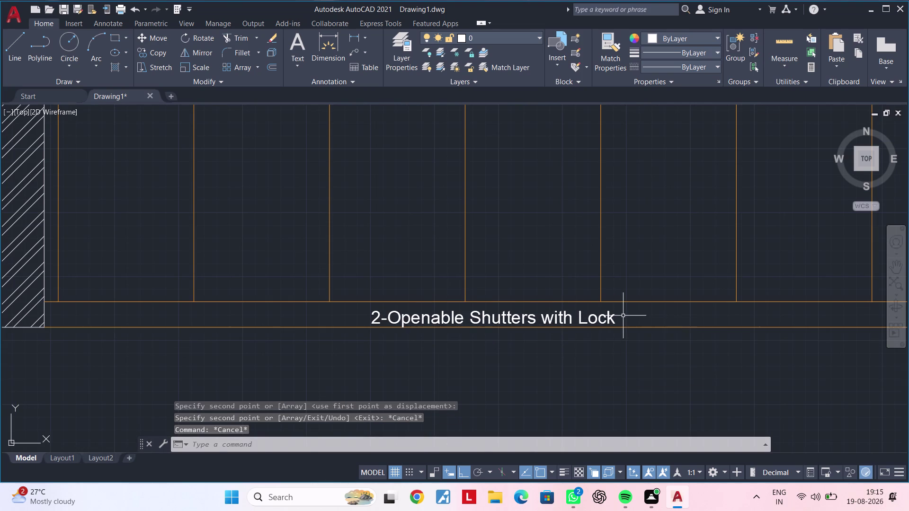
scroll(up, 3)
Erase the copied label's old text and type 'Ply Skirting With PVC Legs'.
double_click(602, 324)
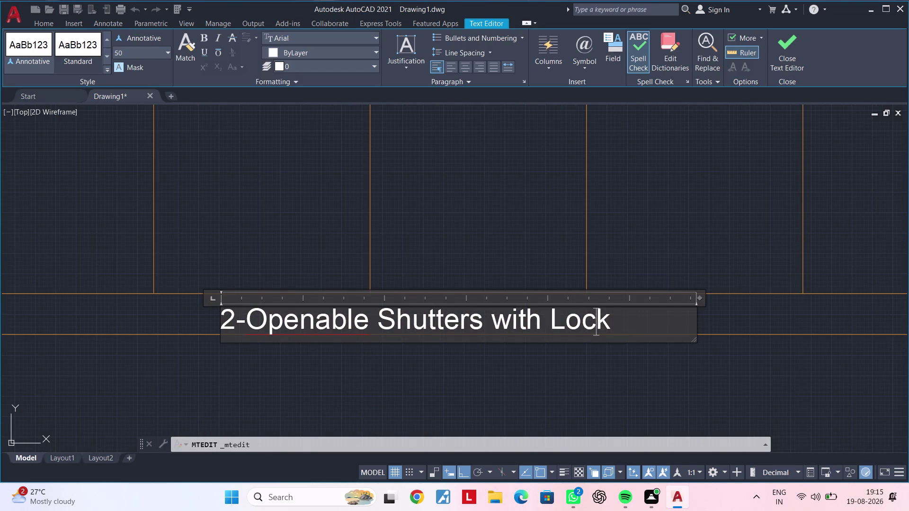
double_click(618, 321)
key(BackSpace)
key(BackSpace)
key(BackSpace)
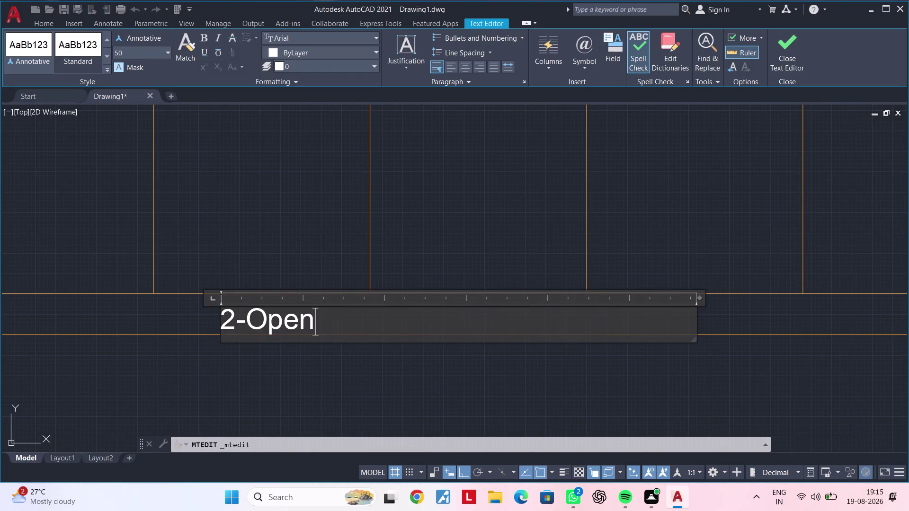
key(BackSpace)
key(BackSpace)
key(BackSpace)
key(BackSpace)
key(BackSpace)
key(BackSpace)
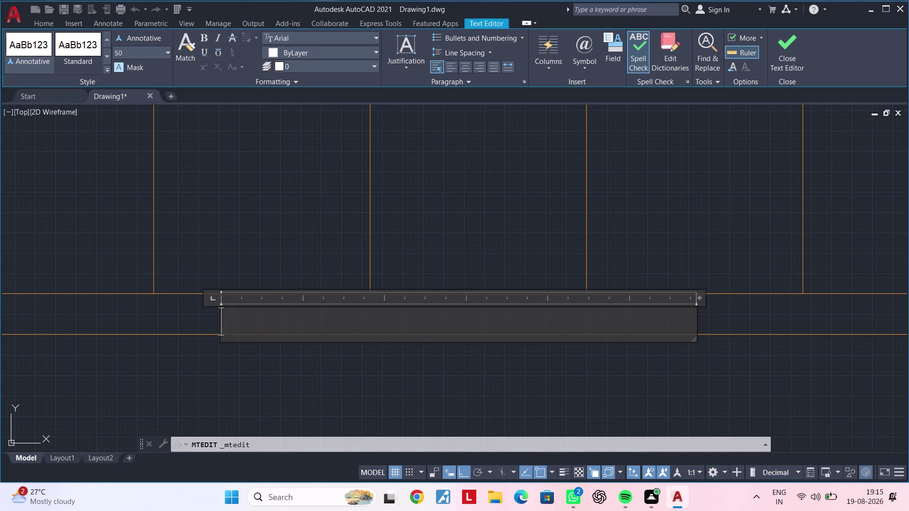
text(pl)
key(y)
key(space)
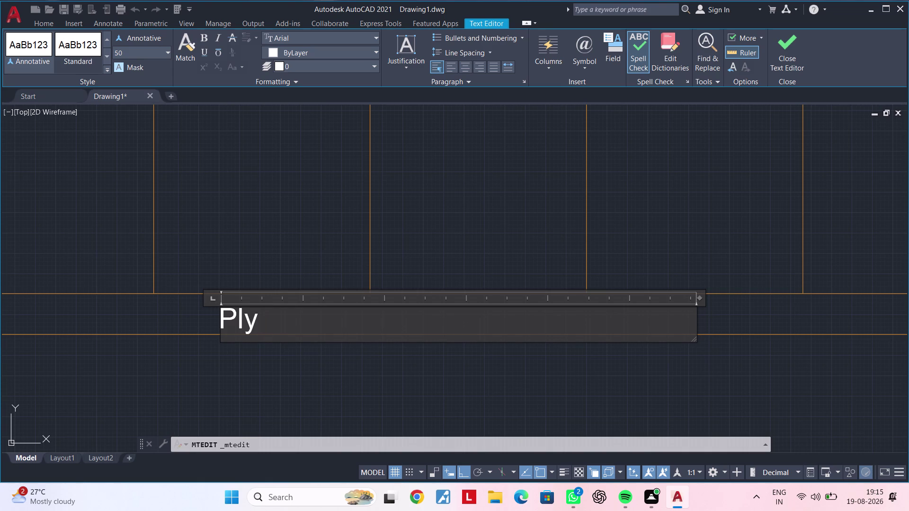
key(shift+s)
text(k)
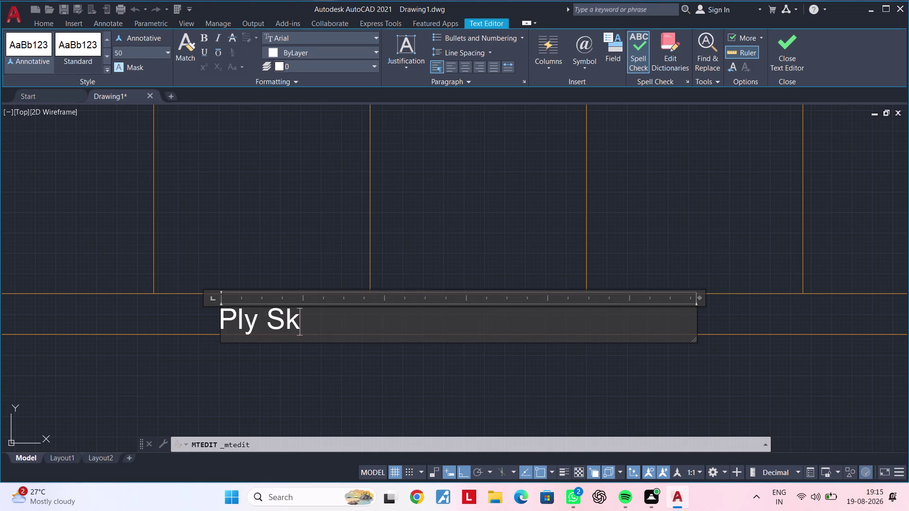
text(i)
text(rtin)
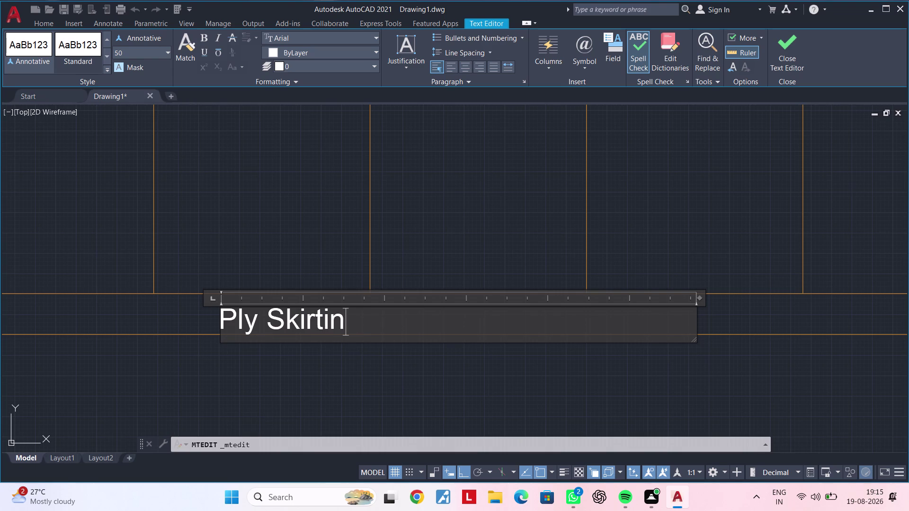
text(g)
key(space)
text(Wi)
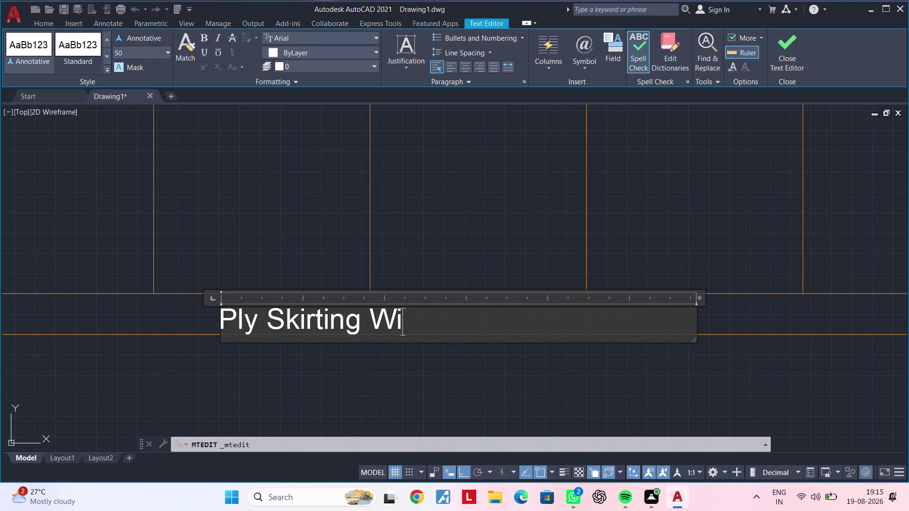
text(th)
key(space)
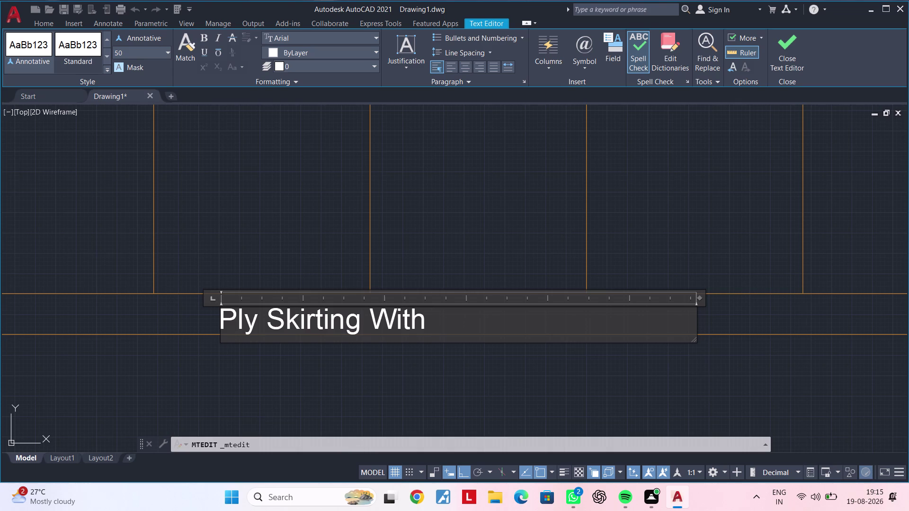
key(p)
text(VC)
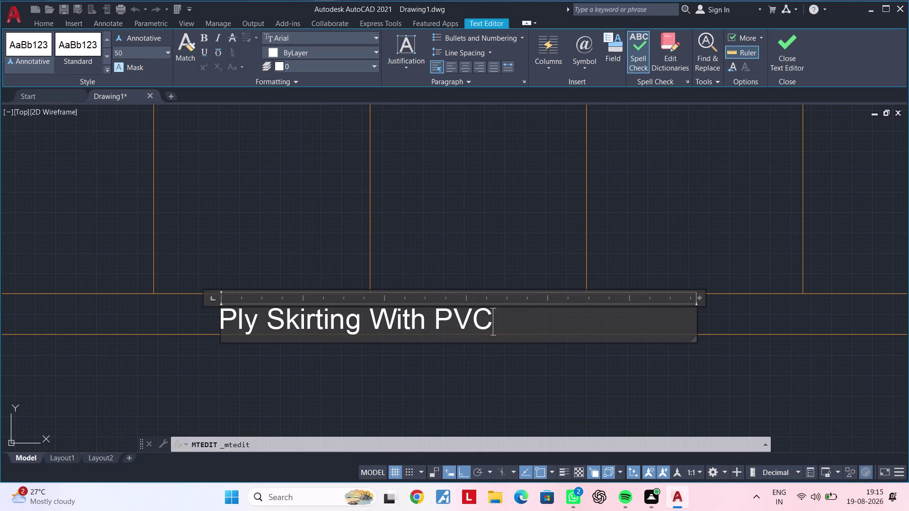
key(space)
text(L)
key(e)
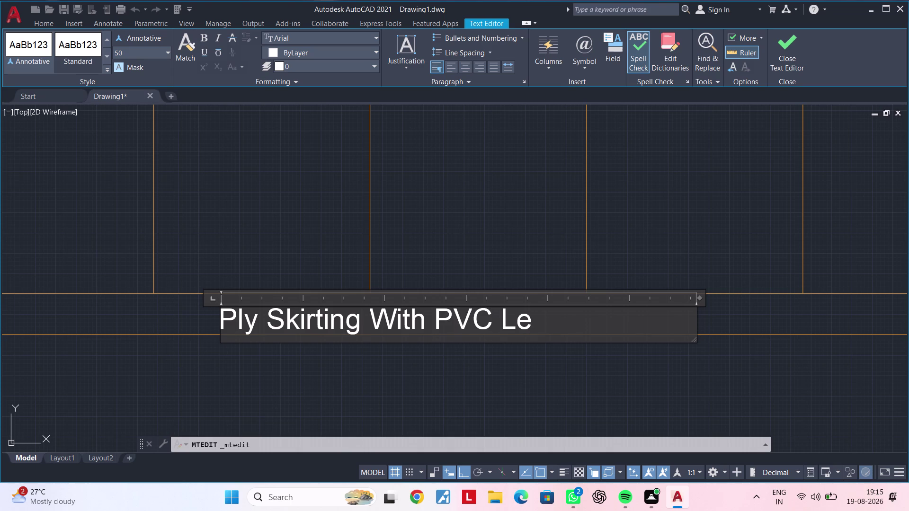
text(gs)
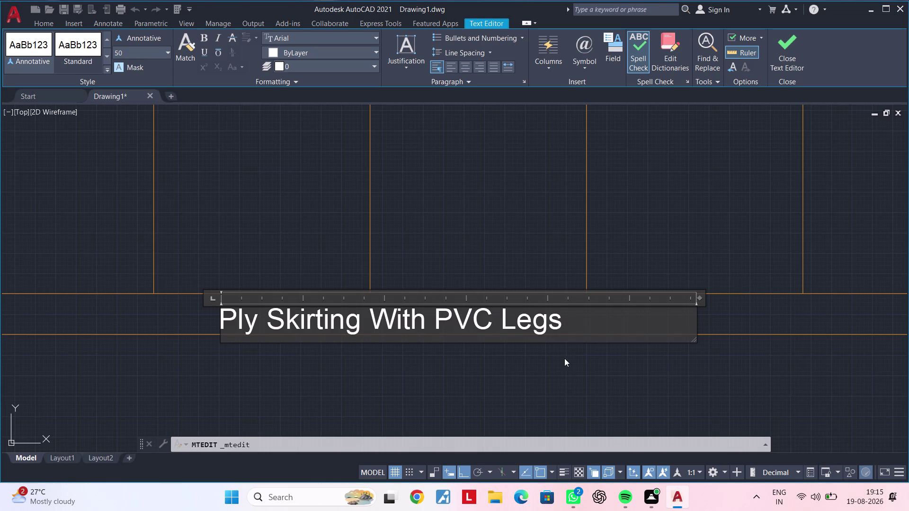
click(559, 361)
Zoom out to the full wardrobe elevation and select the third loft shutter label.
scroll(down, 3)
middle_drag(584, 373, 531, 368)
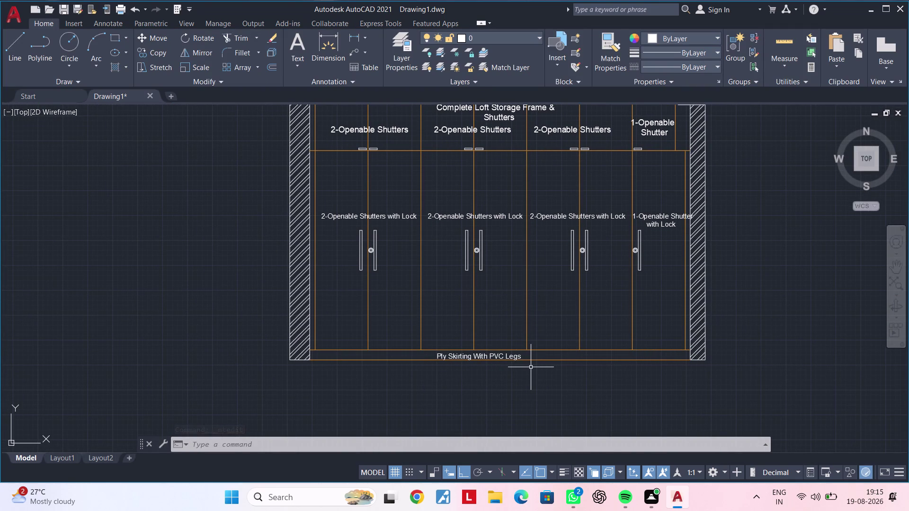
key(Escape)
key(Escape)
key(Escape)
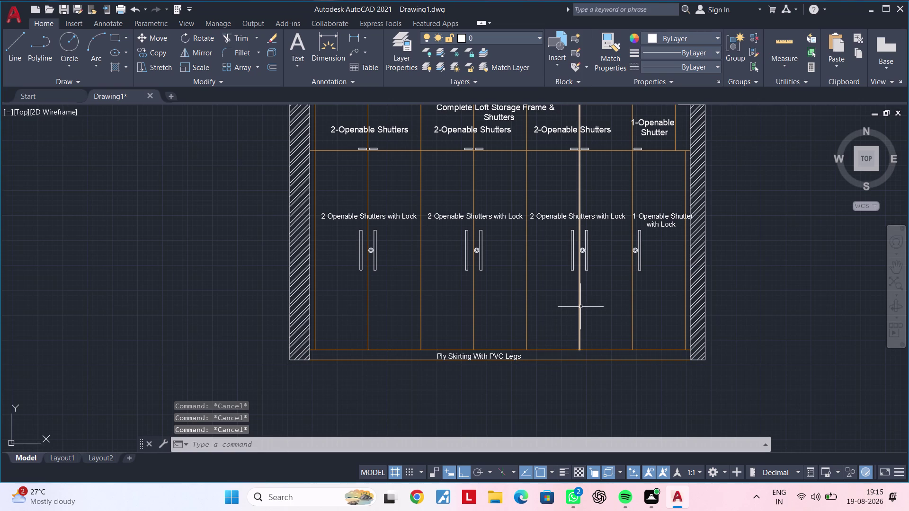
middle_drag(568, 322, 547, 366)
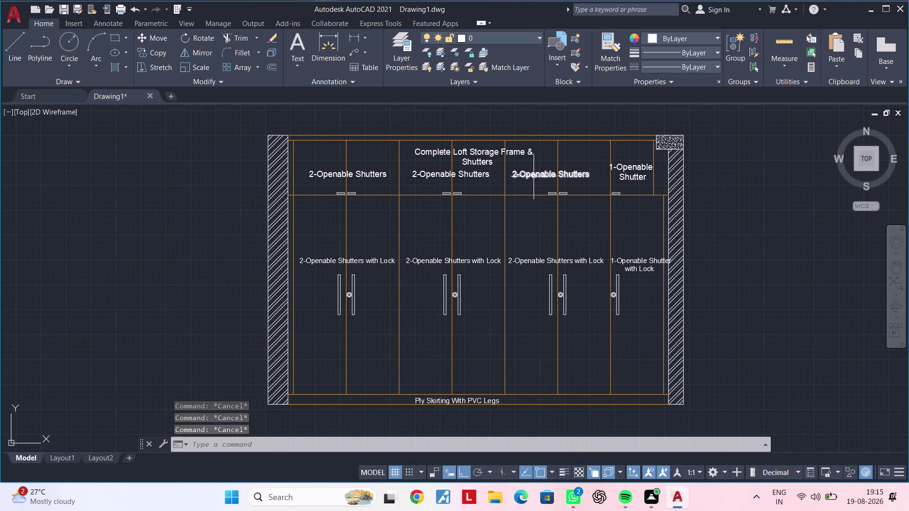
click(536, 174)
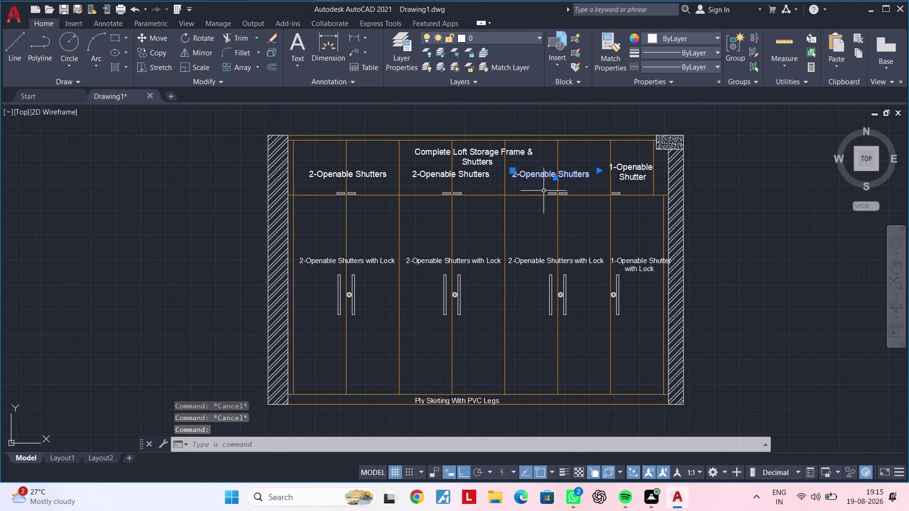
Copy a shutter label to free space just right of the wardrobe frame.
key(c)
text(o)
key(space)
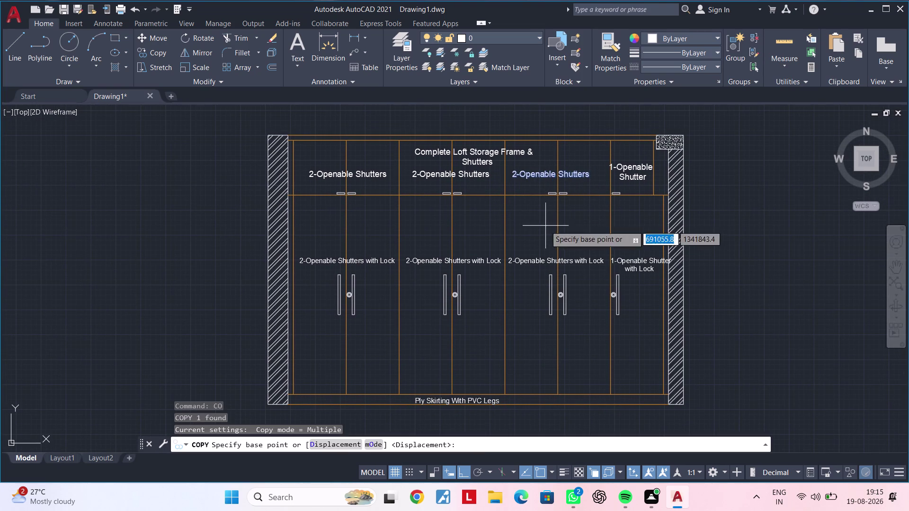
click(538, 168)
middle_drag(606, 214, 507, 234)
click(618, 226)
key(Escape)
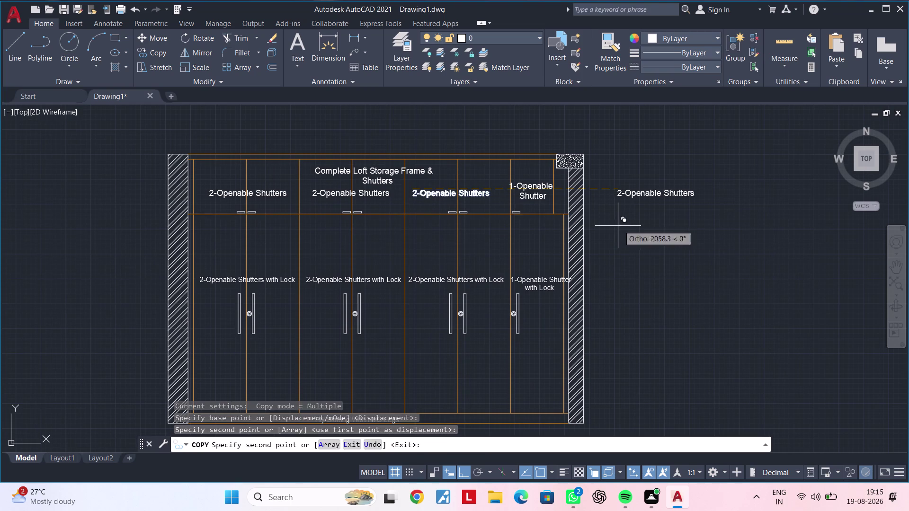
Replace the copied label's wording with 'Filler' and close the text editor.
double_click(693, 194)
click(702, 193)
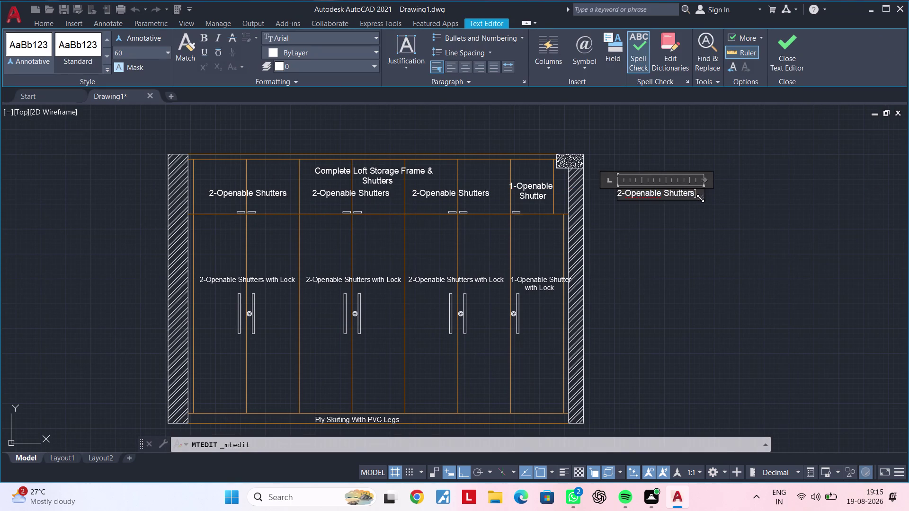
key(Escape)
click(585, 194)
key(BackSpace)
key(BackSpace)
key(BackSpace)
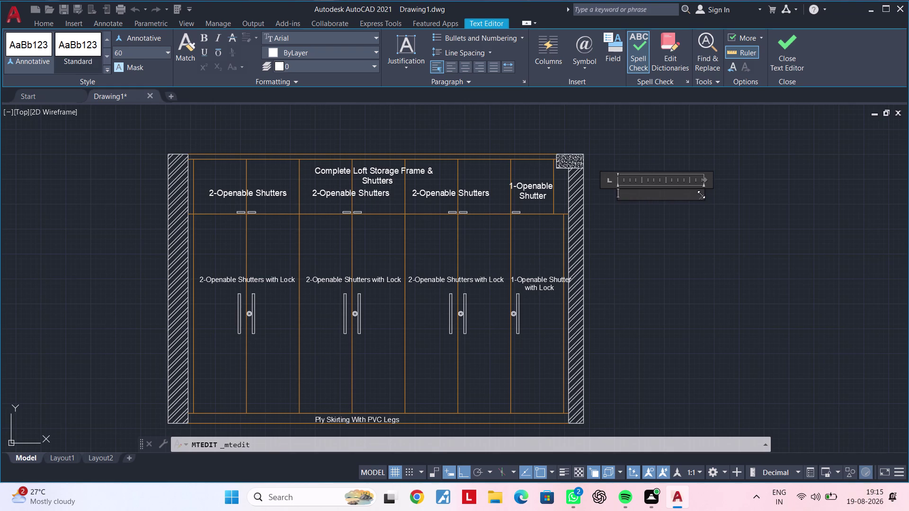
text(Fill)
text(er)
click(634, 220)
scroll(up, 3)
scroll(up, 3)
click(664, 193)
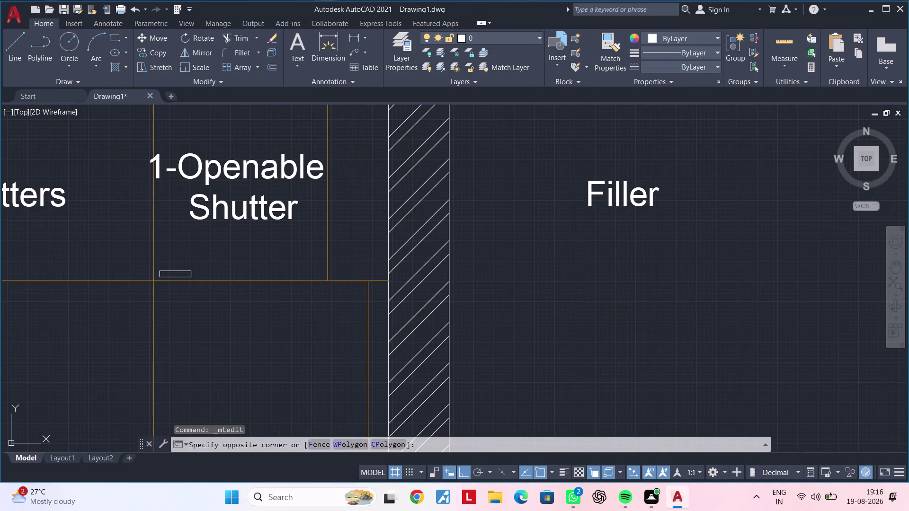
Try adjusting the Filler label's width with its grips, then cancel the adjustment.
click(641, 197)
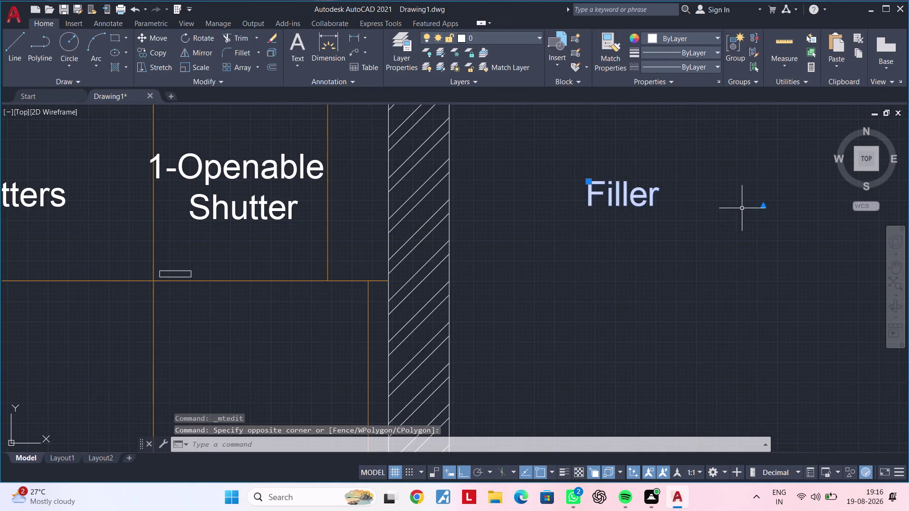
click(763, 205)
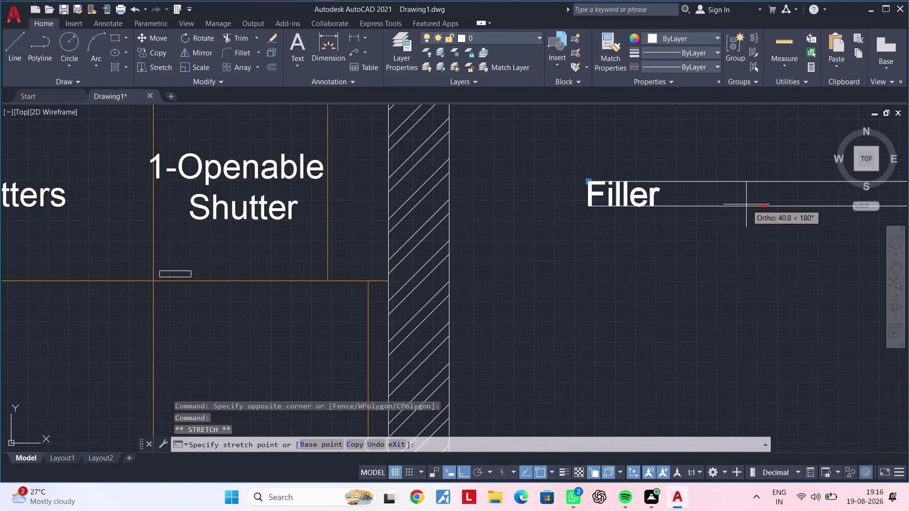
scroll(down, 3)
middle_drag(741, 211, 711, 225)
click(835, 205)
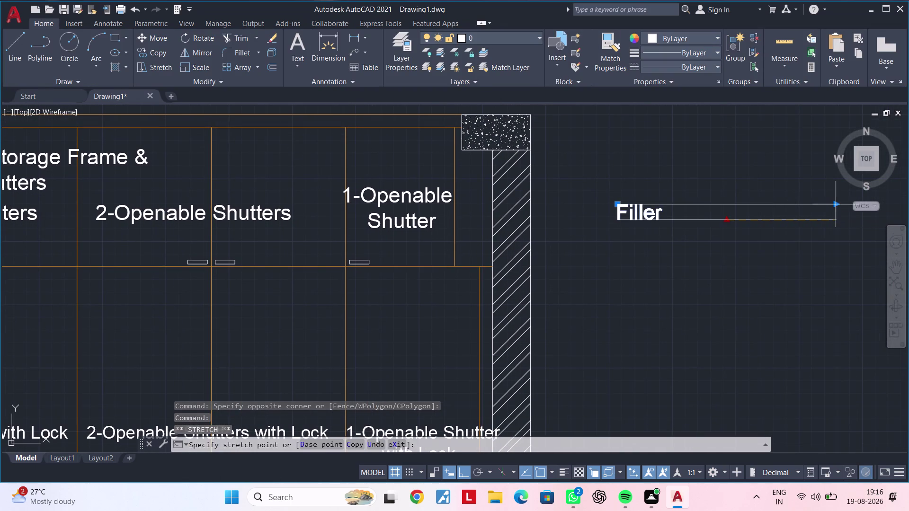
click(727, 221)
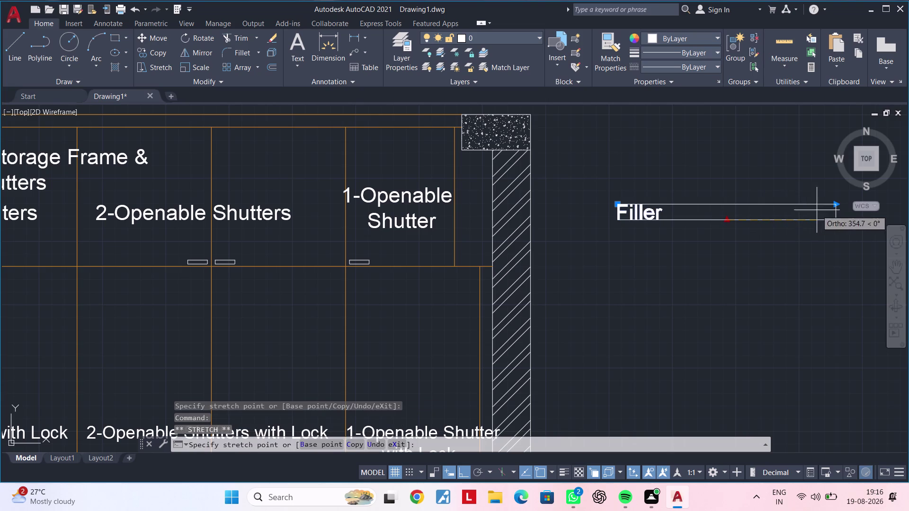
drag(834, 205, 810, 205)
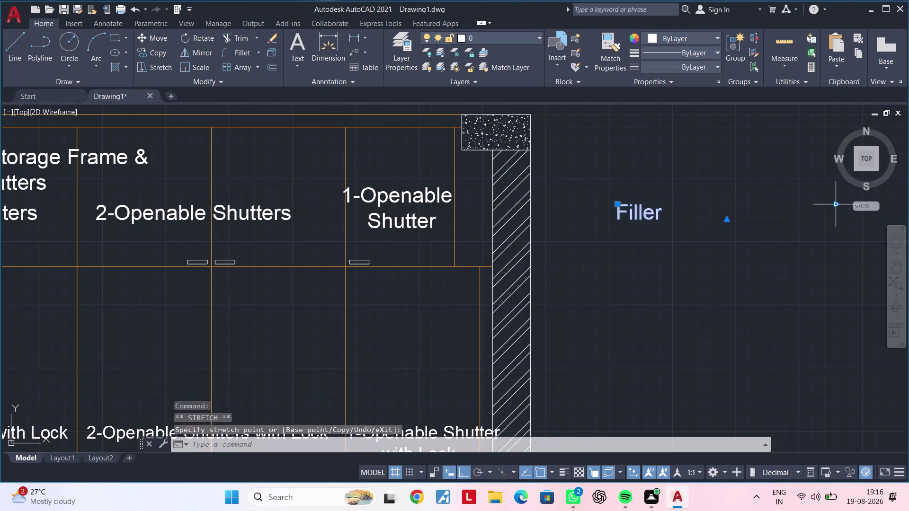
click(836, 205)
drag(836, 205, 694, 207)
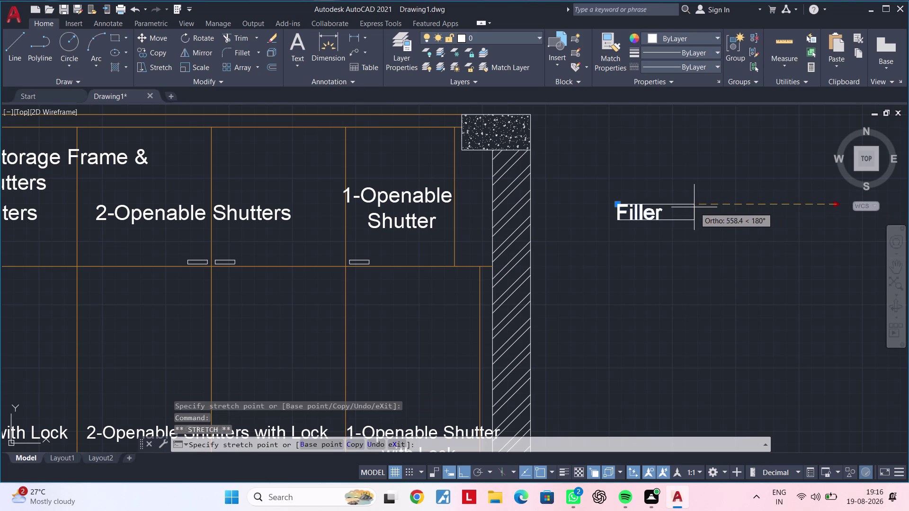
drag(694, 207, 693, 208)
click(692, 215)
middle_drag(682, 241, 731, 241)
key(Escape)
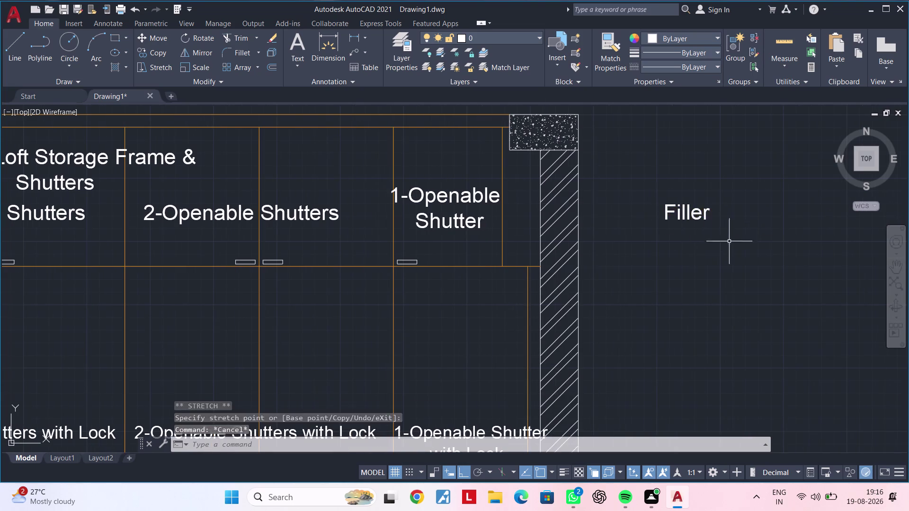
key(Escape)
Start copying the Filler label, then cancel the copy.
click(694, 216)
key(c)
key(o)
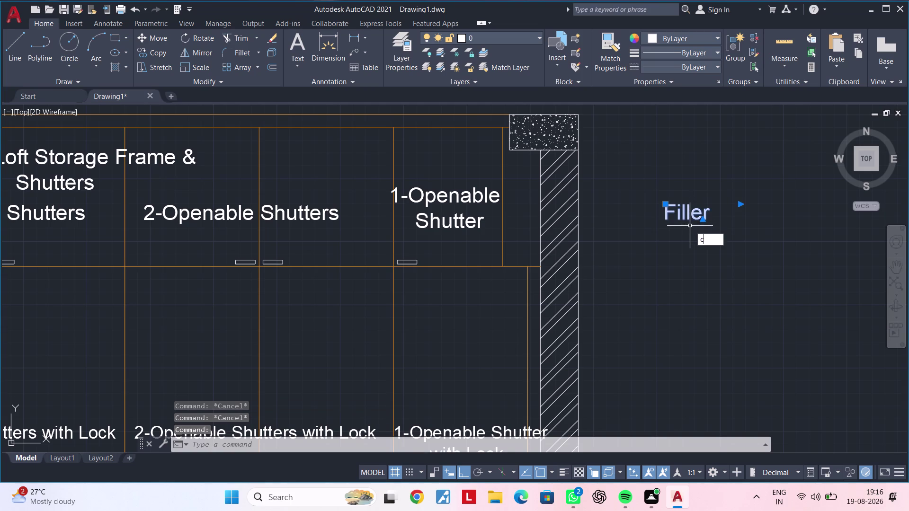
key(space)
click(688, 227)
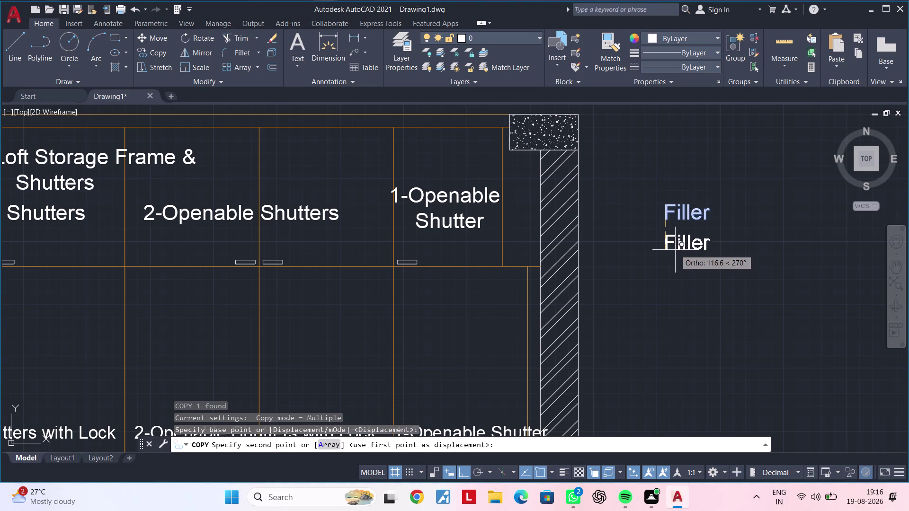
key(Escape)
key(Escape)
Rotate the Filler label 90° so it reads vertically.
click(687, 214)
key(r)
key(o)
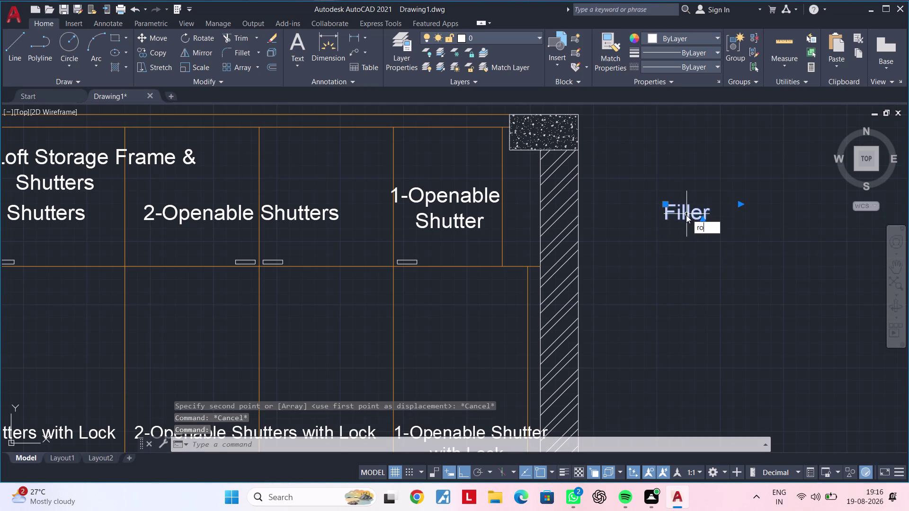
key(space)
click(726, 207)
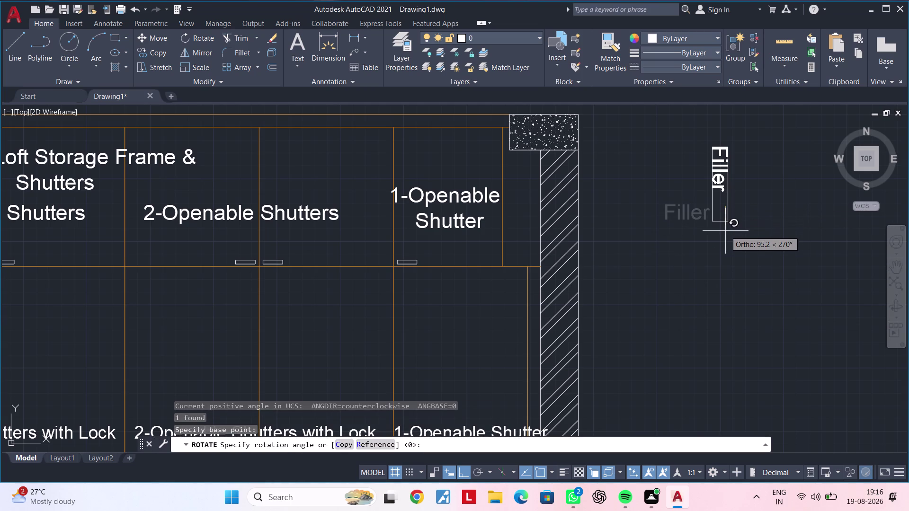
click(731, 187)
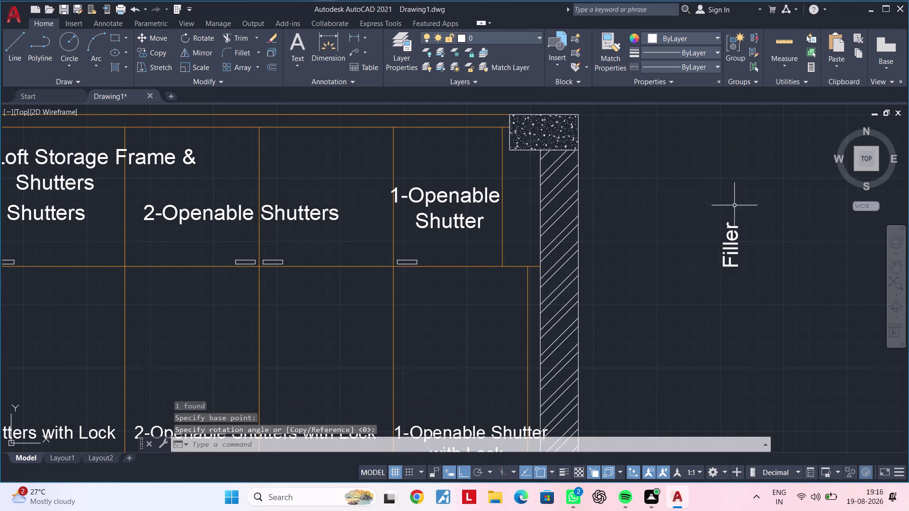
Recenter the view on the wardrobe and begin selecting the vertical Filler label.
scroll(down, 3)
scroll(up, 3)
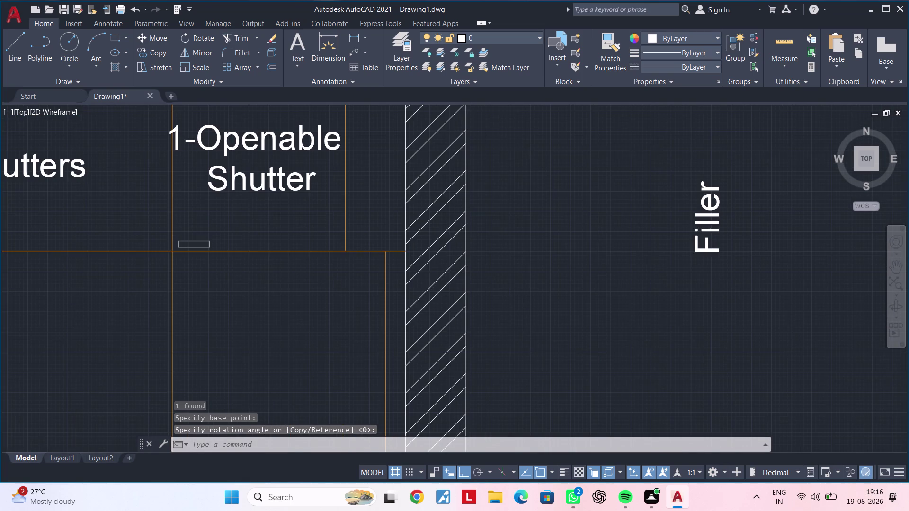
scroll(down, 3)
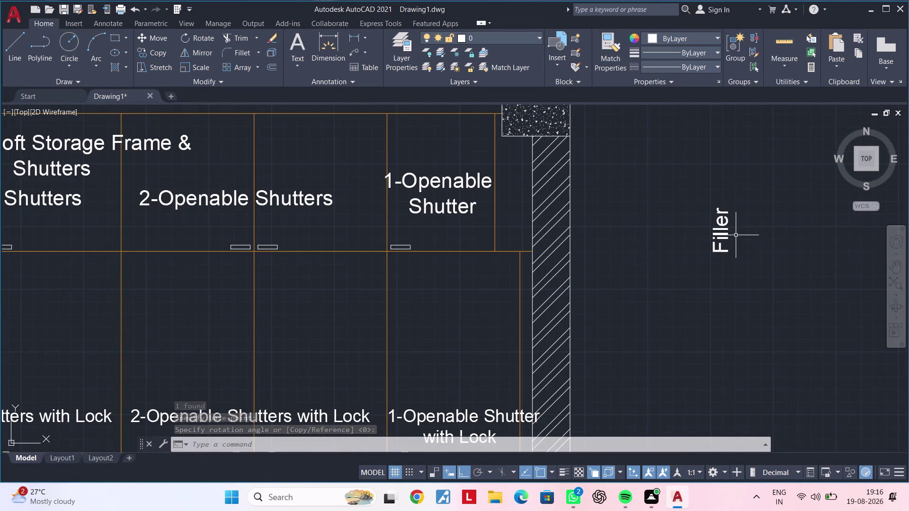
scroll(up, 3)
scroll(down, 3)
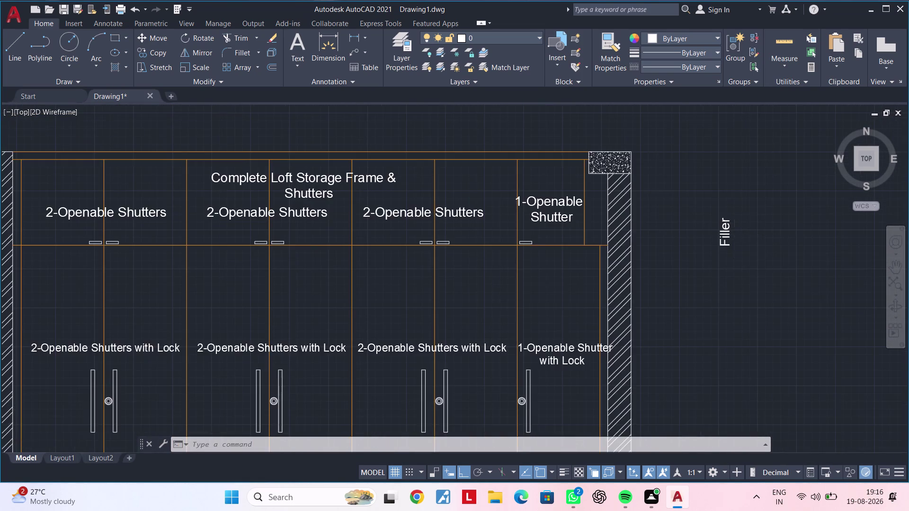
middle_drag(711, 243, 805, 243)
middle_drag(799, 245, 787, 245)
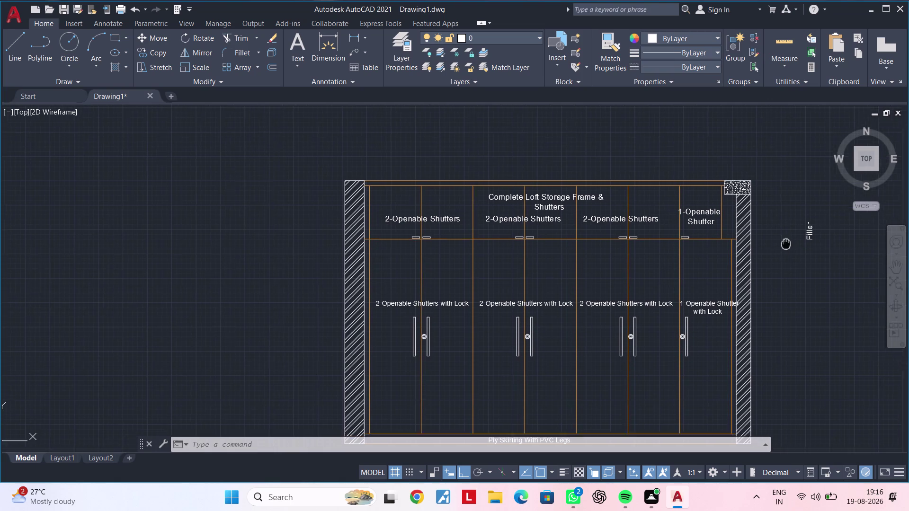
middle_drag(787, 245, 782, 195)
middle_drag(796, 203, 740, 216)
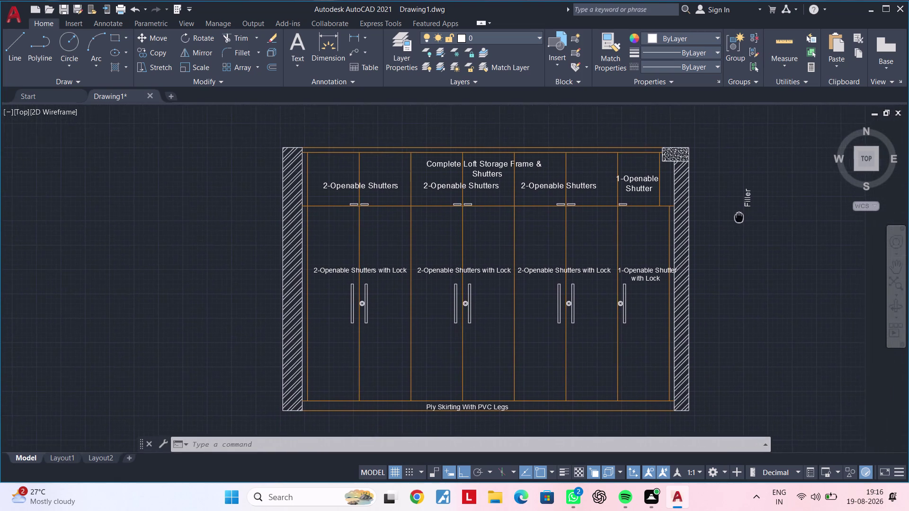
middle_drag(740, 217, 732, 218)
click(731, 186)
Copy the vertical Filler label beside the upper and lower left wall.
click(761, 227)
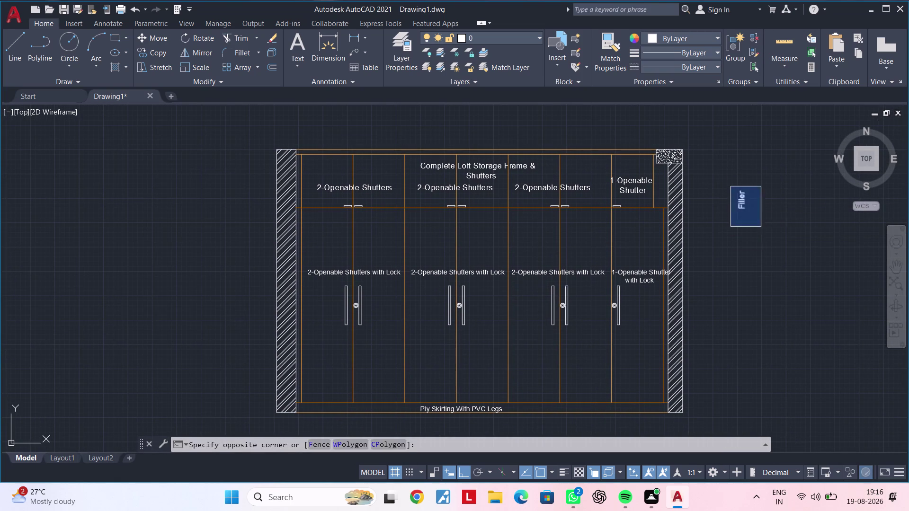
text(co)
key(space)
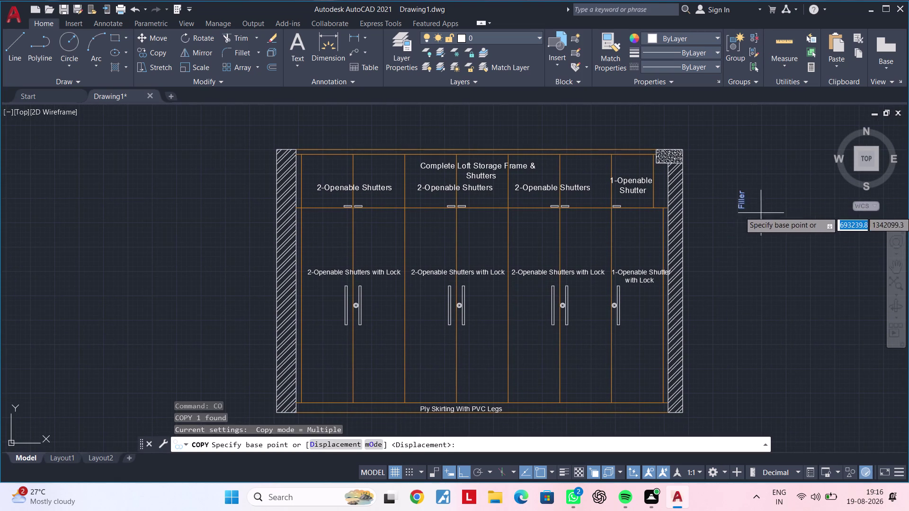
click(743, 204)
scroll(up, 3)
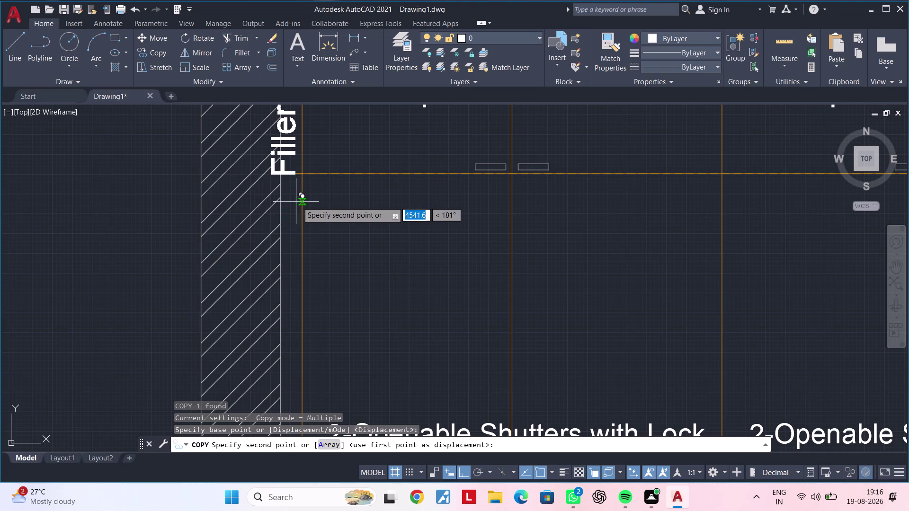
middle_drag(301, 202, 309, 273)
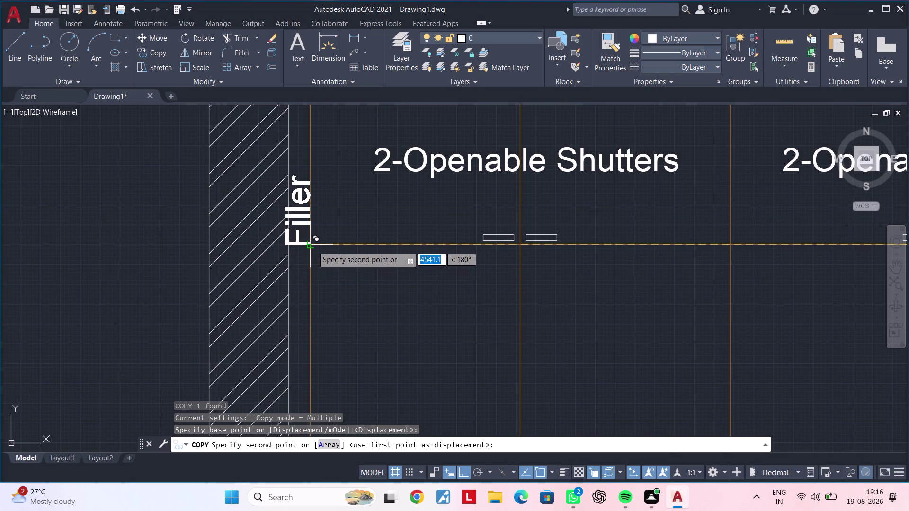
scroll(down, 3)
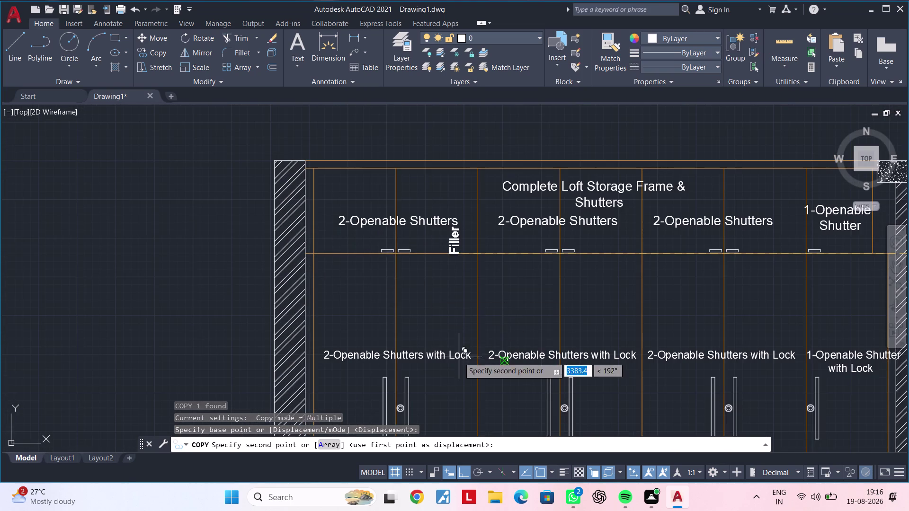
click(463, 471)
scroll(up, 3)
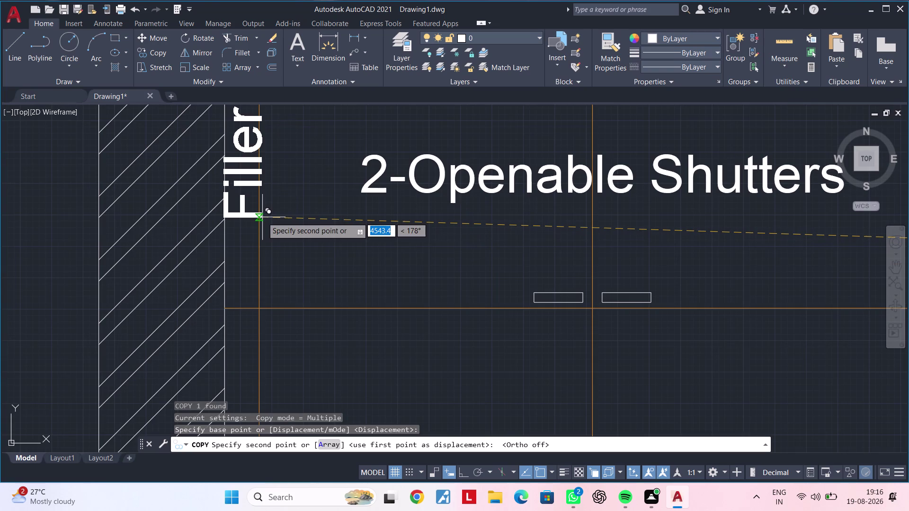
click(263, 217)
scroll(down, 3)
middle_drag(303, 260, 311, 174)
scroll(up, 3)
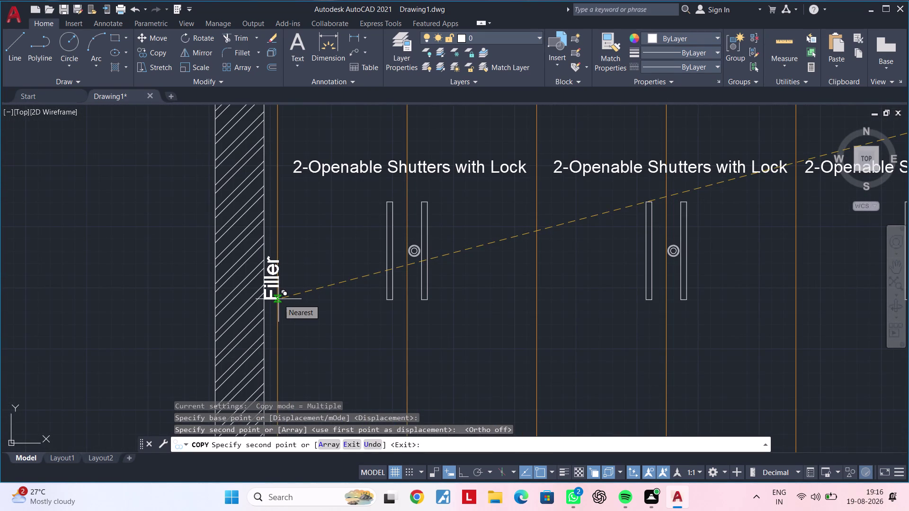
click(279, 300)
Place further Filler copies beside the right wall and at the lower plan's right end.
scroll(down, 3)
middle_drag(485, 304, 304, 293)
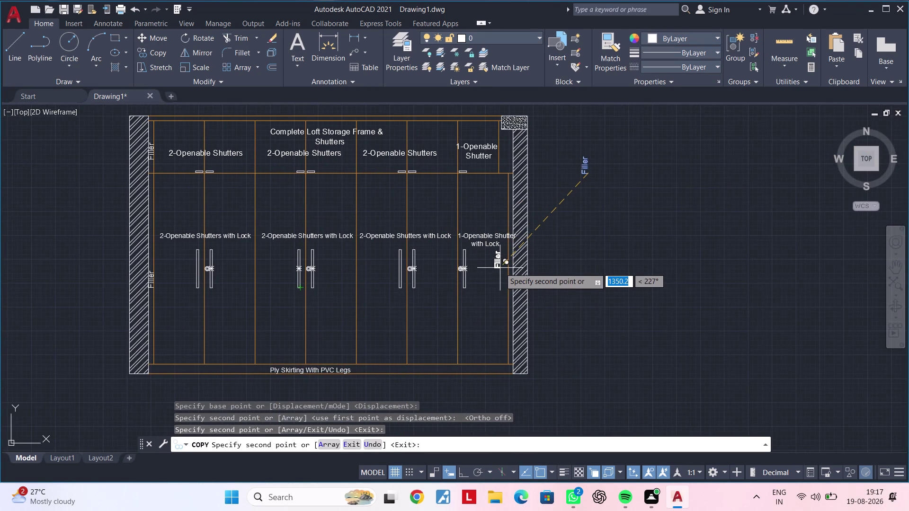
scroll(up, 3)
click(512, 251)
scroll(down, 3)
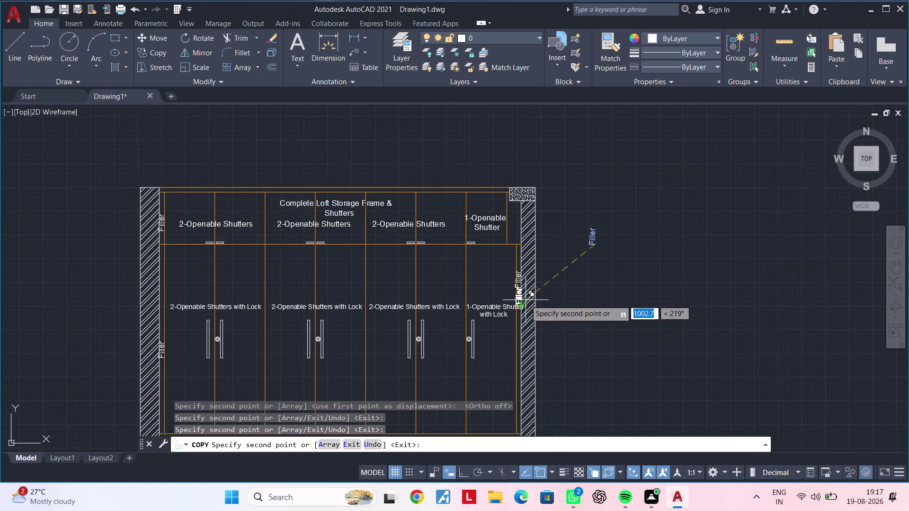
middle_drag(530, 294, 538, 227)
scroll(down, 3)
middle_drag(539, 306, 555, 221)
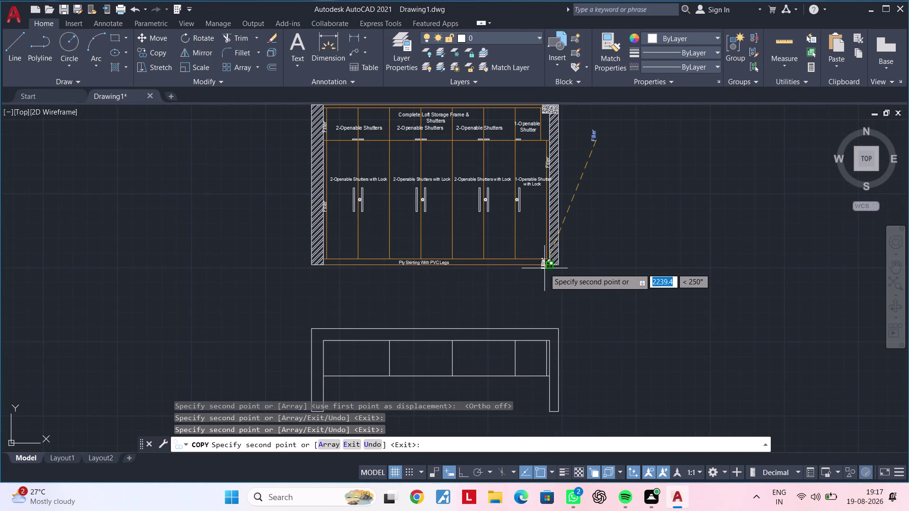
middle_drag(546, 380, 545, 321)
scroll(up, 3)
scroll(up, 3)
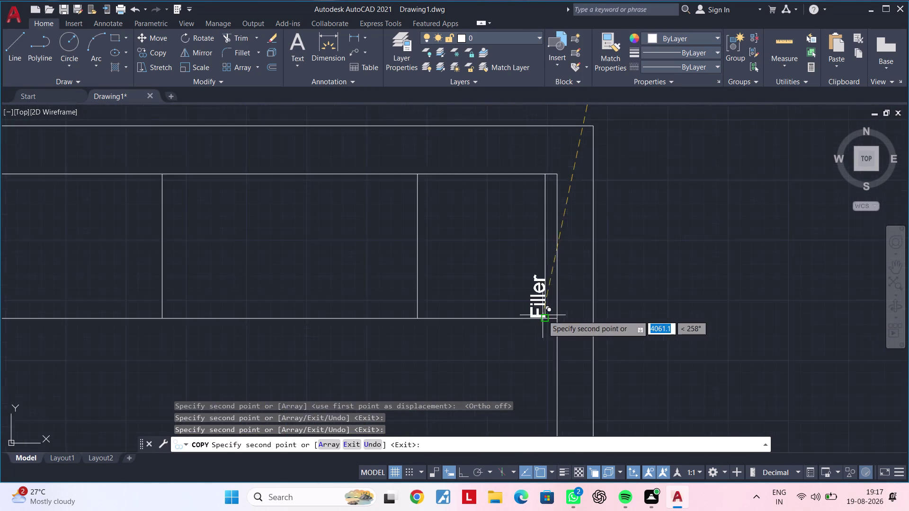
scroll(up, 3)
click(570, 261)
Place a final Filler copy at the lower plan's left end and finish copying.
scroll(down, 3)
middle_drag(478, 291, 488, 286)
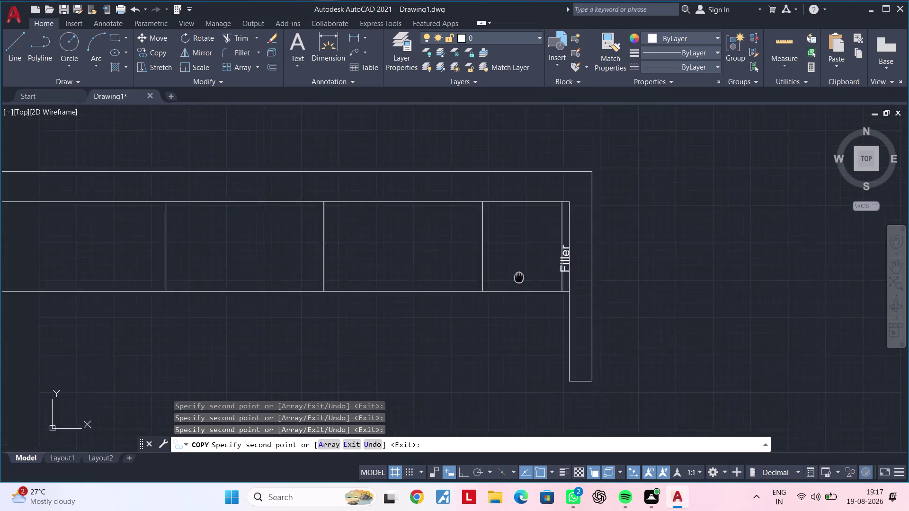
middle_drag(488, 286, 603, 264)
middle_drag(537, 277, 698, 279)
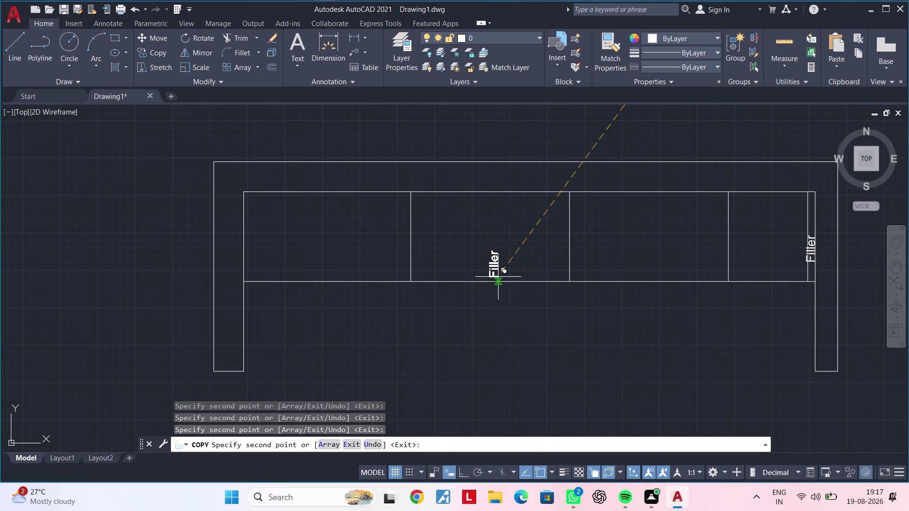
scroll(down, 3)
middle_drag(464, 277, 448, 345)
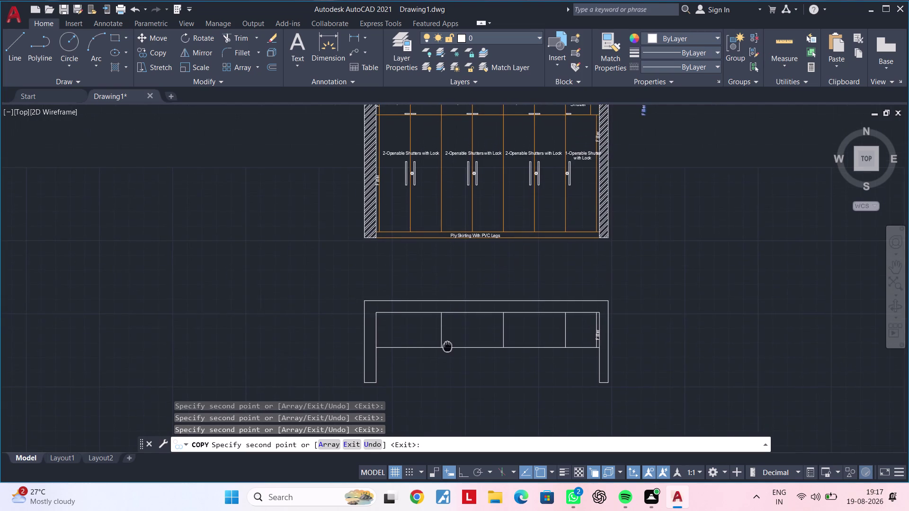
middle_drag(447, 345, 463, 319)
scroll(up, 3)
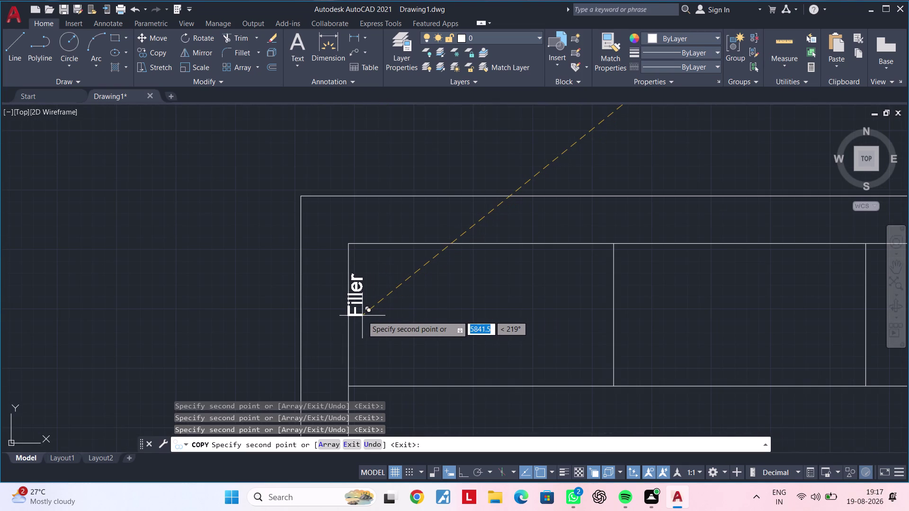
click(364, 316)
key(Escape)
key(Escape)
scroll(down, 3)
middle_drag(455, 318, 490, 311)
key(Escape)
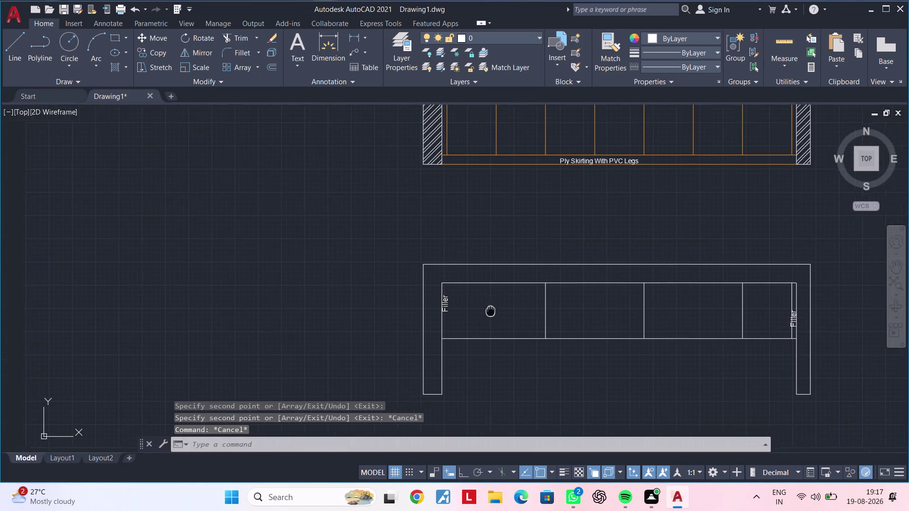
middle_drag(490, 311, 495, 310)
key(Escape)
key(Escape)
key(Escape)
key(Escape)
text(xl)
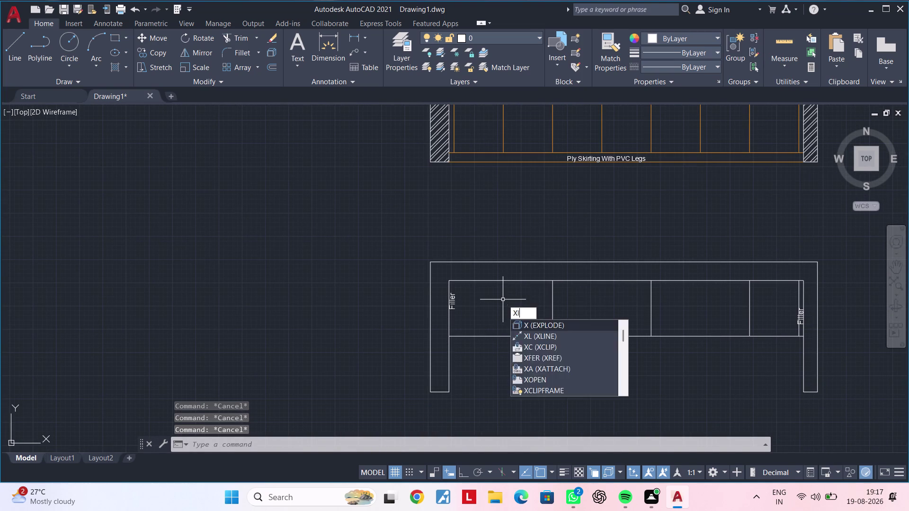
key(space)
key(v)
key(space)
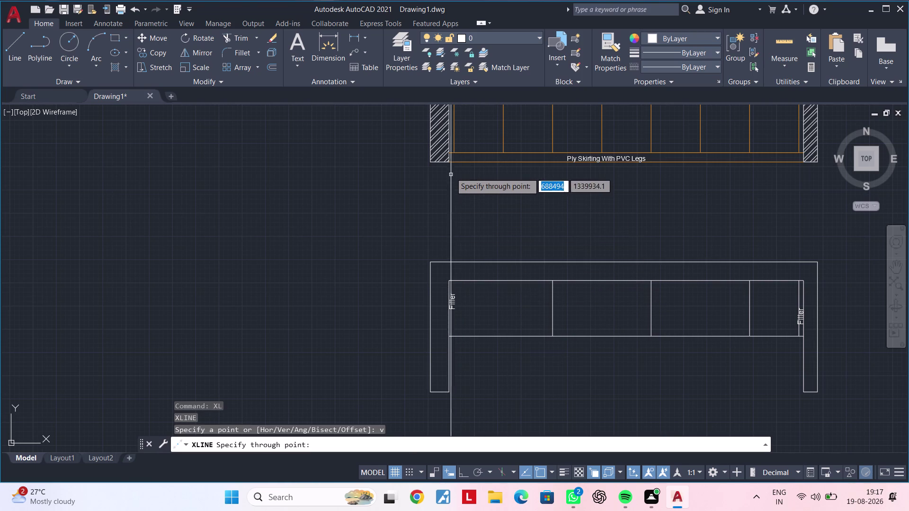
click(454, 151)
key(Escape)
key(Escape)
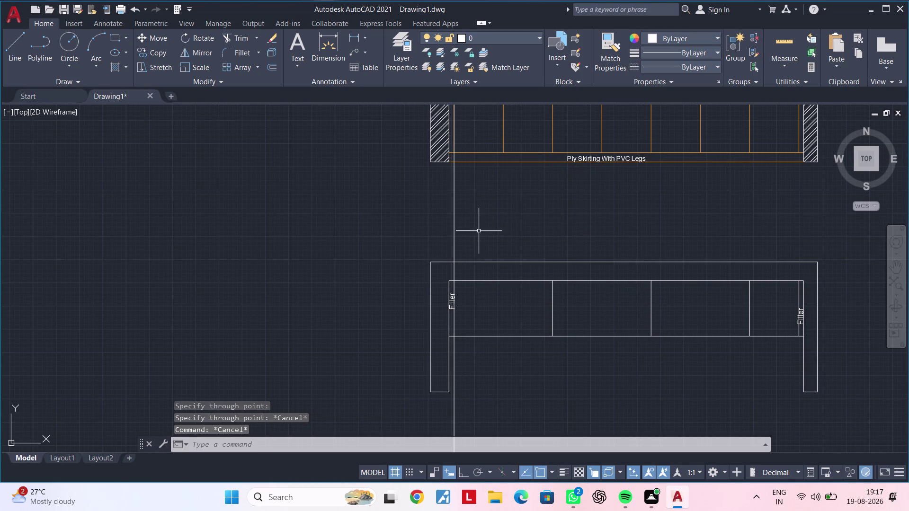
key(Escape)
key(Escape)
text(tr)
key(space)
scroll(up, 3)
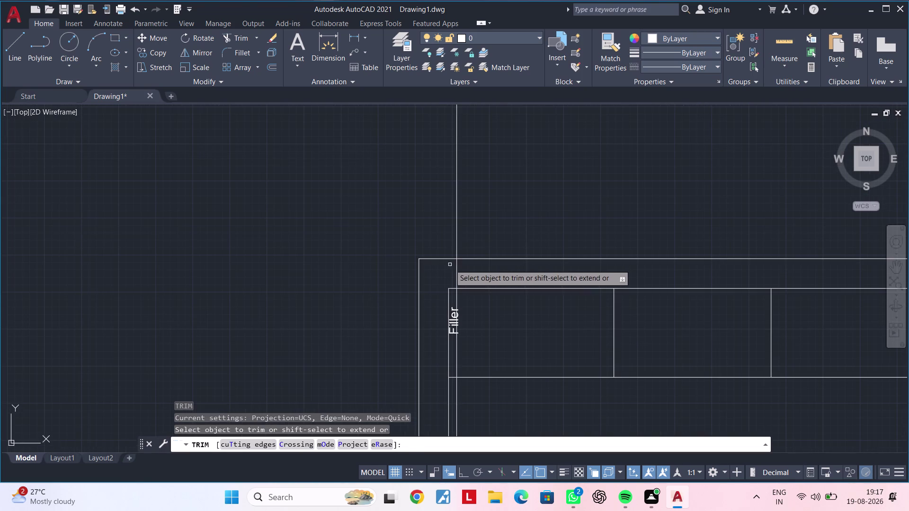
click(458, 267)
scroll(down, 3)
middle_drag(487, 271, 491, 233)
scroll(up, 3)
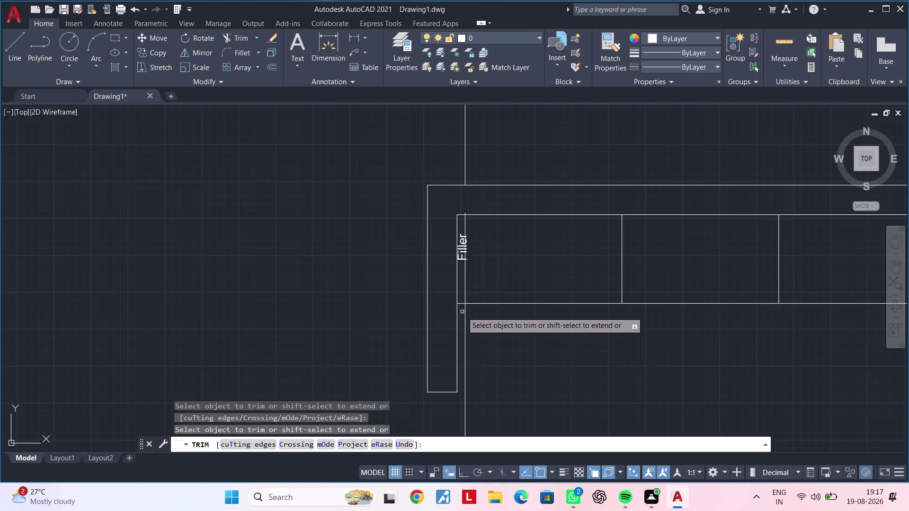
click(466, 312)
key(Escape)
scroll(down, 3)
middle_drag(486, 320, 473, 368)
key(Escape)
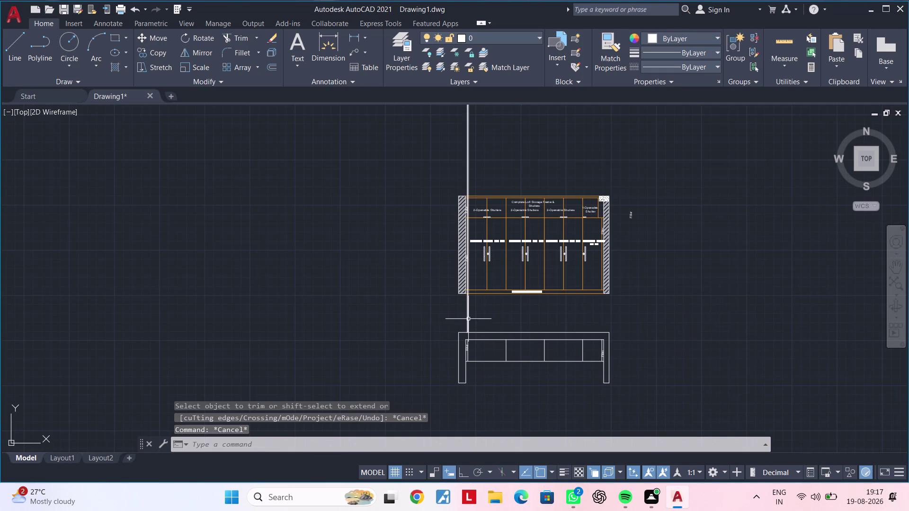
click(468, 317)
key(Delete)
middle_drag(534, 318, 578, 295)
scroll(up, 3)
click(700, 178)
click(631, 206)
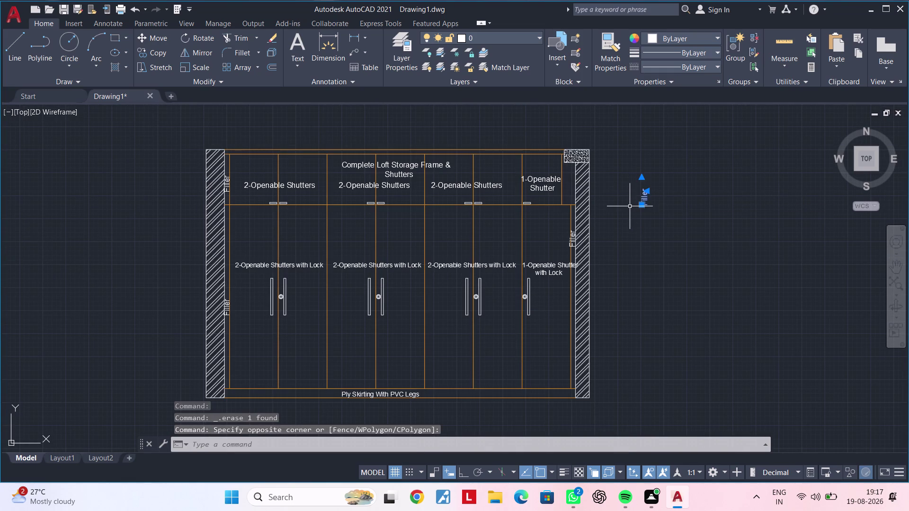
key(Delete)
middle_drag(668, 371, 694, 211)
scroll(down, 3)
middle_drag(686, 250, 691, 231)
key(Escape)
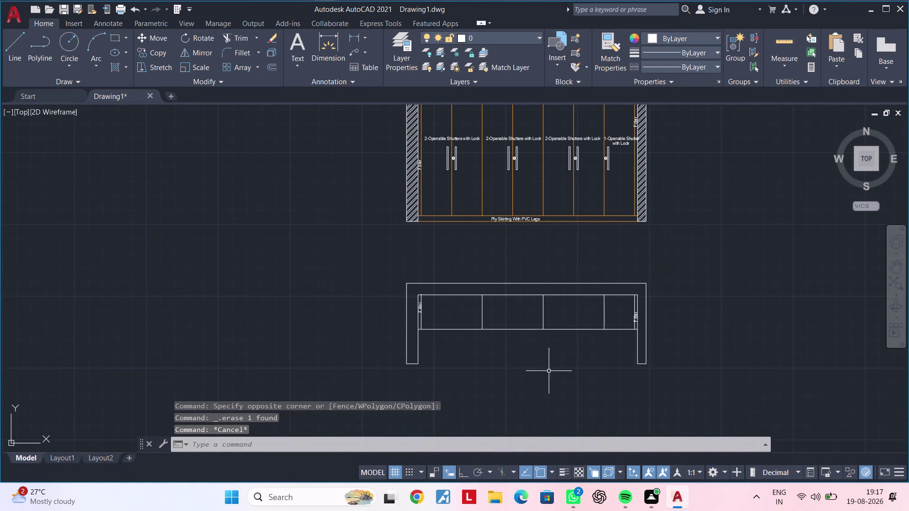
key(Escape)
key(Escape)
key(Escape)
key(Escape)
key(Escape)
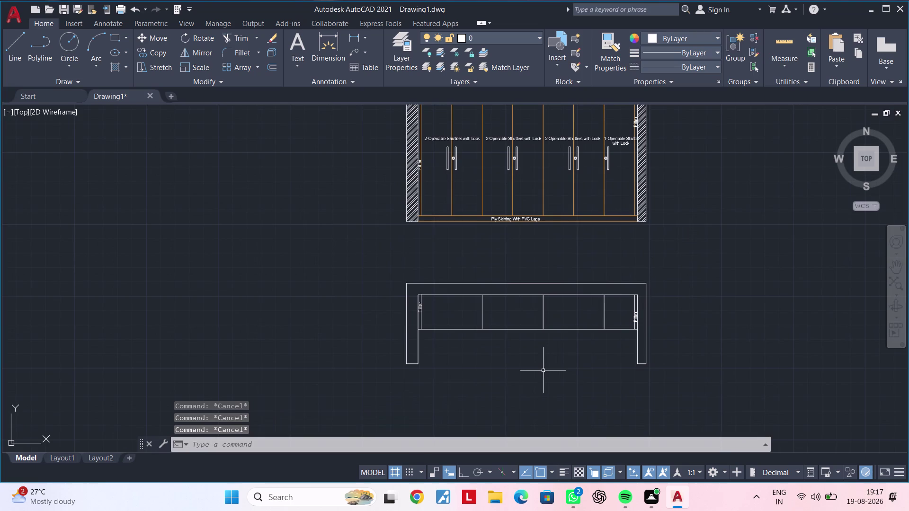
middle_drag(480, 272, 449, 387)
scroll(up, 3)
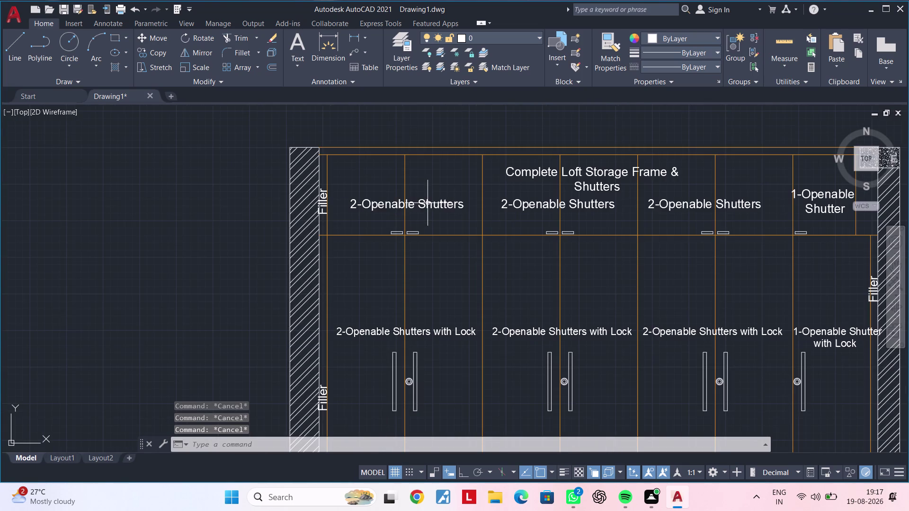
click(389, 207)
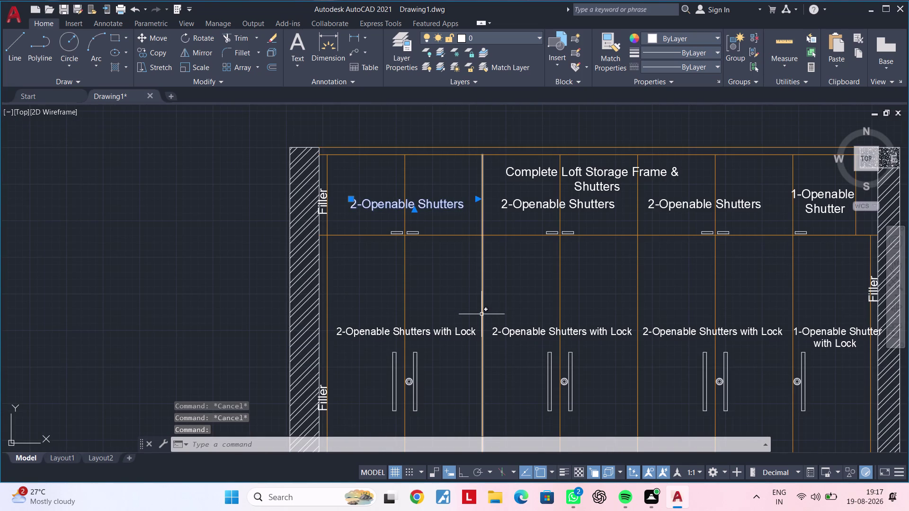
Copy the '2-Openable Shutters' label under the lower plan's first three sections.
text(co)
key(space)
drag(382, 199, 382, 205)
scroll(down, 3)
middle_drag(419, 354, 404, 296)
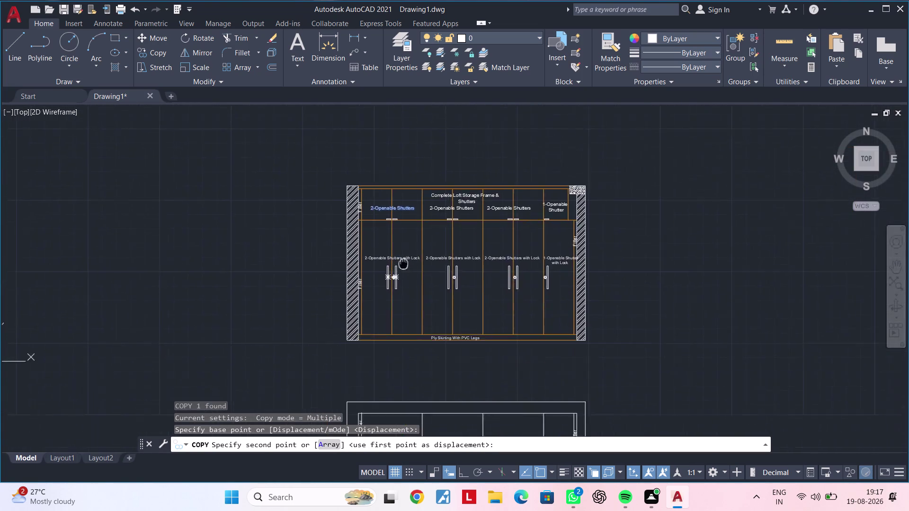
middle_drag(404, 295, 407, 217)
scroll(up, 3)
middle_drag(405, 326, 423, 186)
scroll(up, 3)
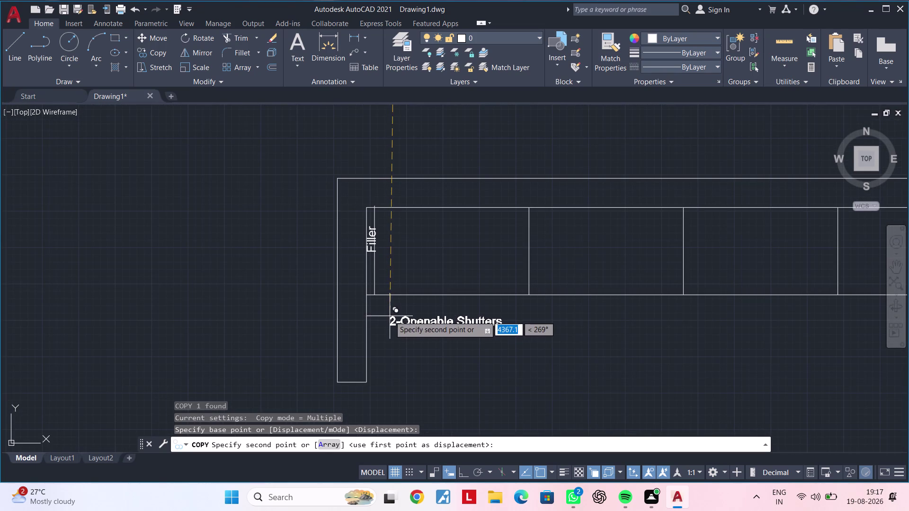
click(391, 309)
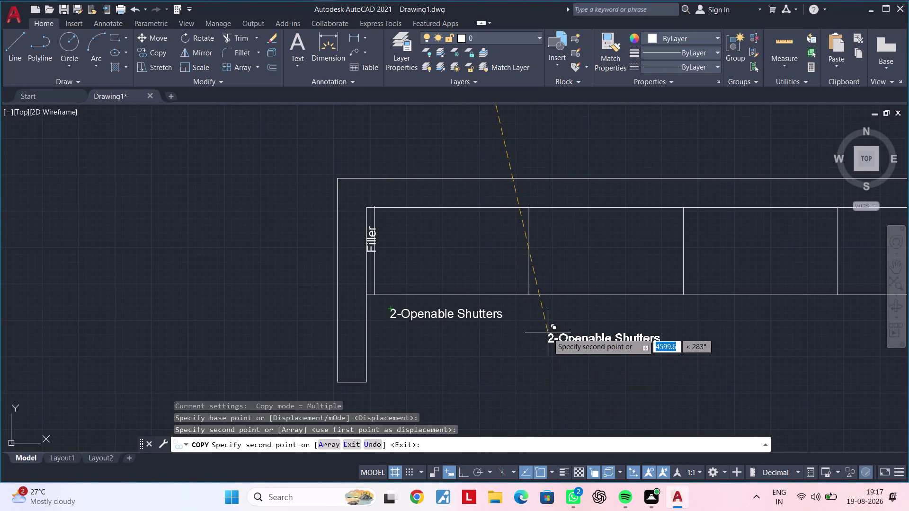
scroll(up, 3)
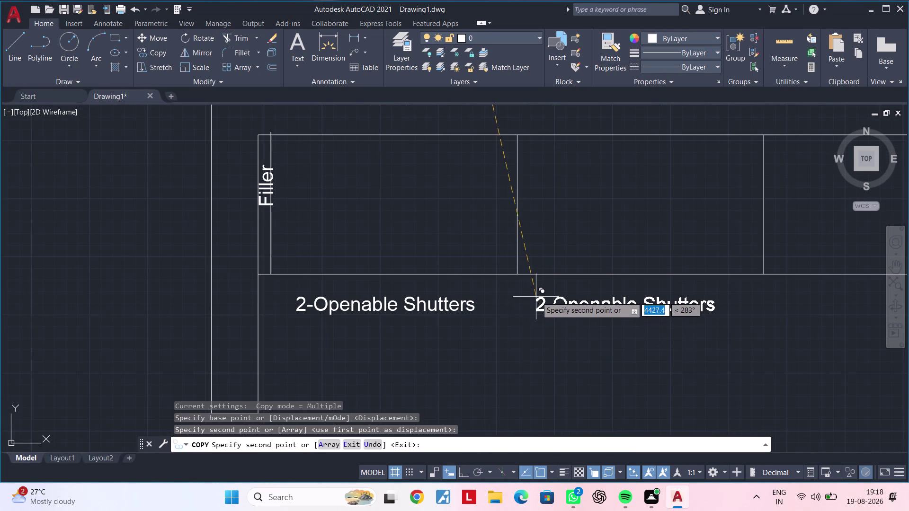
click(538, 297)
middle_drag(676, 299, 337, 302)
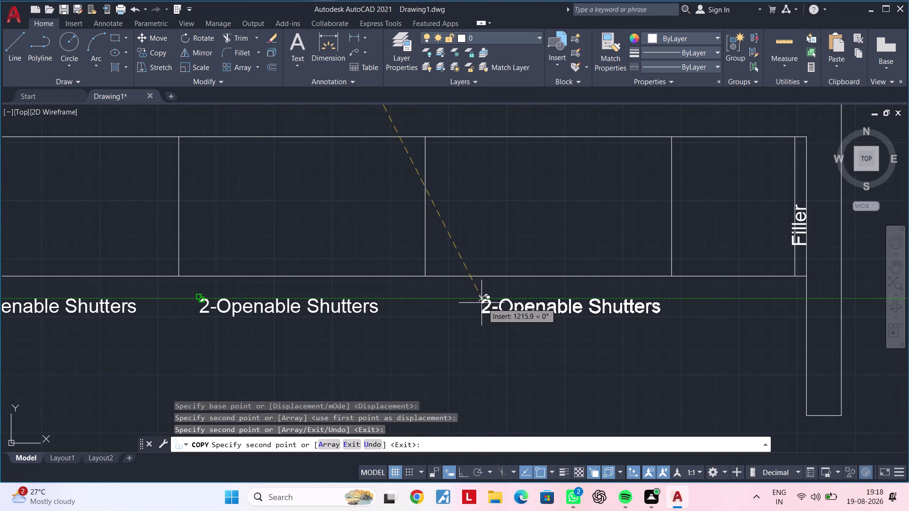
click(469, 304)
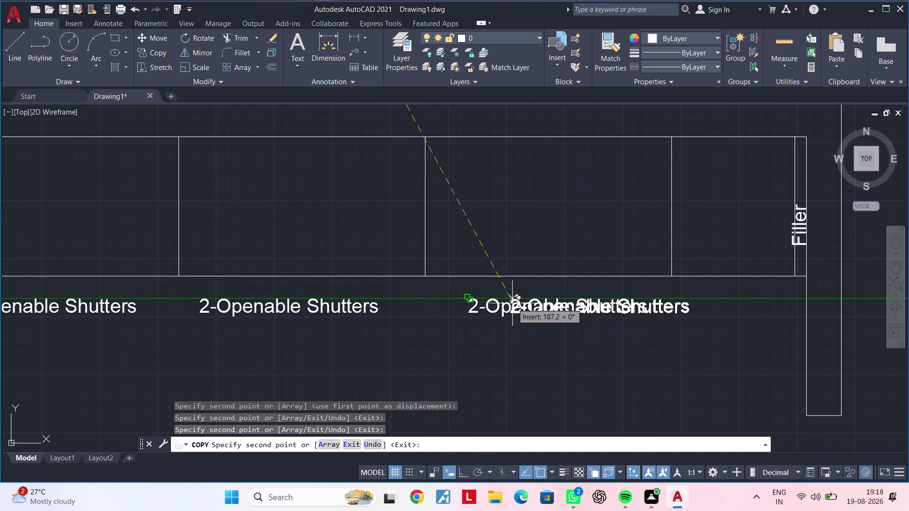
key(grave)
key(Escape)
key(Escape)
scroll(down, 3)
middle_drag(539, 297, 502, 449)
middle_drag(566, 185, 537, 357)
Copy the '1-Openable Shutter' label under the lower plan's last section.
click(534, 234)
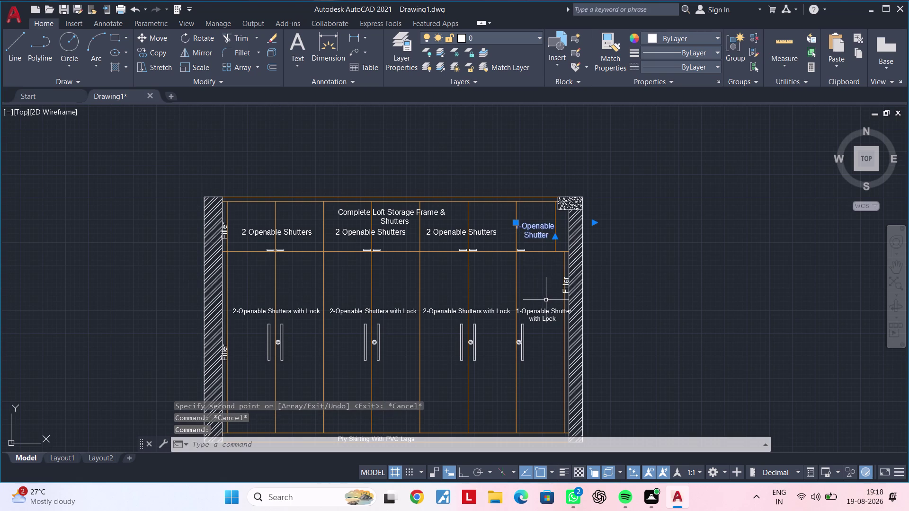
key(c)
key(o)
key(space)
drag(536, 231, 538, 237)
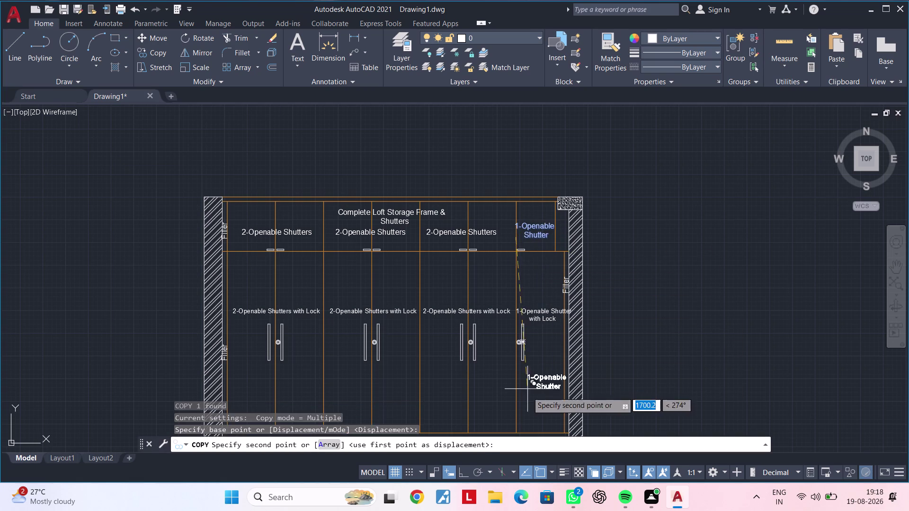
middle_drag(528, 376, 528, 234)
middle_drag(523, 339, 542, 189)
scroll(up, 3)
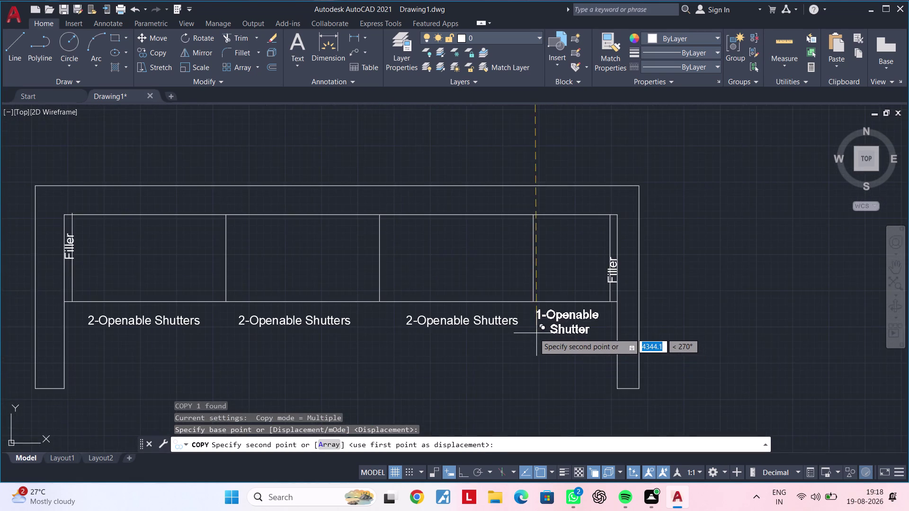
scroll(up, 3)
click(537, 333)
scroll(down, 3)
middle_drag(561, 367, 598, 310)
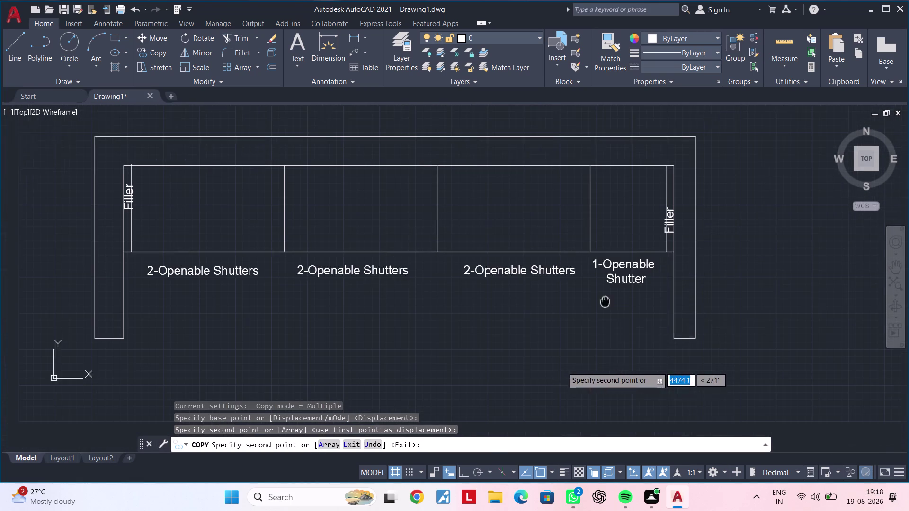
middle_drag(598, 311, 606, 300)
End the copy command and pan around the labelled plan.
key(Escape)
key(Escape)
key(Escape)
key(Escape)
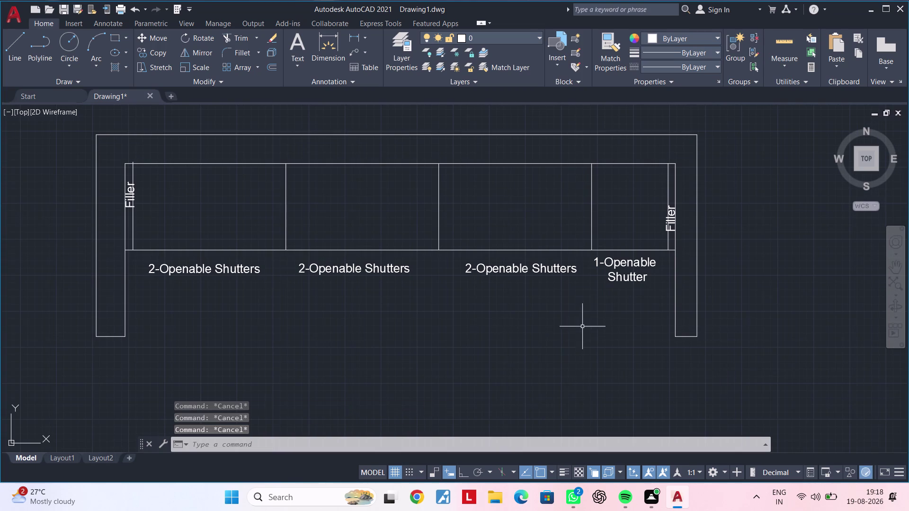
scroll(down, 3)
middle_drag(584, 336, 659, 330)
key(Escape)
scroll(down, 3)
middle_drag(584, 330, 654, 325)
middle_drag(627, 332, 537, 360)
key(Escape)
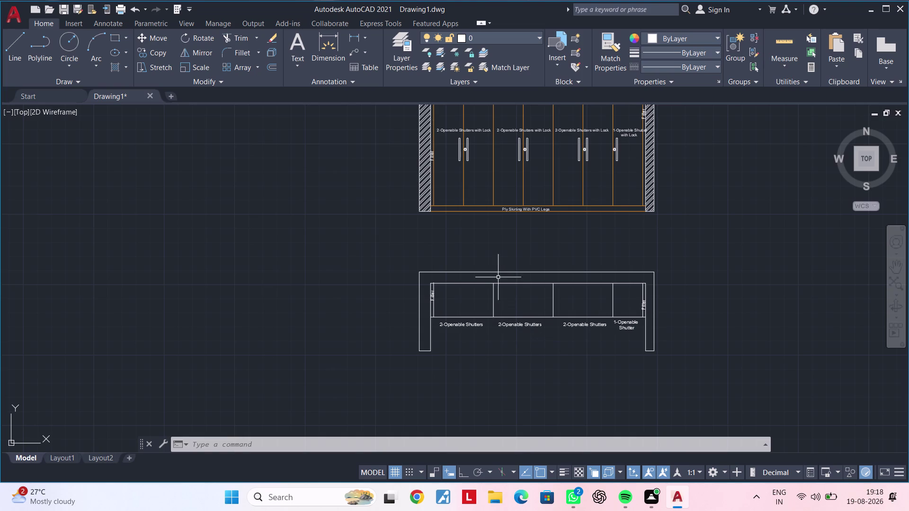
middle_drag(497, 259, 480, 283)
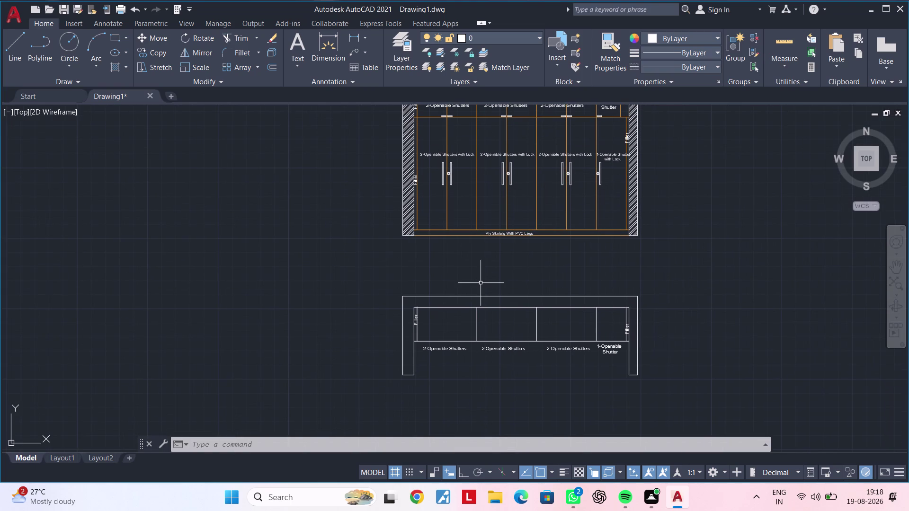
middle_drag(479, 288, 430, 351)
scroll(down, 3)
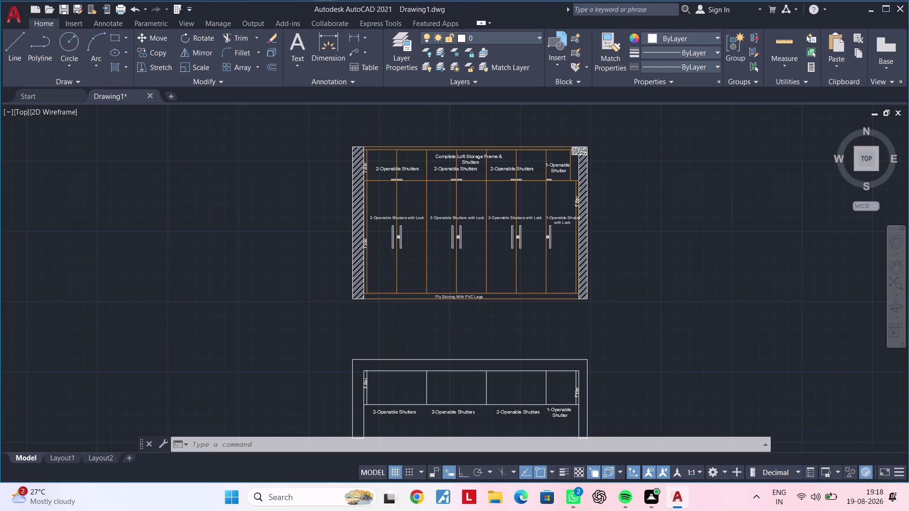
scroll(up, 3)
scroll(down, 3)
middle_drag(431, 339, 361, 355)
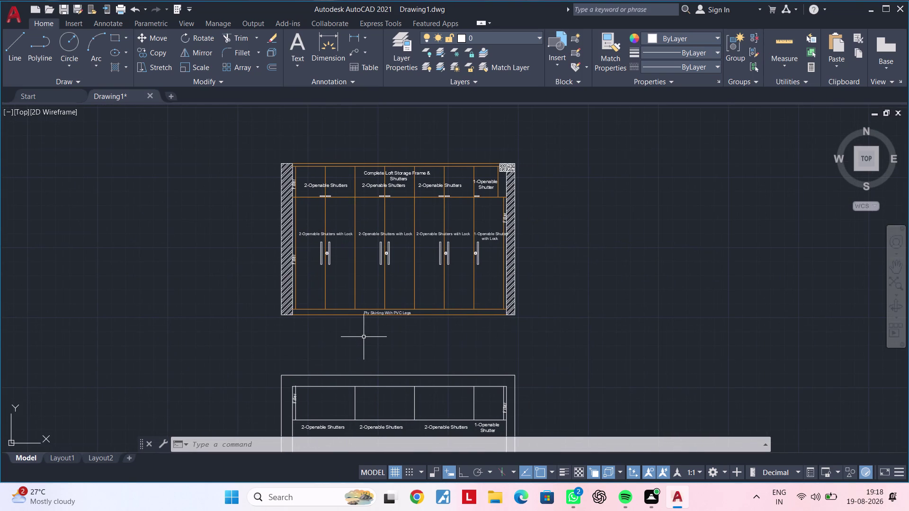
middle_drag(367, 317, 368, 296)
middle_drag(372, 332, 365, 321)
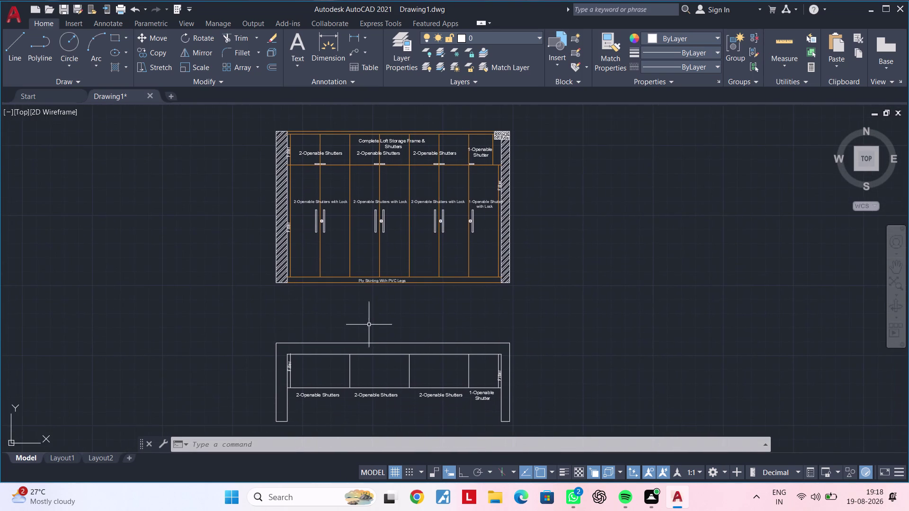
middle_drag(369, 325, 344, 331)
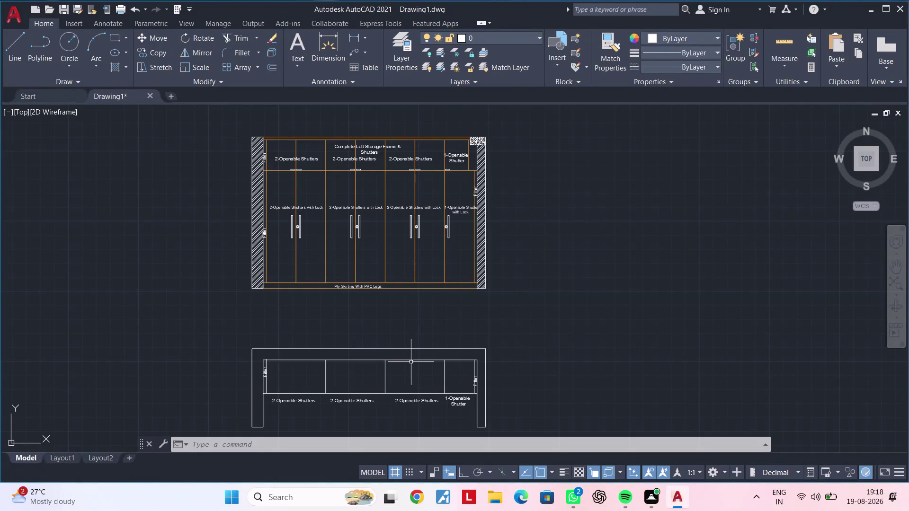
middle_drag(409, 356, 431, 328)
key(Escape)
key(Escape)
key(Escape)
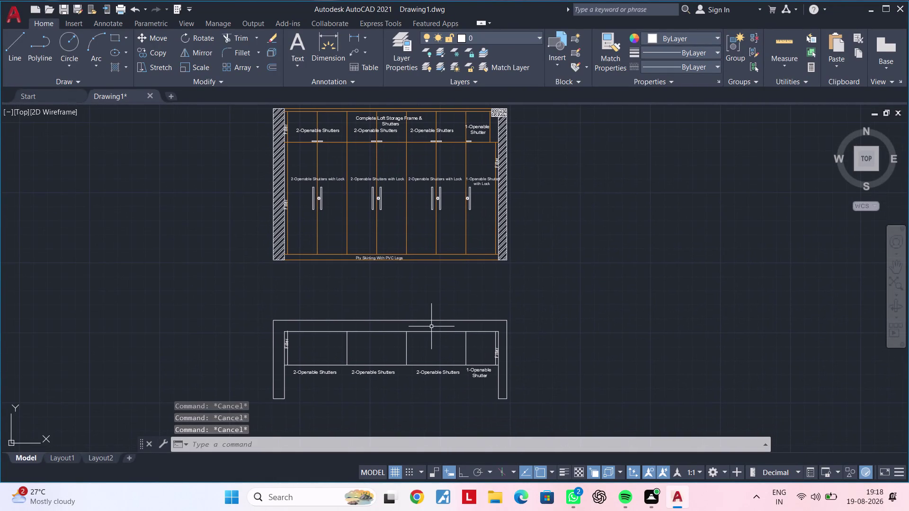
Start a hatch with the ANSI31 pattern and pick the lower frame's wall area.
text(h)
key(space)
scroll(up, 3)
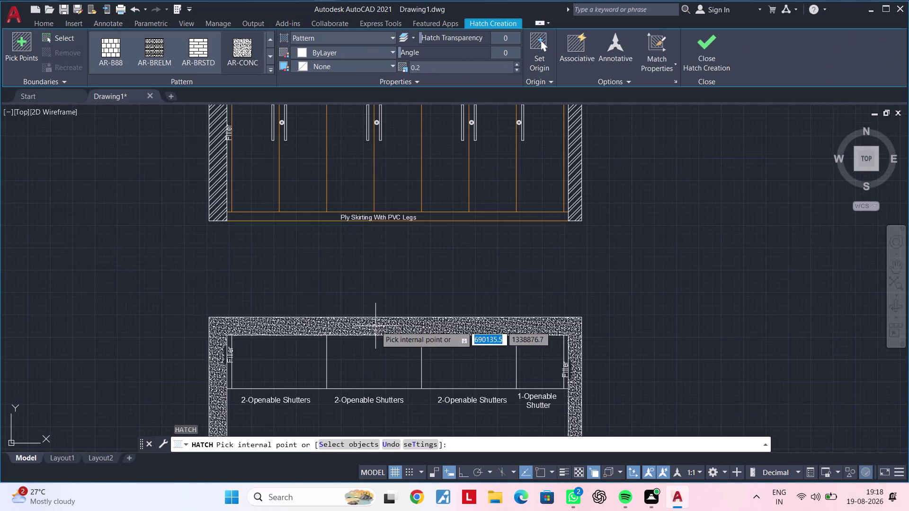
click(272, 36)
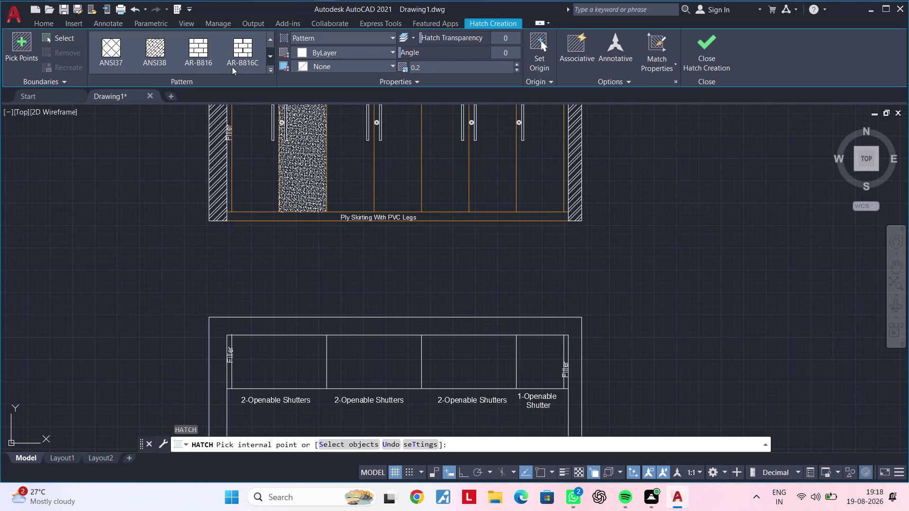
click(274, 40)
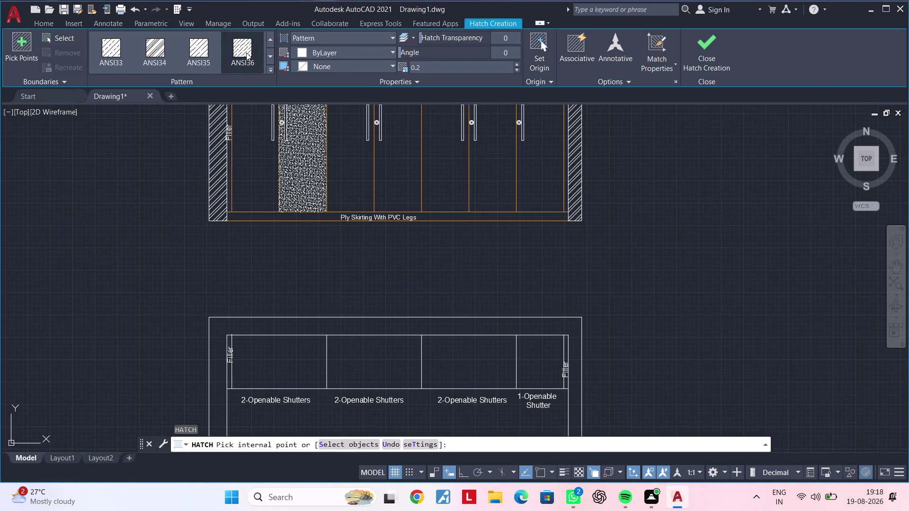
click(268, 34)
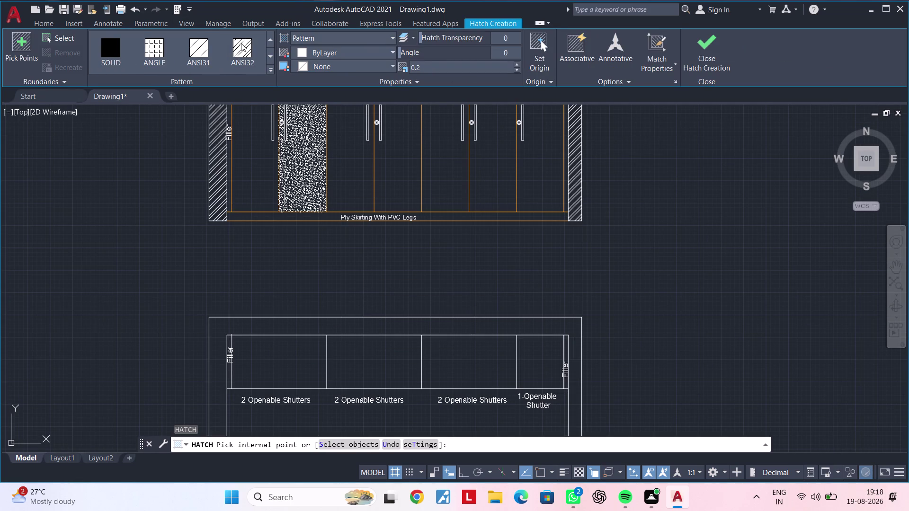
click(240, 44)
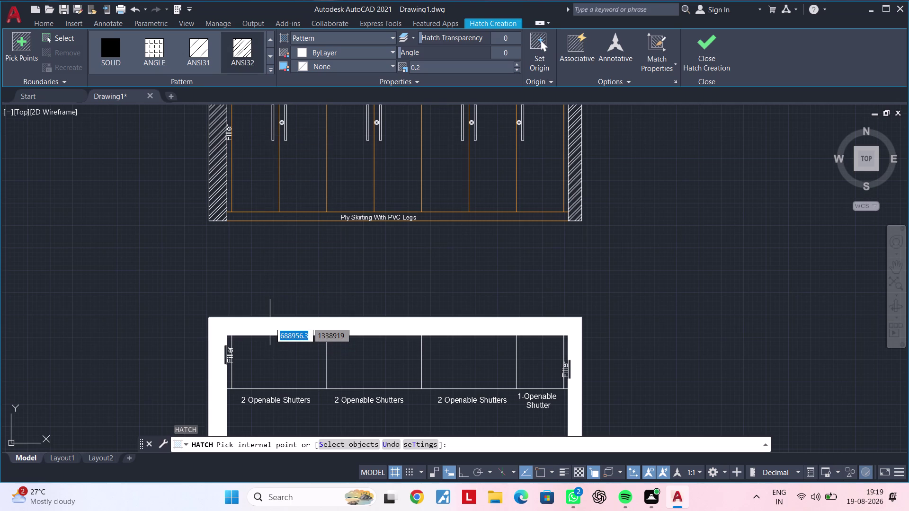
click(270, 323)
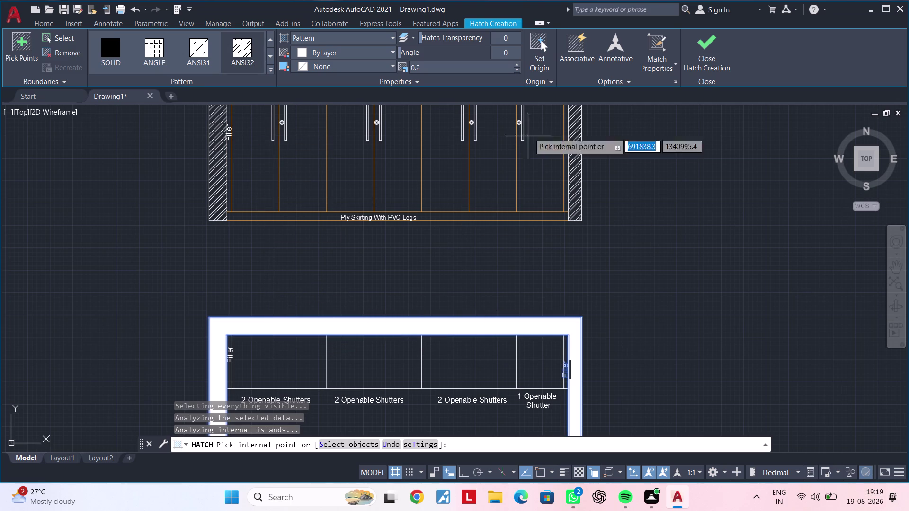
Set the hatch scale to 7.5 and close Hatch Creation.
double_click(517, 62)
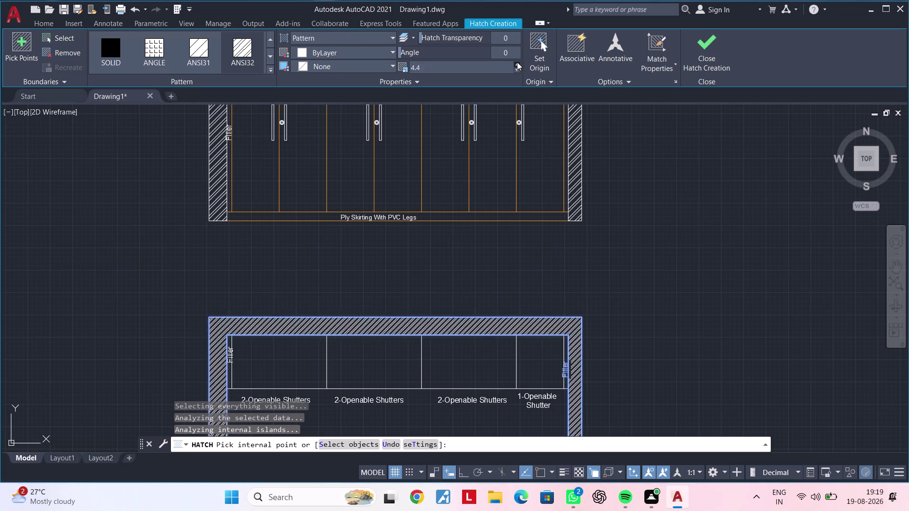
double_click(517, 62)
double_click(517, 62)
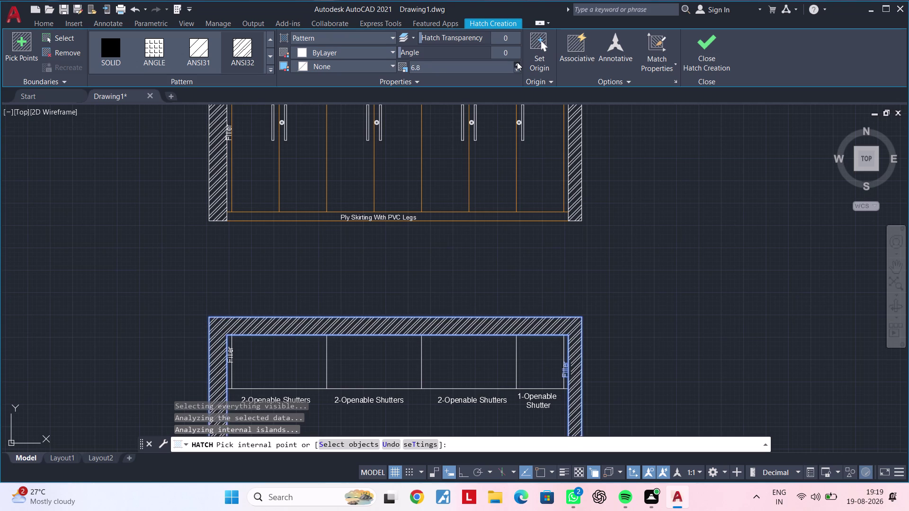
triple_click(517, 62)
triple_click(517, 62)
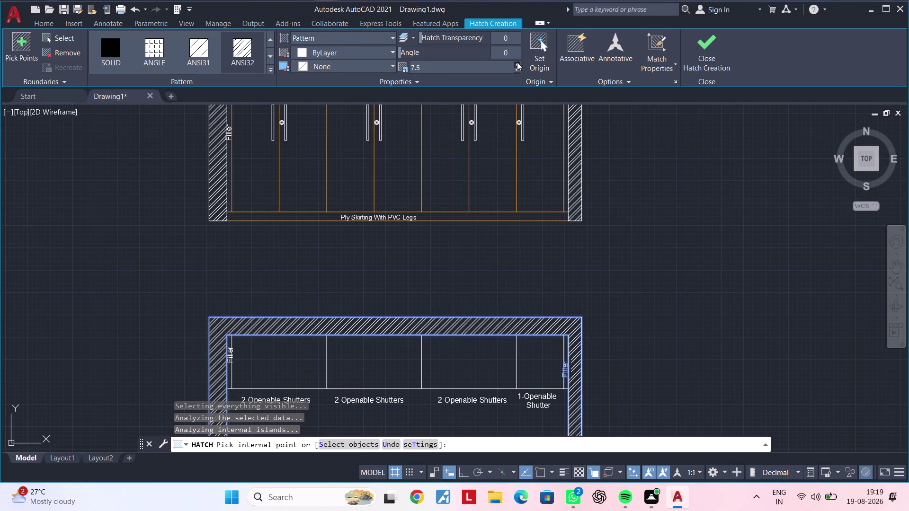
key(Escape)
key(Escape)
key(Escape)
key(Escape)
scroll(down, 3)
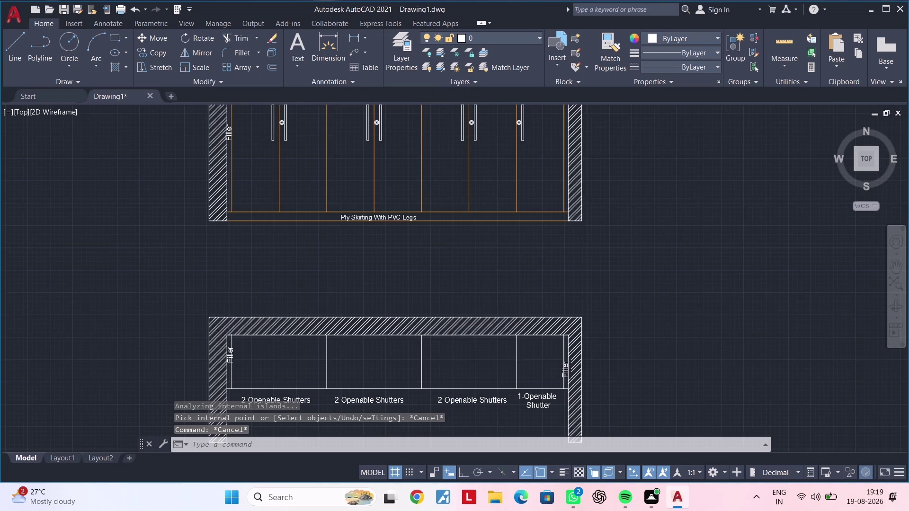
Start Match Properties (MA) with an orange elevation shutter line as source.
middle_drag(497, 257, 524, 221)
middle_drag(519, 229, 550, 211)
key(Escape)
middle_drag(504, 205, 500, 232)
key(Escape)
key(Escape)
key(m)
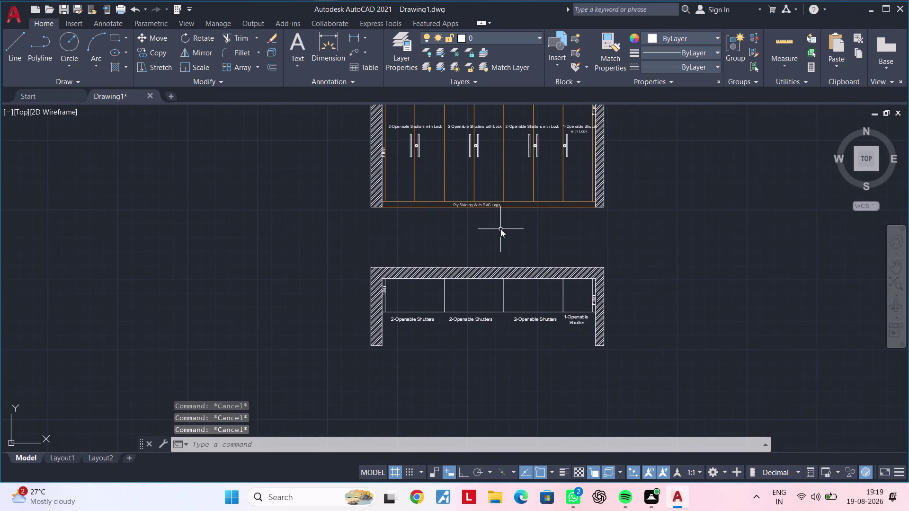
text(a)
key(space)
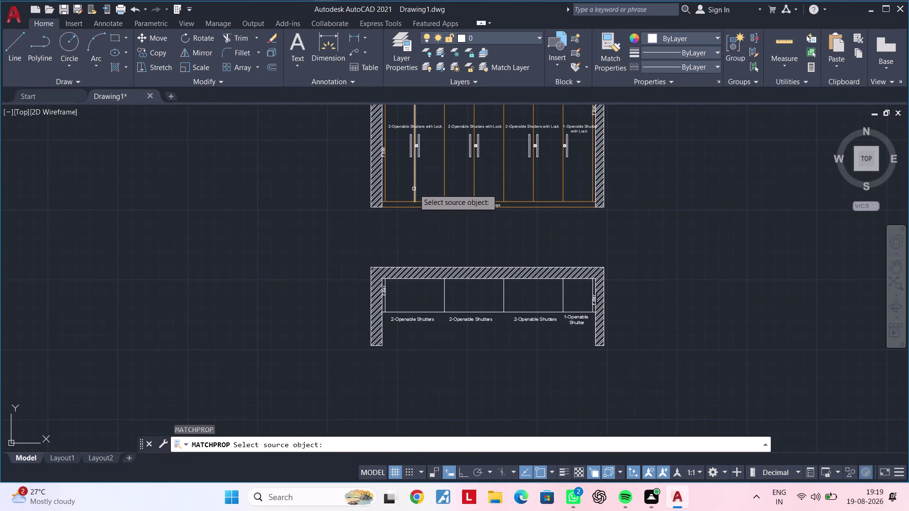
click(414, 189)
Turn the lower frame's inner frame and divider lines orange.
scroll(up, 3)
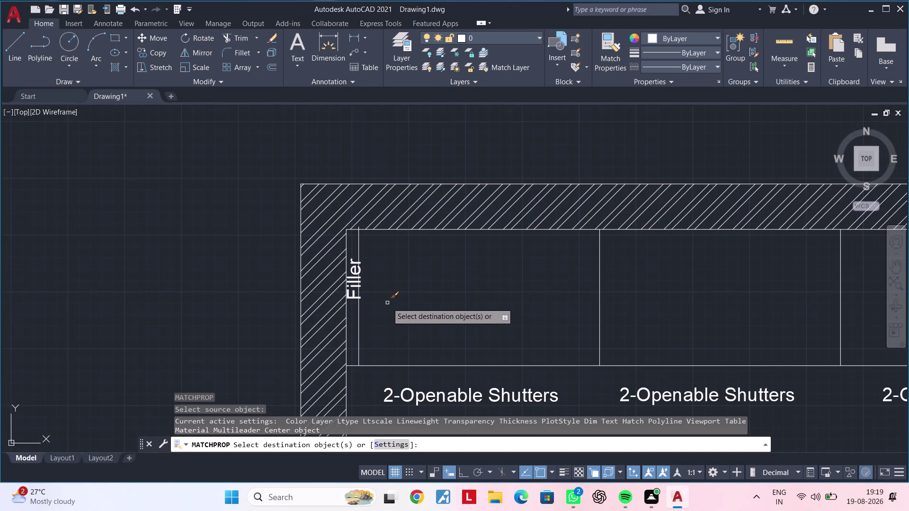
click(359, 320)
click(427, 365)
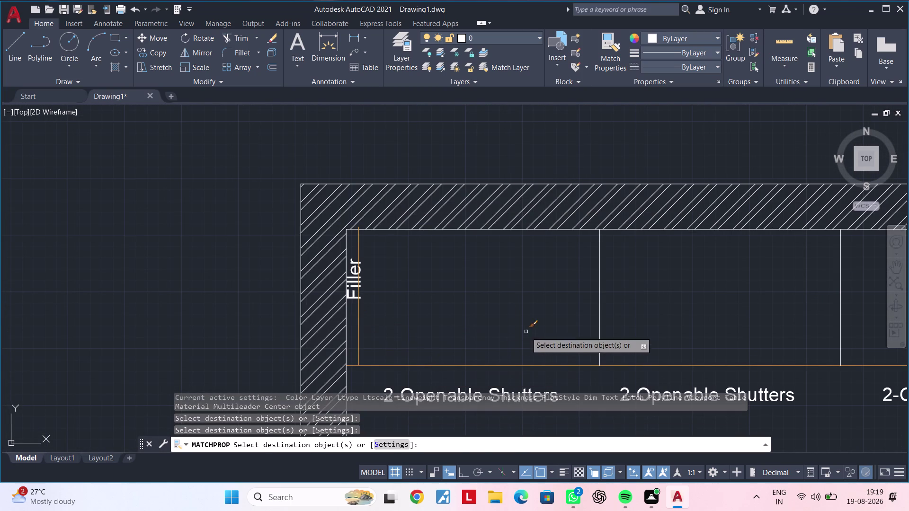
drag(521, 330, 578, 328)
click(656, 311)
drag(657, 303, 652, 304)
click(555, 323)
scroll(down, 3)
middle_drag(688, 291, 488, 291)
click(605, 291)
click(533, 302)
click(748, 284)
click(685, 293)
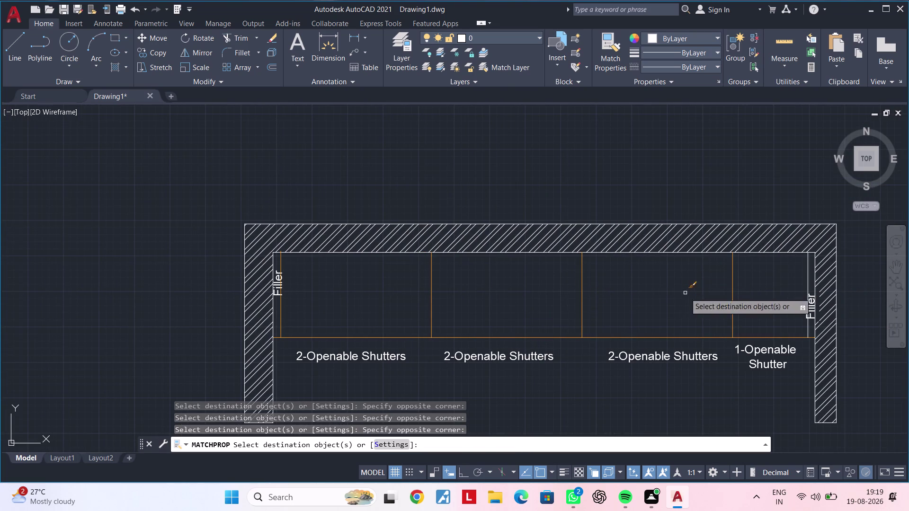
Turn the remaining lower shutter lines orange and end Match Properties.
middle_drag(770, 290, 680, 301)
scroll(up, 3)
drag(732, 290, 723, 290)
double_click(696, 294)
scroll(down, 3)
middle_drag(677, 297, 695, 232)
key(Escape)
key(Escape)
middle_drag(475, 326, 520, 299)
key(Escape)
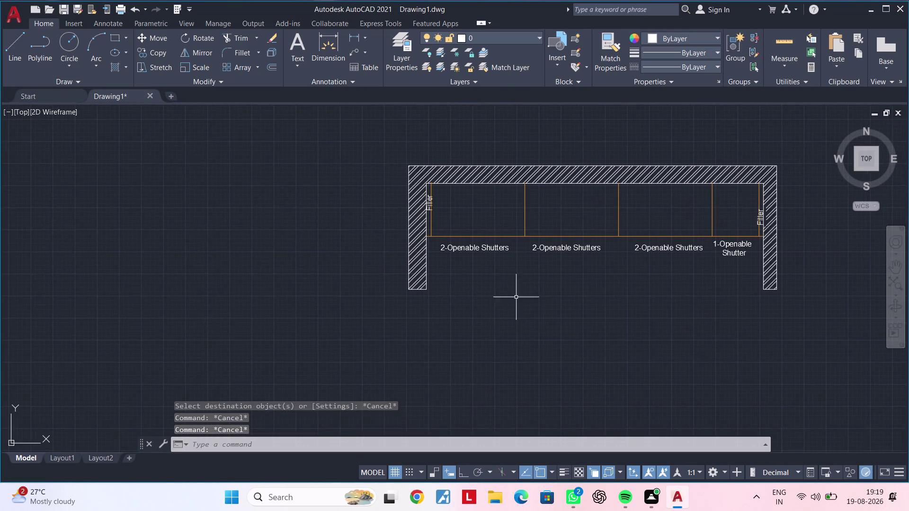
key(Escape)
scroll(down, 3)
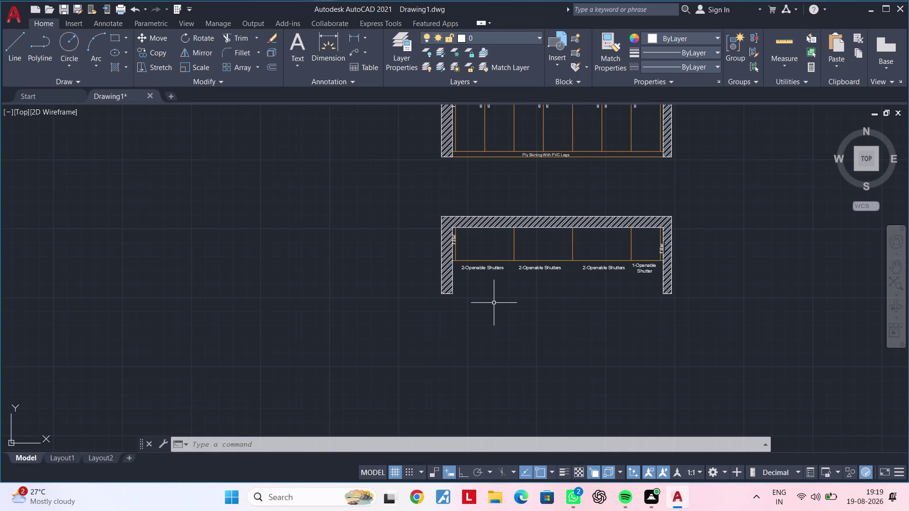
Offset the line beneath the lower frame's shutters by 20.
key(Escape)
key(Escape)
text(of)
key(space)
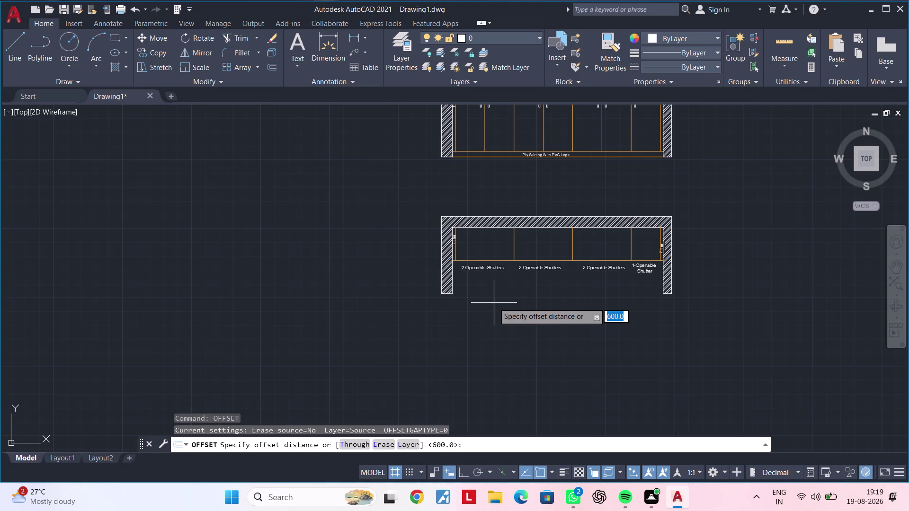
text(20)
key(Return)
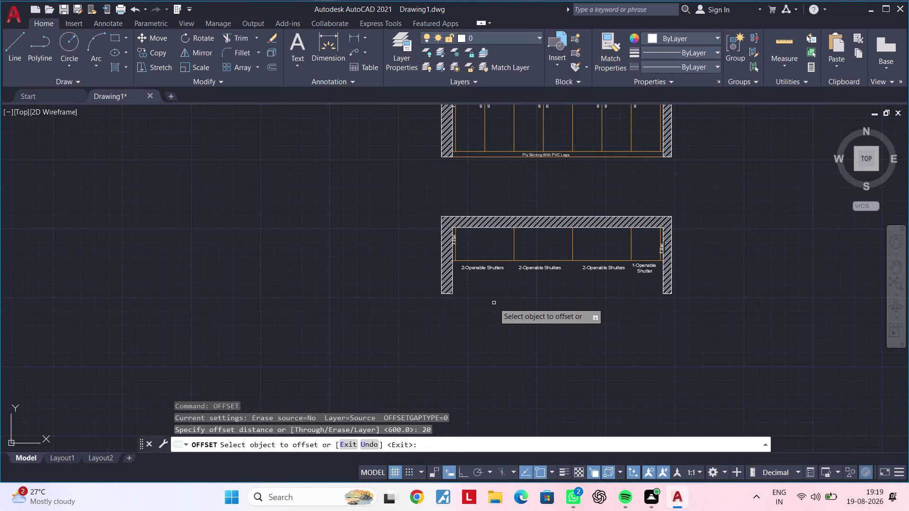
scroll(up, 3)
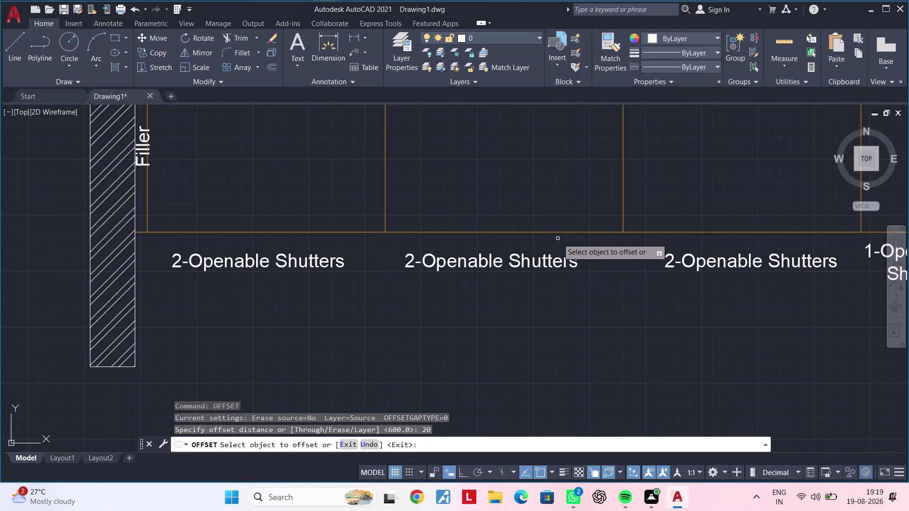
click(559, 231)
click(559, 218)
scroll(down, 3)
middle_drag(556, 222, 504, 238)
key(Escape)
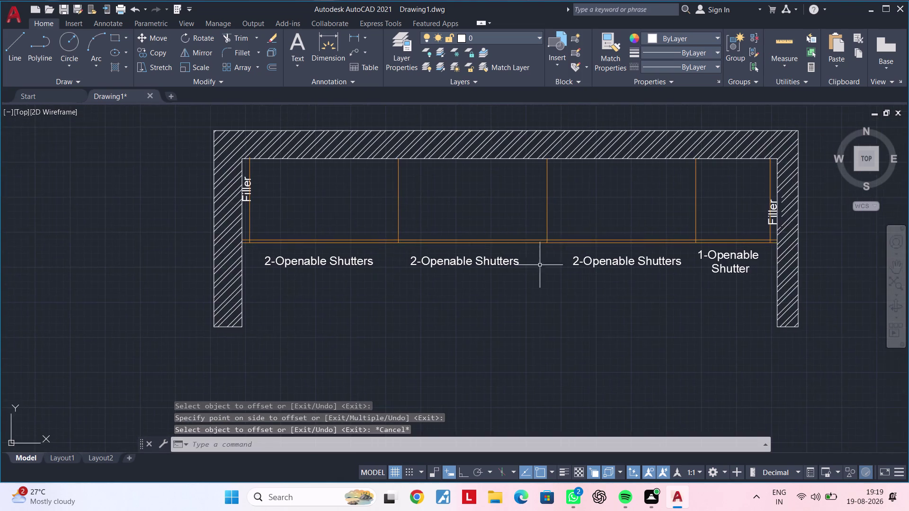
Pan out to view both drawings with no command active.
scroll(down, 3)
middle_drag(543, 275, 500, 274)
key(Escape)
key(Escape)
scroll(down, 3)
middle_drag(455, 321, 438, 325)
middle_drag(458, 315, 402, 322)
middle_drag(518, 230, 479, 263)
key(Escape)
key(Escape)
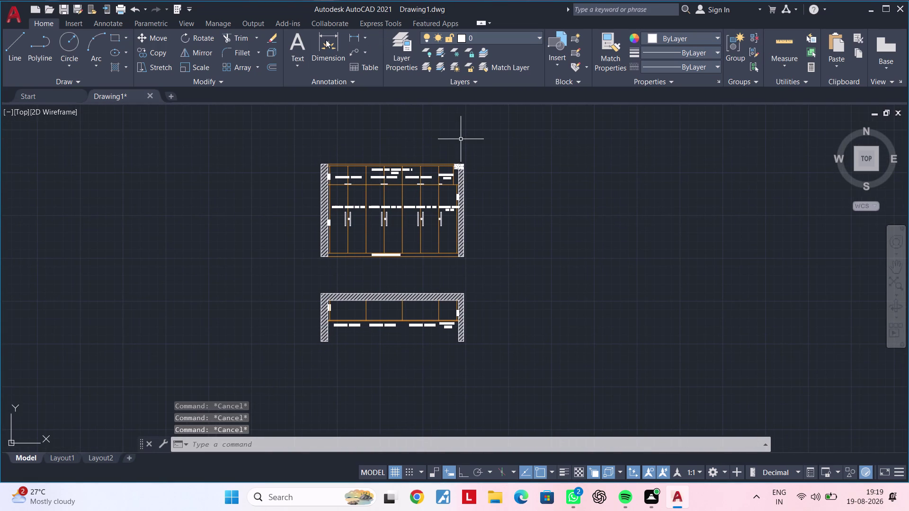
Dimension the 55 gap from the top-left wall corner to the shutter edge.
click(326, 39)
scroll(up, 3)
middle_drag(316, 164, 332, 162)
scroll(up, 3)
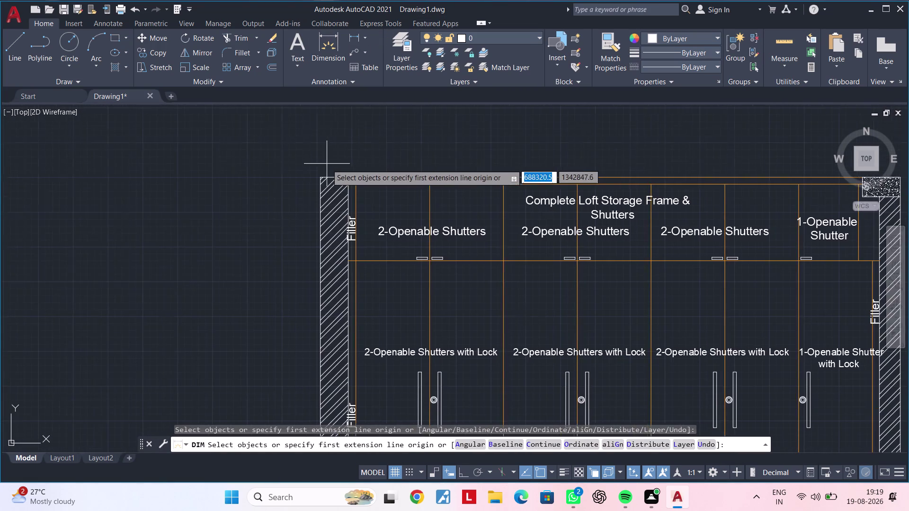
scroll(up, 3)
middle_drag(325, 167, 300, 173)
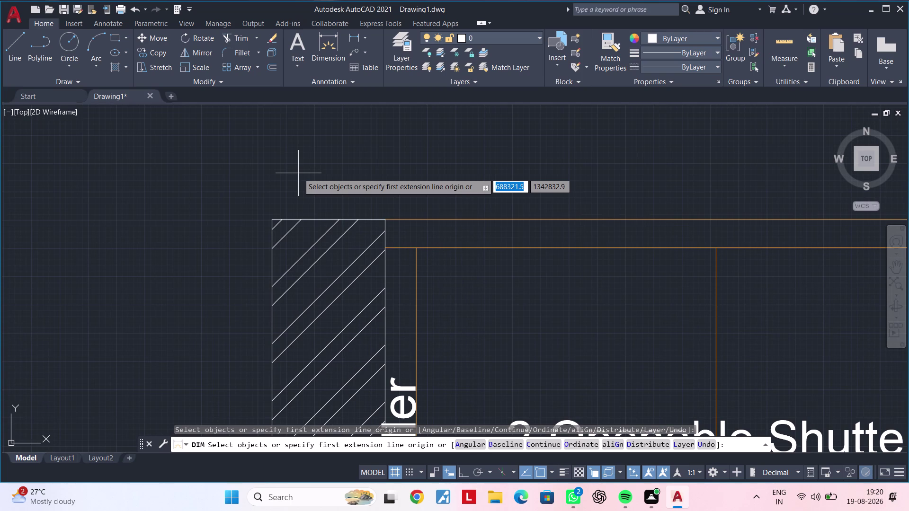
click(383, 220)
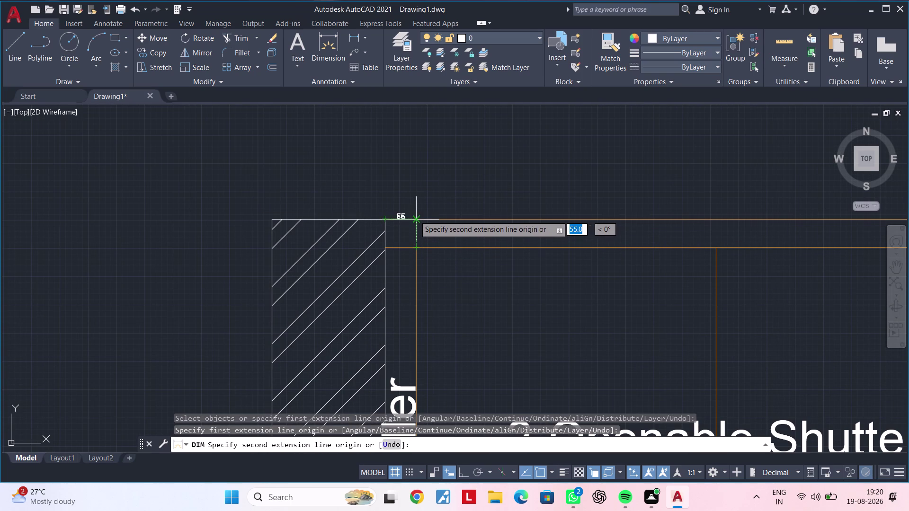
click(414, 220)
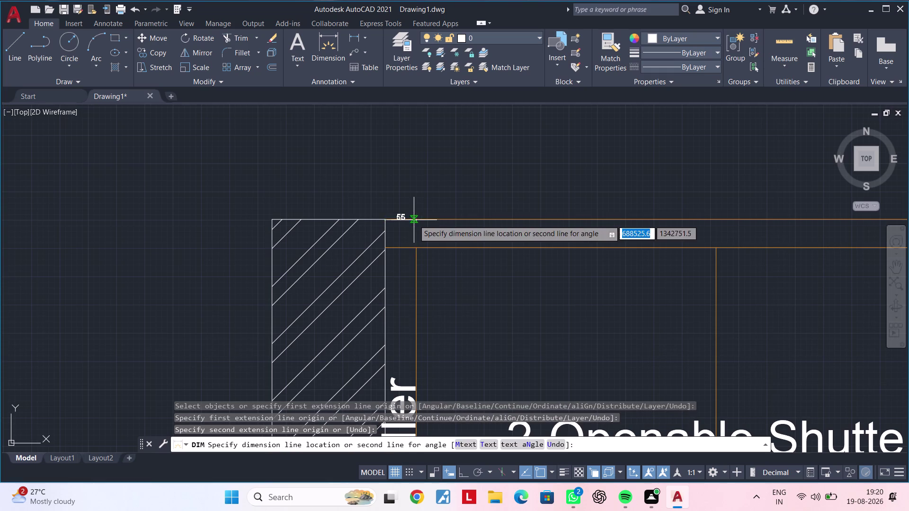
click(412, 207)
key(Escape)
key(Escape)
Open the Properties of the new 55 dimension.
scroll(up, 3)
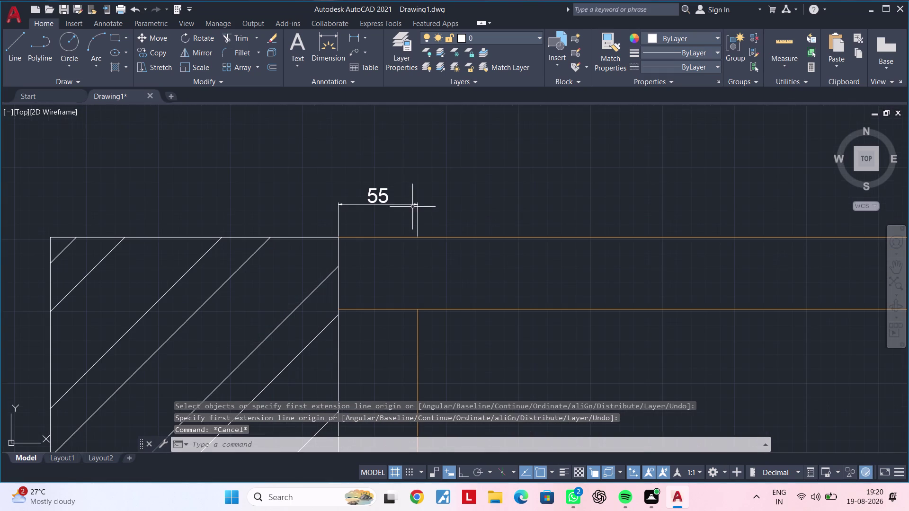
click(399, 205)
right_click(406, 192)
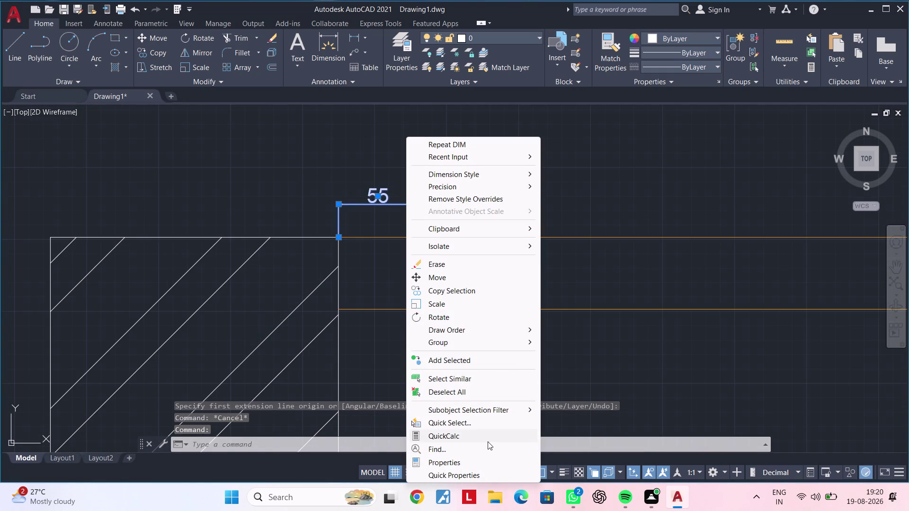
click(472, 456)
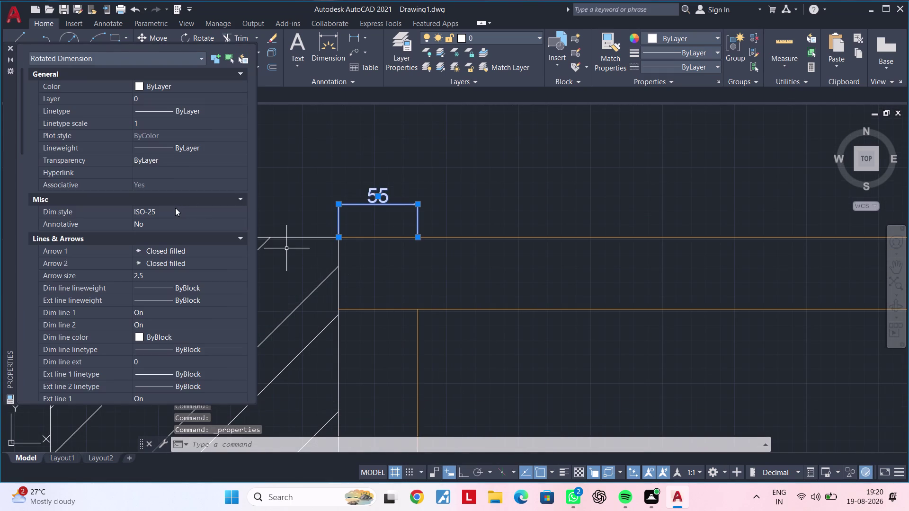
key(Escape)
Change the ISO-25 dimension style's text height to 50.
text(d)
key(space)
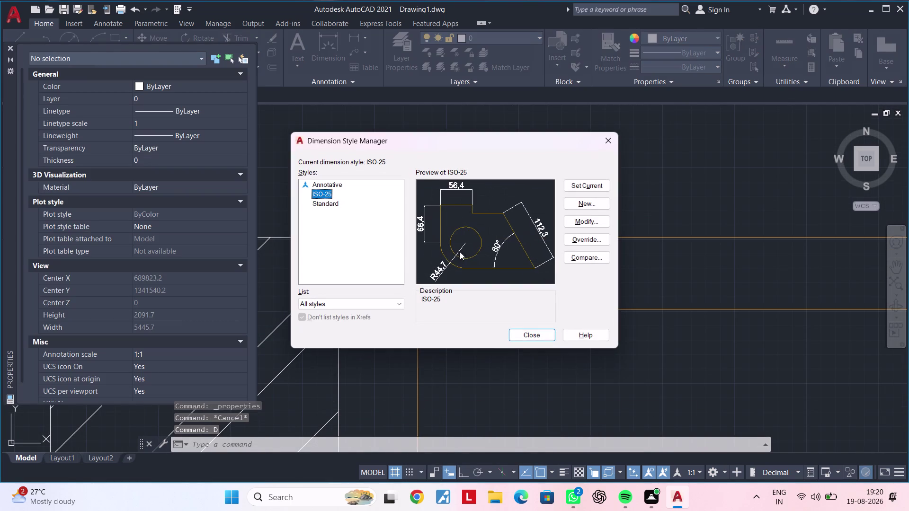
click(578, 222)
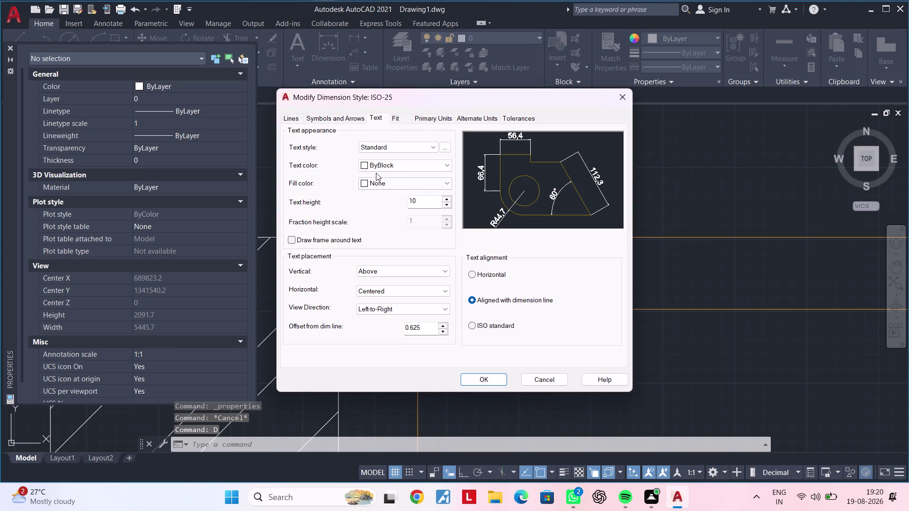
click(375, 121)
click(375, 122)
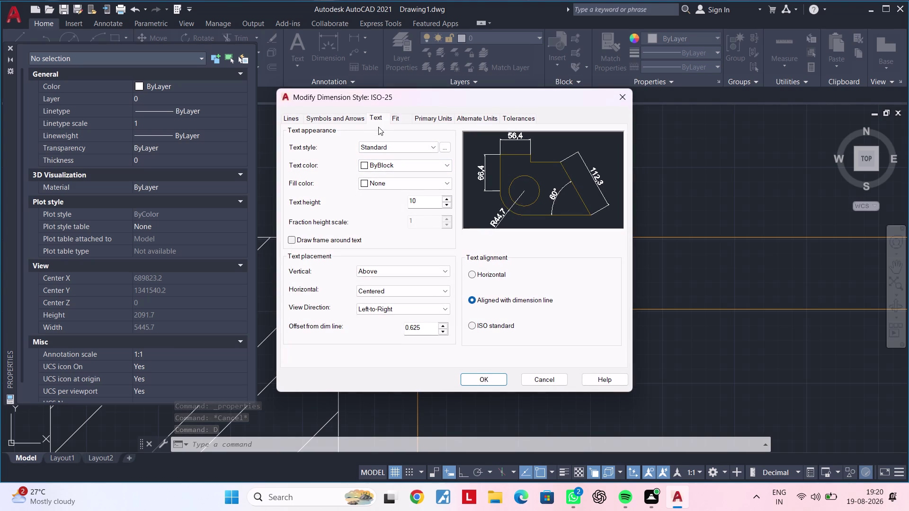
click(377, 119)
click(425, 202)
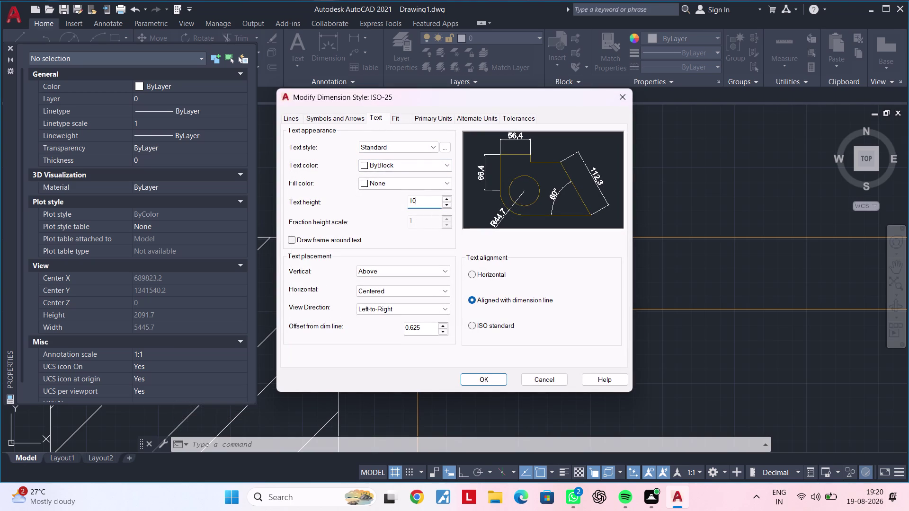
key(BackSpace)
key(BackSpace)
key(BackSpace)
text(50)
key(Return)
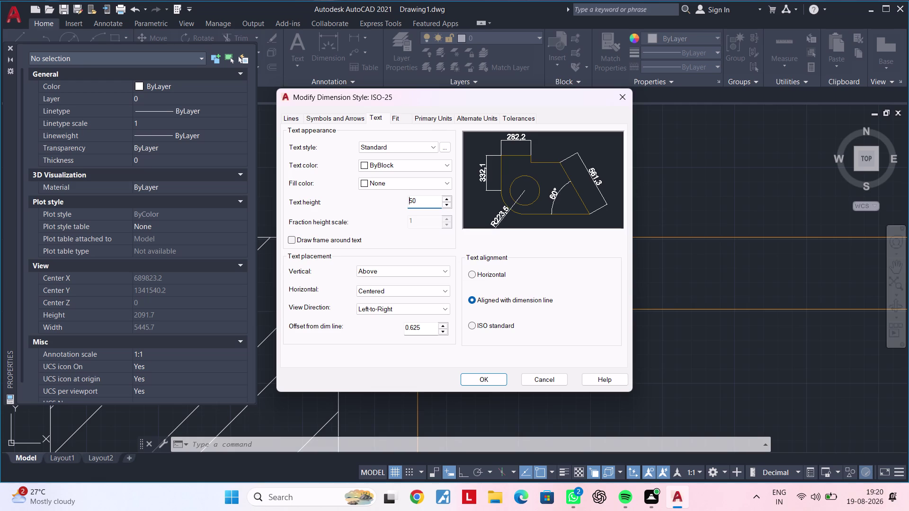
click(483, 377)
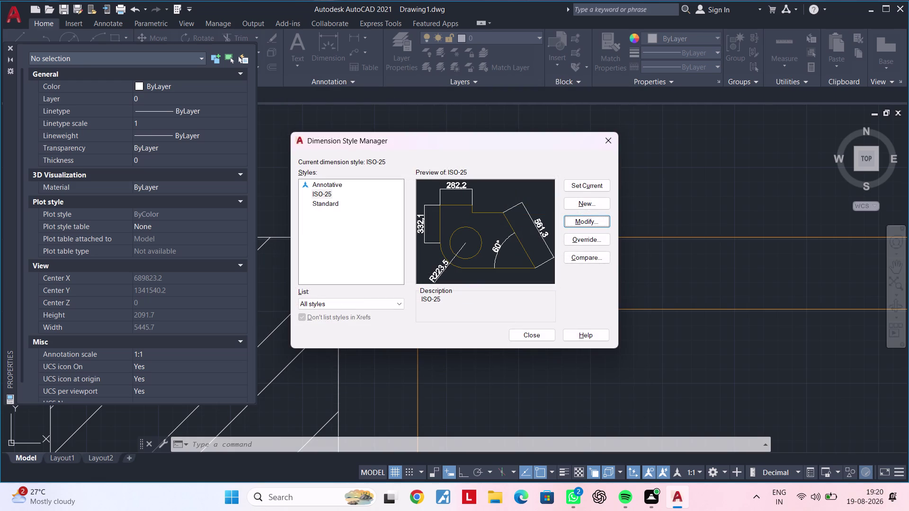
Set the ISO-25 arrow size to 50 and make ISO-25 the current style.
double_click(579, 187)
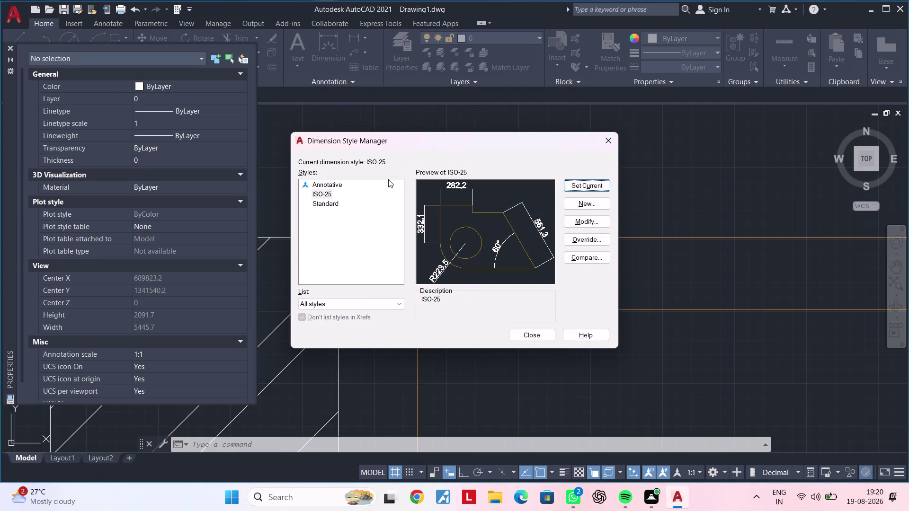
click(579, 223)
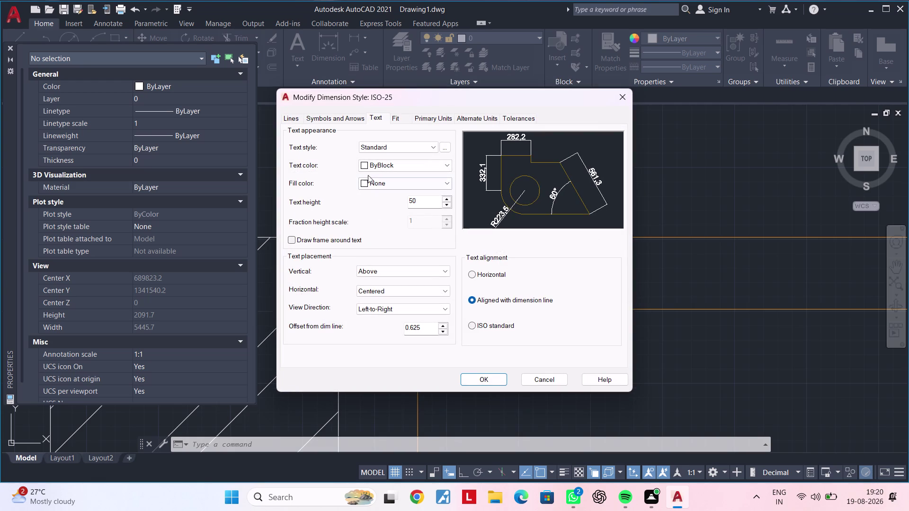
click(353, 118)
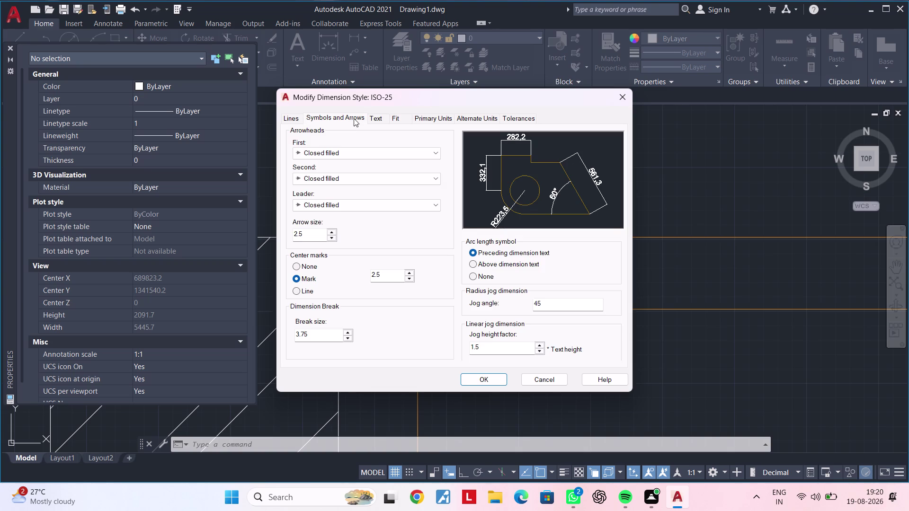
drag(314, 233, 265, 233)
key(BackSpace)
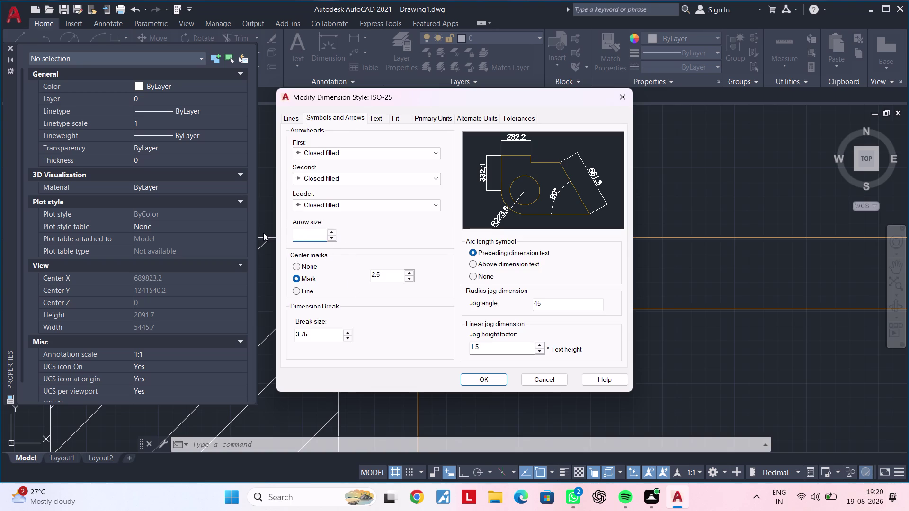
text(50)
key(Return)
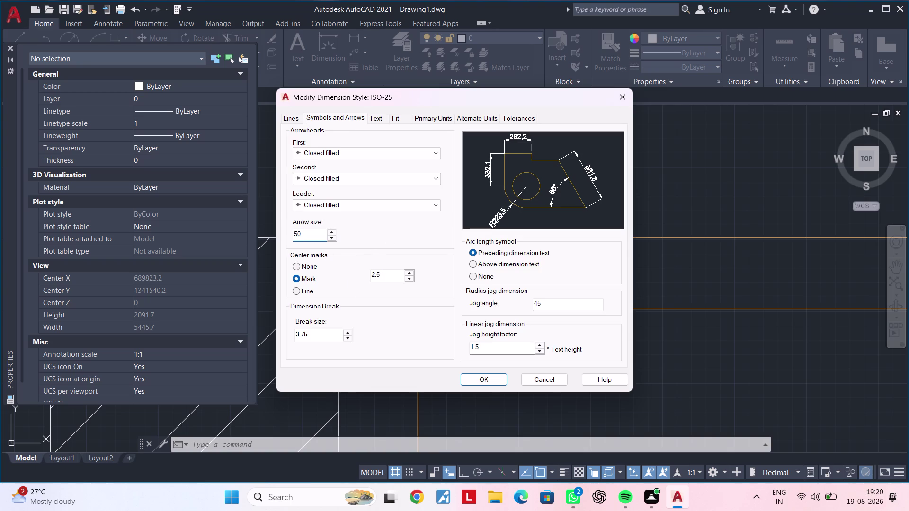
click(481, 376)
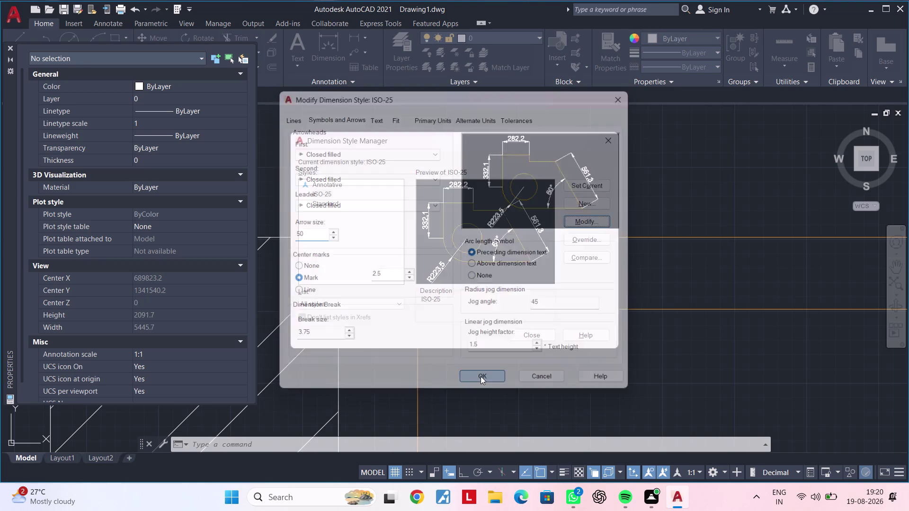
triple_click(600, 186)
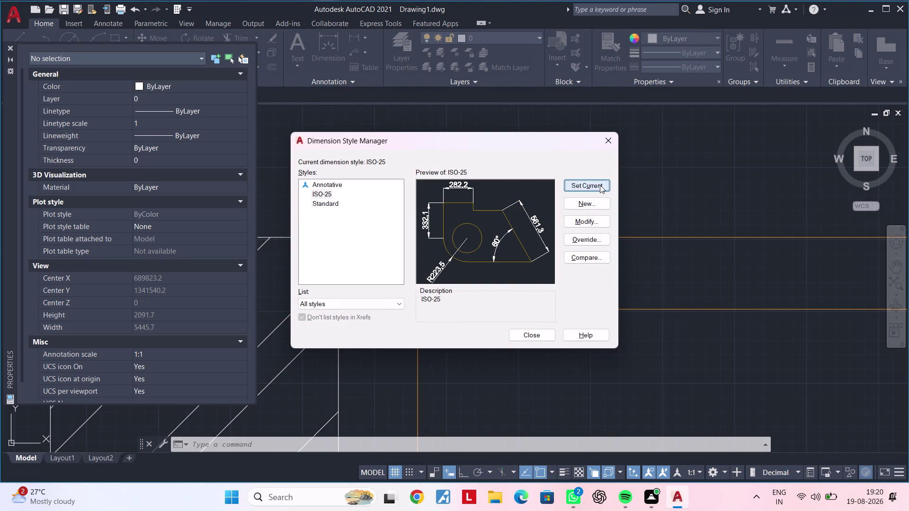
click(600, 185)
click(538, 338)
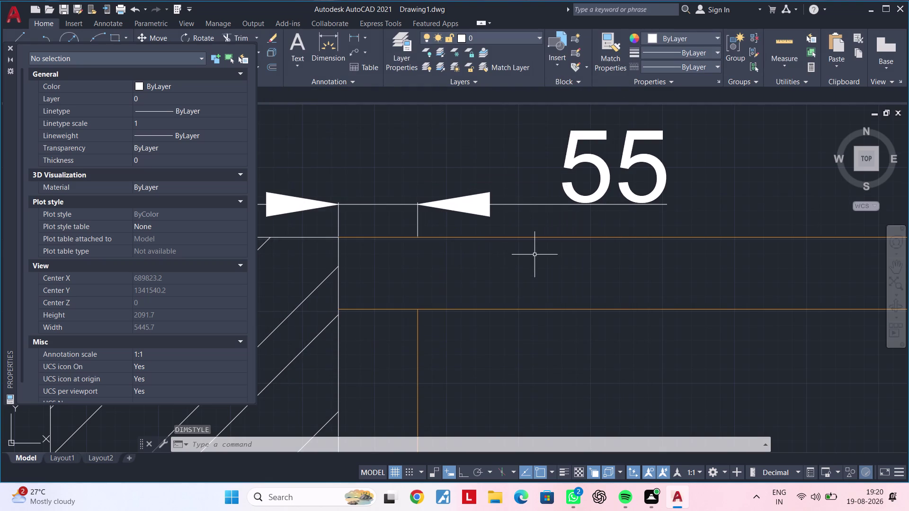
Close the properties palette, pan to the filler panel and select the 55 dimension.
click(9, 49)
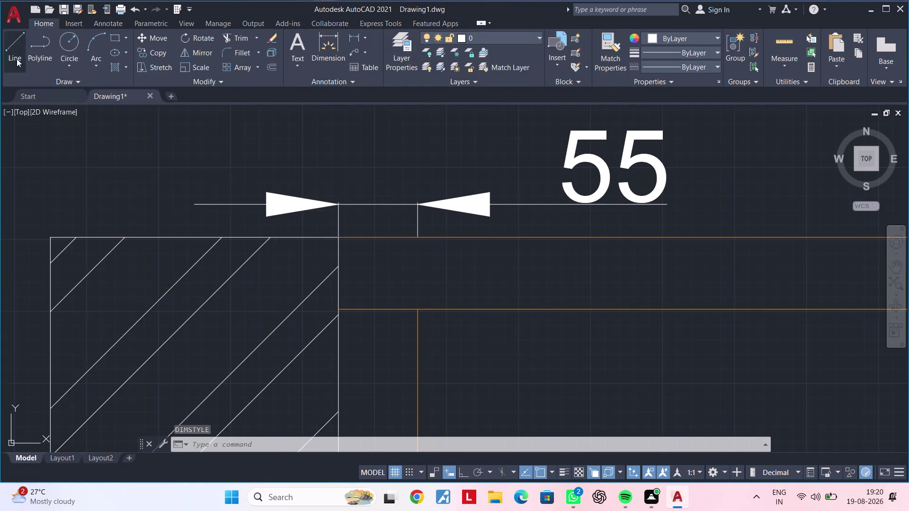
scroll(down, 3)
middle_drag(274, 162, 297, 162)
scroll(up, 3)
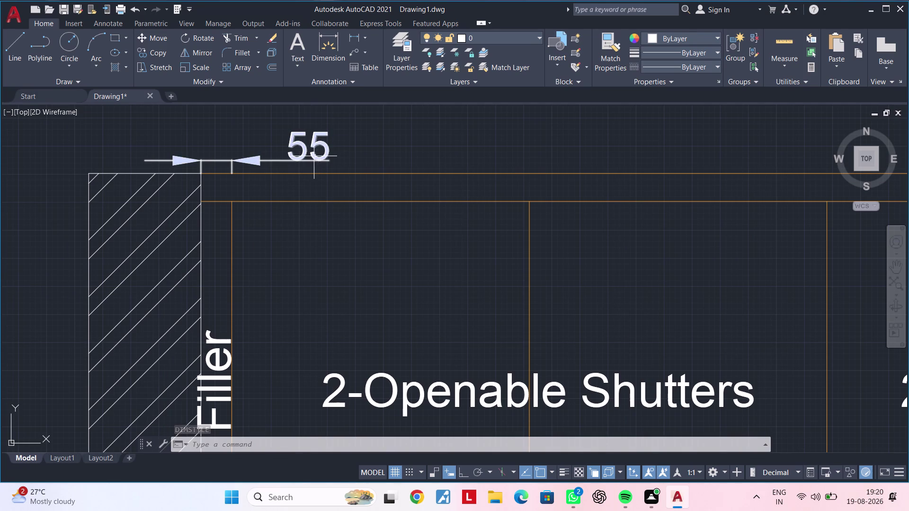
click(314, 156)
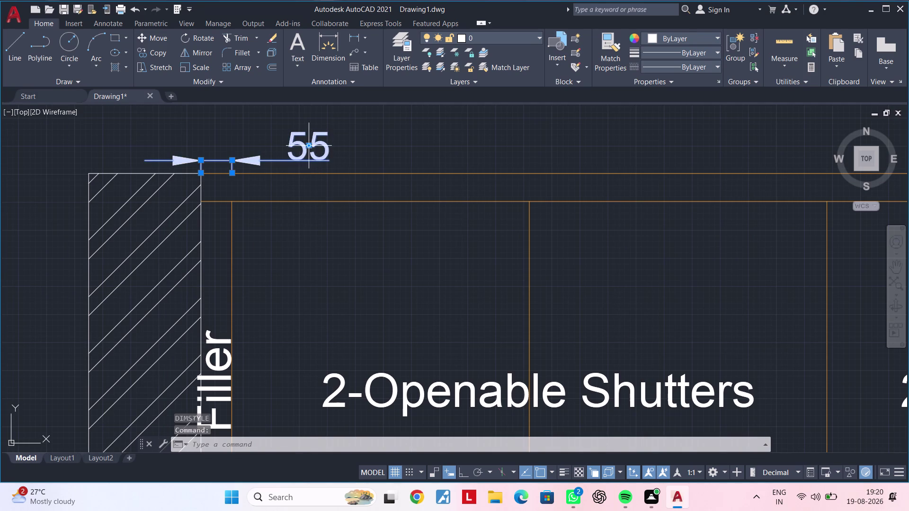
click(311, 145)
click(215, 158)
key(Escape)
scroll(down, 3)
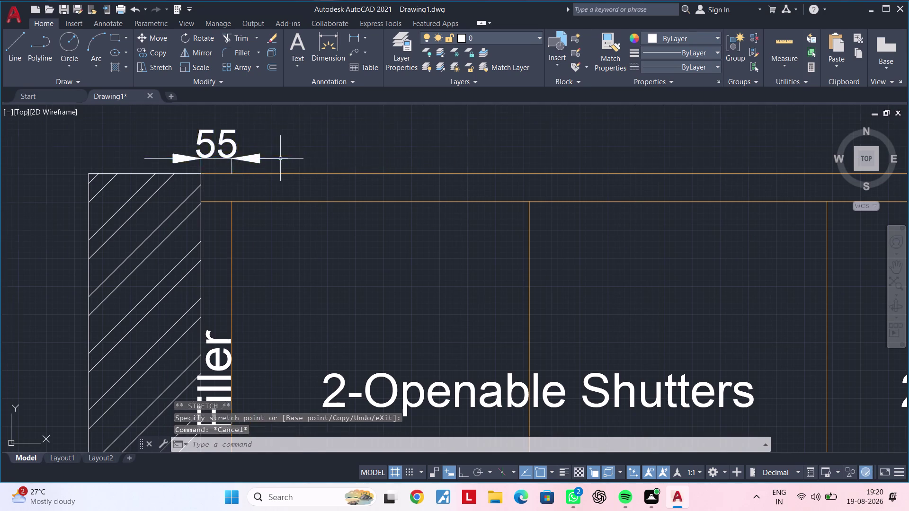
scroll(down, 3)
middle_drag(296, 160, 375, 159)
scroll(up, 3)
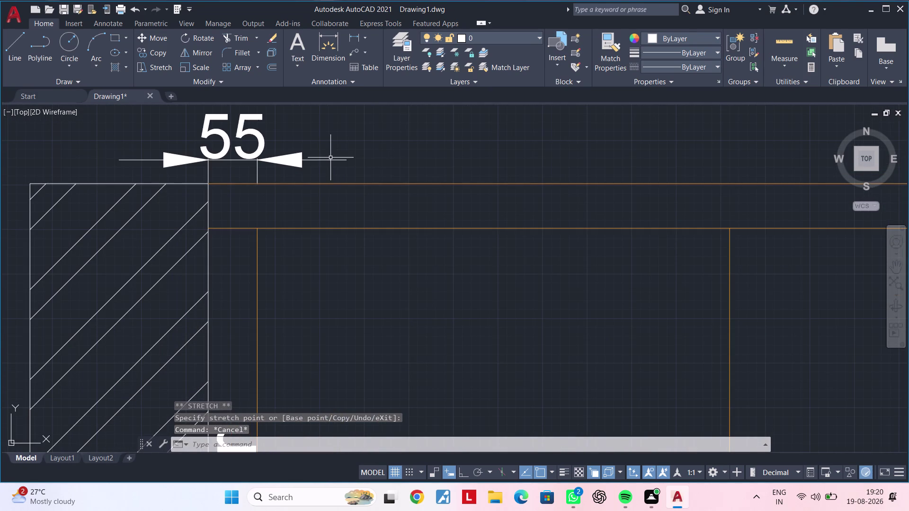
click(327, 161)
click(292, 162)
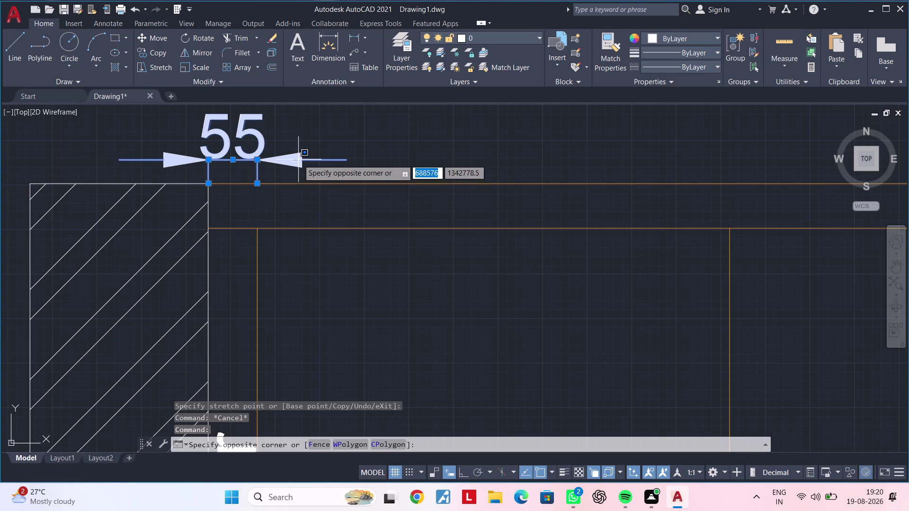
click(283, 164)
key(Escape)
scroll(up, 3)
Move both extension-line endpoints of the 55 dimension above the hatched panel, then deselect.
click(242, 173)
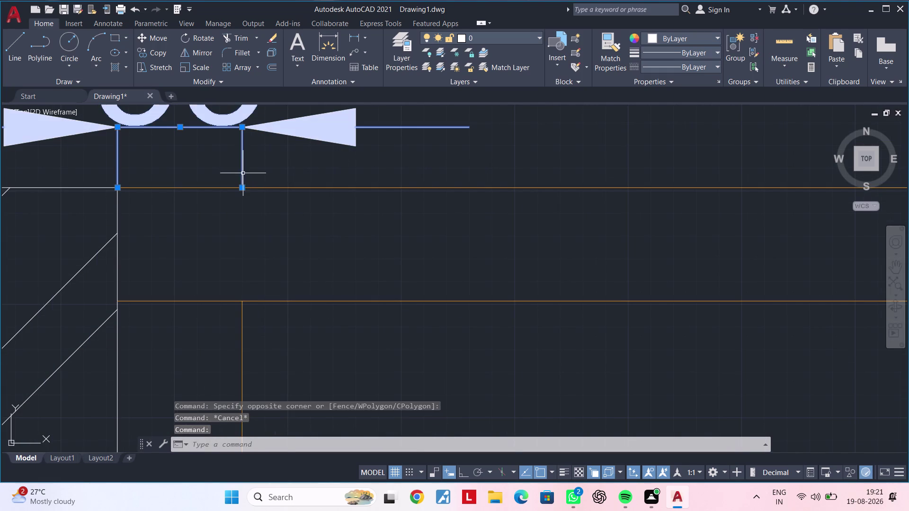
click(242, 185)
click(245, 166)
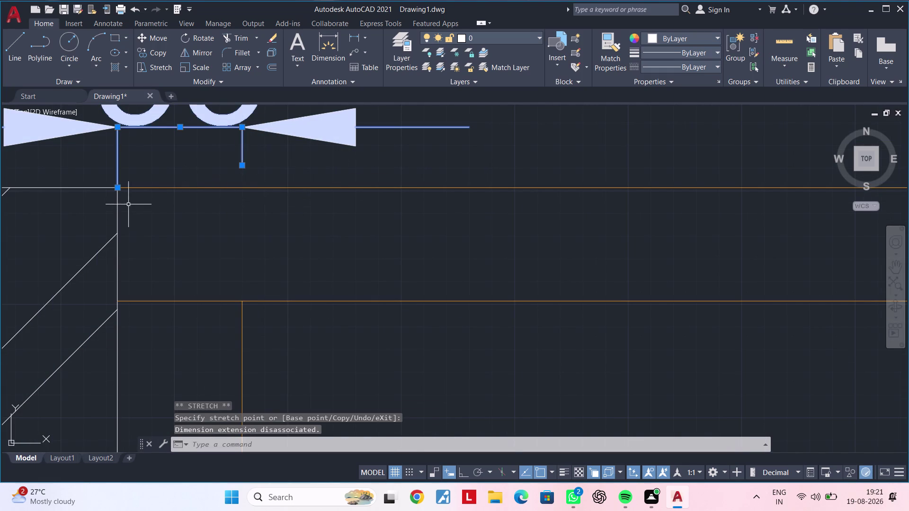
click(118, 188)
click(117, 160)
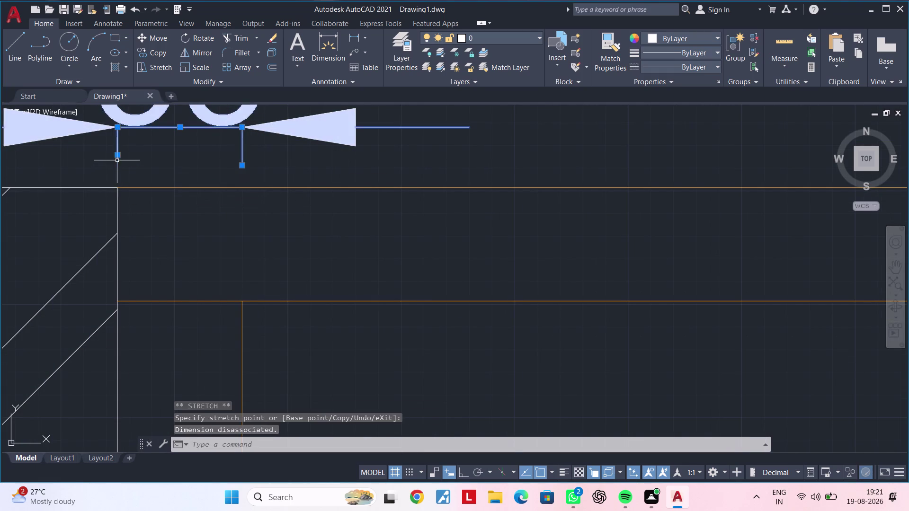
scroll(down, 3)
key(Escape)
key(Escape)
middle_drag(215, 181, 370, 185)
scroll(down, 3)
middle_drag(427, 185, 527, 176)
key(Escape)
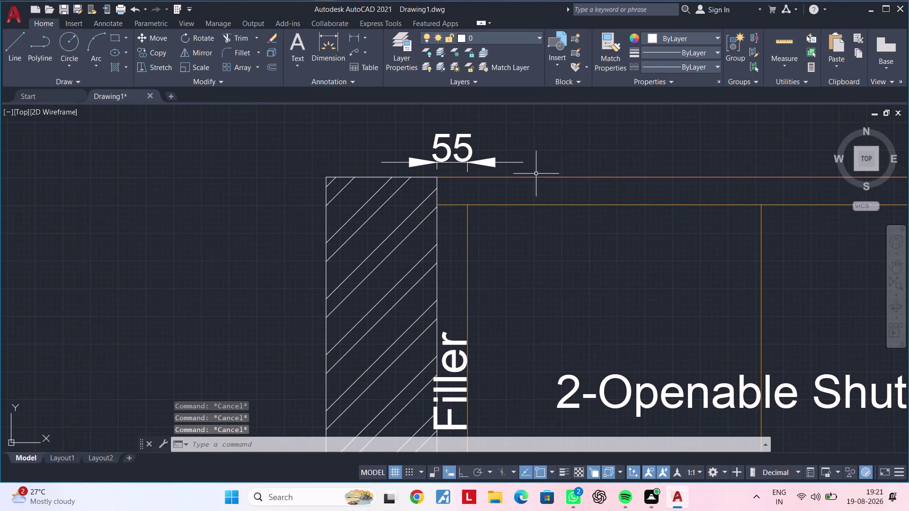
scroll(down, 3)
middle_drag(535, 174, 433, 190)
key(Escape)
key(Escape)
key(Escape)
key(Escape)
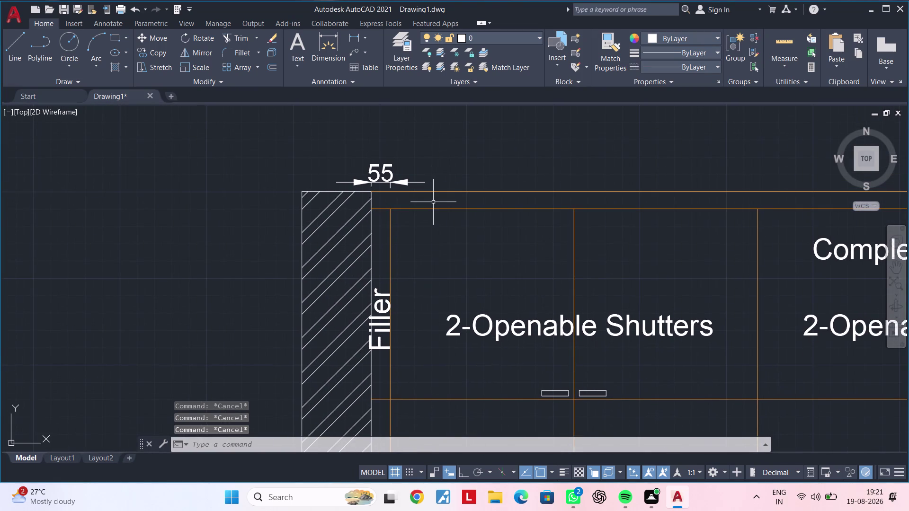
scroll(up, 3)
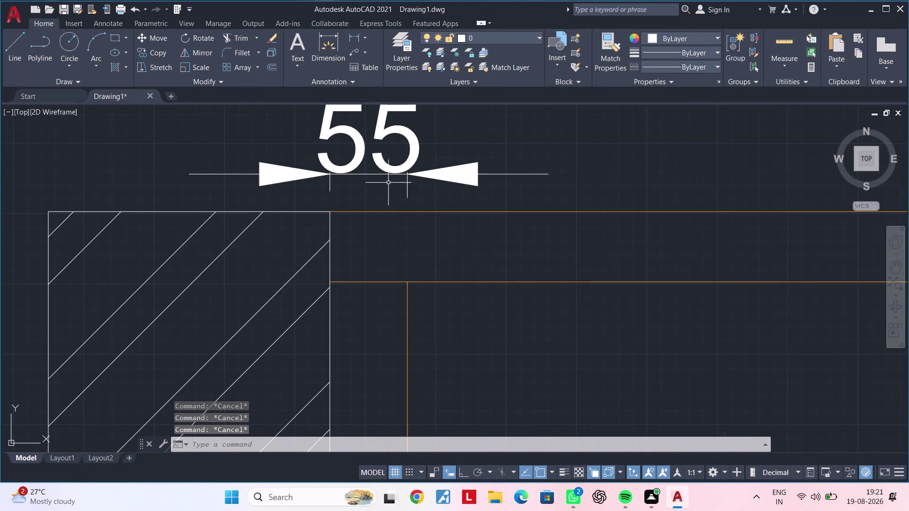
Try a horizontal dimension from the 55 dimension's end and cancel the zero-length result.
middle_drag(403, 182, 367, 217)
click(329, 38)
middle_drag(404, 209, 373, 213)
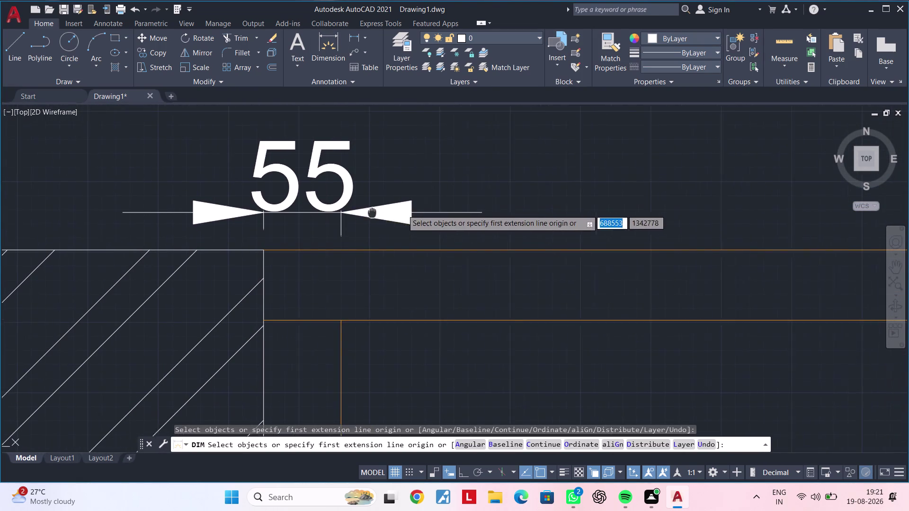
middle_drag(374, 212, 362, 211)
click(329, 209)
scroll(down, 3)
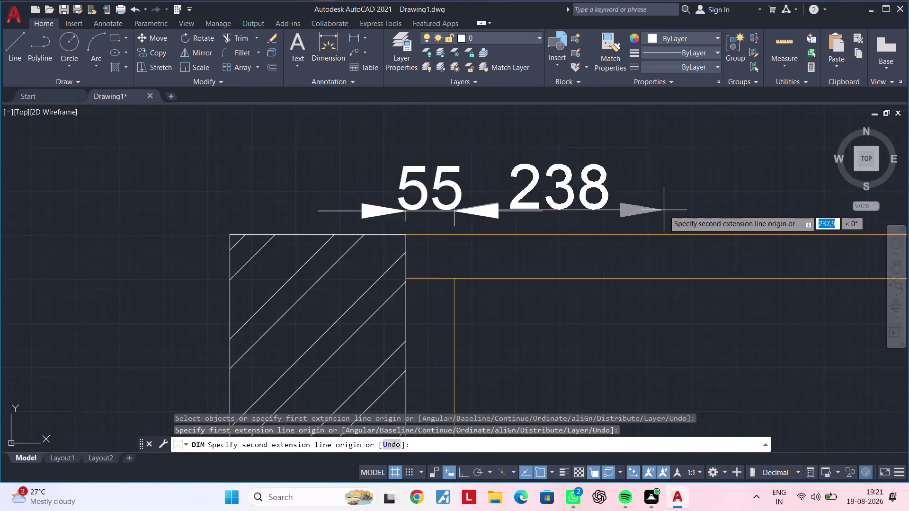
scroll(down, 3)
middle_drag(660, 209, 490, 192)
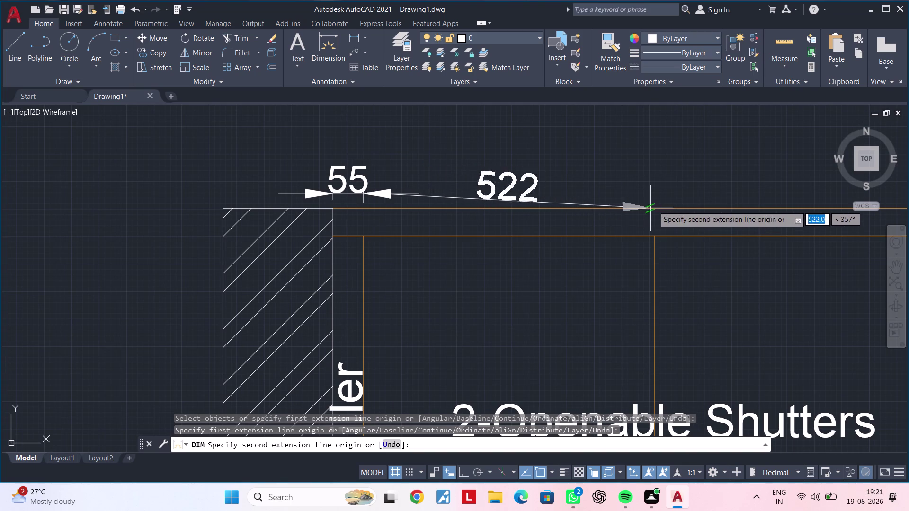
click(465, 463)
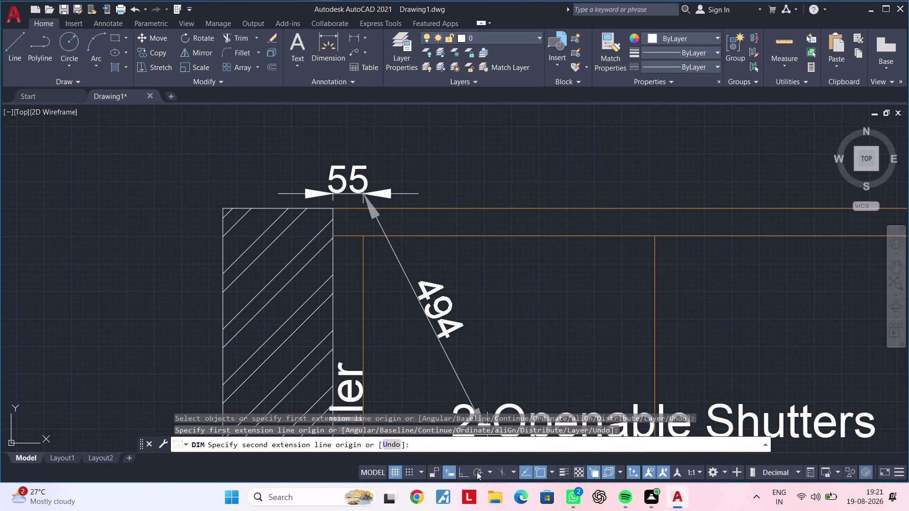
click(463, 468)
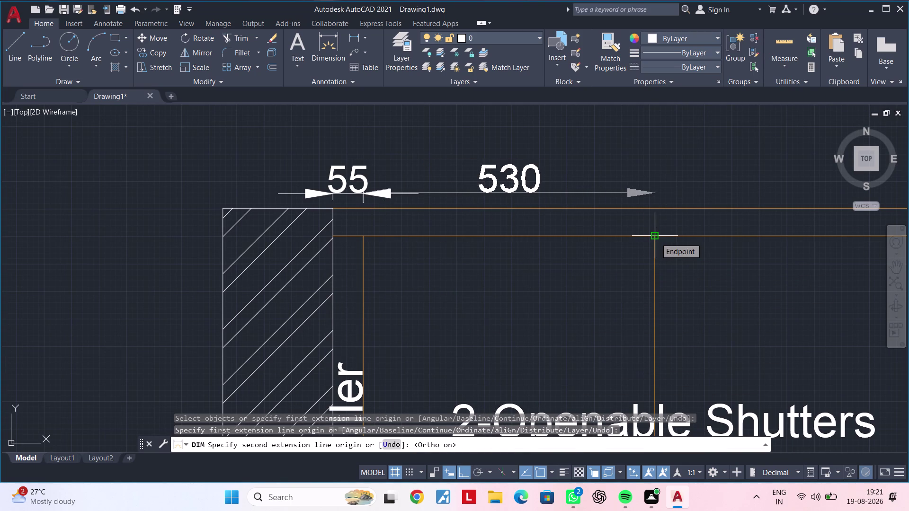
scroll(down, 3)
middle_drag(663, 238, 504, 238)
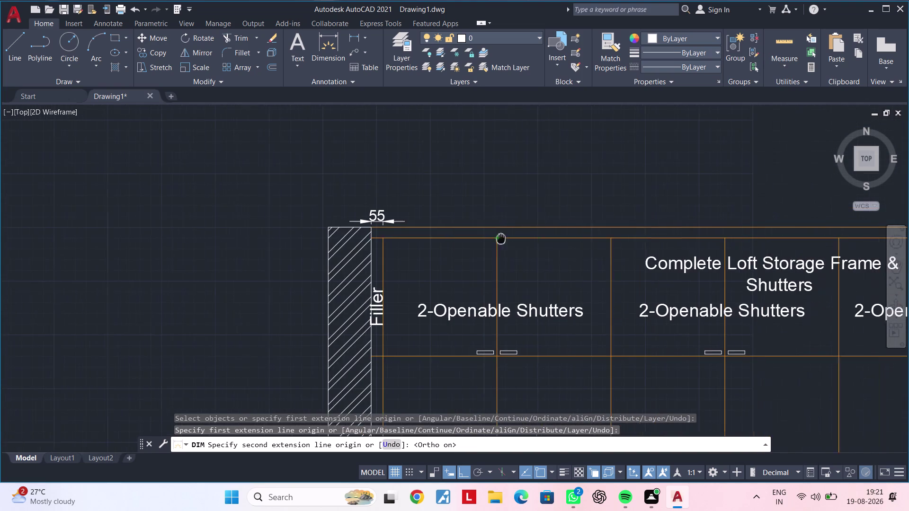
middle_drag(504, 239, 501, 238)
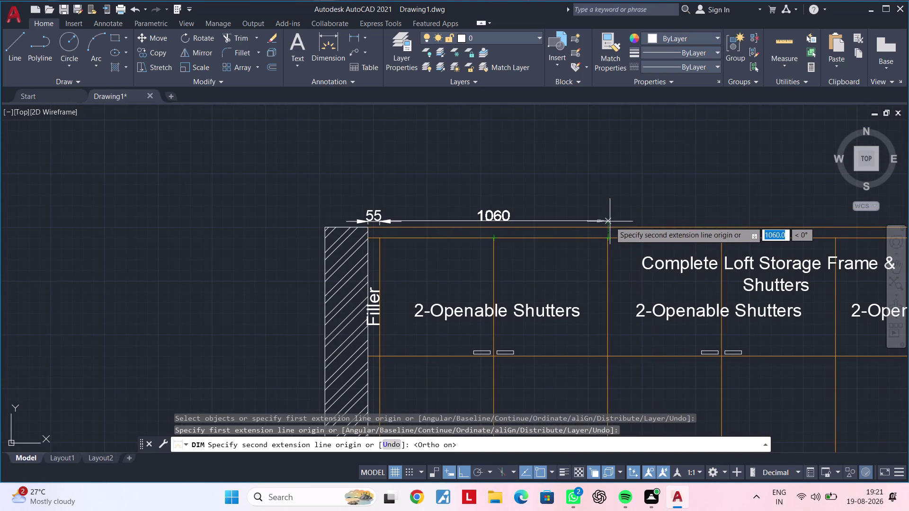
click(609, 220)
scroll(up, 3)
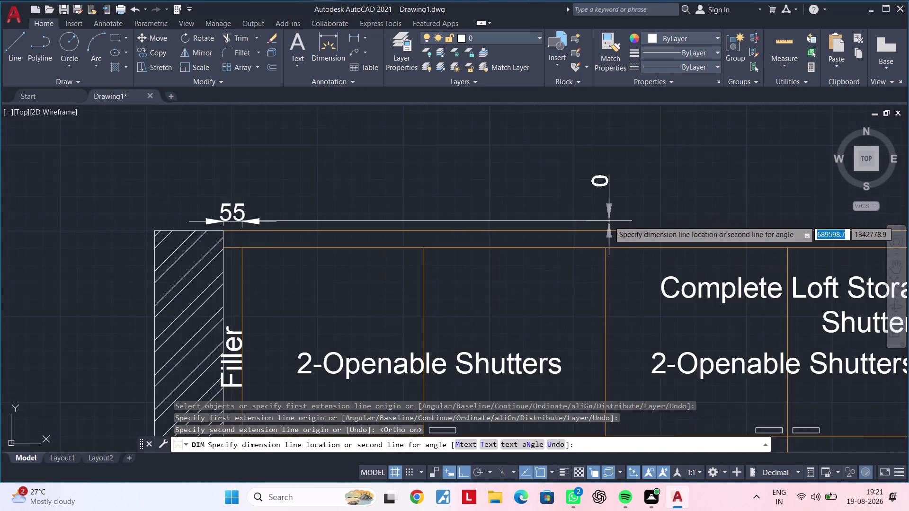
scroll(up, 3)
key(Escape)
Dimension a 1060 span from the 55 dimension's end, in line with it.
middle_drag(473, 225, 616, 207)
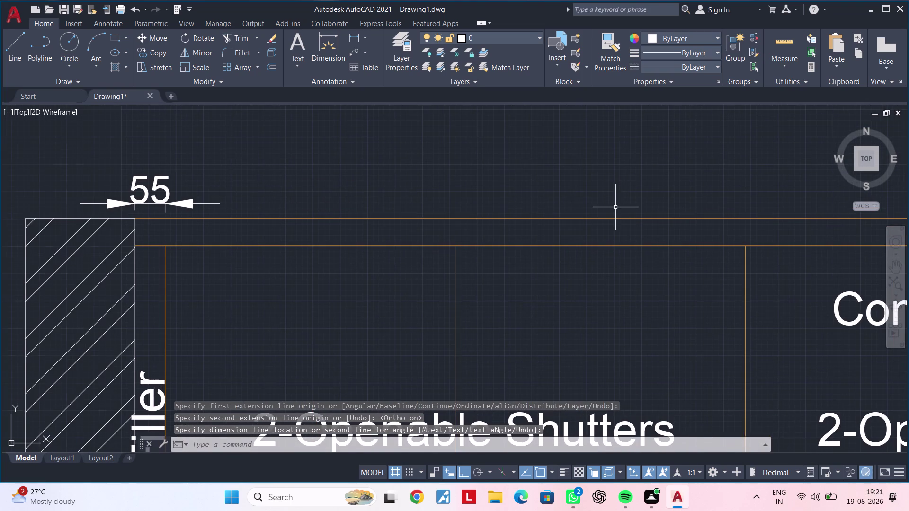
key(space)
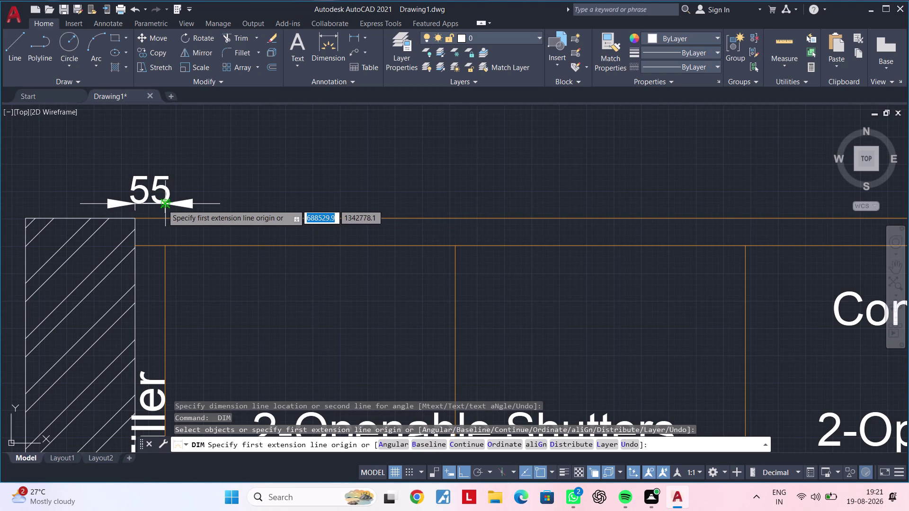
click(163, 205)
text(10)
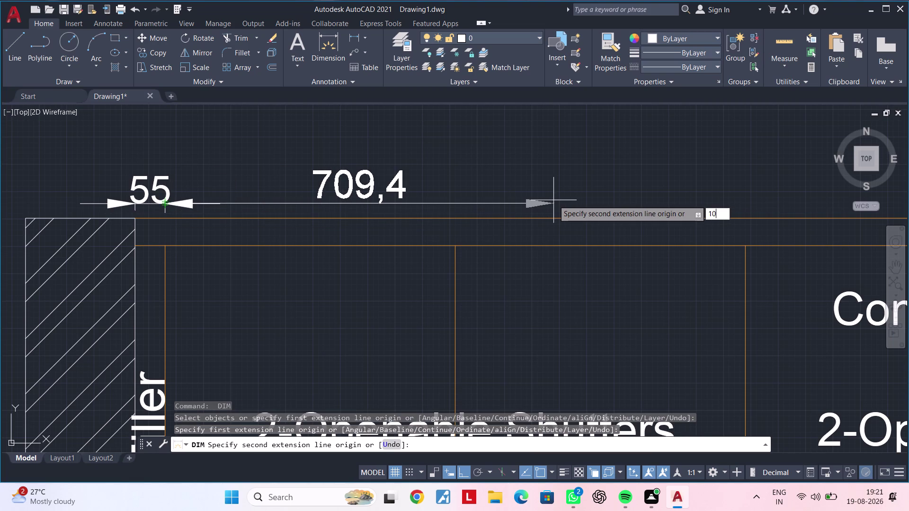
text(60)
key(Return)
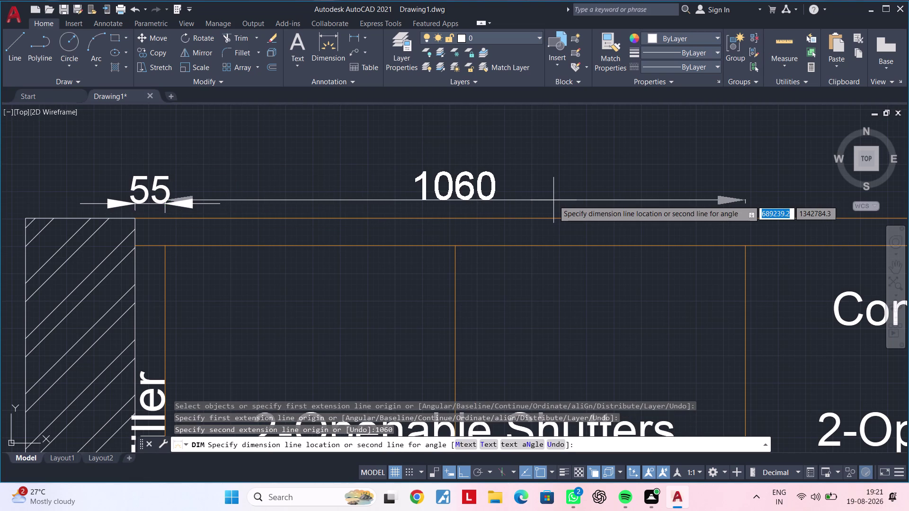
click(170, 202)
middle_drag(384, 205, 203, 235)
scroll(down, 3)
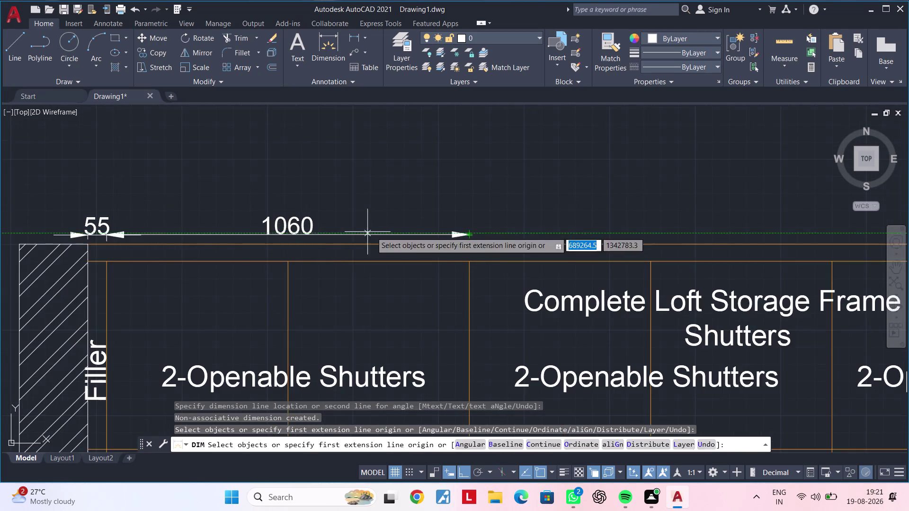
Add the second 1060 dimension starting from the end of the first.
scroll(down, 3)
middle_drag(455, 246, 615, 246)
scroll(up, 3)
middle_drag(636, 237, 394, 231)
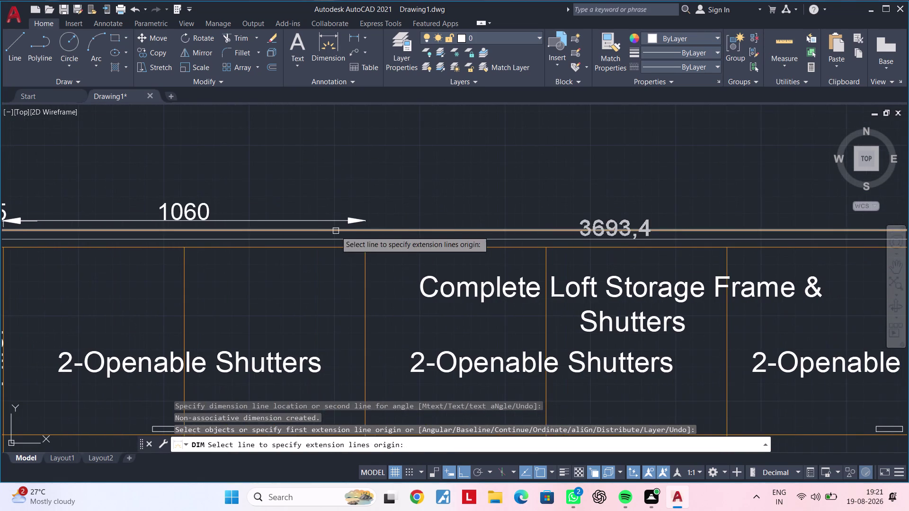
key(space)
key(space)
click(366, 220)
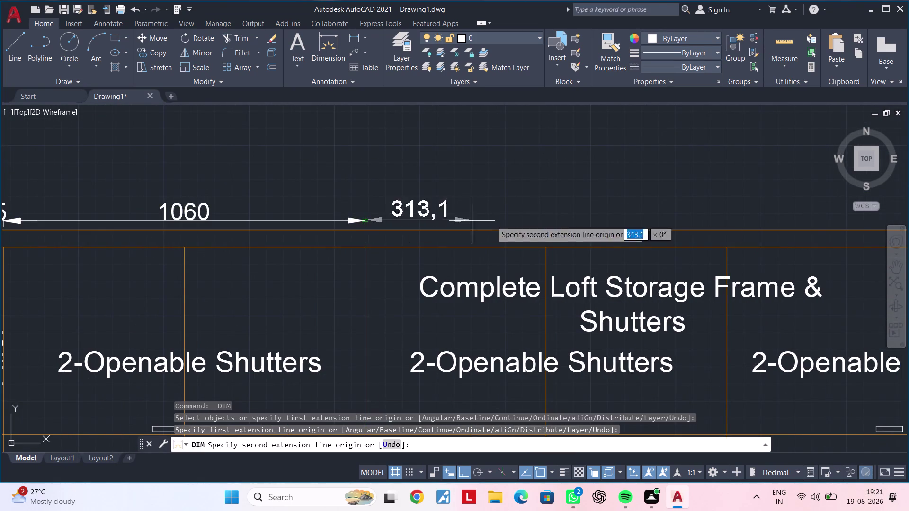
middle_drag(635, 221, 497, 221)
text(10)
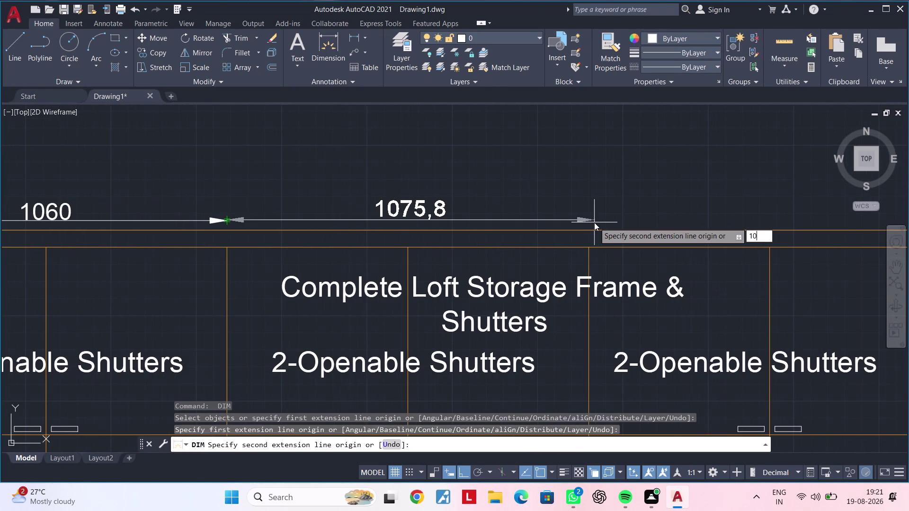
text(60)
key(Return)
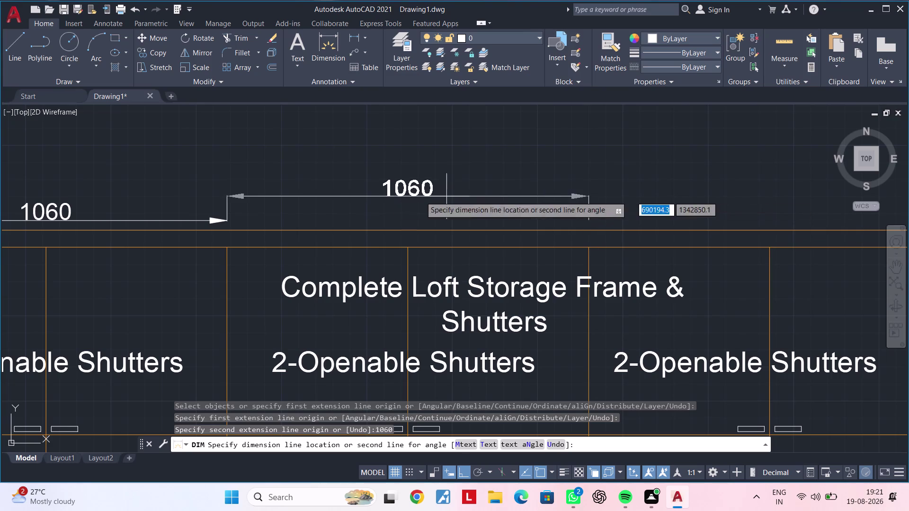
click(224, 220)
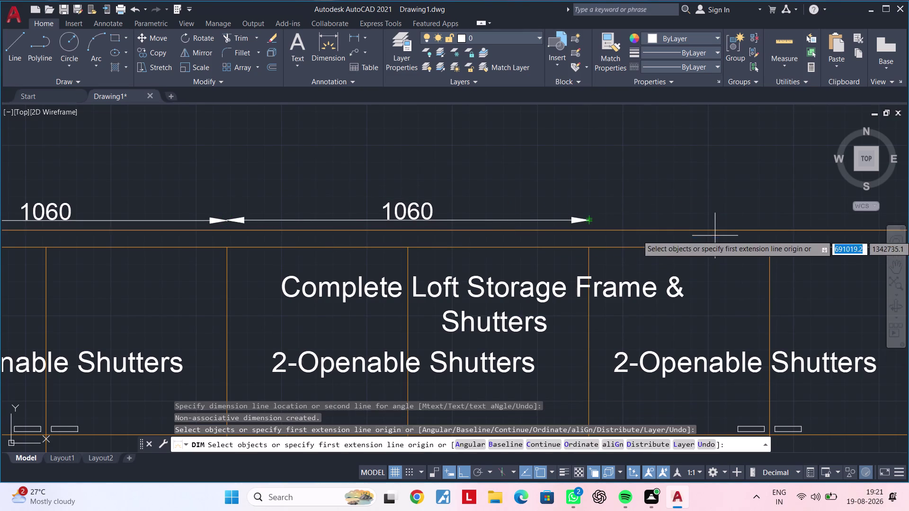
Add the third 1060 dimension at the end of the chain.
middle_drag(634, 190, 487, 188)
key(space)
key(space)
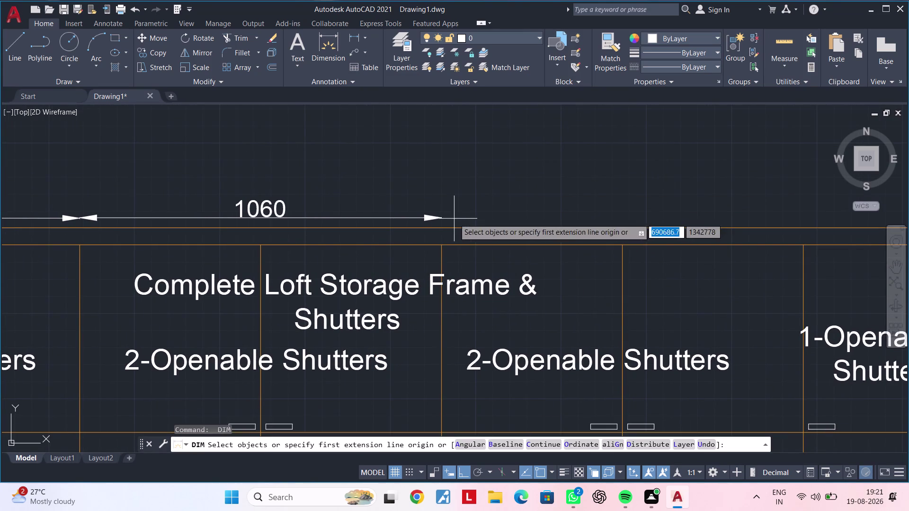
click(441, 219)
middle_drag(743, 210, 579, 210)
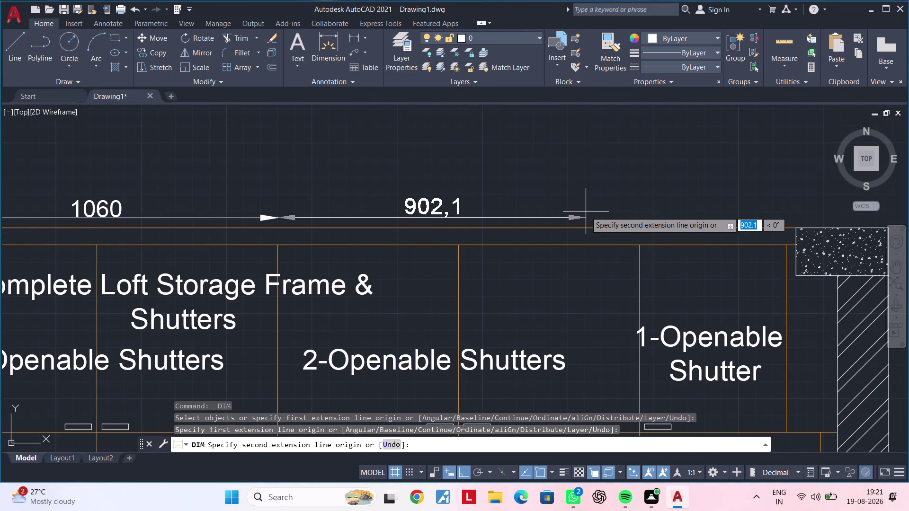
text(10)
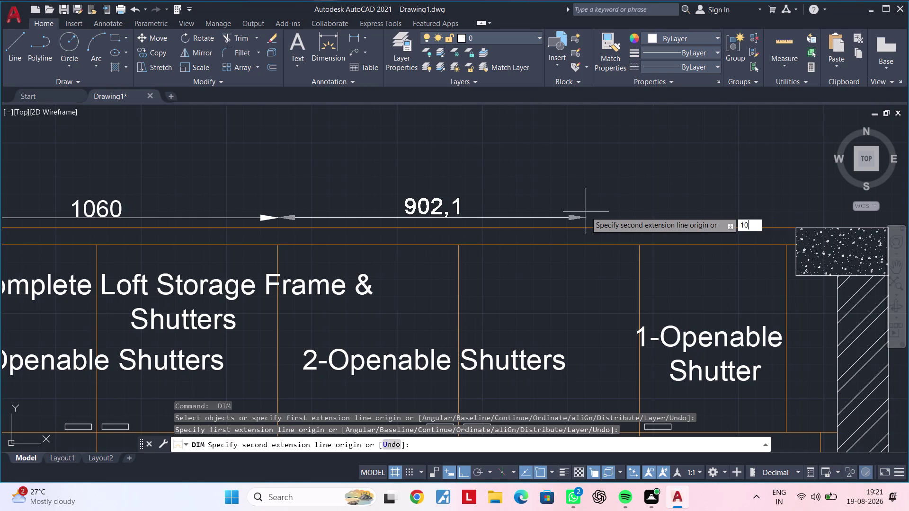
text(60)
key(Return)
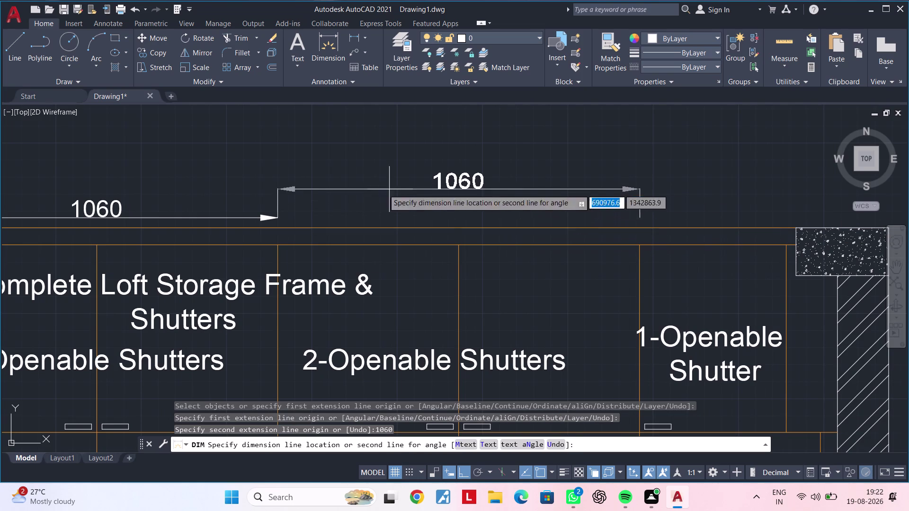
click(276, 220)
Dimension the 430 span after the last 1060, retrying after cancelled attempts.
middle_drag(600, 218, 386, 194)
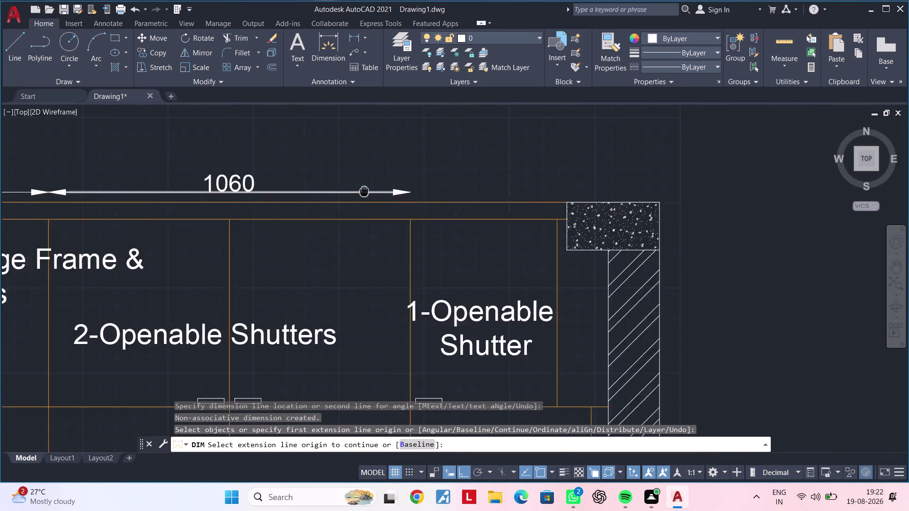
middle_drag(386, 194, 340, 190)
key(space)
key(space)
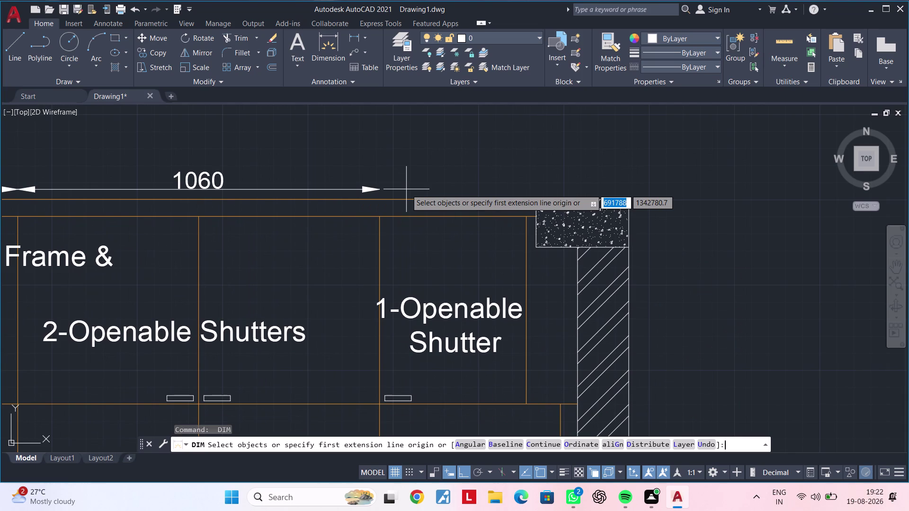
text(430)
key(Return)
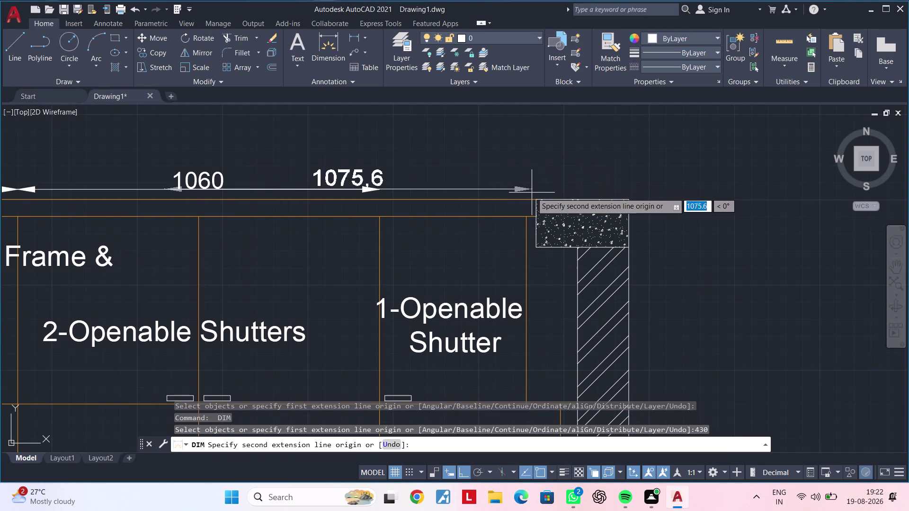
key(Escape)
key(space)
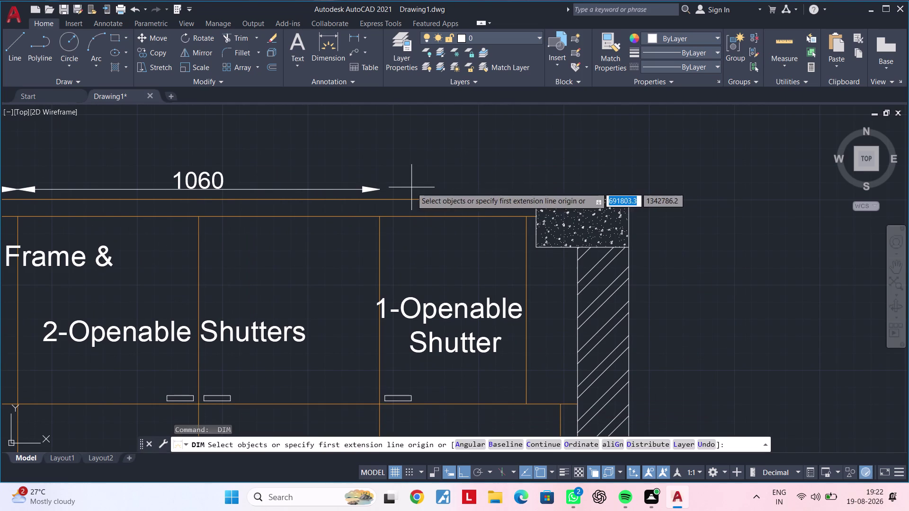
click(375, 188)
key(Escape)
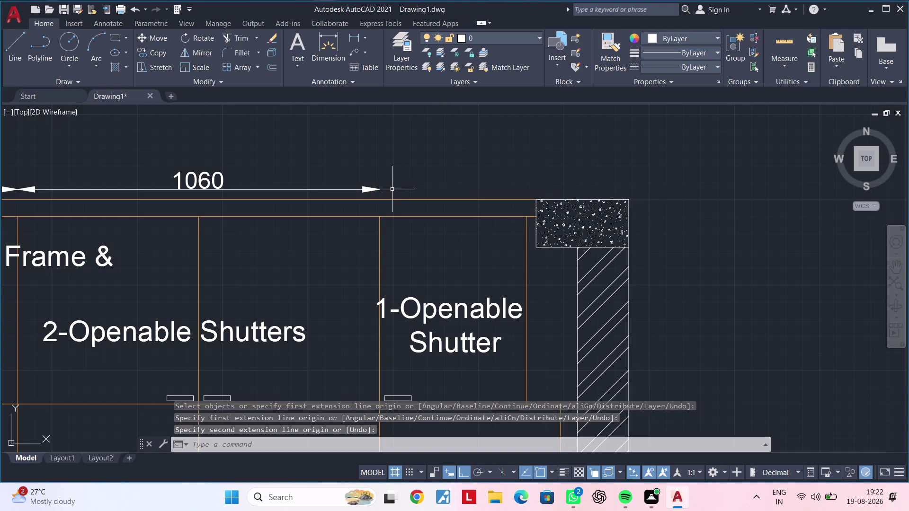
key(space)
drag(379, 190, 390, 191)
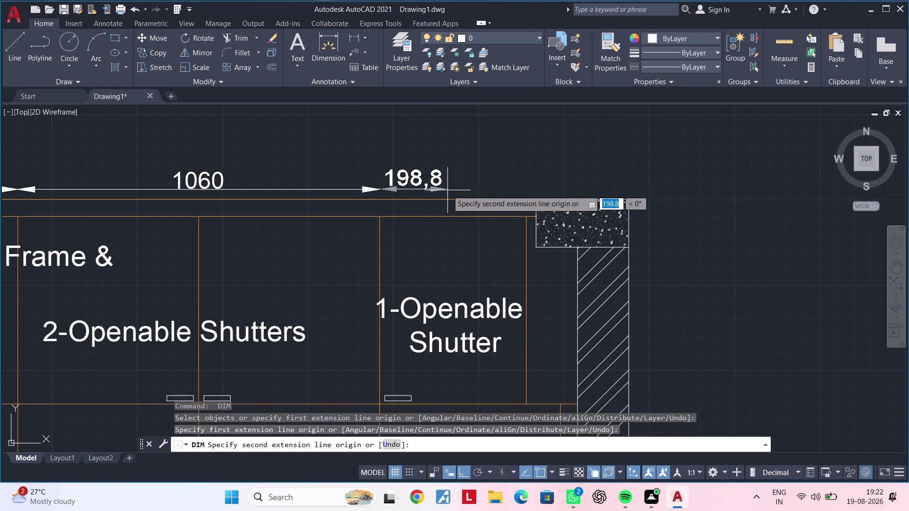
text(430)
key(Return)
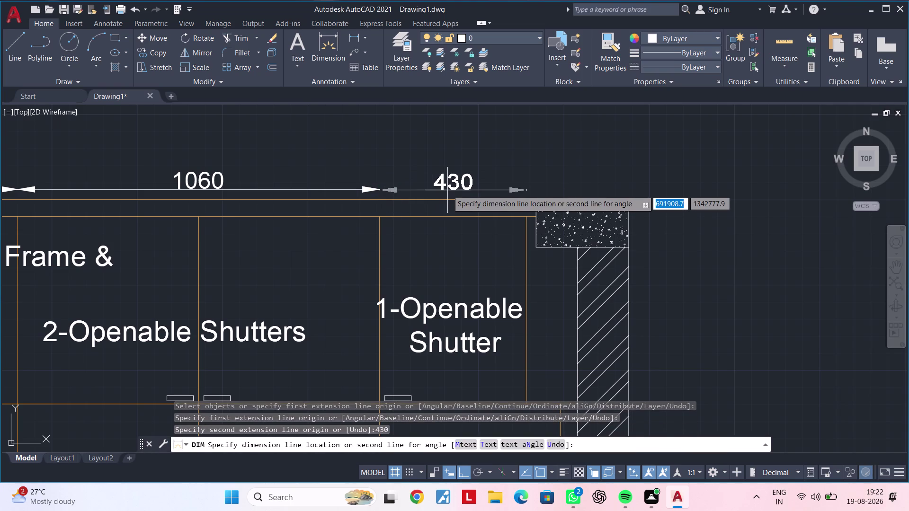
click(380, 190)
Add the final 150 dimension up to the right wall and review the chain.
middle_drag(583, 189, 516, 192)
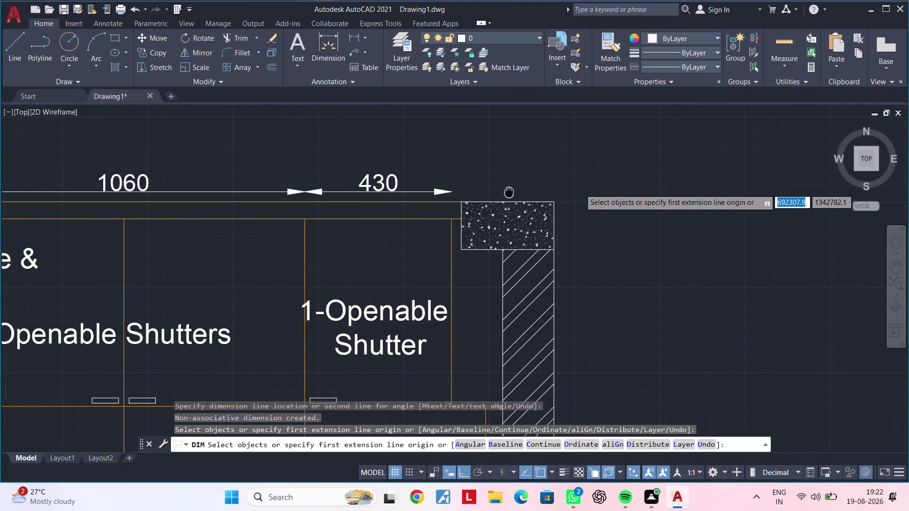
middle_drag(516, 191, 496, 191)
key(space)
key(space)
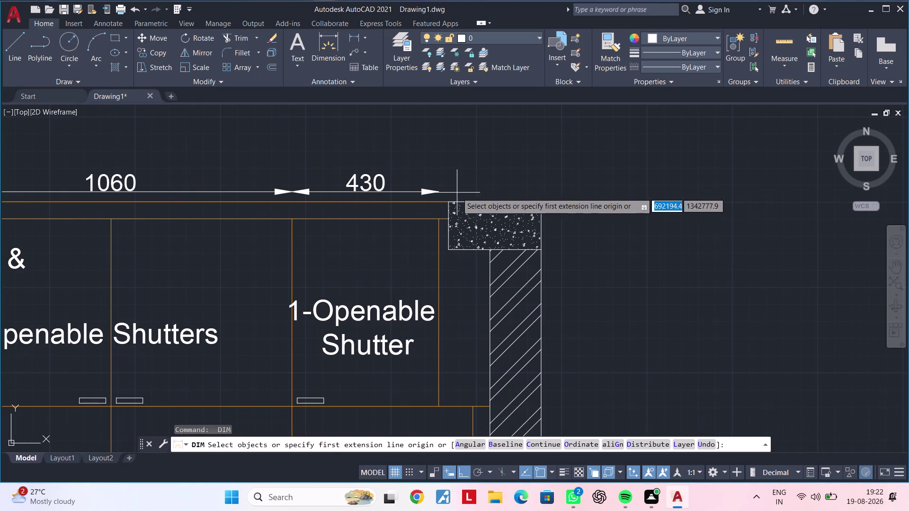
key(space)
key(space)
click(439, 191)
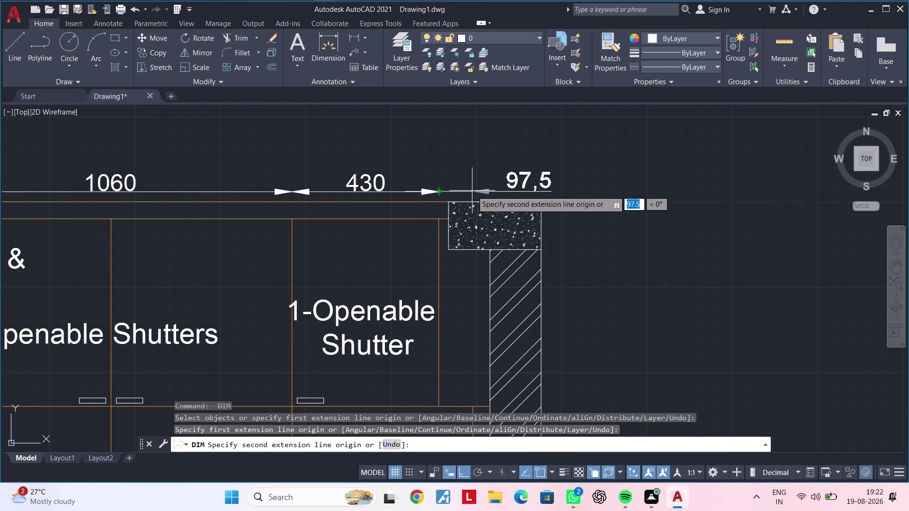
text(150)
key(Return)
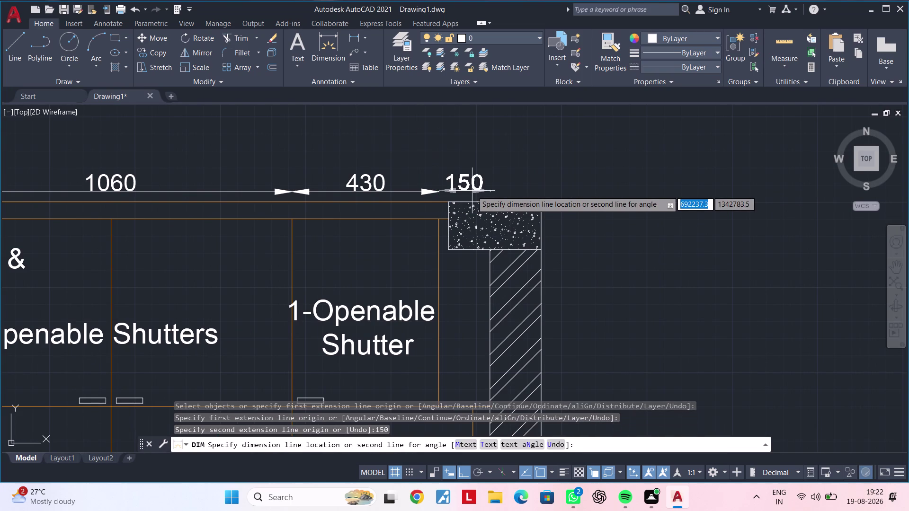
click(441, 191)
middle_drag(531, 191, 676, 195)
scroll(down, 3)
middle_drag(623, 275, 792, 249)
middle_drag(607, 259, 861, 227)
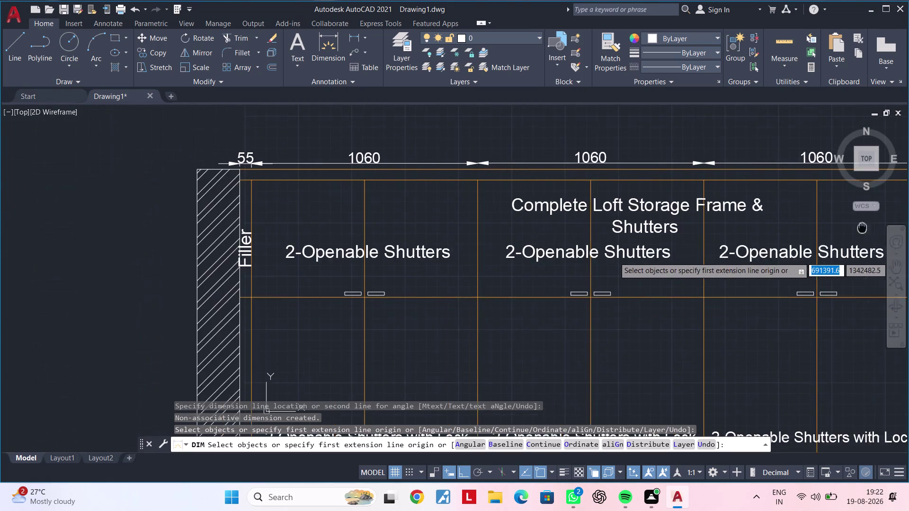
Place a vertical 50 dimension for the top wall thickness left of the filler.
middle_drag(860, 227, 862, 227)
scroll(down, 3)
middle_drag(761, 252, 383, 219)
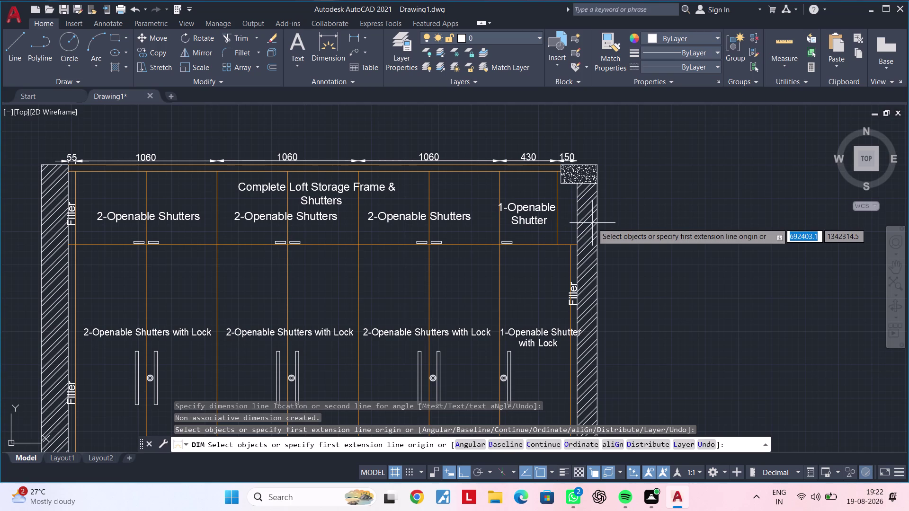
middle_drag(181, 235, 564, 230)
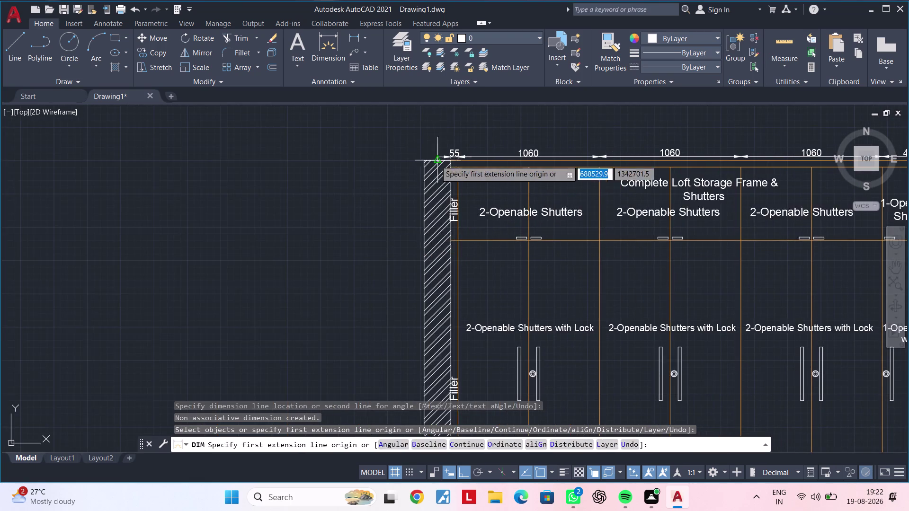
scroll(up, 3)
scroll(up, 3)
click(494, 157)
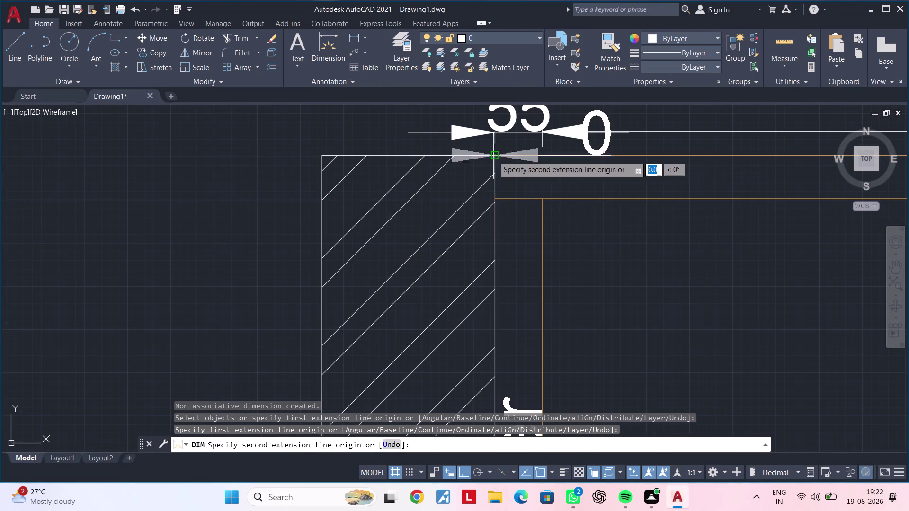
click(494, 199)
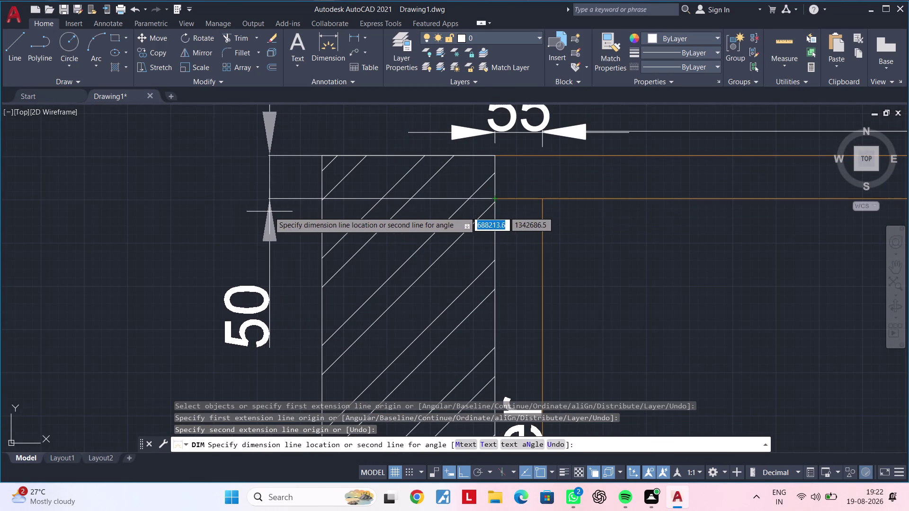
click(268, 212)
scroll(down, 3)
middle_drag(315, 216, 440, 233)
key(Escape)
key(Escape)
Move the 50 dimension's label beside its arrows.
click(391, 286)
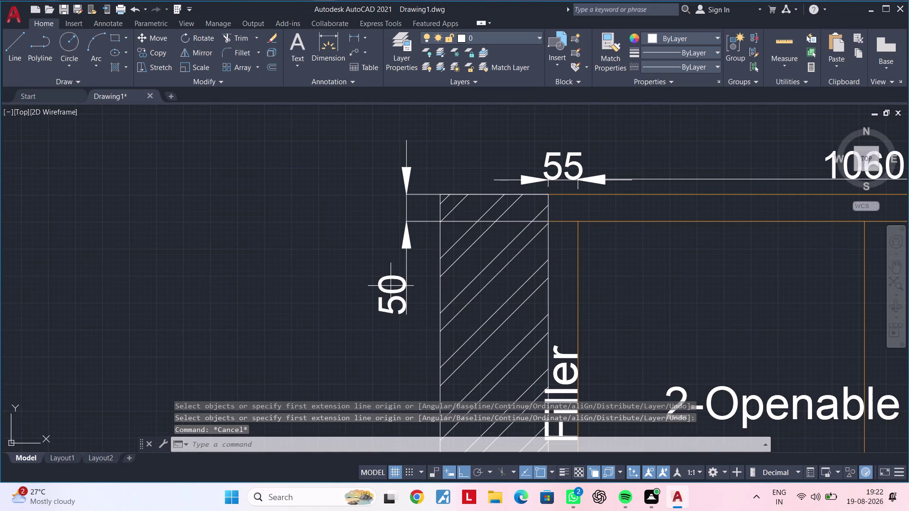
click(384, 287)
click(379, 286)
click(393, 297)
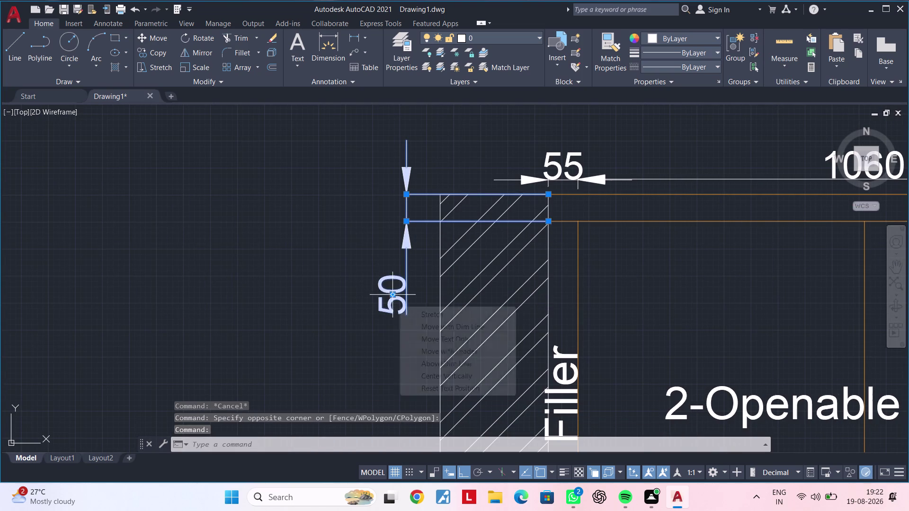
click(407, 212)
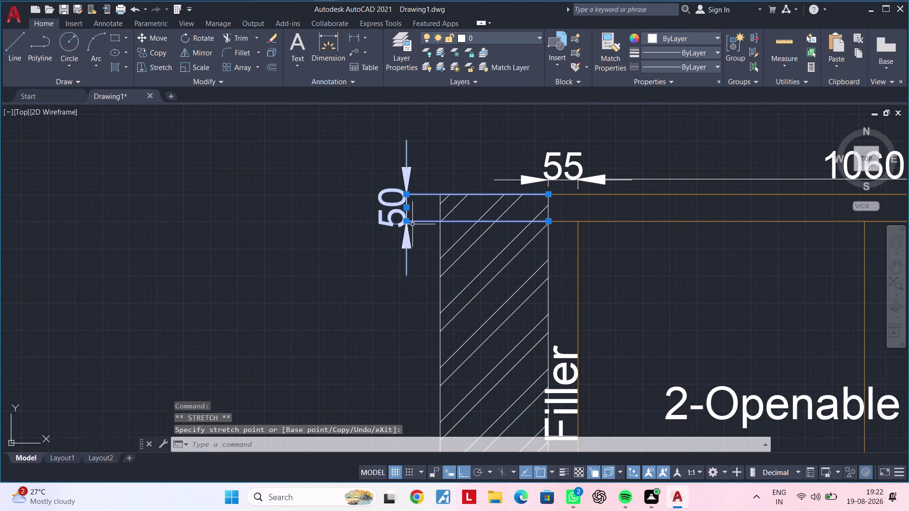
key(Escape)
key(Escape)
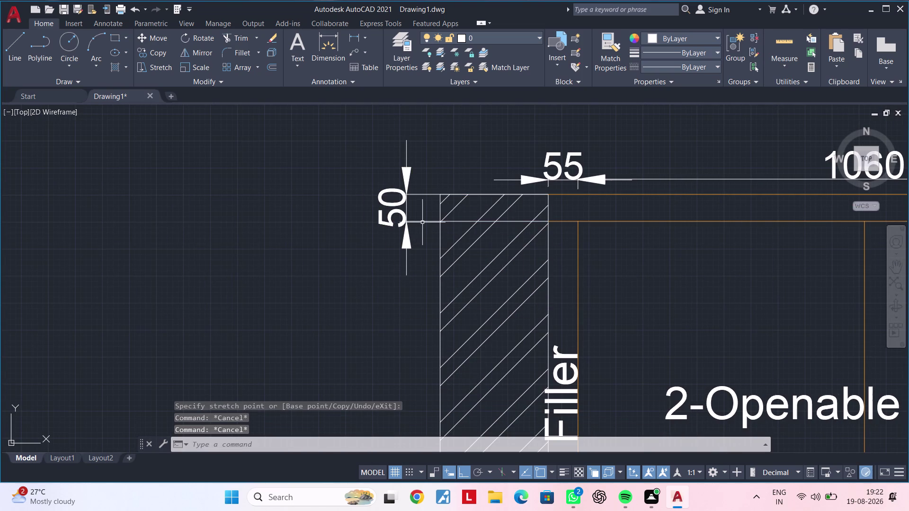
Shorten both upper and lower extension lines of the 50 dimension.
click(423, 222)
click(547, 222)
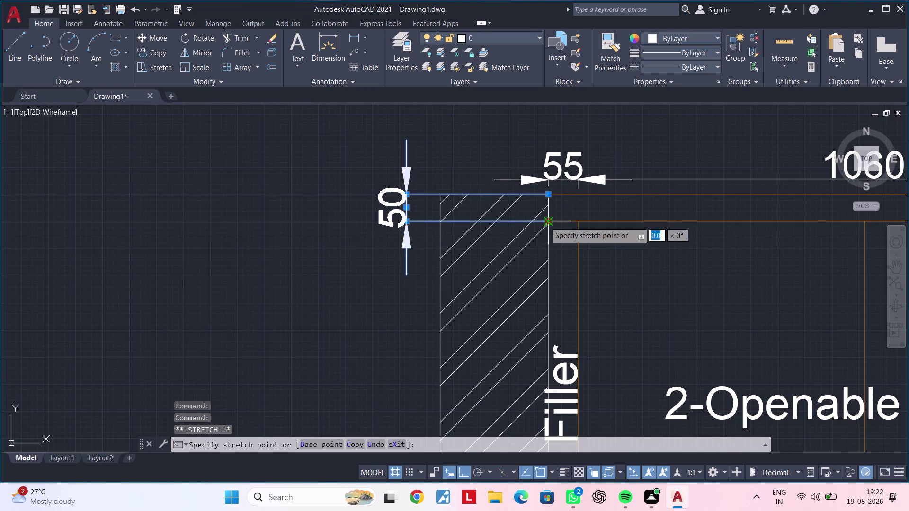
click(427, 224)
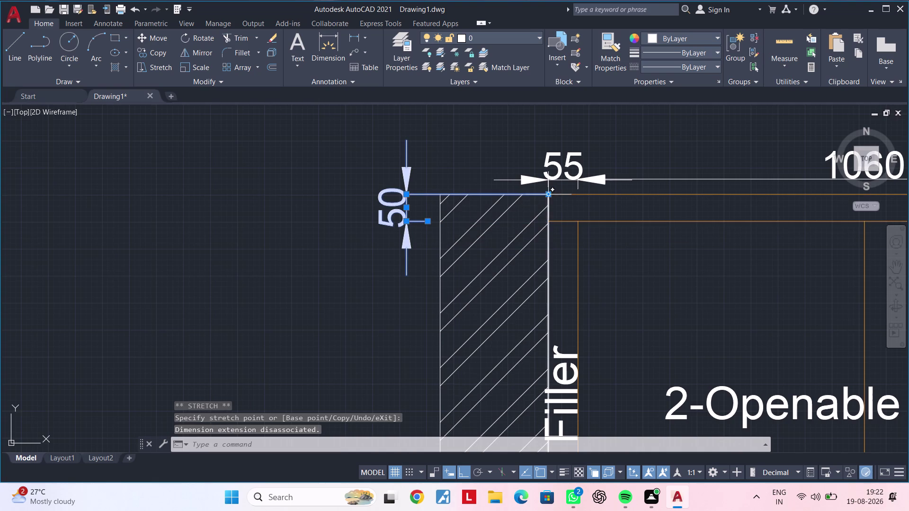
click(548, 194)
click(430, 195)
key(Escape)
key(Escape)
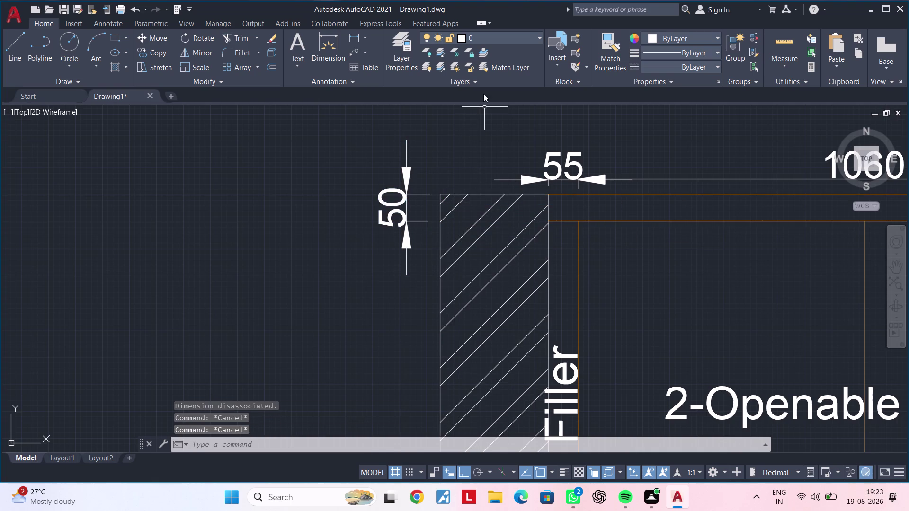
click(353, 40)
Try a dimension from the 50 dimension's end and cancel the wrong 263,6 measurement.
middle_drag(420, 219, 425, 141)
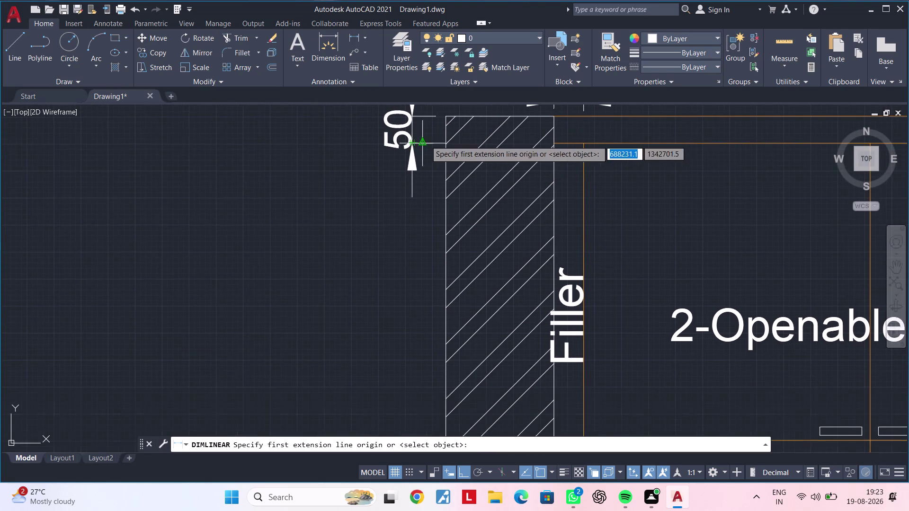
scroll(up, 3)
click(408, 146)
scroll(down, 3)
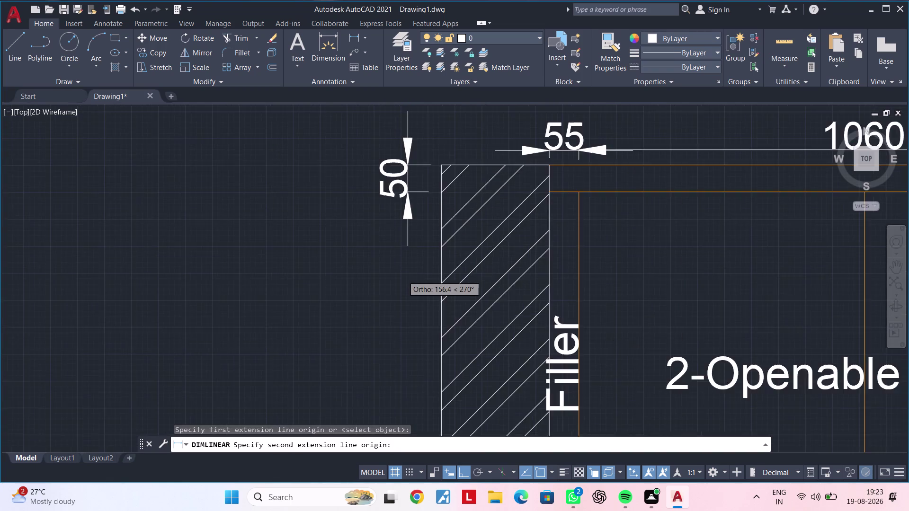
middle_drag(403, 276, 416, 172)
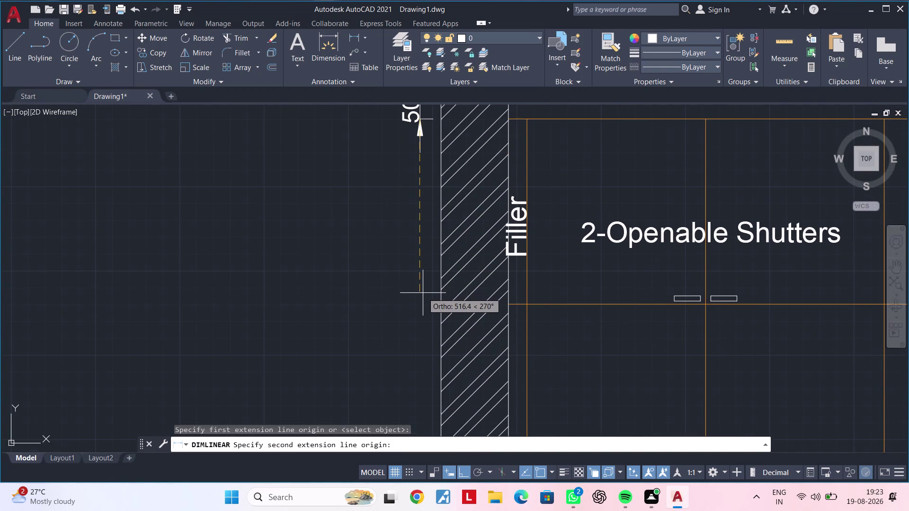
click(509, 306)
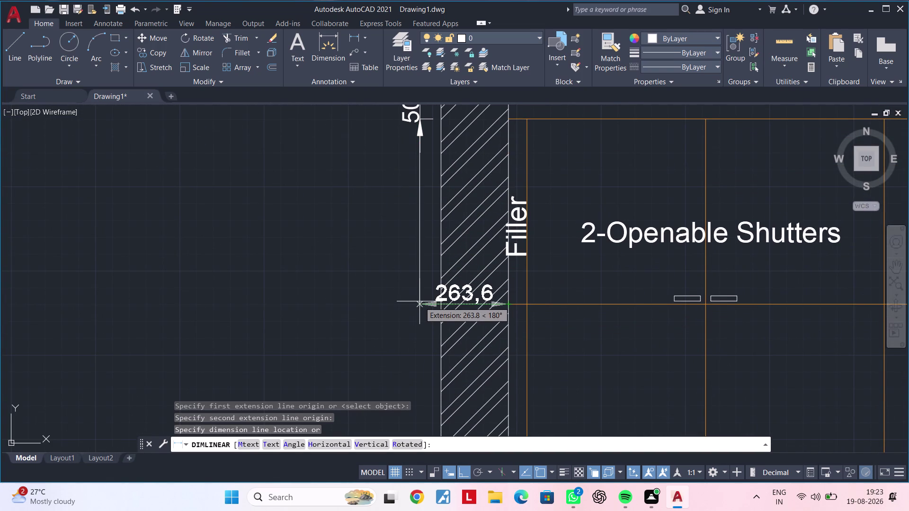
key(Escape)
middle_drag(419, 268, 405, 312)
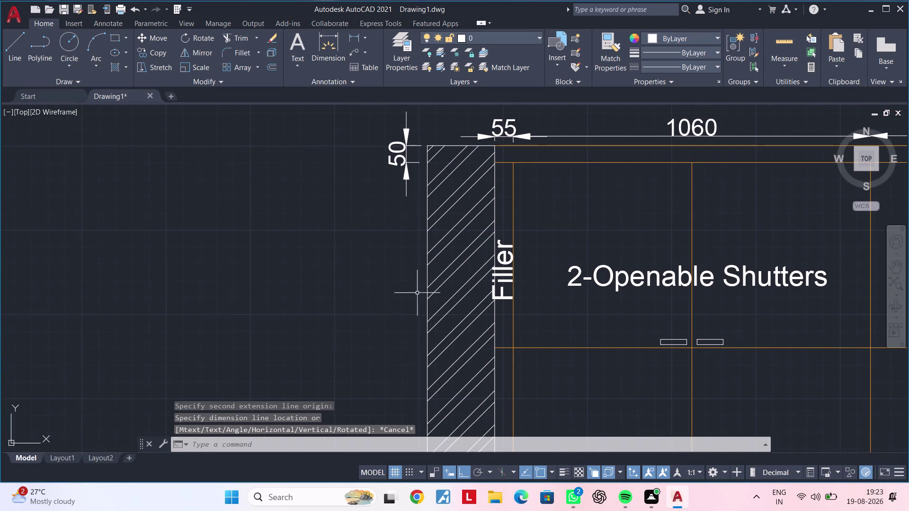
key(Escape)
key(Escape)
Dimension 550 downward from the 50 dimension's end, placed in line with it.
click(335, 46)
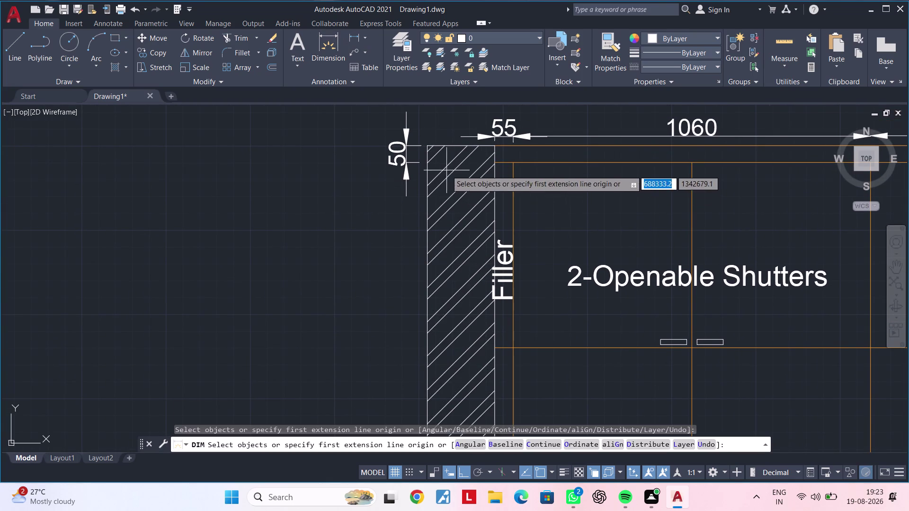
scroll(up, 3)
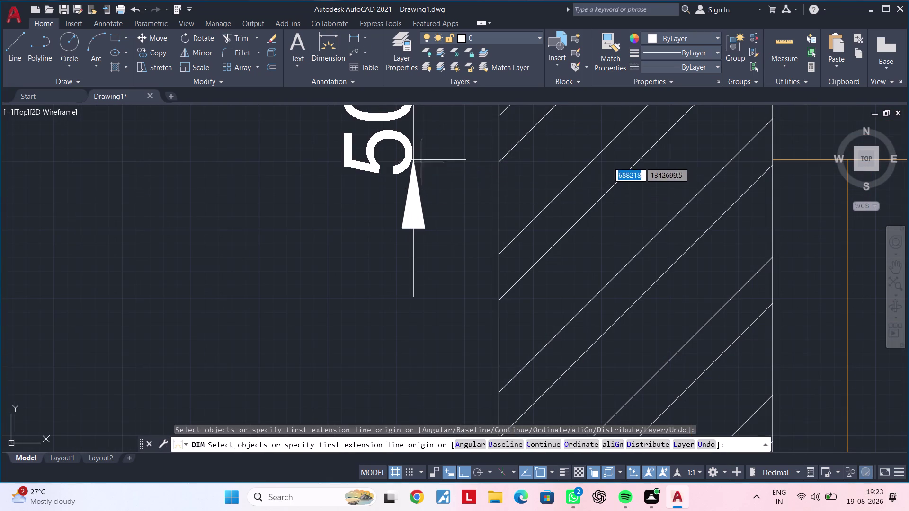
click(411, 159)
scroll(down, 3)
middle_drag(417, 232, 414, 161)
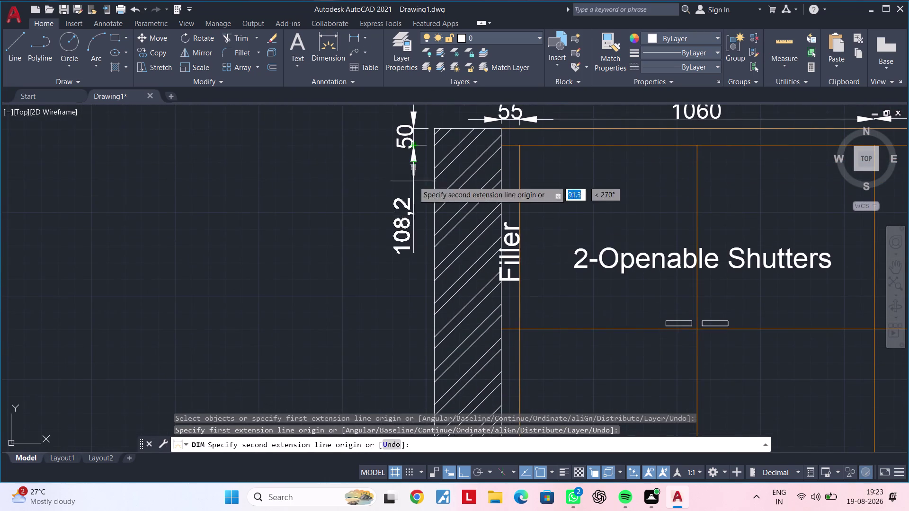
text(550)
key(Return)
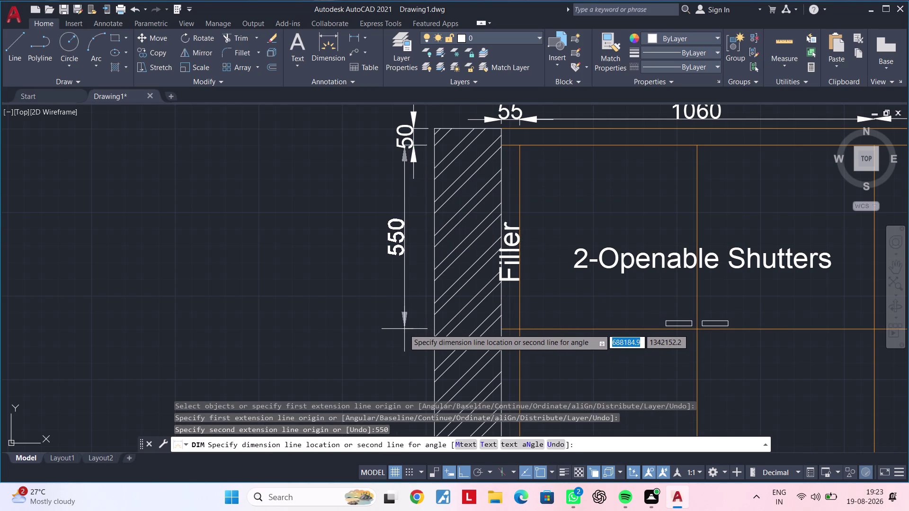
click(413, 145)
middle_drag(426, 332, 456, 269)
scroll(up, 3)
scroll(down, 3)
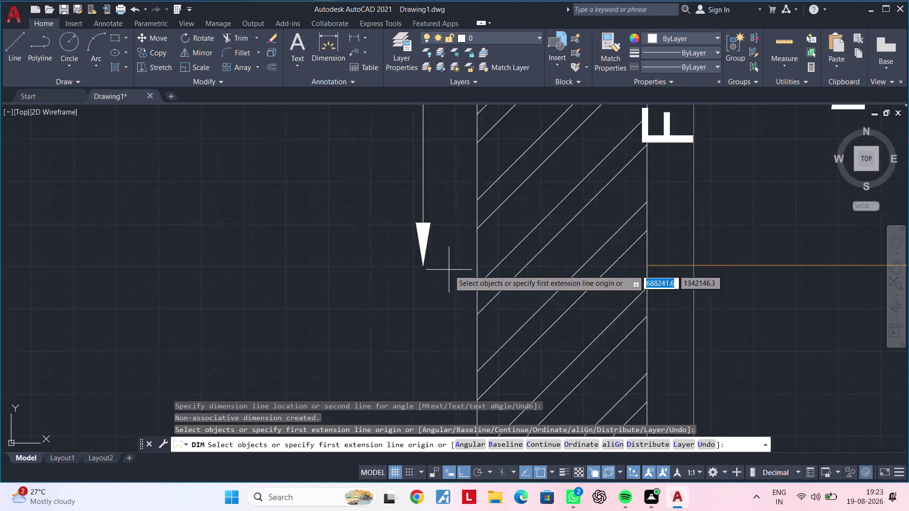
scroll(down, 3)
middle_drag(451, 267, 458, 192)
scroll(down, 3)
middle_drag(455, 229, 439, 235)
key(space)
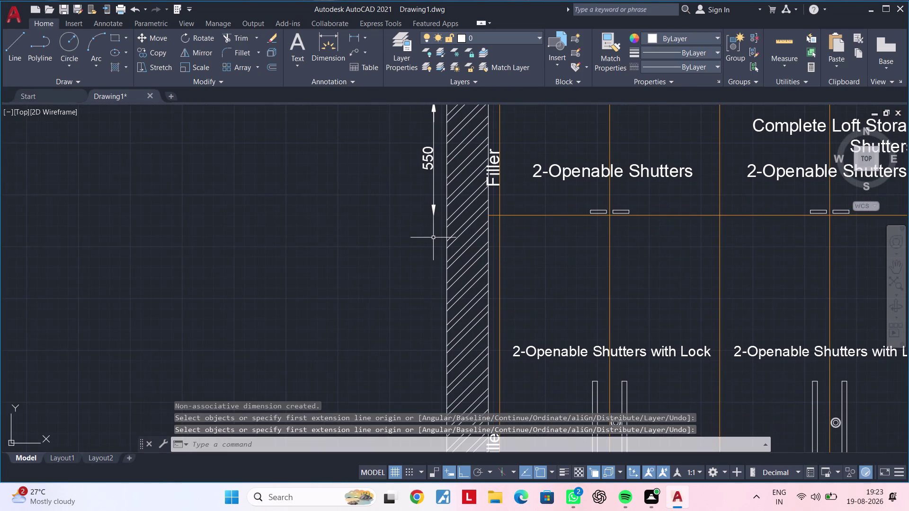
Dimension 2000 downward from the 550 span's end, in line with the chain.
key(space)
click(431, 215)
middle_drag(434, 318, 448, 215)
scroll(down, 3)
middle_drag(444, 226, 457, 174)
scroll(up, 3)
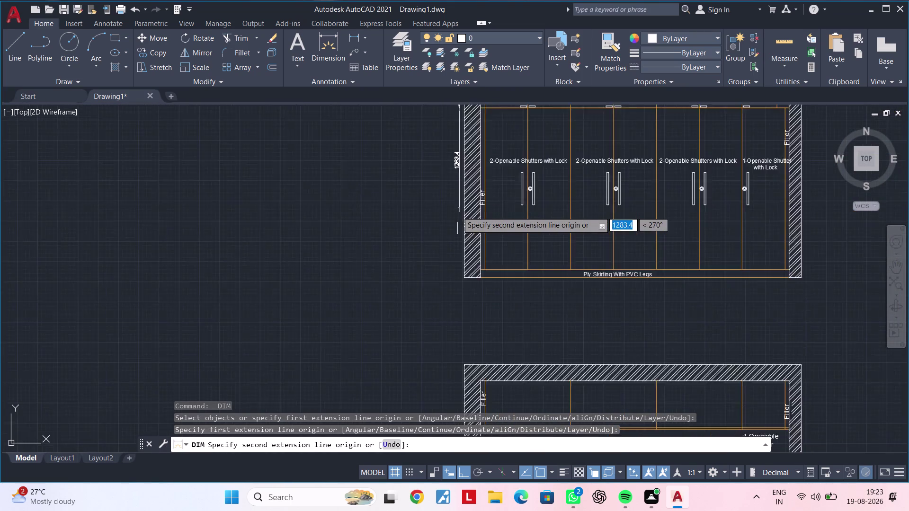
scroll(up, 3)
text(200)
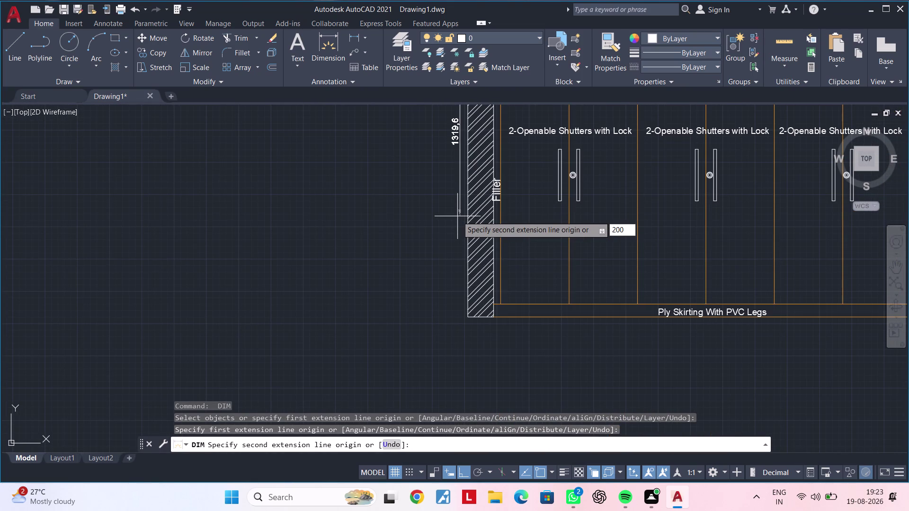
text(0)
key(Return)
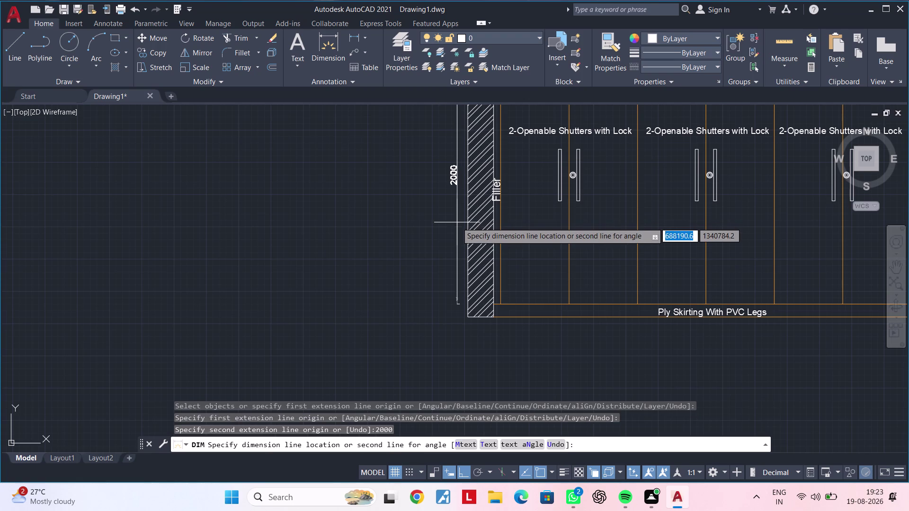
middle_drag(452, 191, 442, 321)
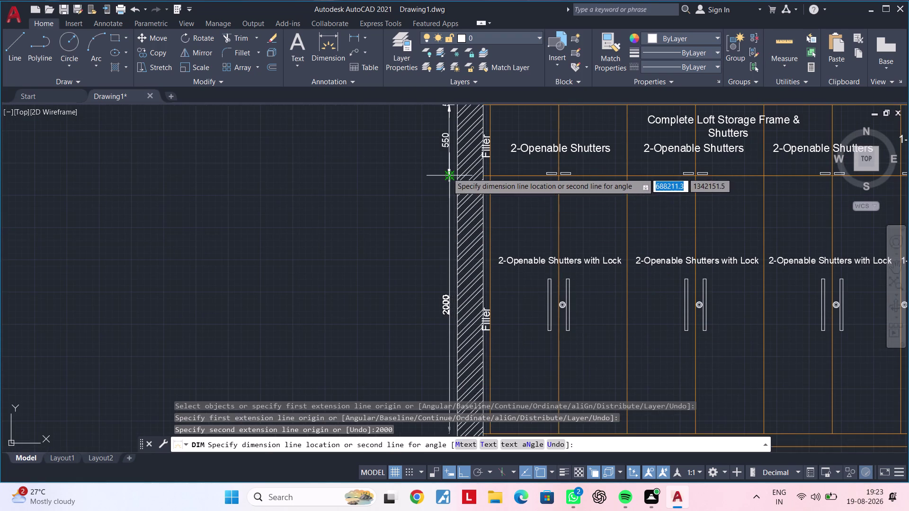
click(447, 173)
Add a 100 dimension from the 2000 span's end to the filler bottom.
middle_drag(442, 272, 448, 218)
scroll(down, 3)
middle_drag(436, 308, 453, 214)
scroll(up, 3)
middle_drag(467, 257, 435, 313)
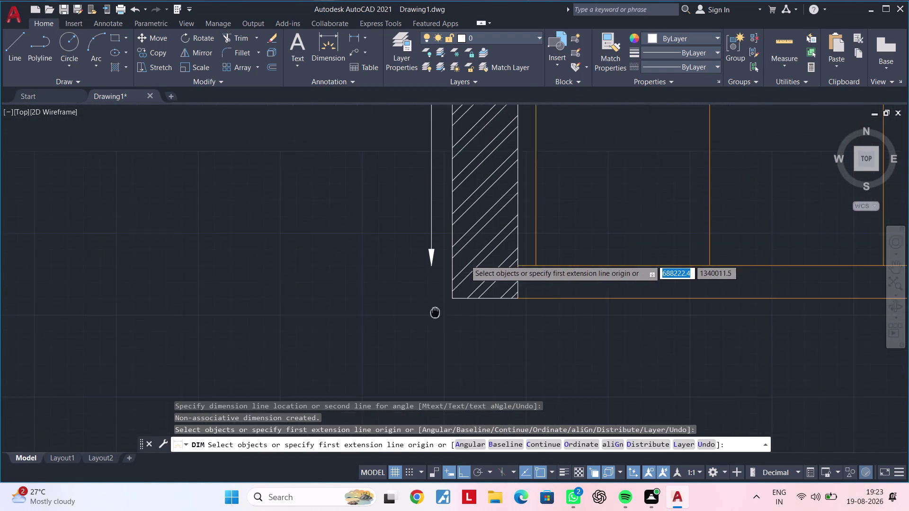
middle_drag(435, 312, 435, 313)
scroll(up, 3)
key(space)
key(space)
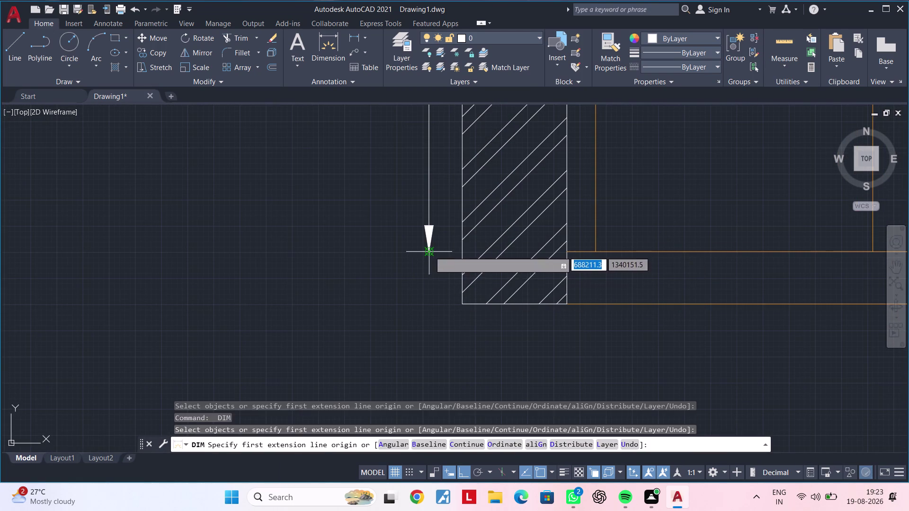
click(429, 251)
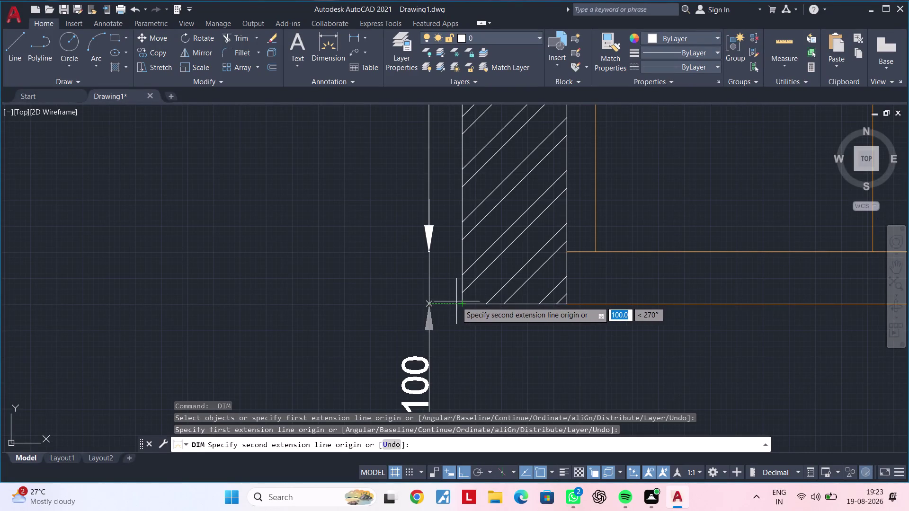
click(430, 304)
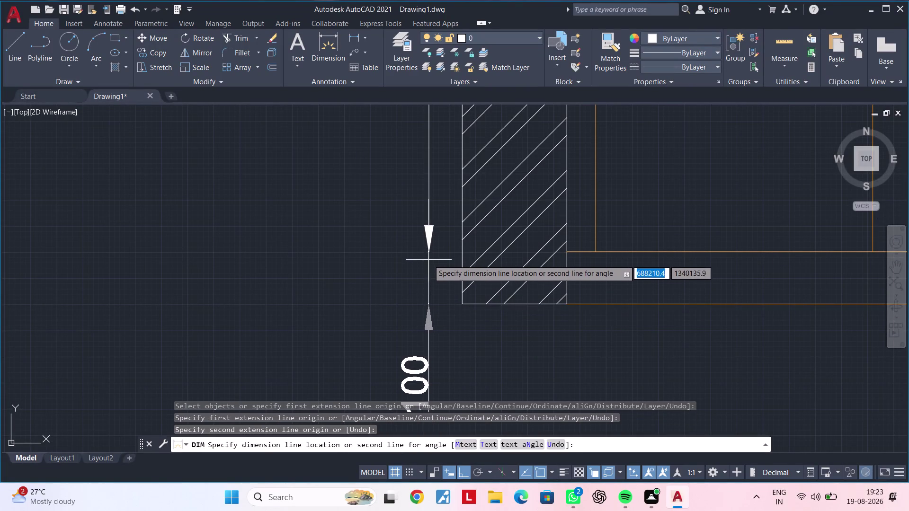
click(428, 255)
key(Escape)
Select the 100 dimension and grab its label to move it upward.
middle_drag(445, 318, 445, 262)
key(Escape)
click(417, 310)
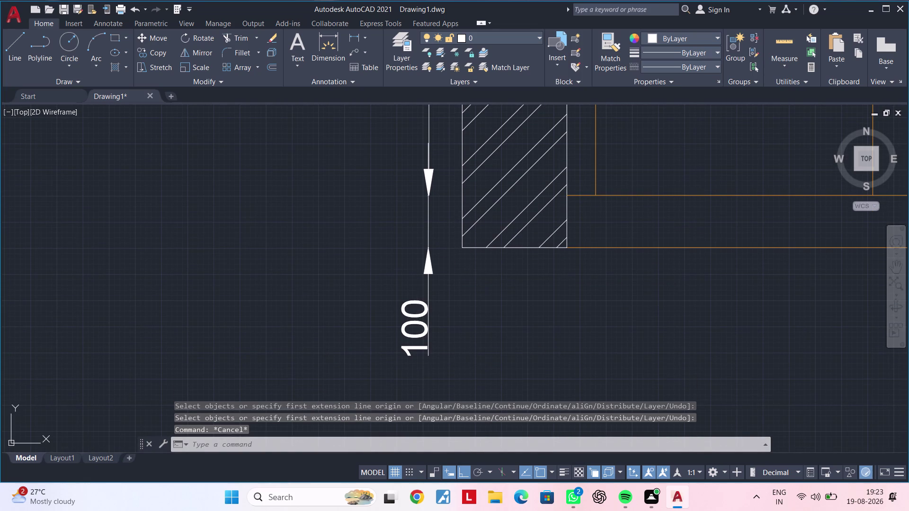
key(Escape)
click(405, 320)
key(Escape)
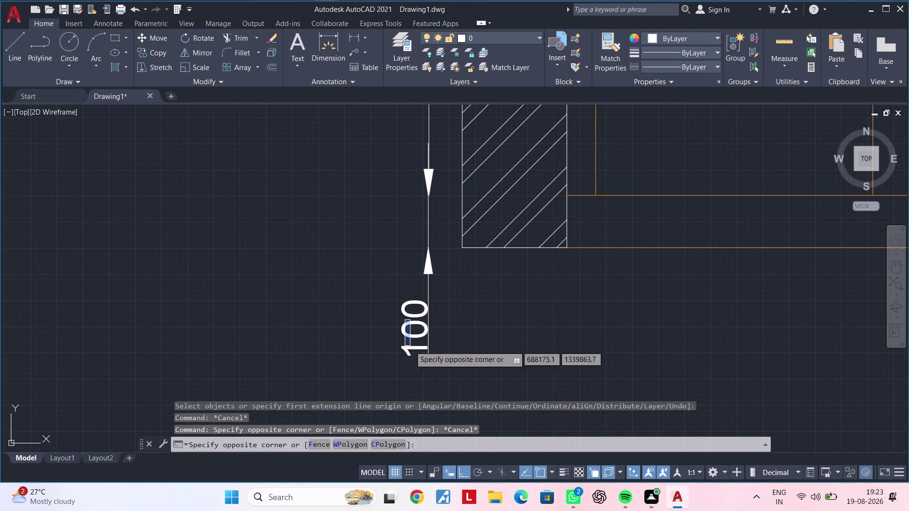
click(411, 348)
click(402, 336)
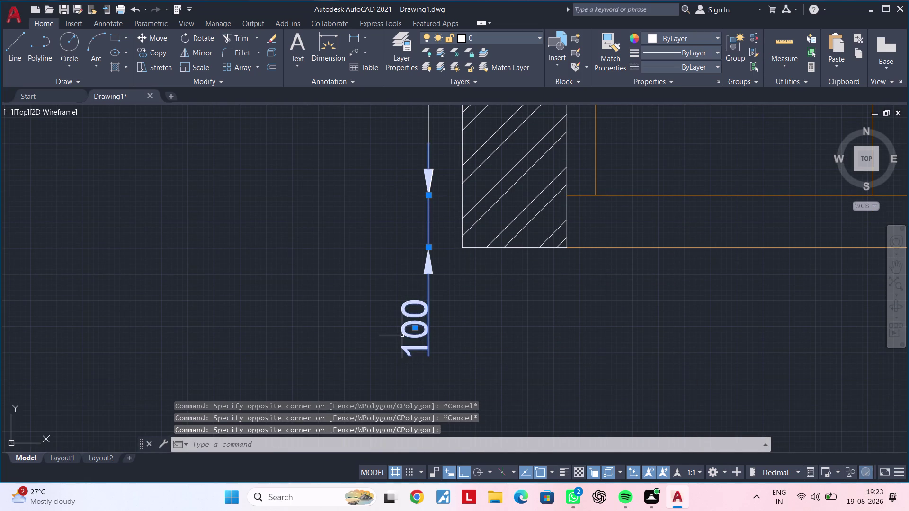
click(411, 330)
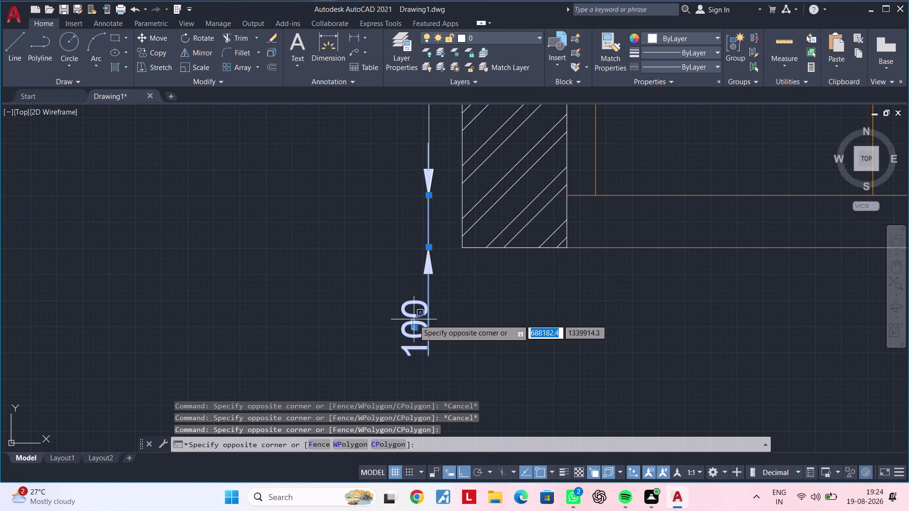
click(413, 328)
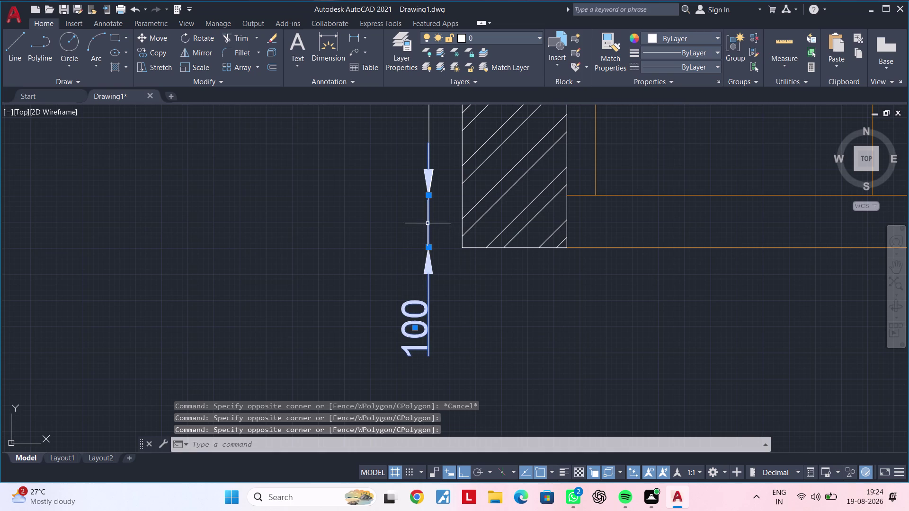
click(416, 328)
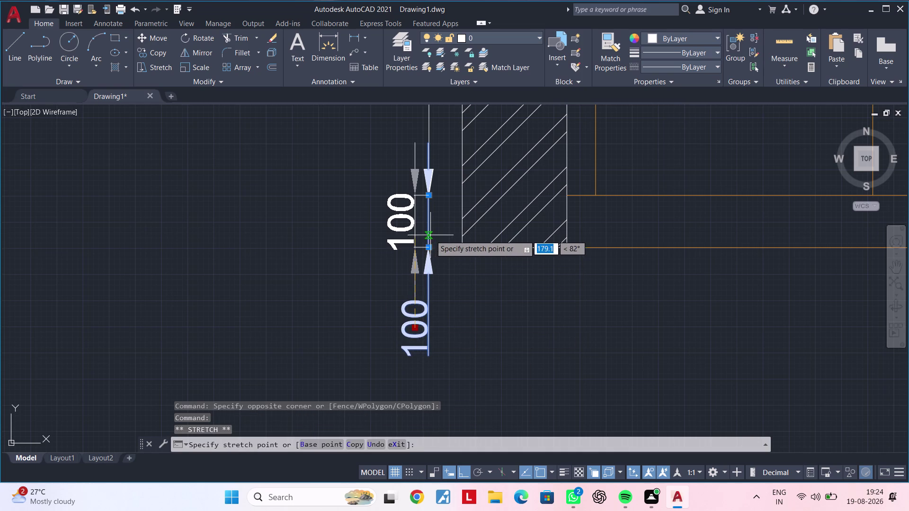